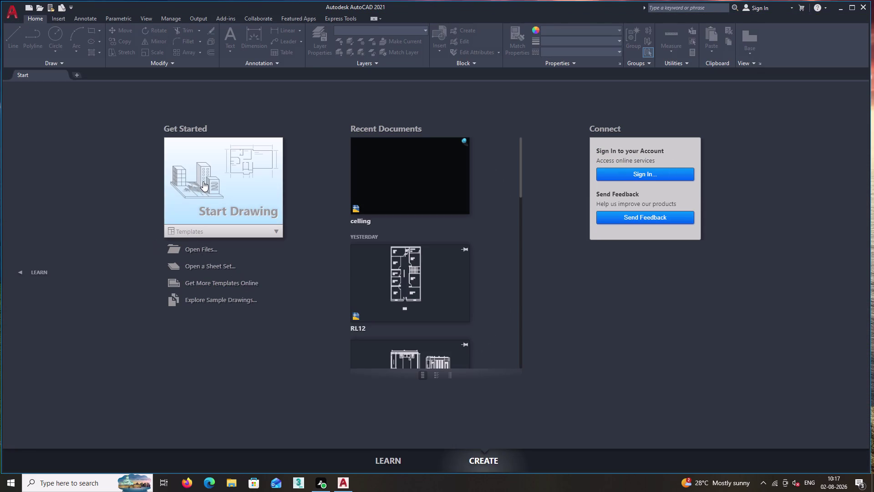
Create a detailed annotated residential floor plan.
Start a new blank drawing and pan the origin inward.
double_click(203, 181)
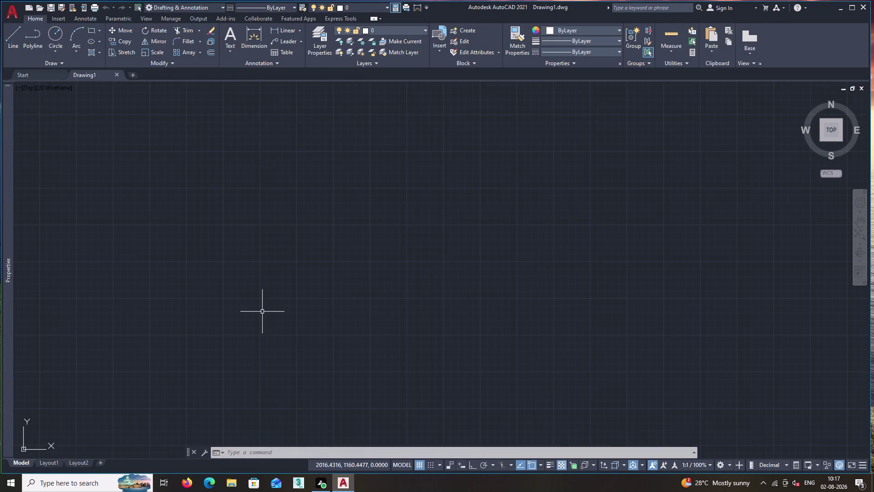
scroll(down, 3)
scroll(down, 3)
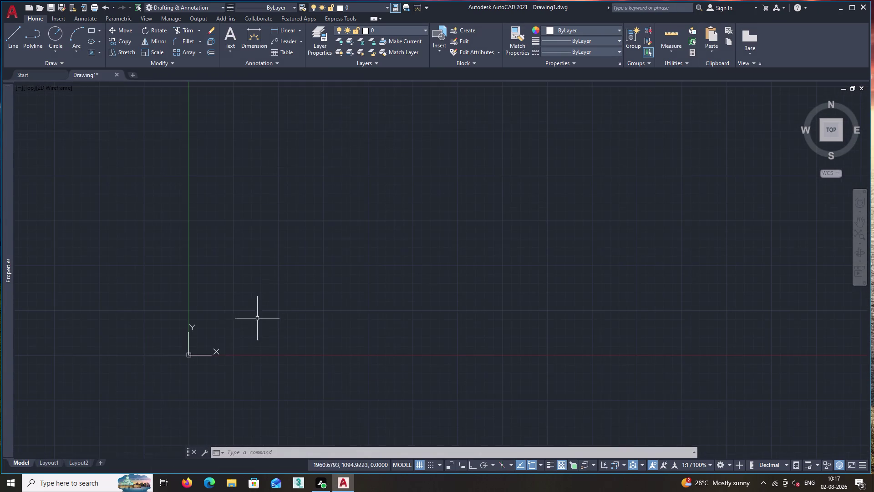
middle_drag(252, 324, 289, 277)
middle_drag(279, 217, 263, 258)
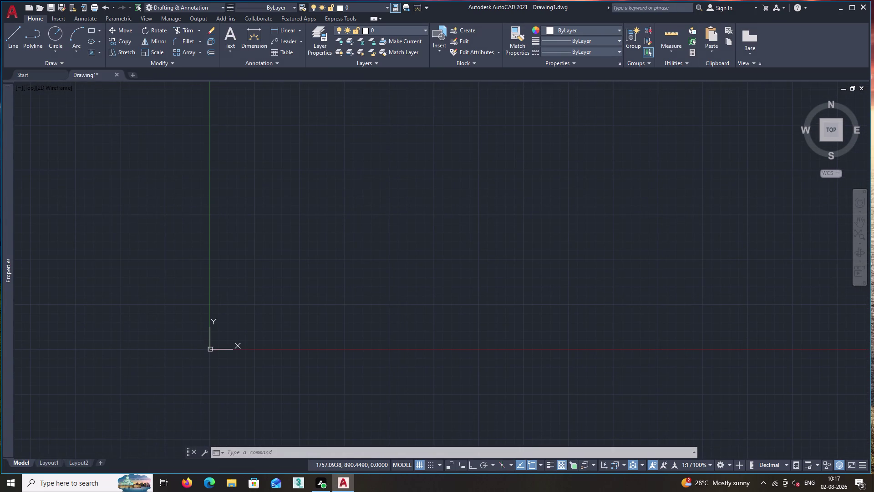
Open Drawing Units with UN and expand the length type list.
text(un)
key(Return)
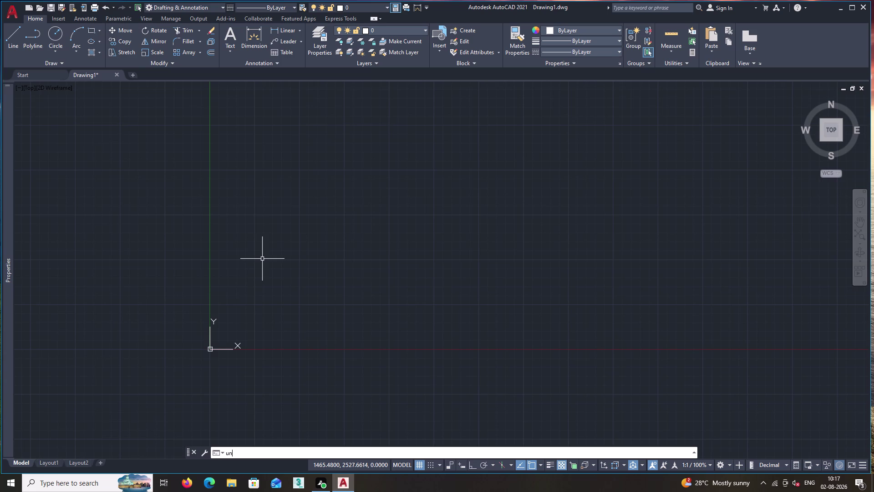
click(424, 176)
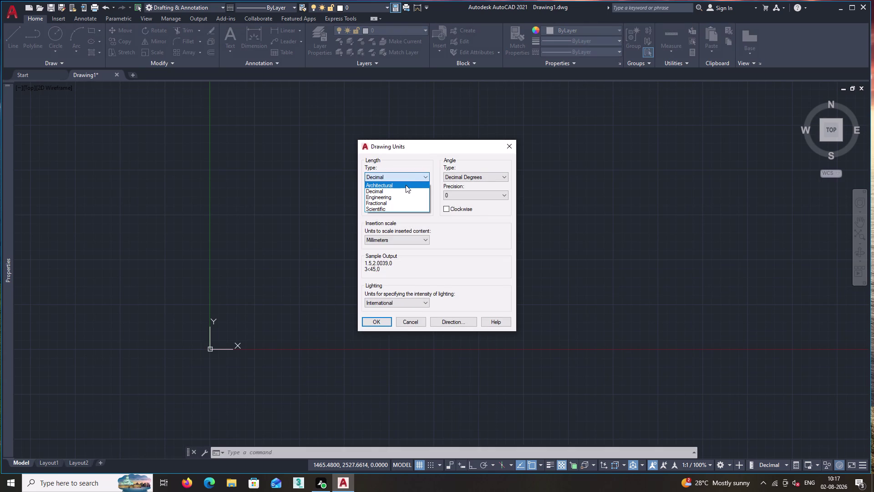
Set length type Engineering, precision 0'-0.00" and insertion scale Inches, and confirm.
click(396, 198)
click(413, 195)
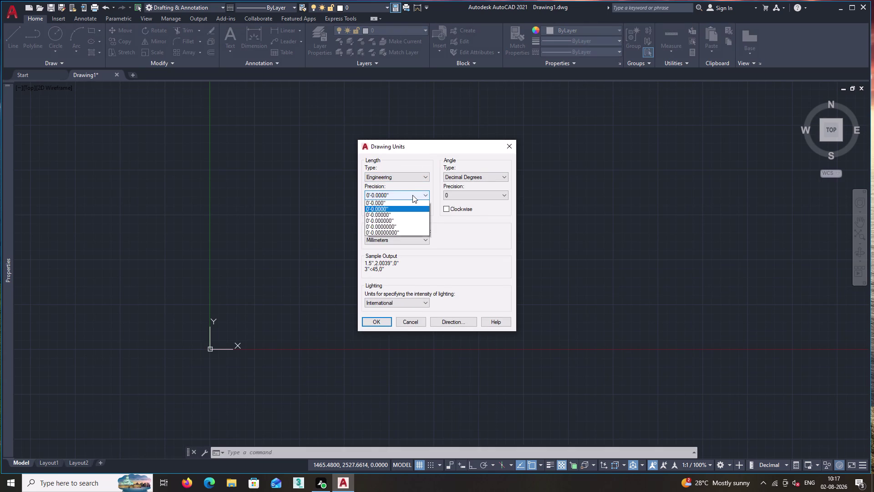
click(395, 213)
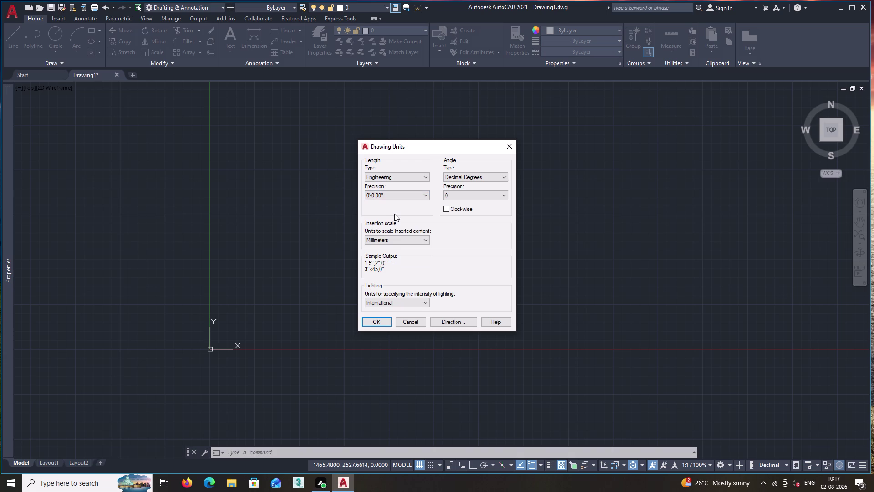
click(413, 239)
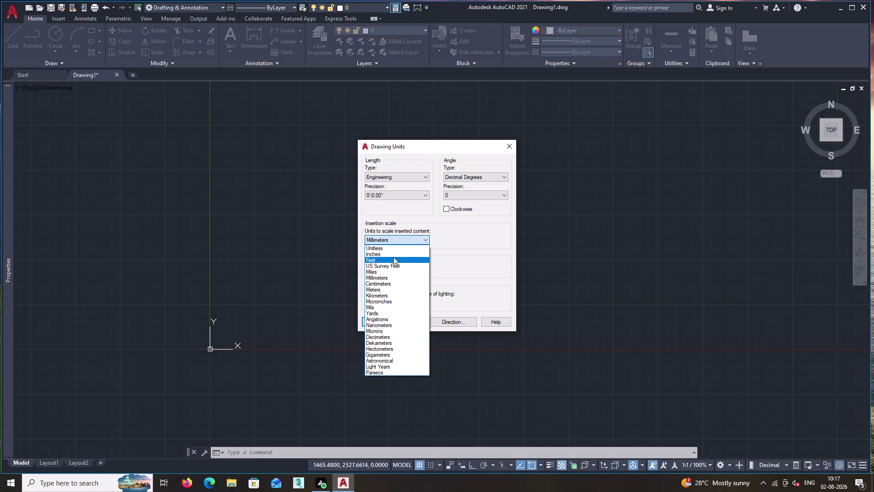
click(392, 255)
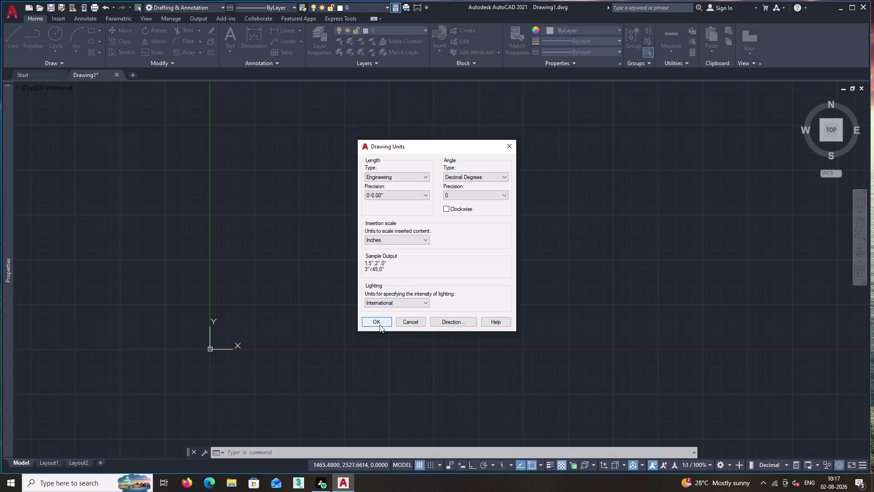
click(379, 324)
key(d)
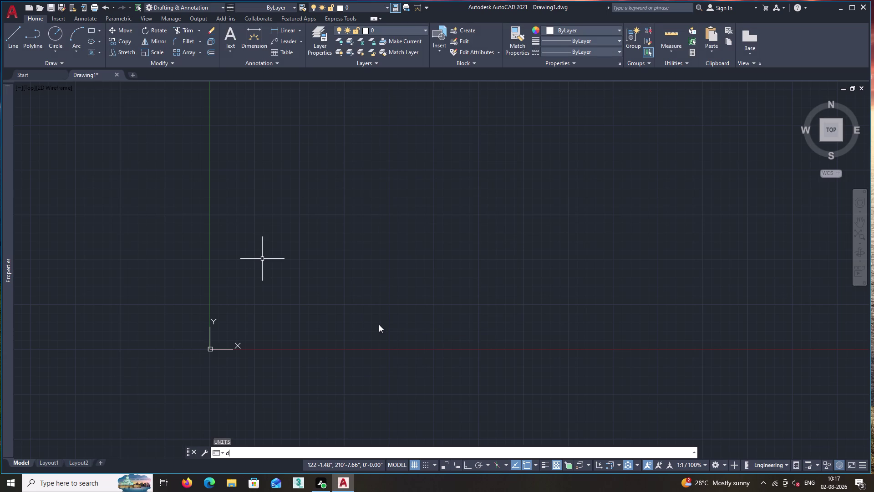
key(Return)
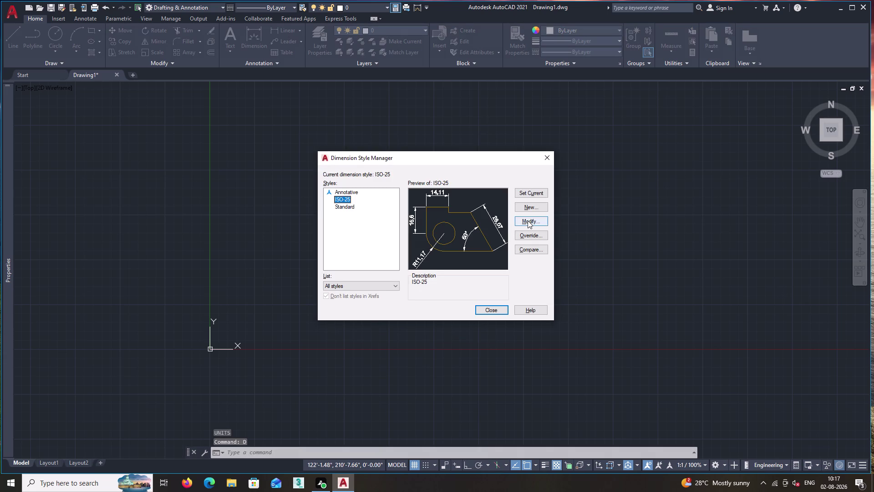
Change ISO-25's primary unit format to Engineering with 0'-0.00" precision, then close the manager.
click(528, 221)
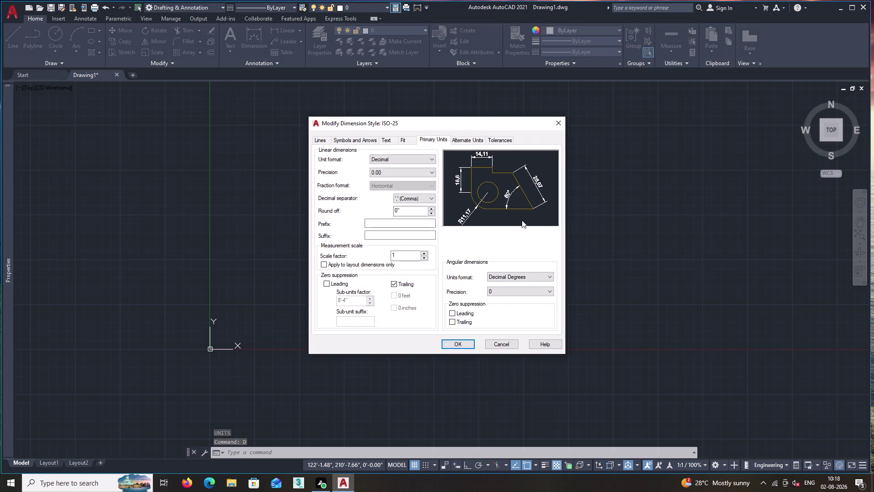
click(432, 161)
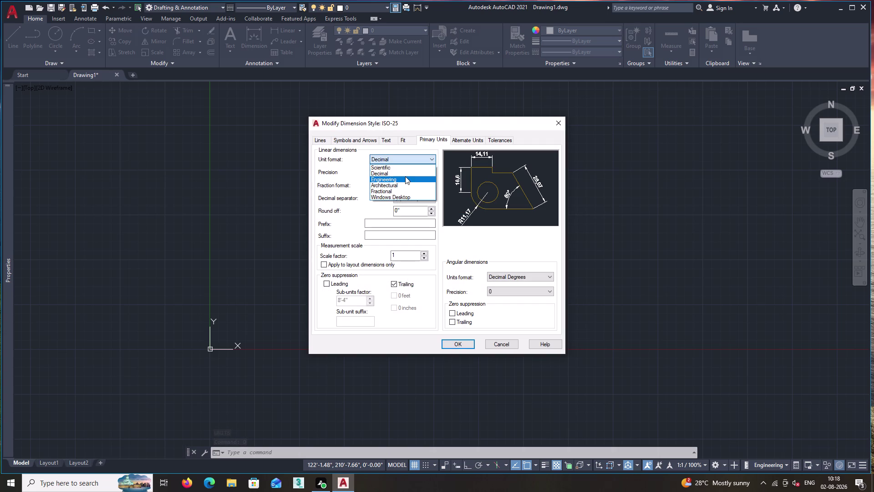
click(403, 178)
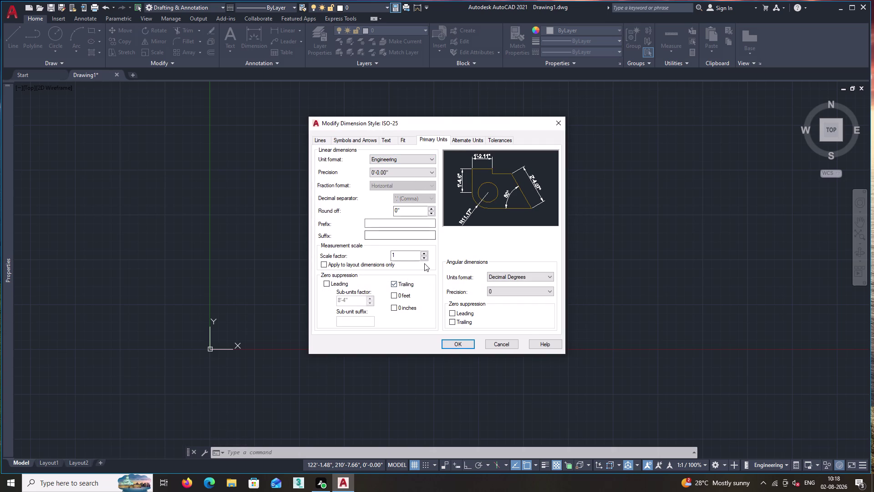
click(460, 346)
click(528, 190)
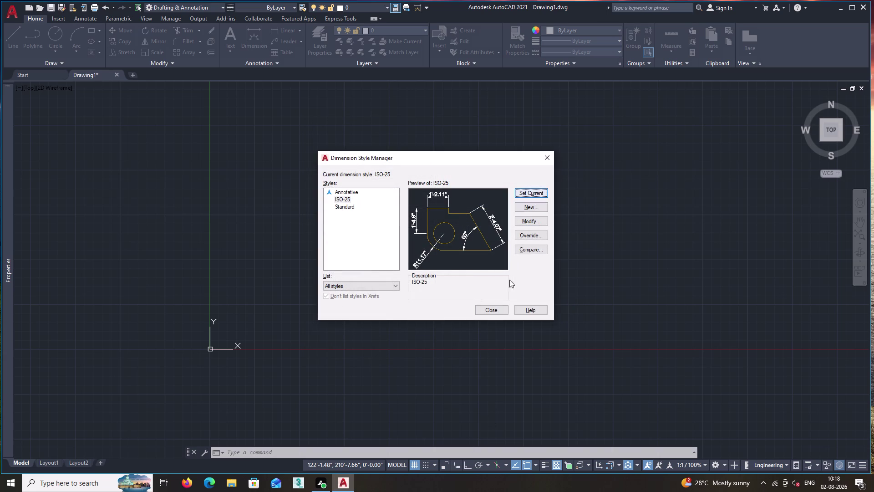
click(495, 310)
scroll(down, 3)
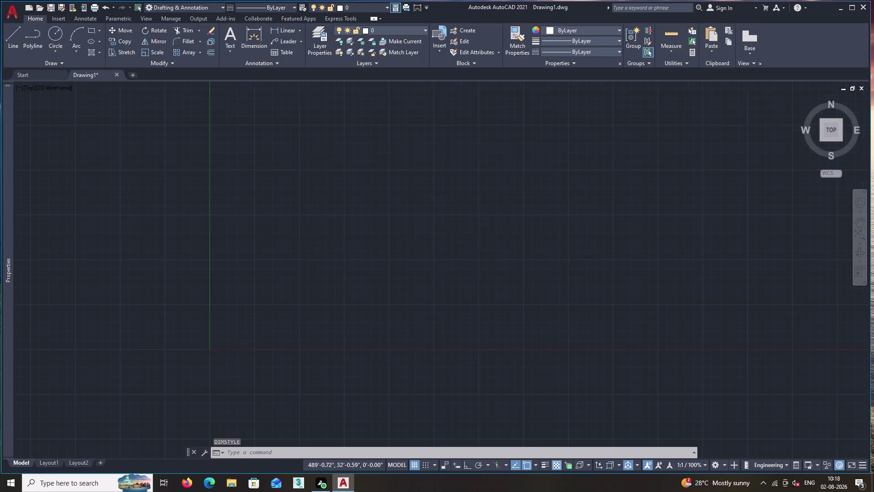
Place a horizontal construction line with XL.
middle_drag(374, 287, 316, 437)
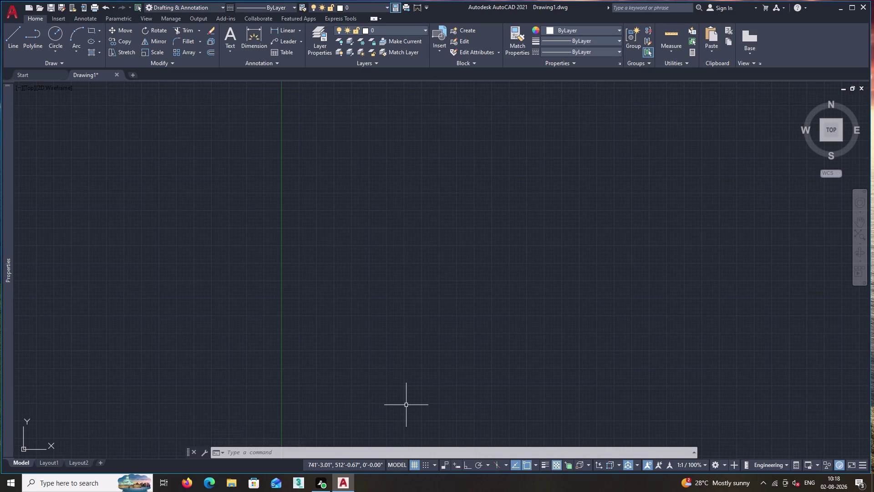
text(xl)
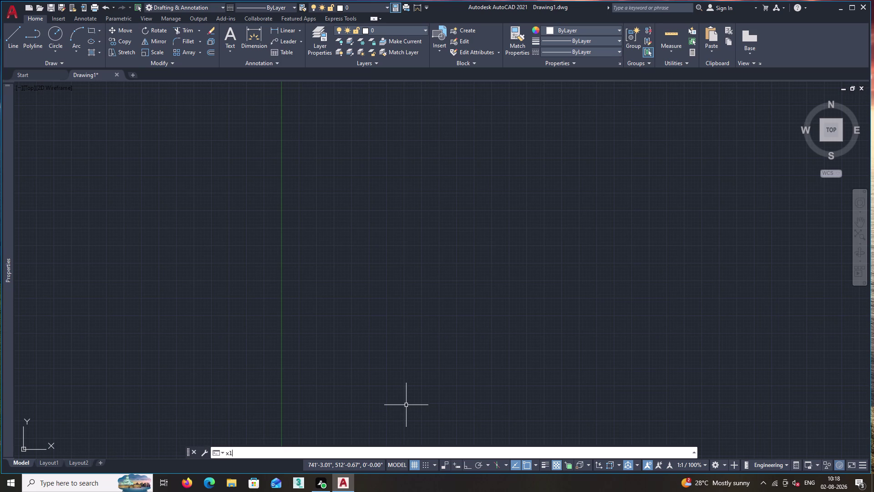
key(Return)
key(h)
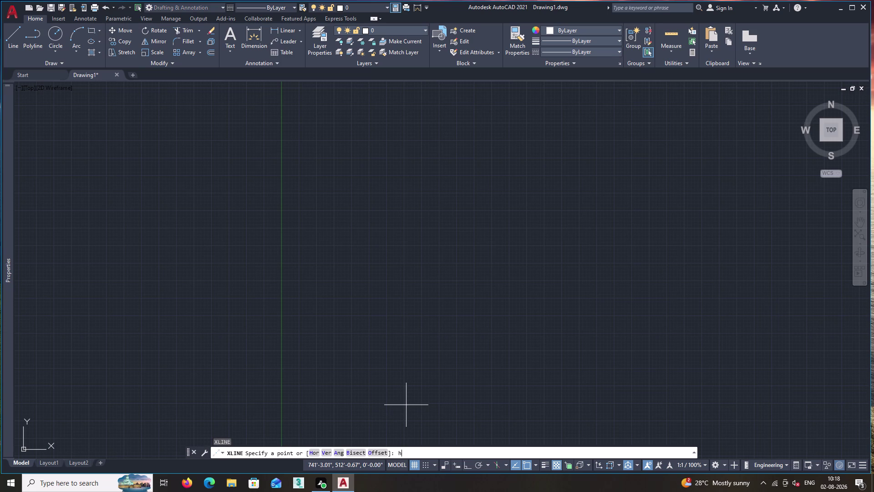
key(Return)
click(414, 258)
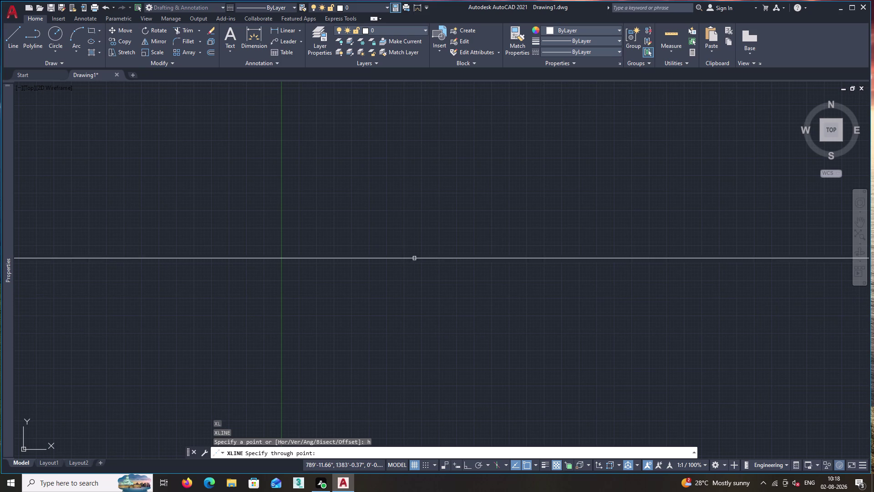
key(space)
Place a vertical construction line crossing the horizontal one.
text(x)
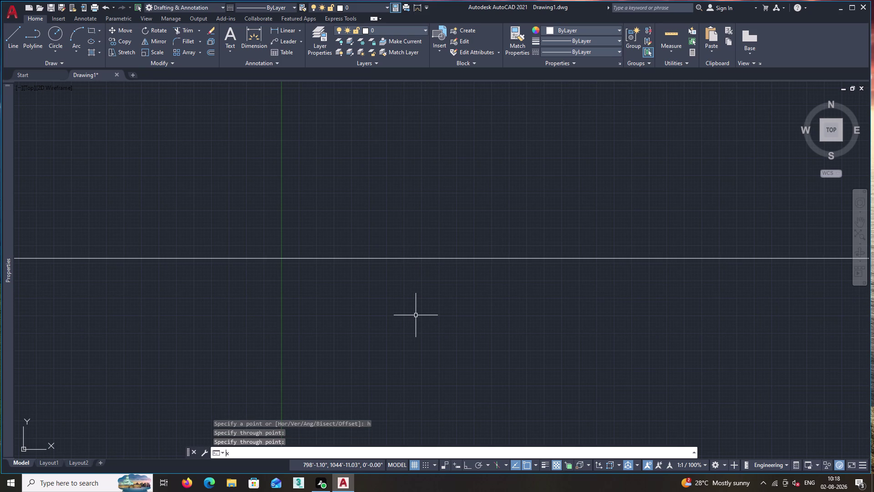
text(l)
key(Return)
text(v)
key(space)
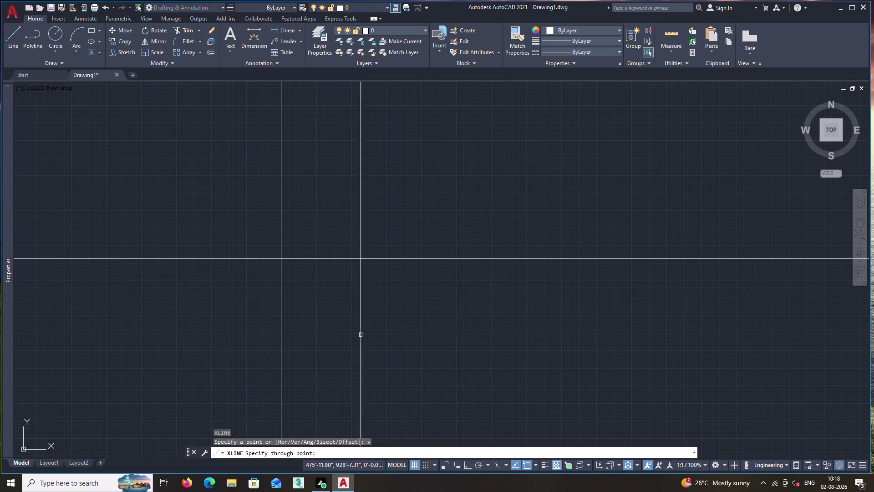
click(318, 295)
key(space)
Trim the excess construction line segments to leave one corner.
text(t)
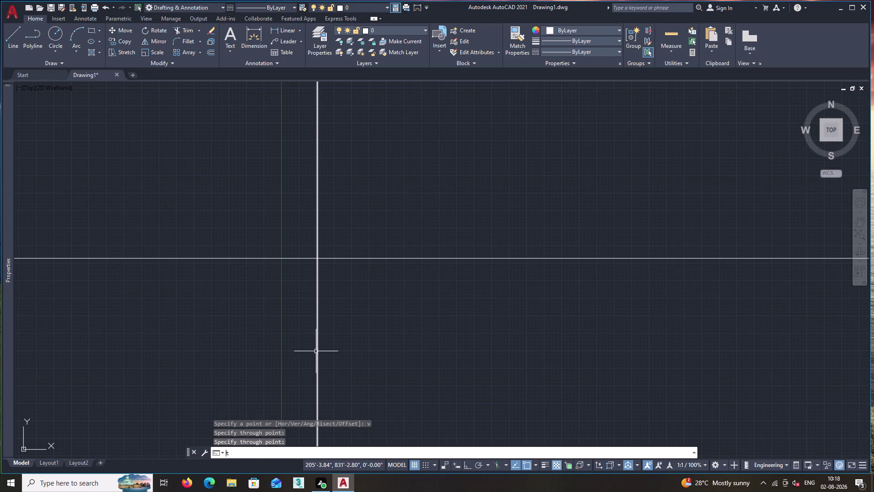
text(r)
key(space)
click(345, 194)
click(197, 315)
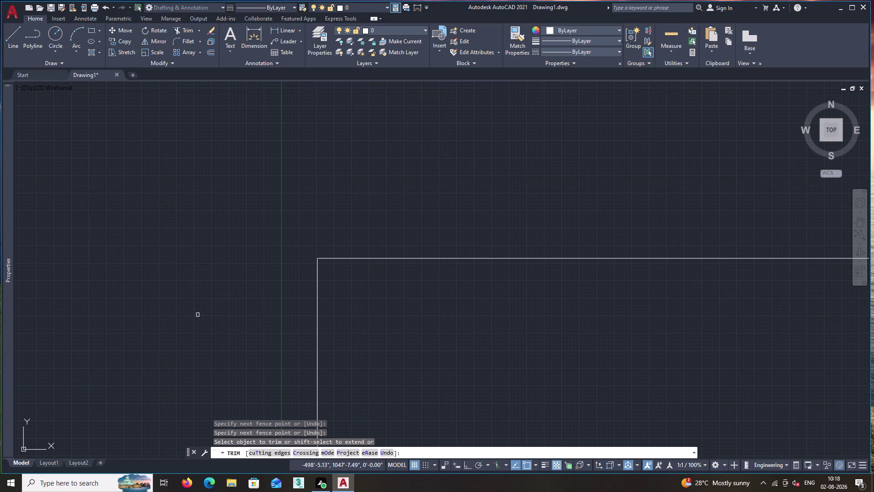
End the trim and window-select both corner lines.
key(Escape)
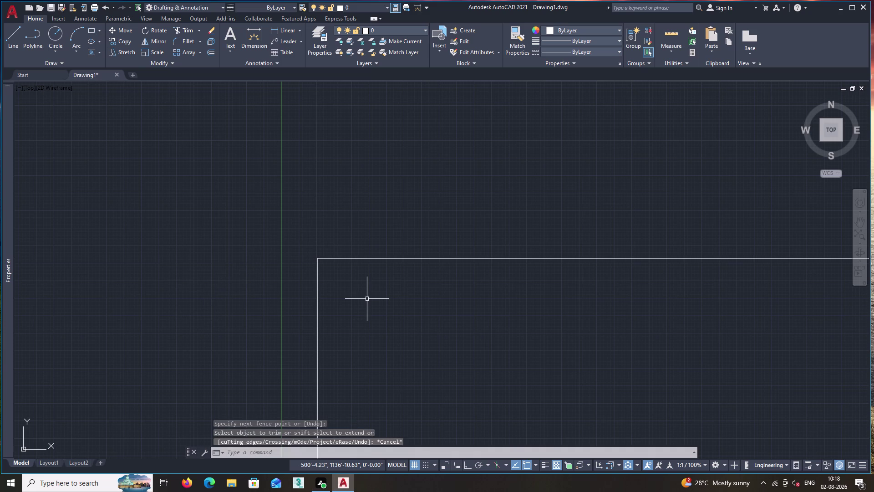
scroll(down, 3)
middle_drag(378, 337, 346, 309)
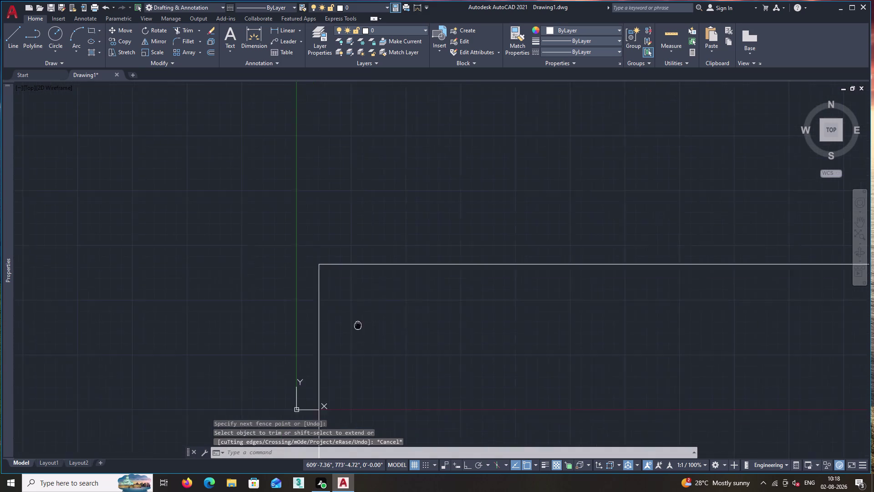
middle_drag(346, 310, 317, 260)
scroll(up, 3)
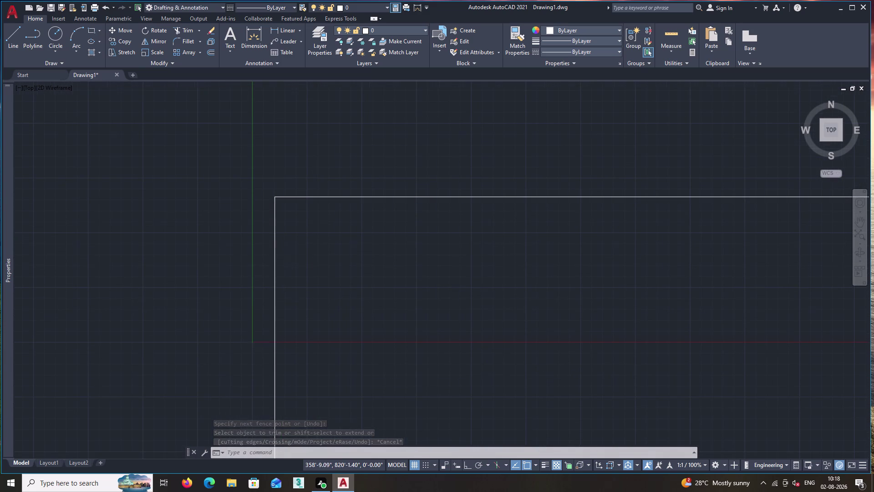
middle_drag(290, 256, 300, 262)
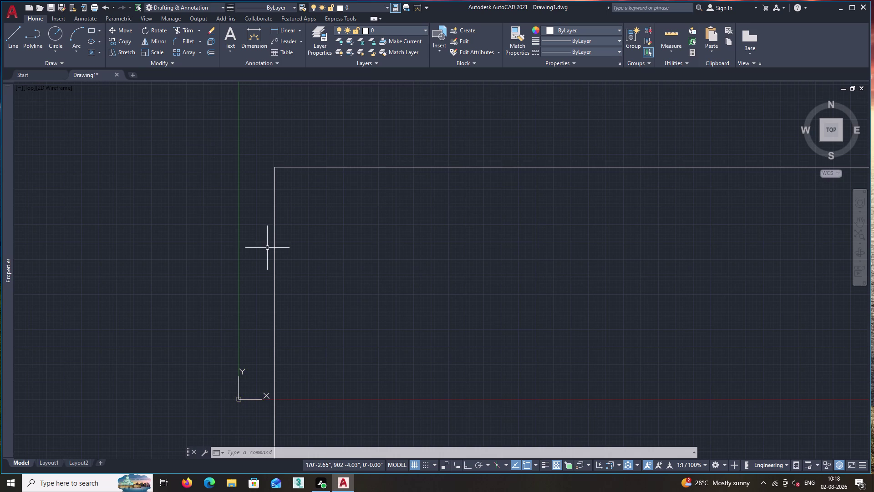
click(242, 236)
click(363, 119)
click(399, 235)
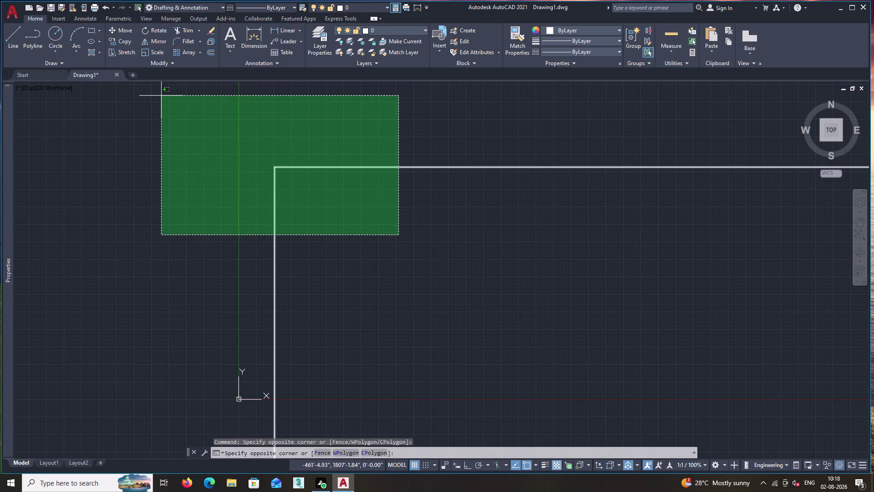
click(161, 96)
Move the two corner lines from their base point to the extension's corner position.
text(m)
key(space)
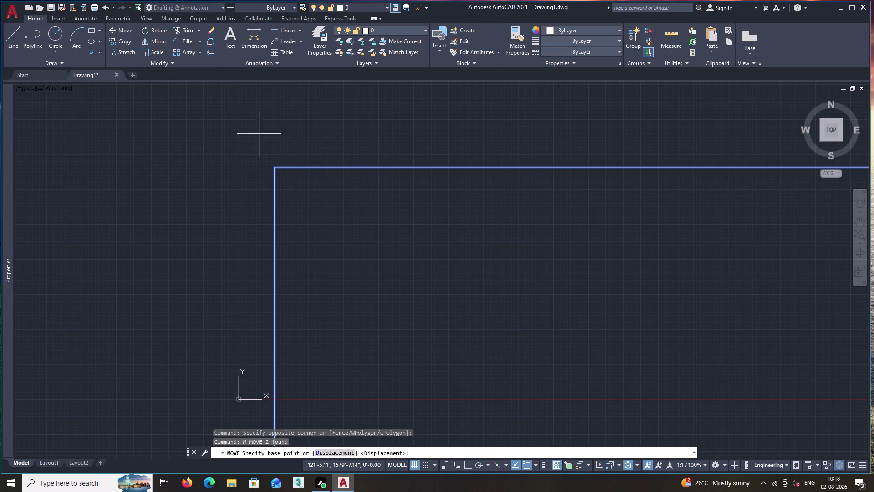
click(272, 167)
scroll(down, 3)
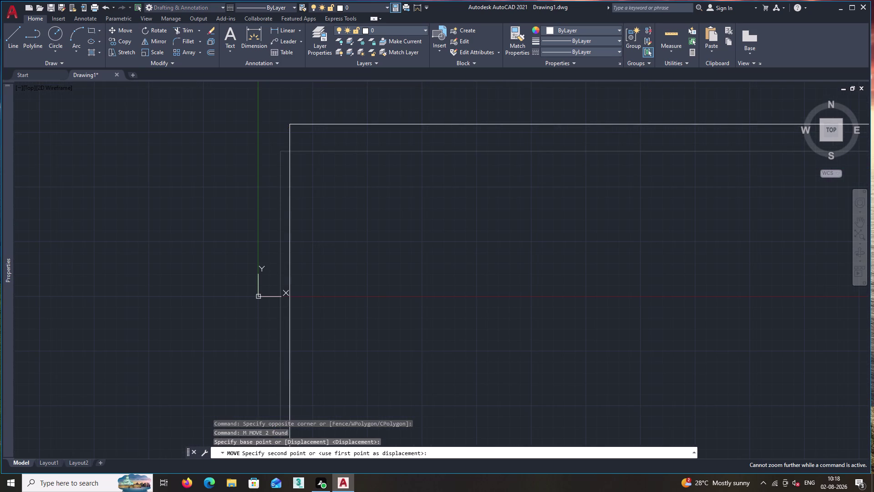
scroll(down, 3)
middle_drag(396, 93, 243, 307)
scroll(down, 3)
middle_drag(427, 187, 271, 309)
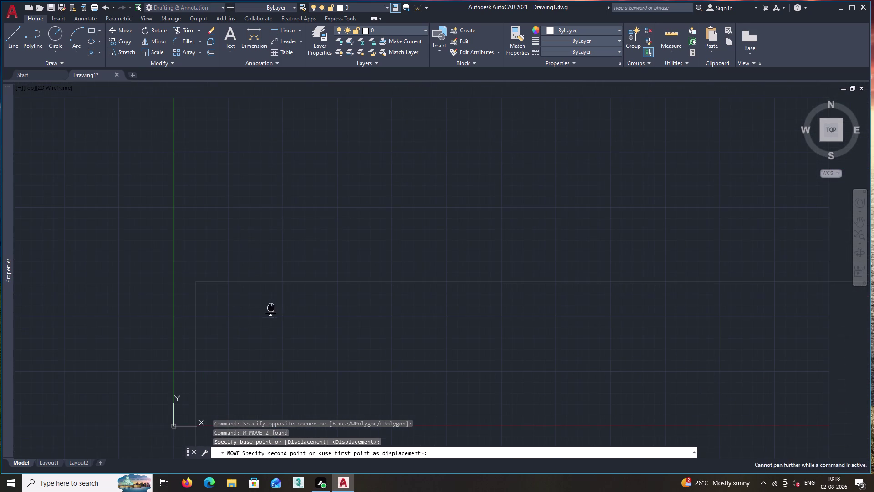
middle_drag(271, 310, 271, 310)
click(362, 113)
key(space)
Cancel the repeated move and begin an offset.
scroll(down, 3)
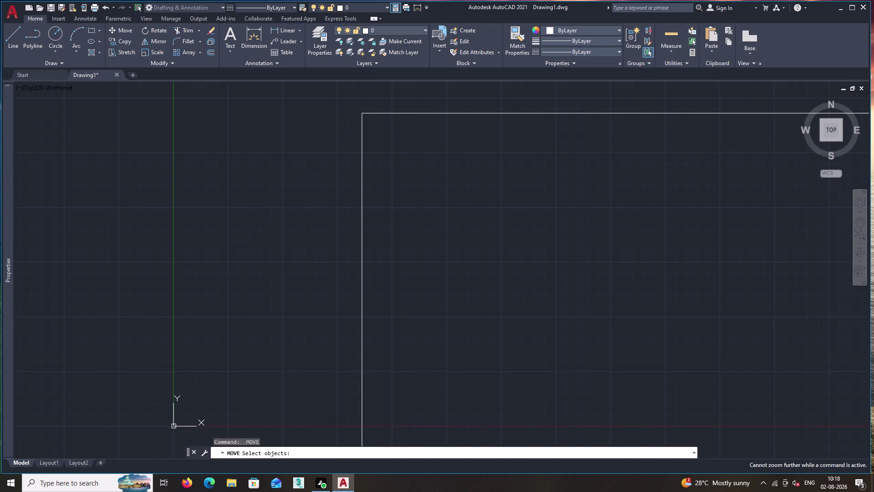
middle_drag(416, 138, 363, 183)
key(Escape)
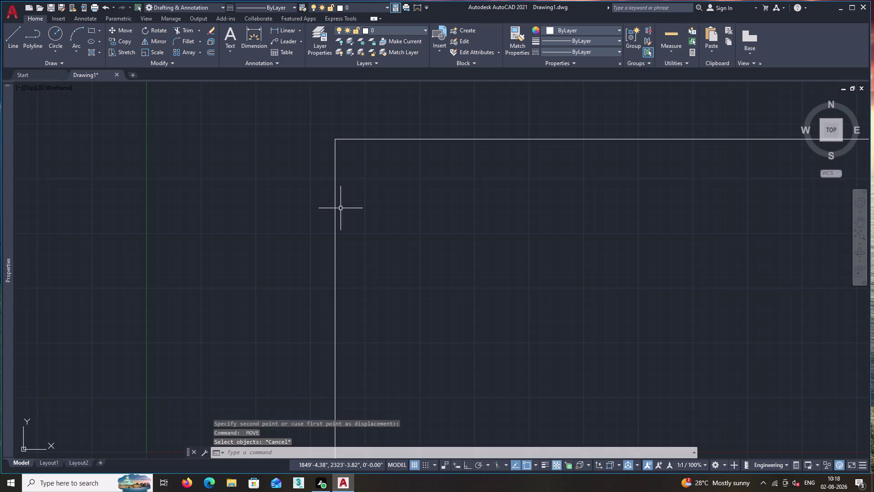
key(o)
key(Return)
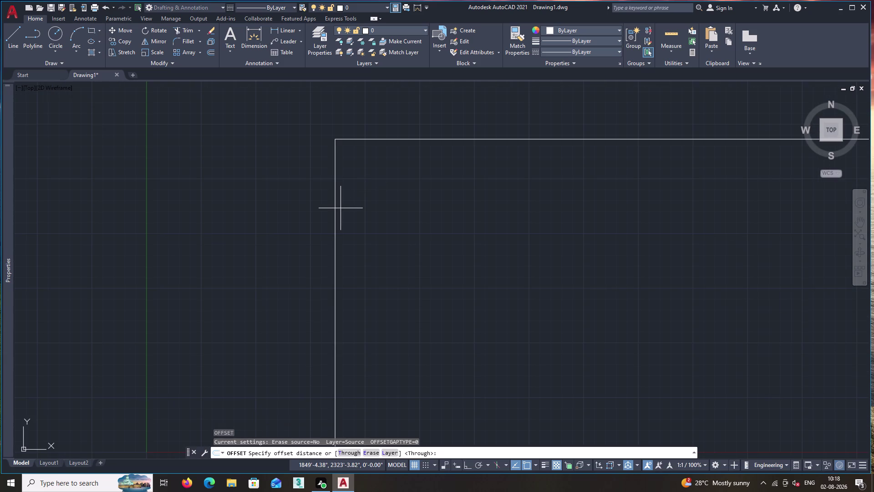
Offset the vertical and horizontal outer wall lines 9" inward.
key(9)
key(shift+quotedbl)
key(Return)
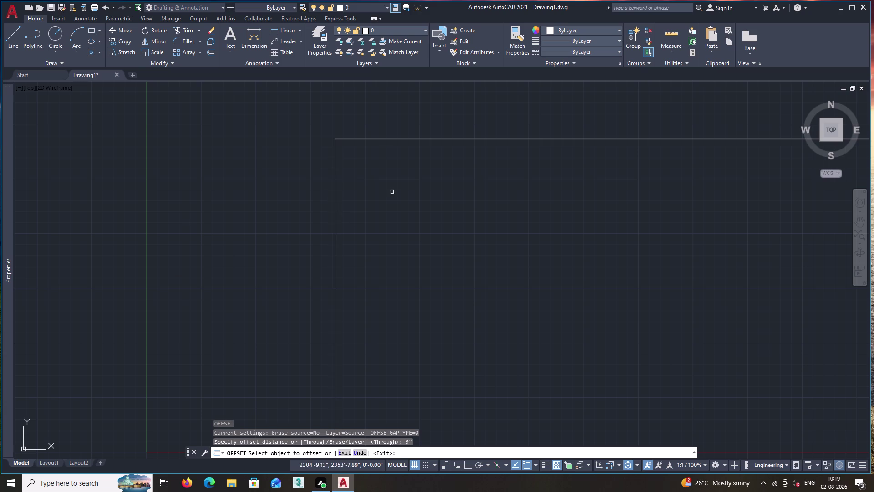
click(337, 170)
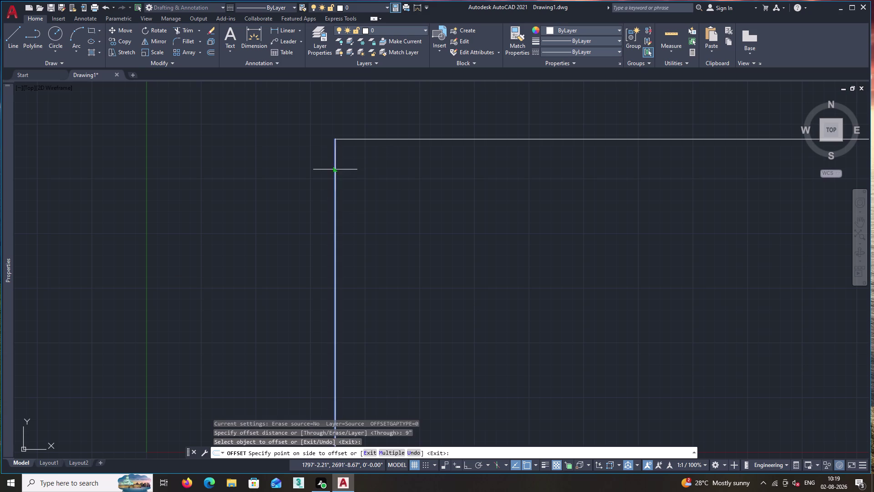
click(374, 177)
click(357, 138)
click(356, 157)
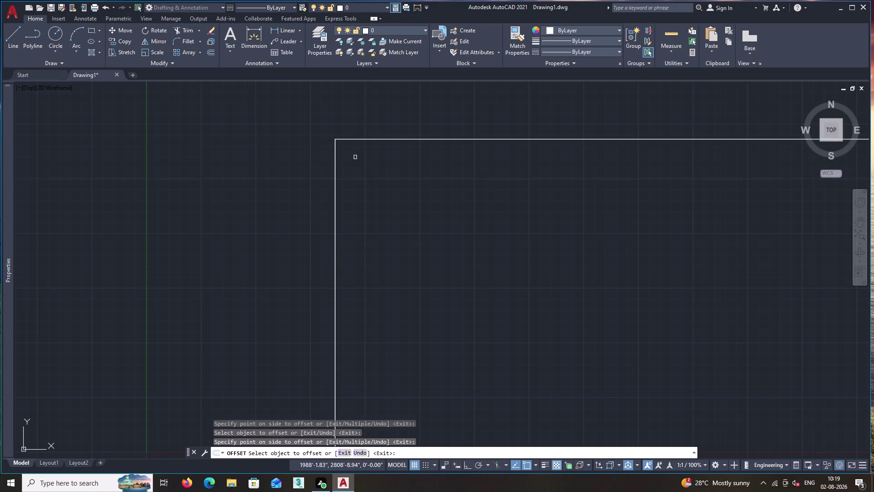
scroll(up, 3)
middle_drag(465, 114, 327, 332)
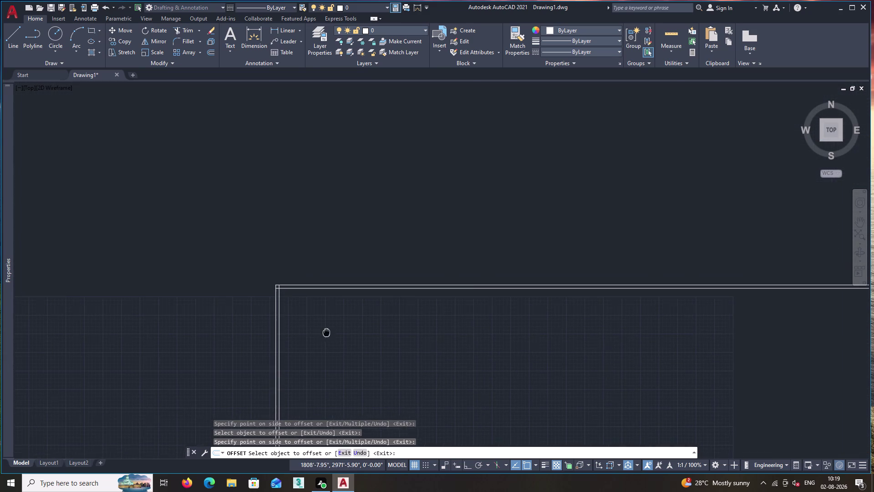
middle_drag(326, 332, 326, 333)
key(space)
Trim the two overshooting wall ends where the double walls meet.
text(tr)
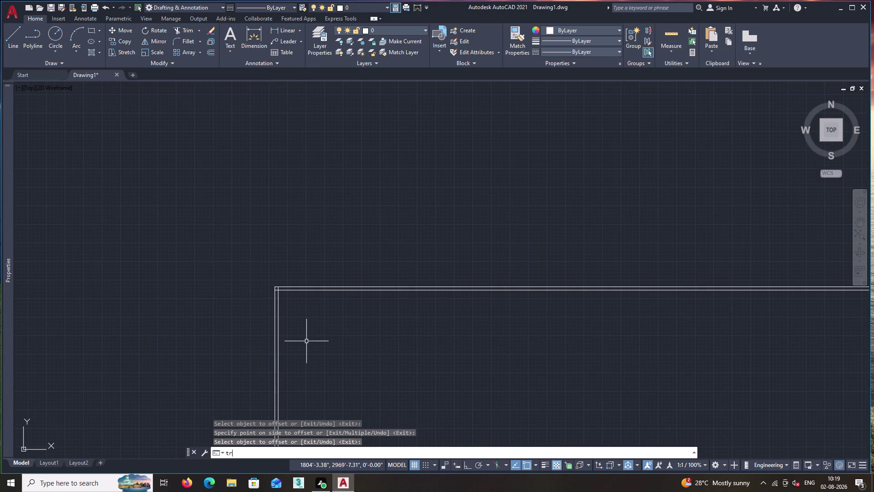
key(space)
scroll(up, 3)
click(277, 359)
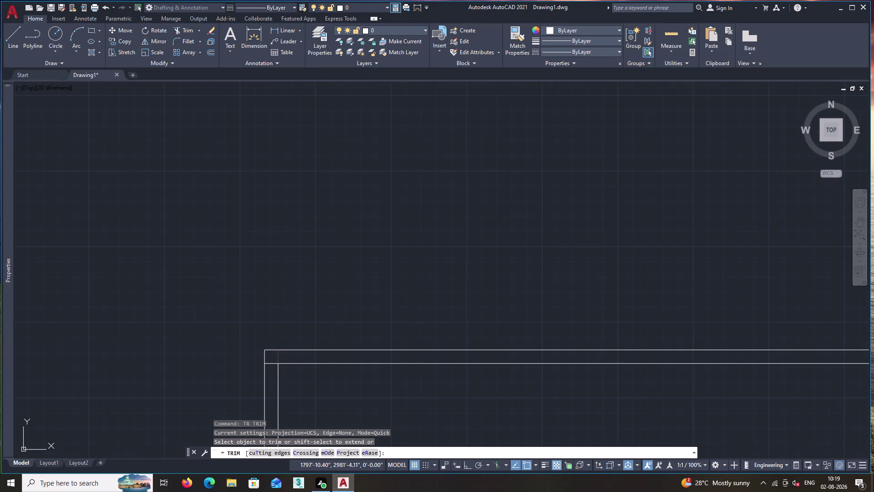
click(272, 363)
key(space)
scroll(down, 3)
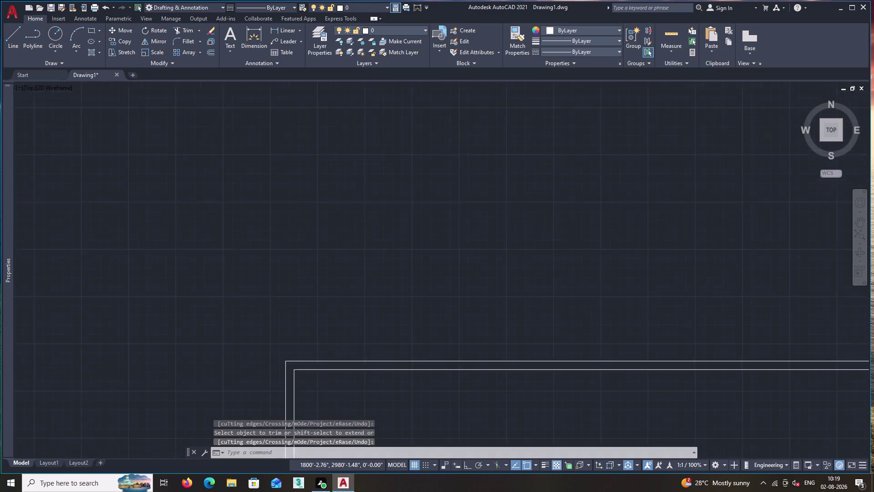
middle_drag(369, 414, 278, 183)
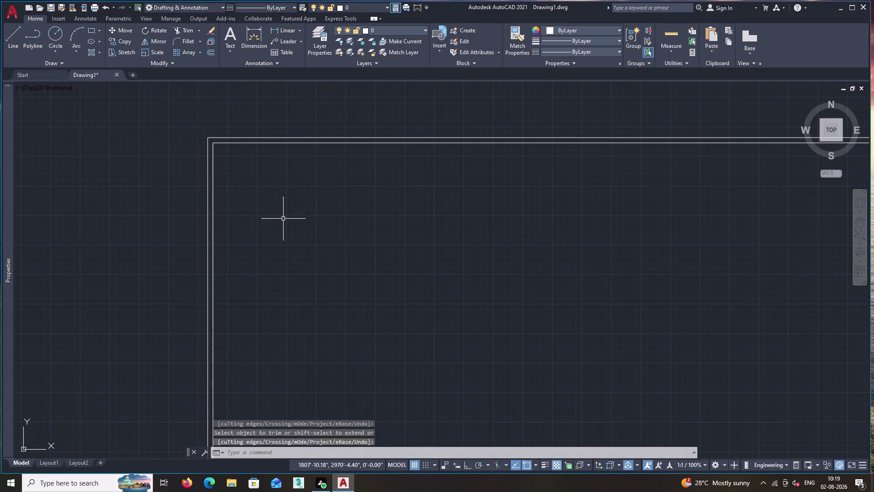
Offset the inner vertical wall 12' to the right for a partition.
key(o)
key(Return)
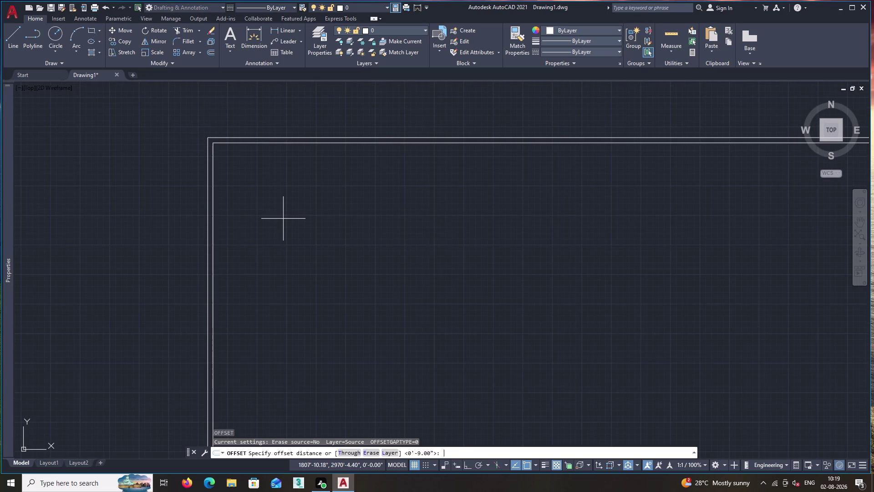
text(12')
key(Return)
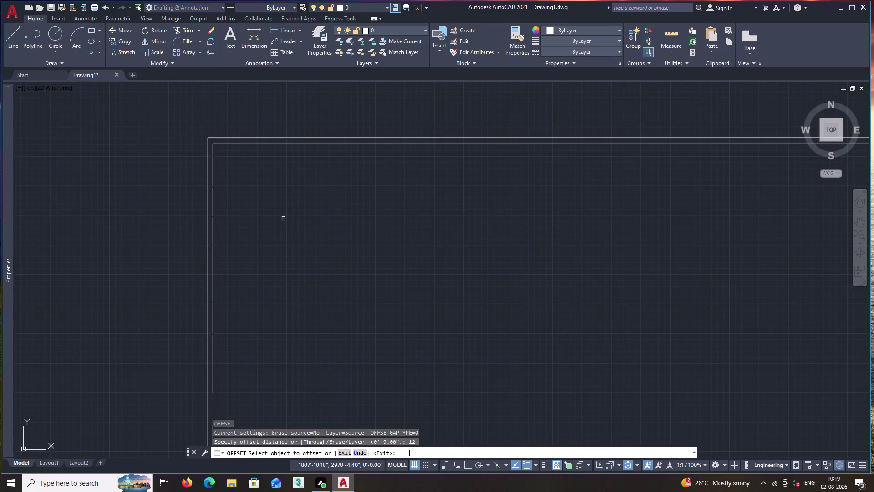
click(212, 180)
click(305, 204)
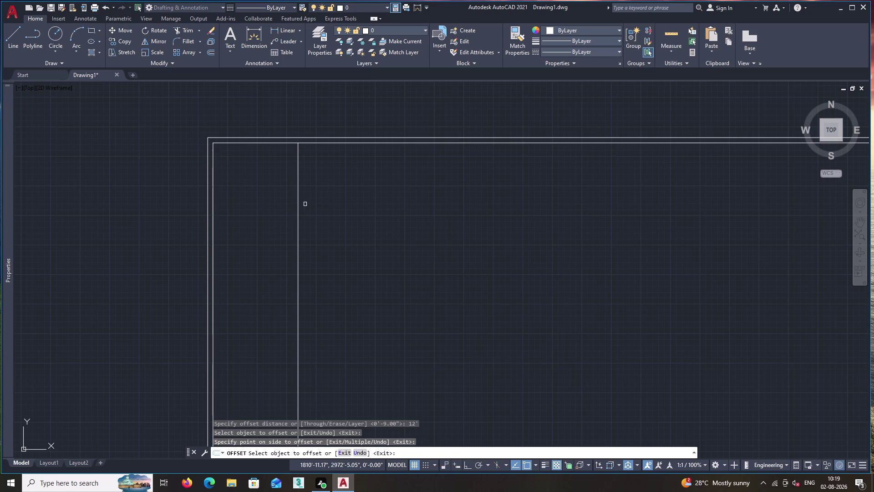
key(space)
Offset the inner top wall 8'3" downward for a horizontal partition.
text(o)
key(Return)
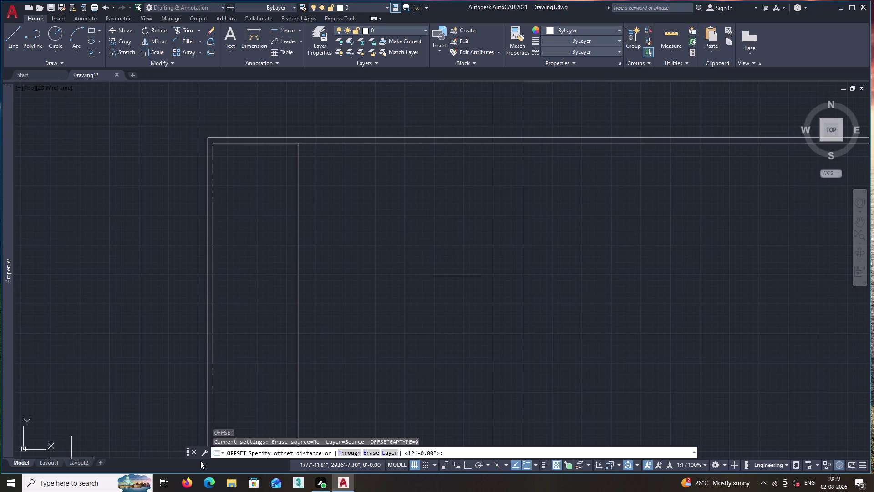
text(8')
text(3")
key(Return)
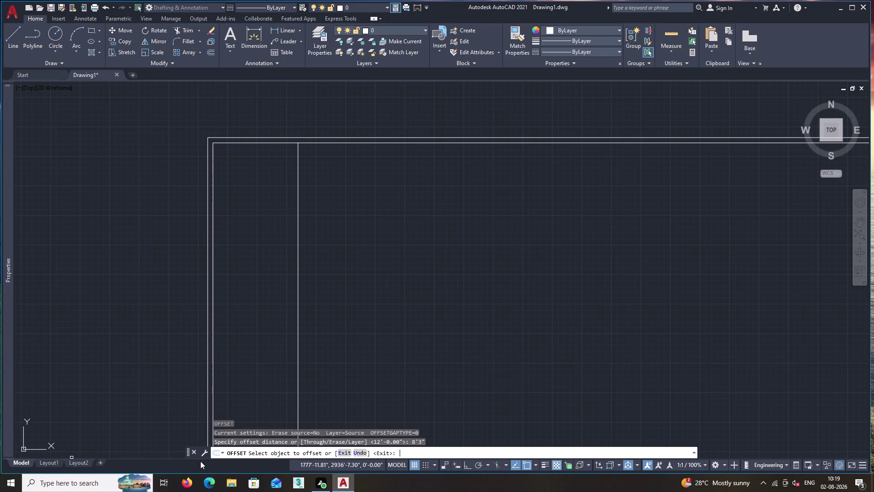
click(275, 142)
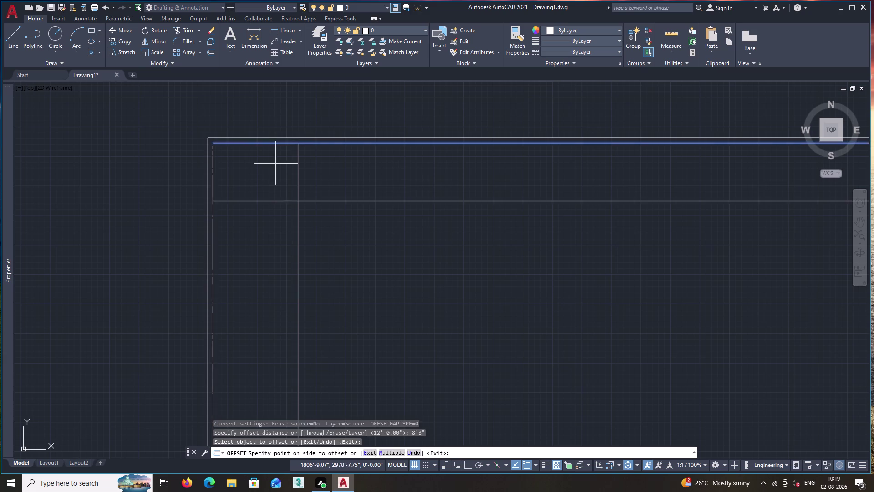
click(275, 216)
key(space)
Offset both new partition lines 9" to give them wall thickness.
text(o)
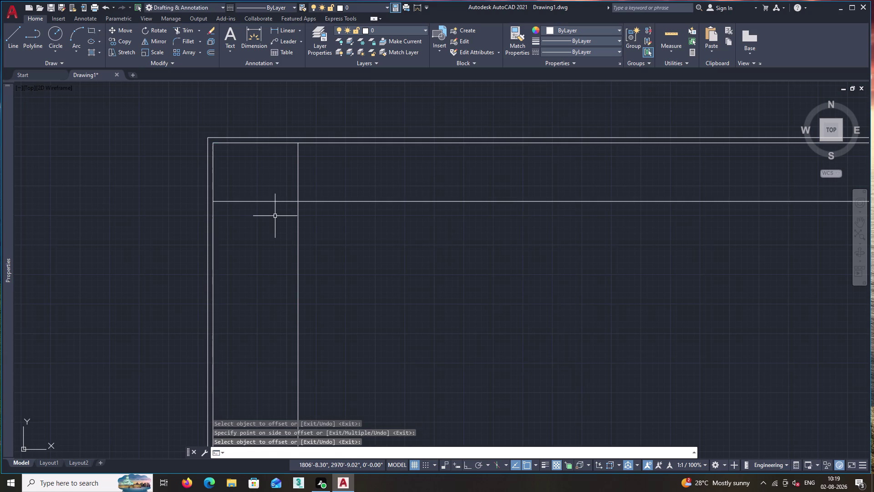
key(Return)
text(9)
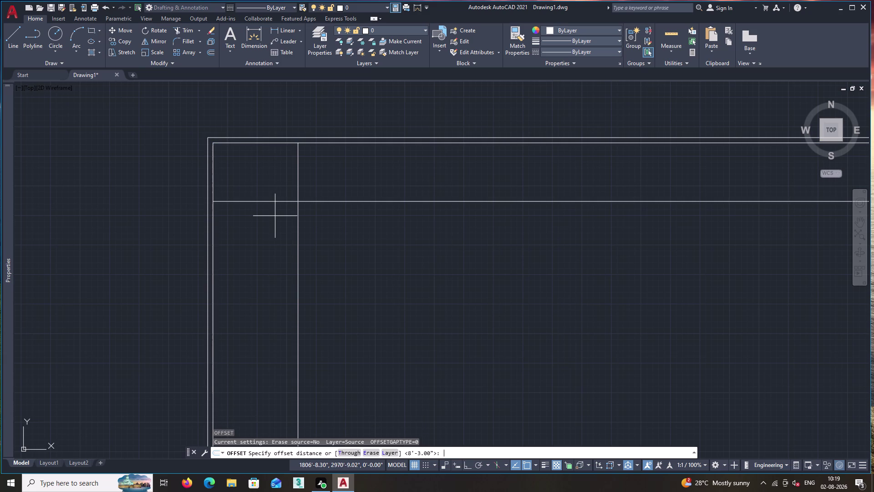
text(")
key(Return)
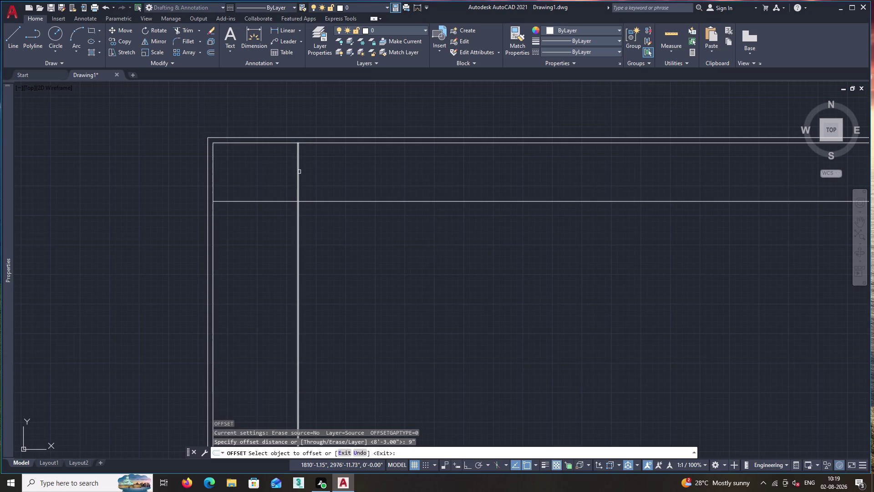
click(297, 170)
click(362, 176)
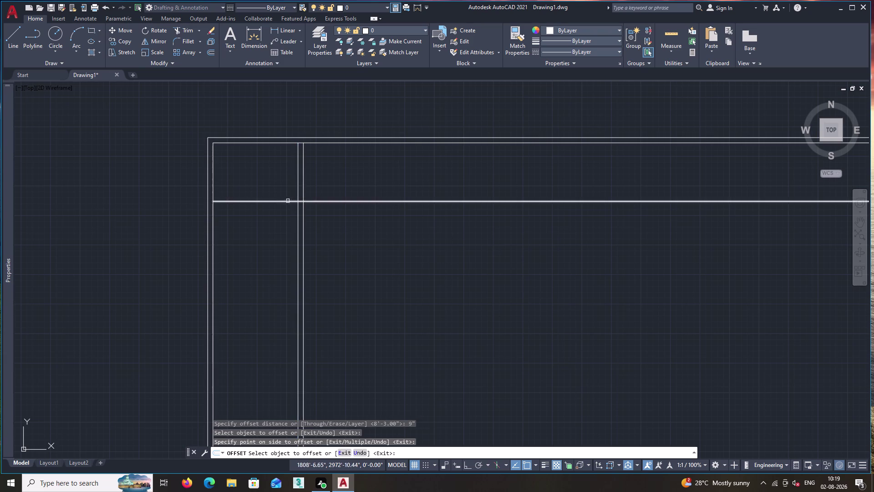
click(281, 202)
click(281, 233)
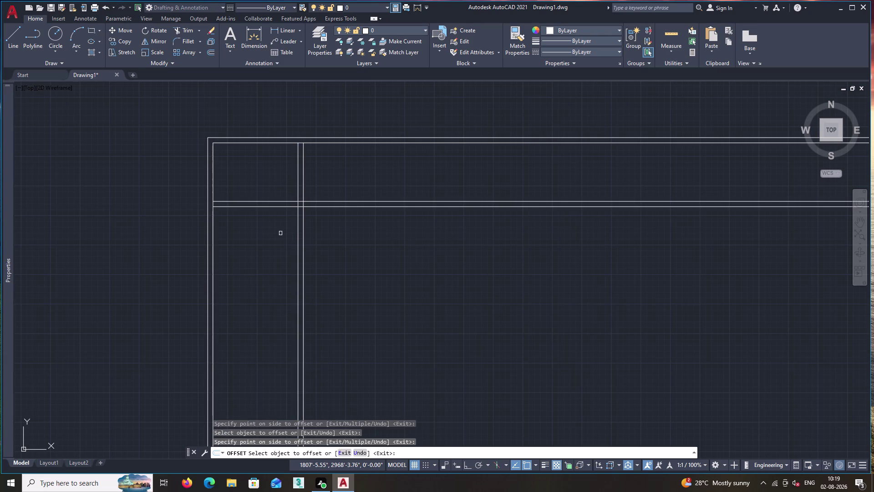
key(space)
Fence-trim the partition ends beyond their intersection to close the corner room.
text(tr)
key(space)
click(353, 190)
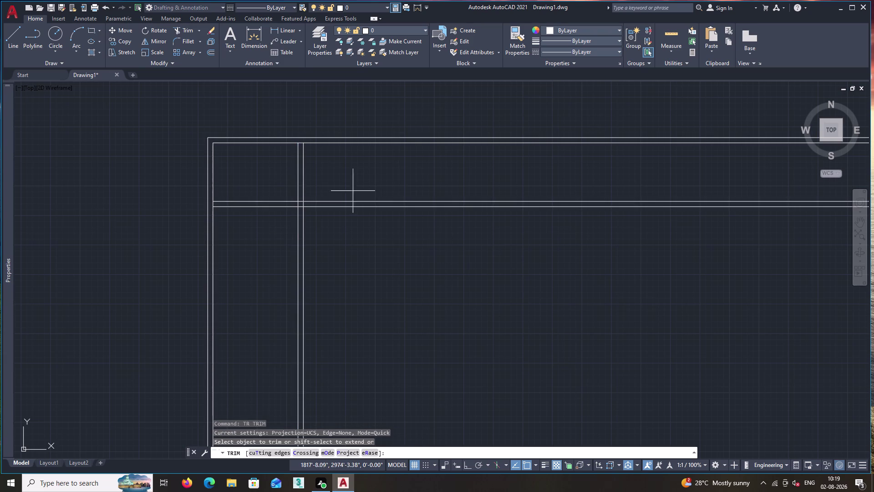
click(285, 275)
scroll(up, 3)
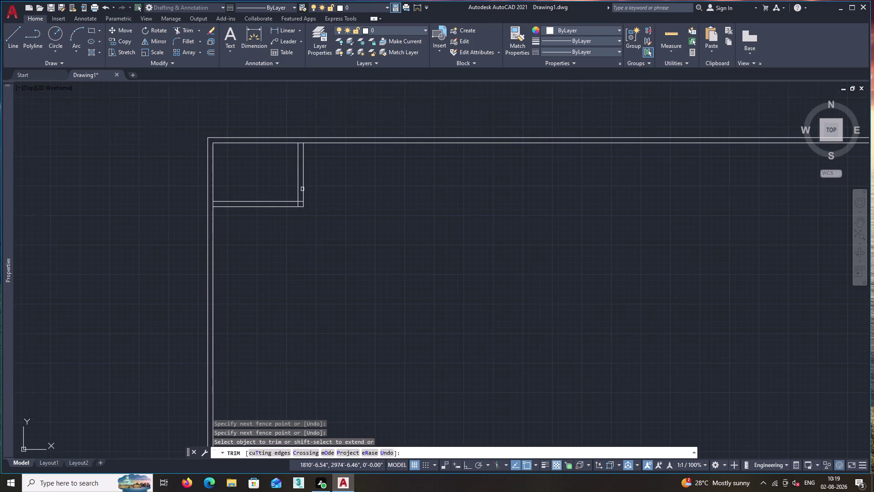
click(296, 243)
key(space)
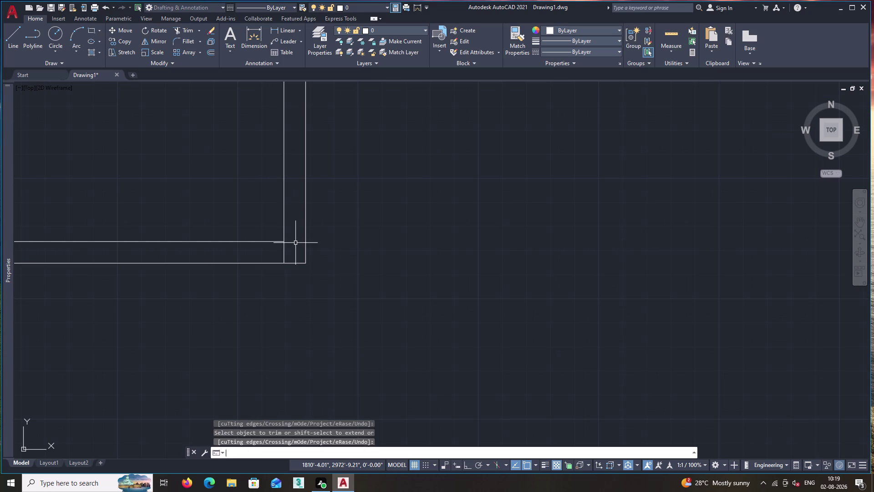
scroll(down, 3)
middle_drag(330, 223, 252, 246)
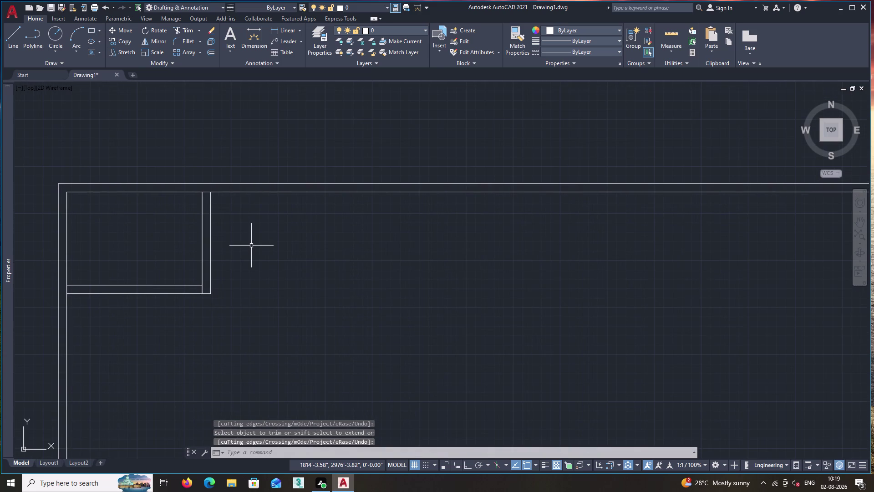
Start a new offset with a 12' distance.
key(o)
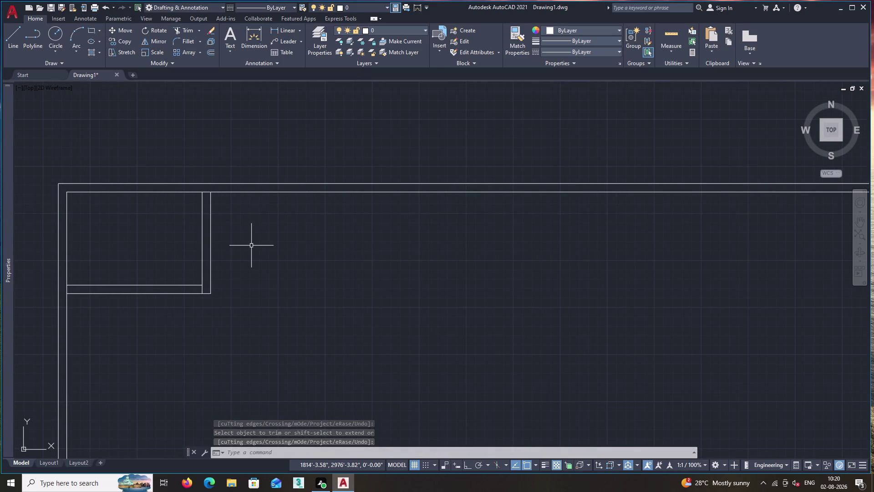
key(Return)
text(12')
key(Return)
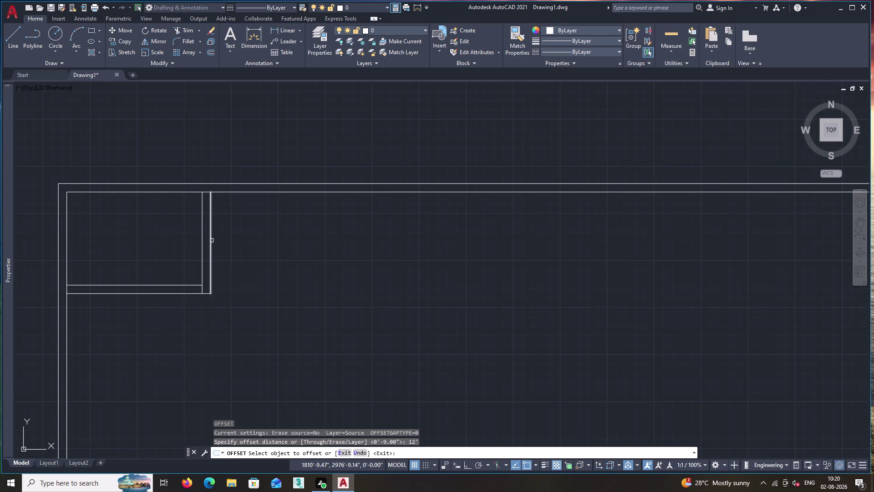
Offset the corner room's outer partition line 12 feet to the right.
click(212, 240)
click(311, 246)
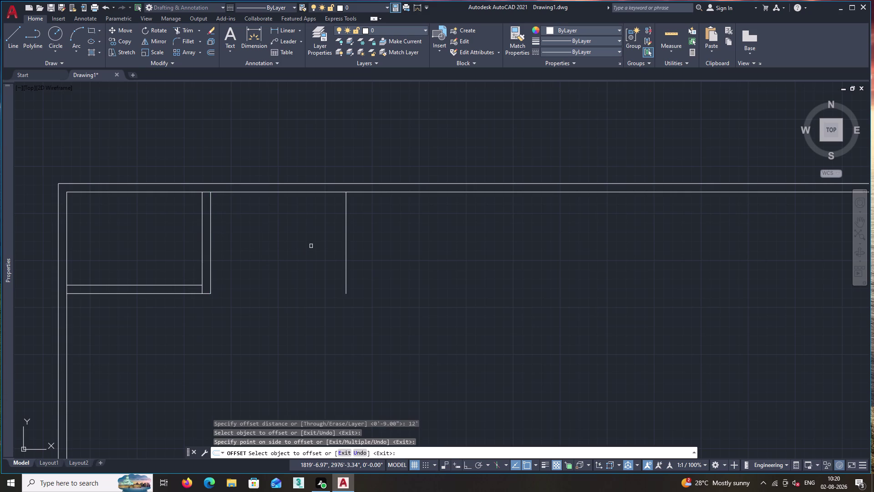
key(space)
Offset the wall line 9 inches to create a doubled wall.
text(o)
key(space)
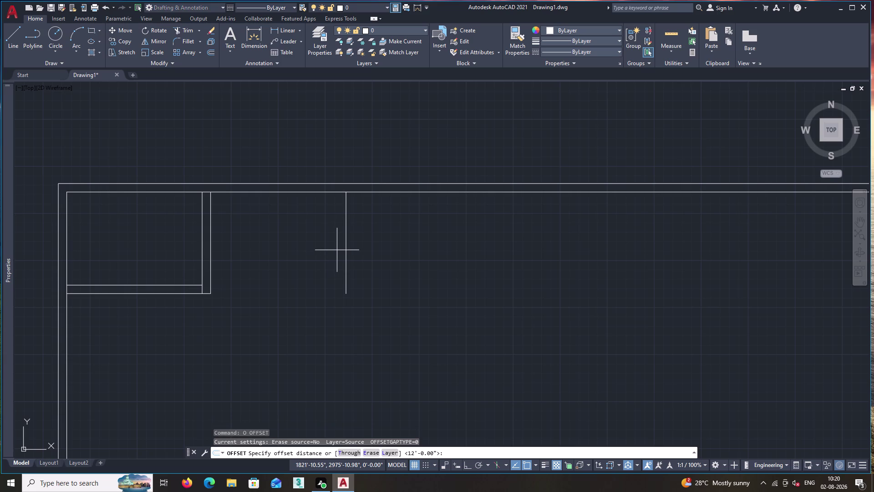
text(9")
key(Return)
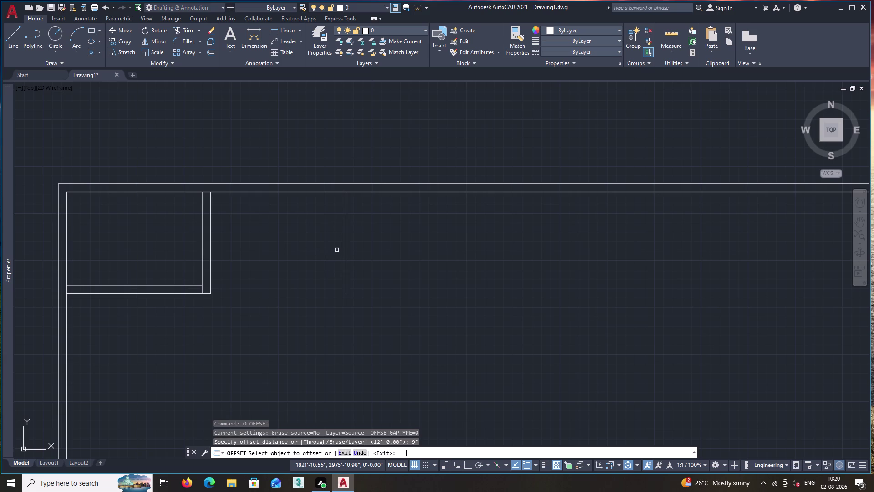
click(345, 240)
click(393, 248)
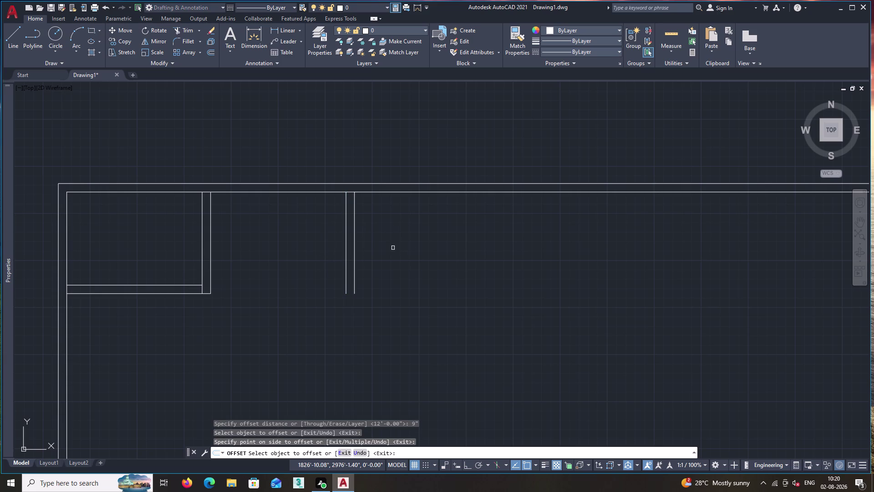
key(space)
Offset the inner vertical wall line 12 feet right as a new partition.
scroll(down, 3)
middle_drag(335, 264, 298, 317)
scroll(up, 3)
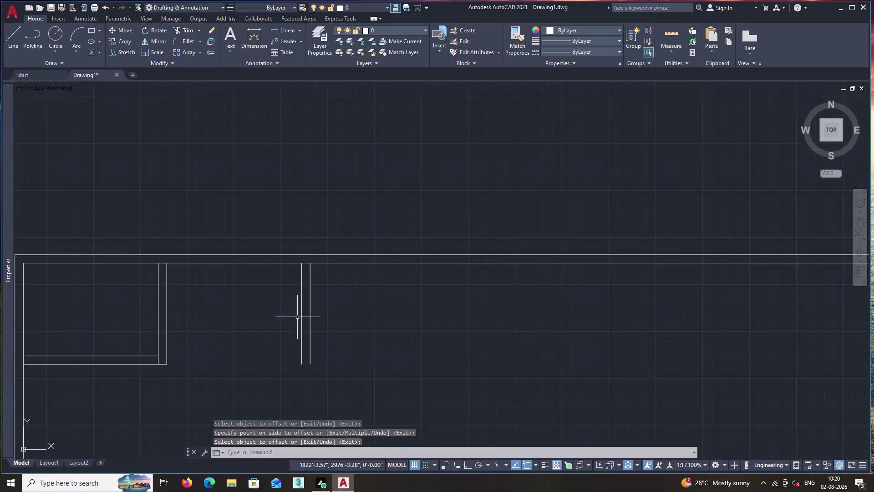
middle_drag(324, 332, 313, 299)
key(o)
key(Return)
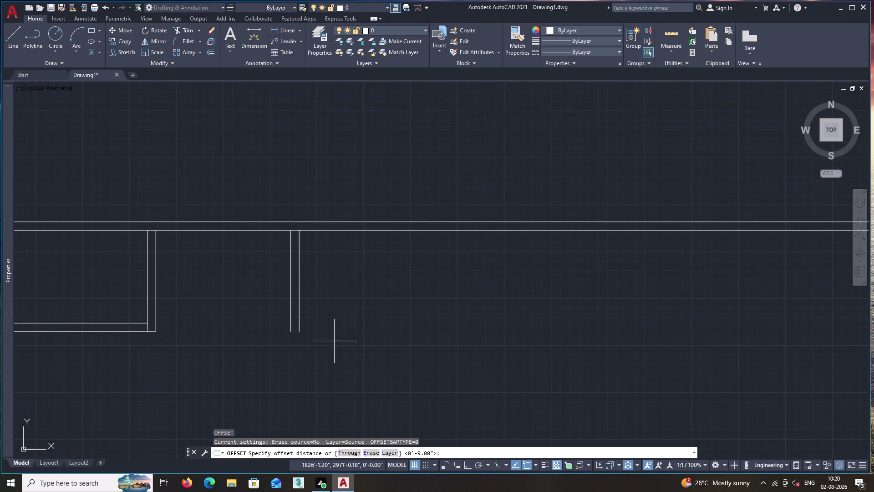
key(1)
text(2)
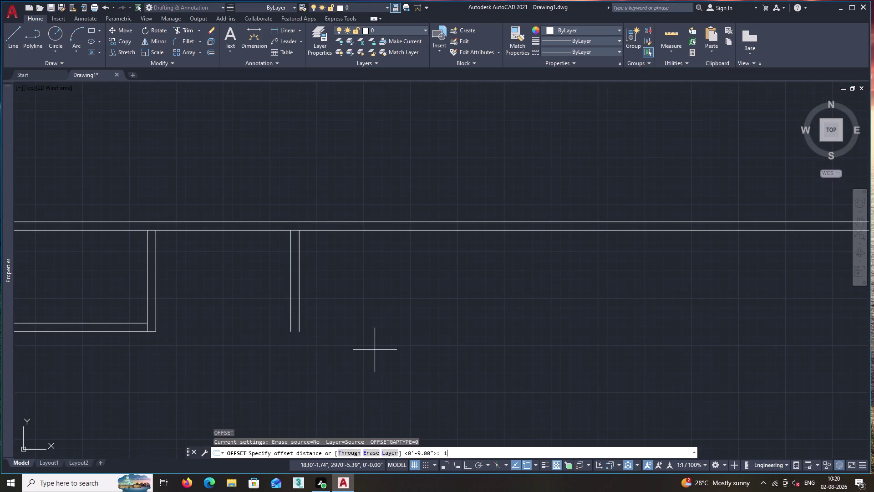
text(')
key(Return)
key(space)
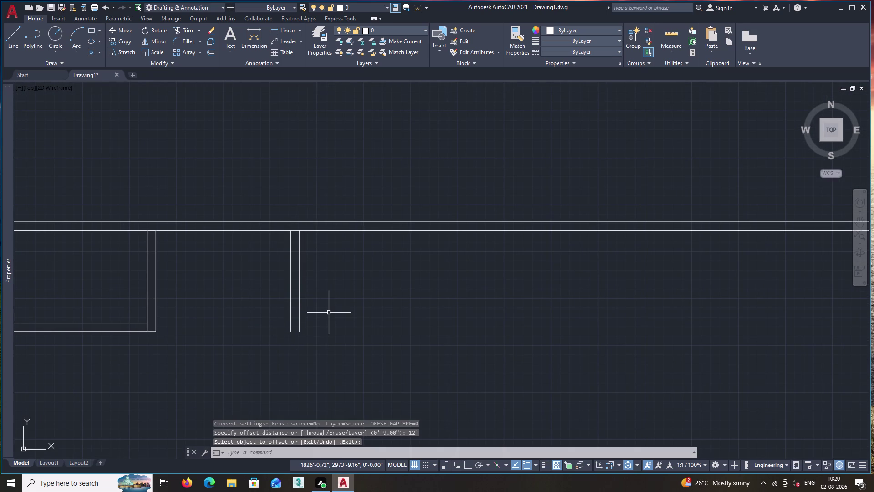
key(o)
key(Return)
key(space)
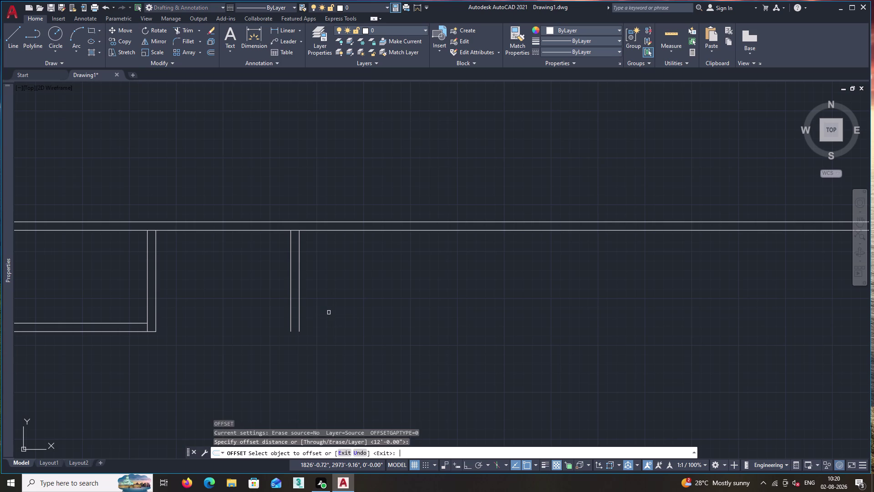
click(300, 292)
click(432, 293)
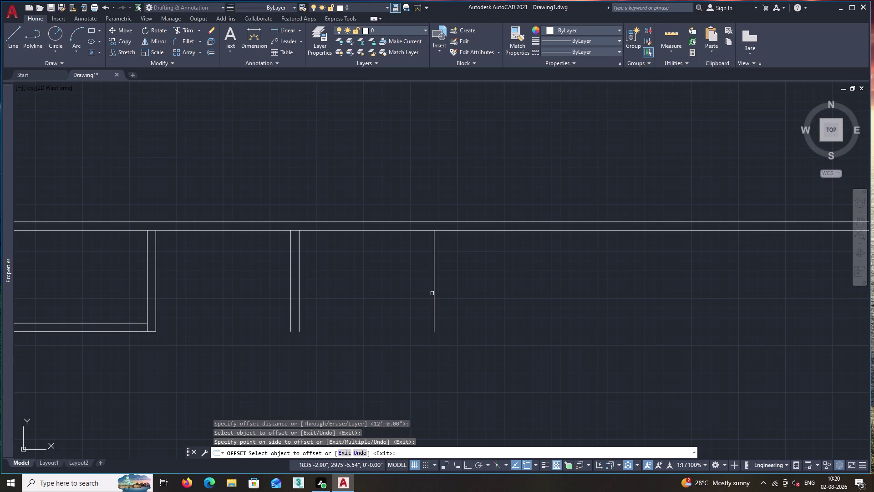
key(space)
Offset the inner top wall 8'3" downward as a horizontal partition.
key(o)
key(Return)
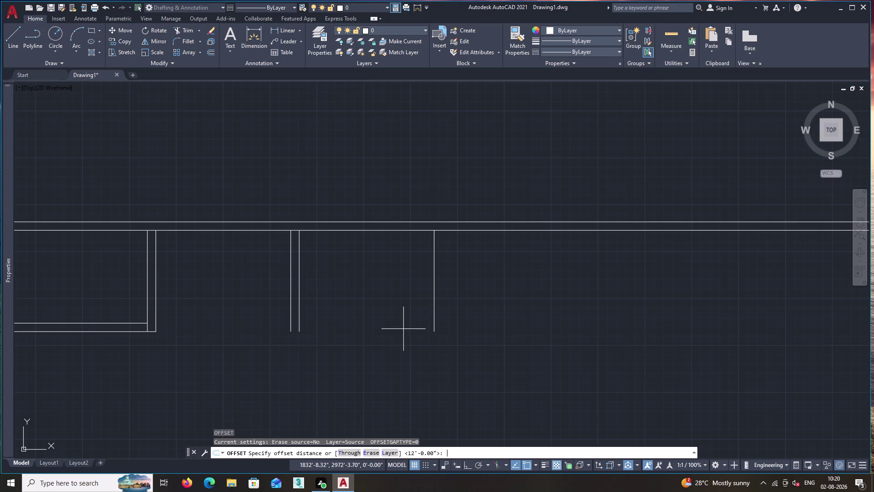
key(8)
key(apostrophe)
text(3)
text(")
key(Return)
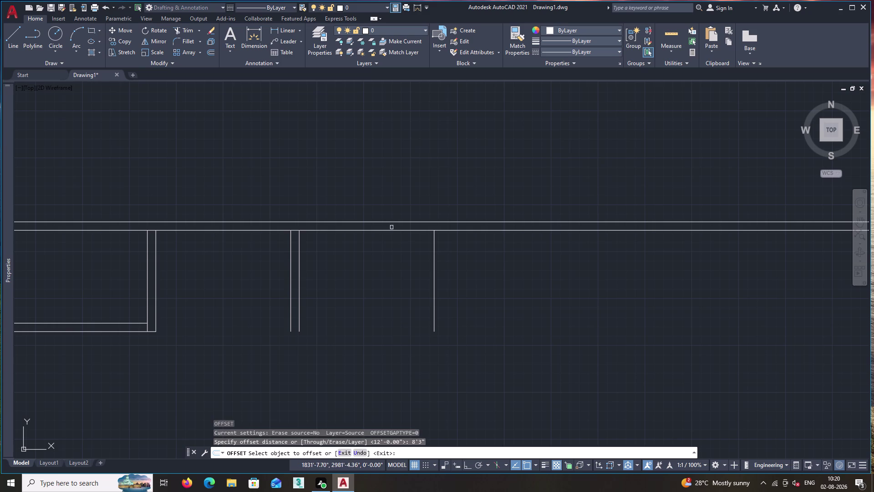
click(394, 229)
click(388, 278)
key(space)
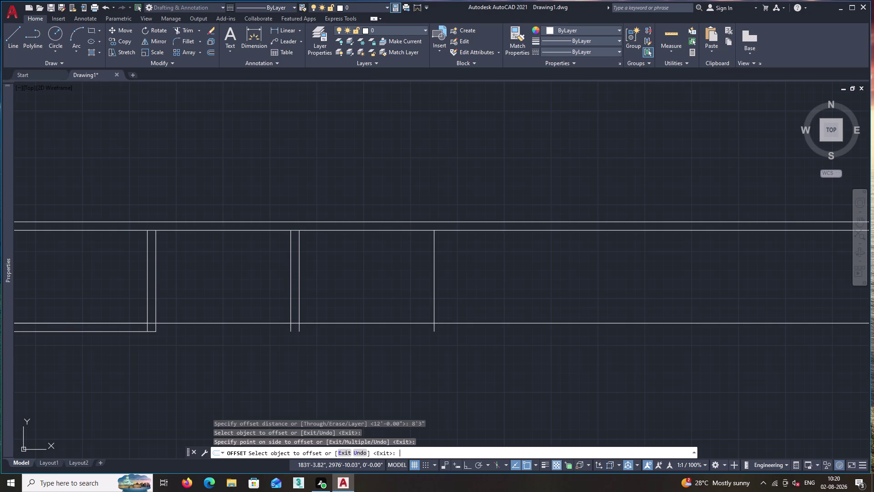
scroll(down, 3)
middle_drag(301, 366, 341, 339)
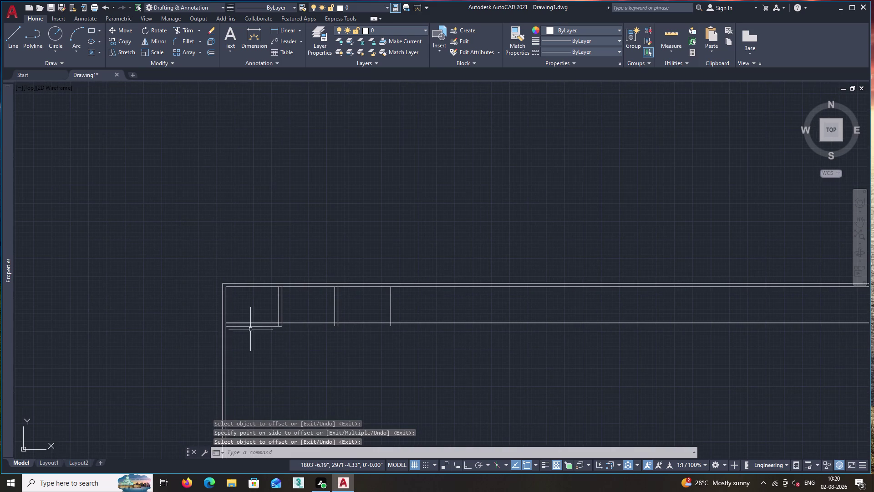
scroll(up, 3)
Trim the unwanted end segment off the new horizontal partition line.
text(tr)
key(space)
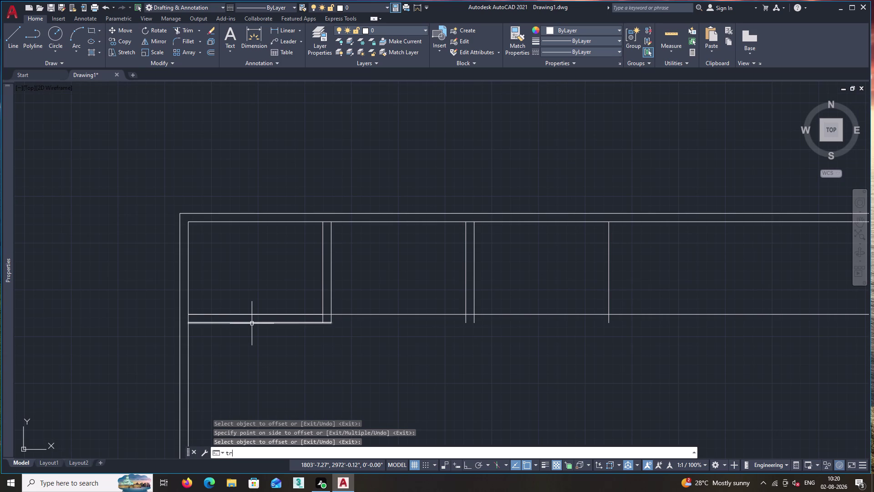
click(263, 314)
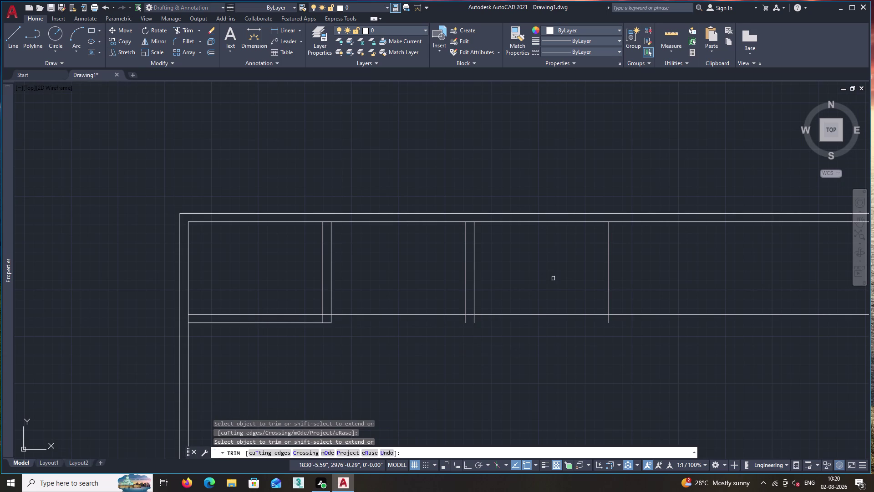
key(space)
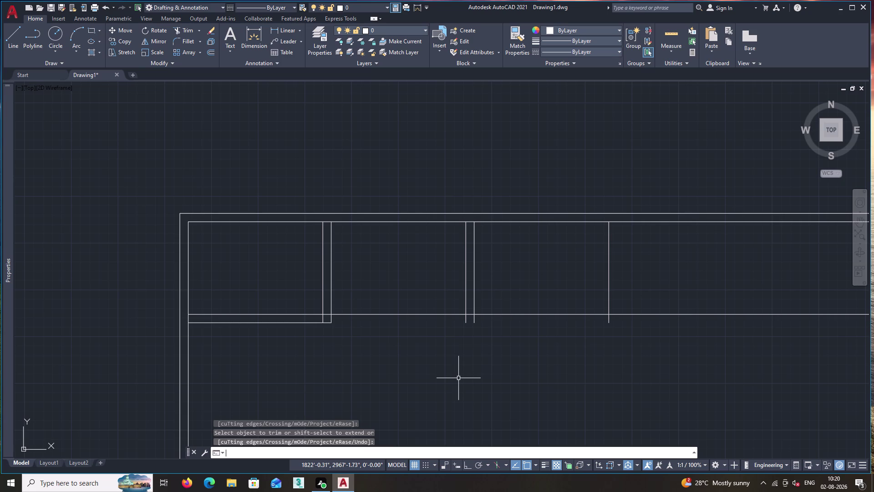
key(o)
key(Return)
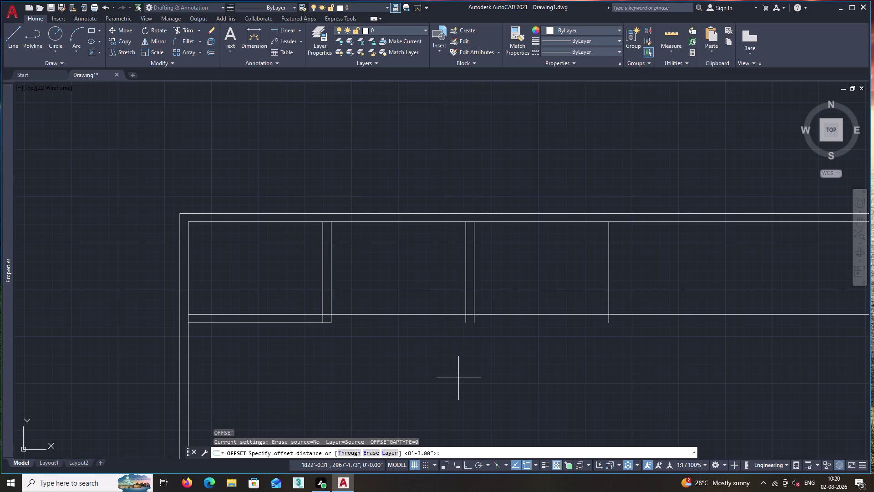
Offset the horizontal partition 9 inches downward.
text(9")
key(Return)
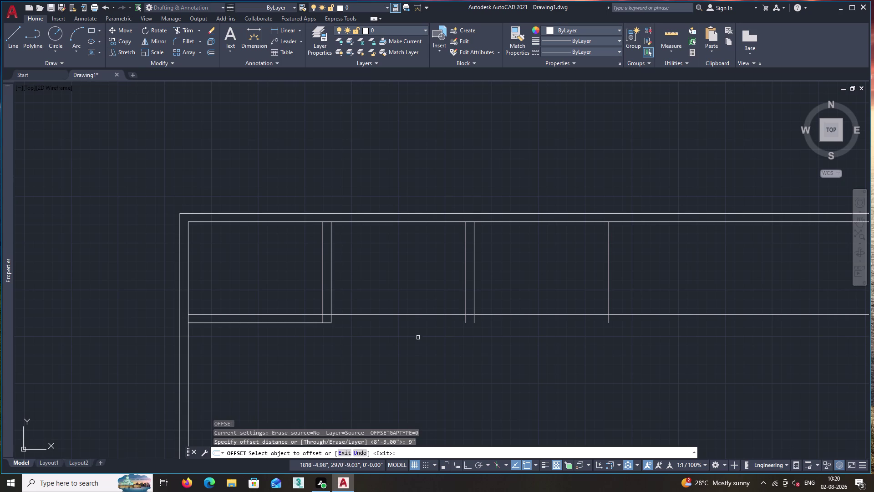
click(416, 315)
click(416, 334)
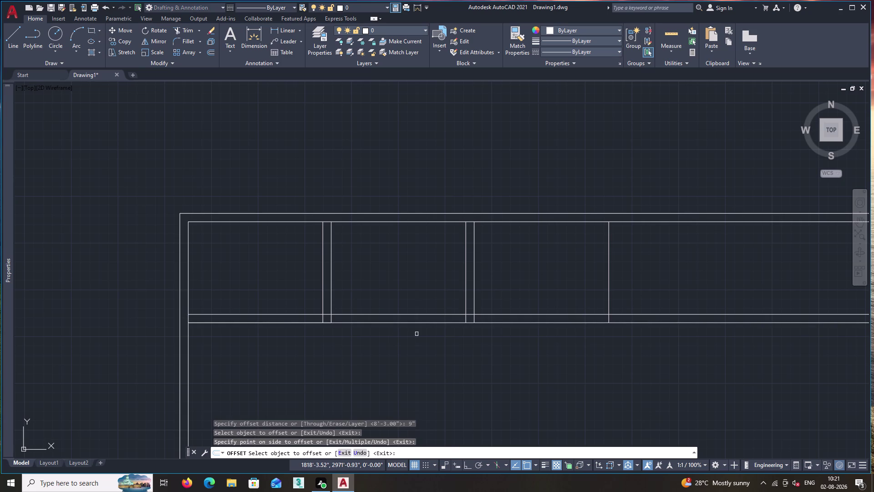
key(space)
scroll(down, 3)
middle_drag(451, 360, 412, 354)
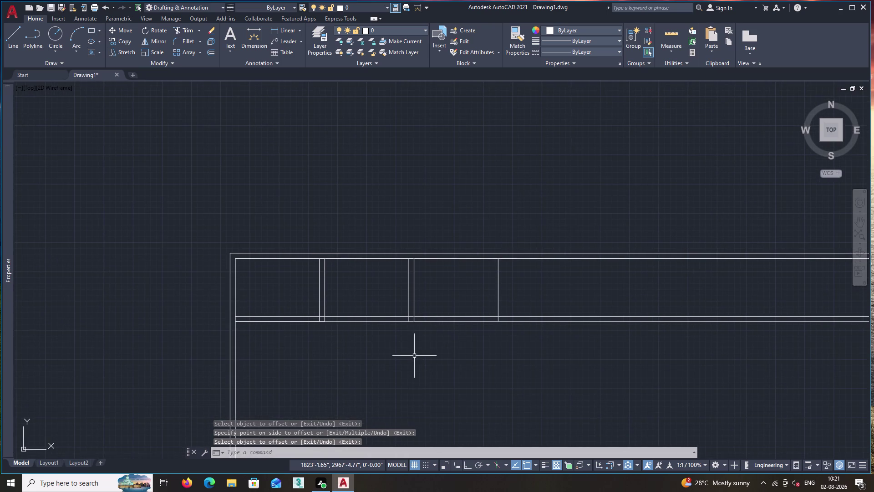
Offset the 12-foot vertical partition 9 inches to the right.
key(space)
text(o)
key(Return)
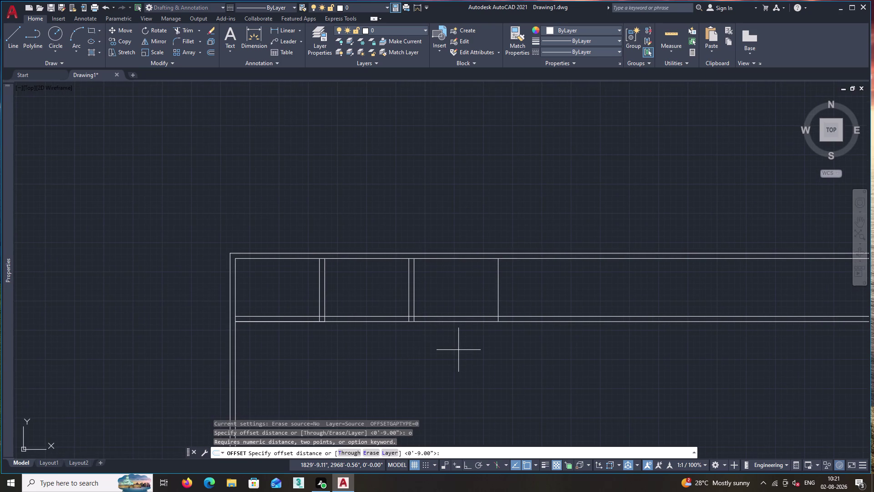
key(9)
key(shift+quotedbl)
key(Return)
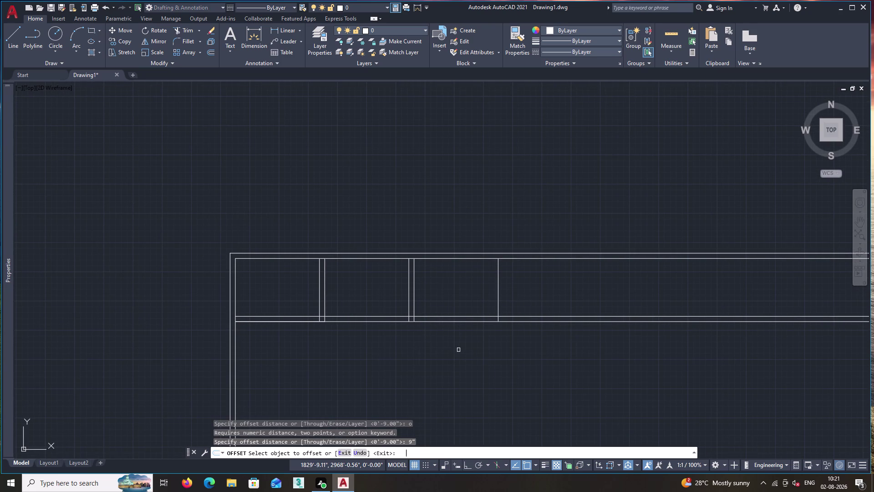
click(499, 274)
click(530, 283)
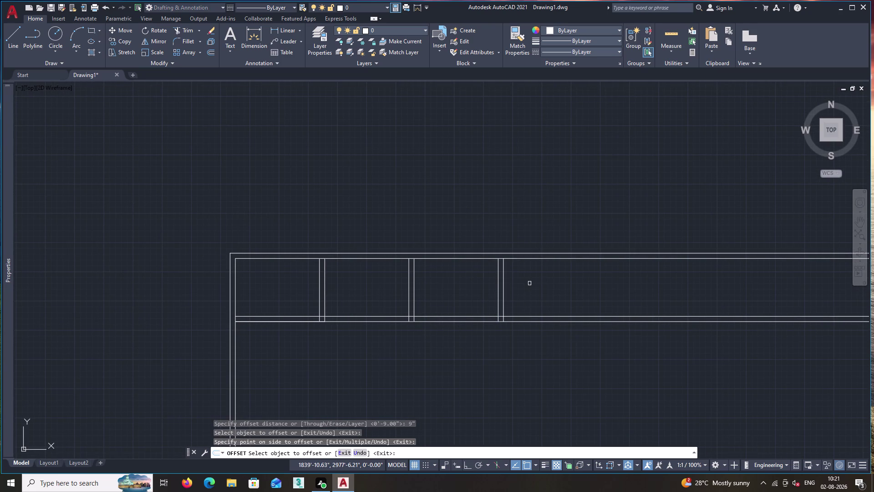
key(space)
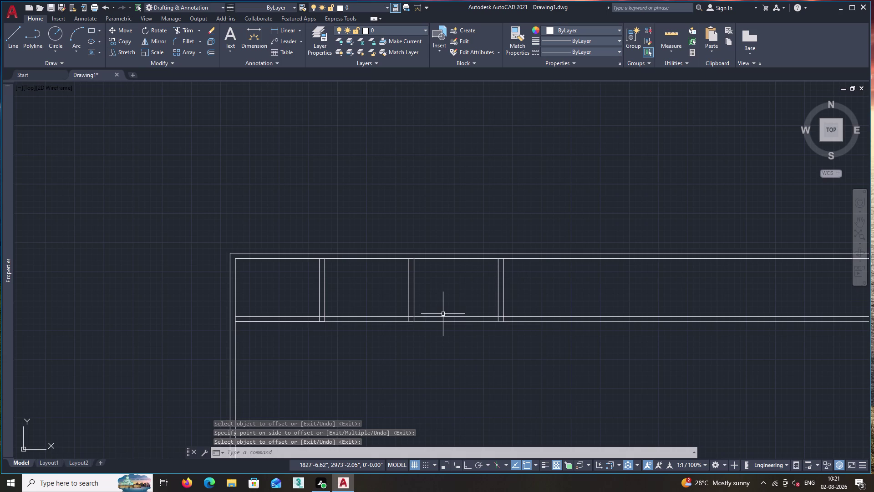
scroll(up, 3)
middle_drag(405, 332, 435, 301)
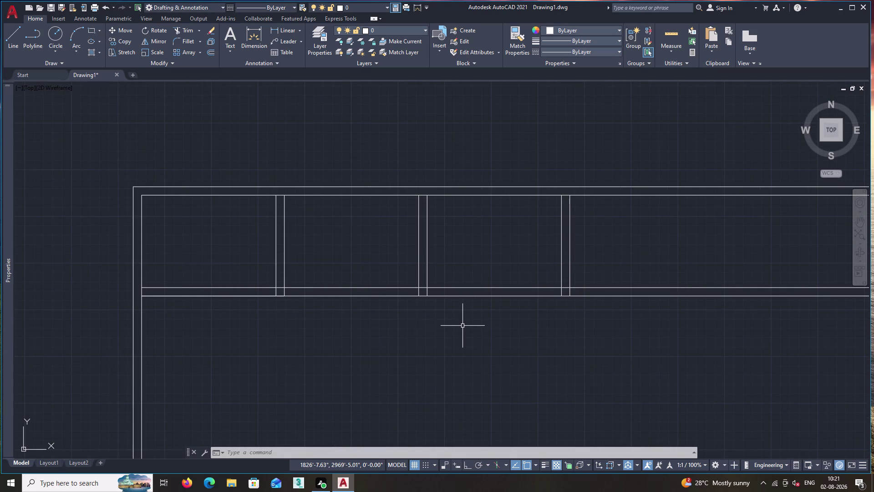
Trim the overlapping wall lines at the first two partition junctions.
text(t)
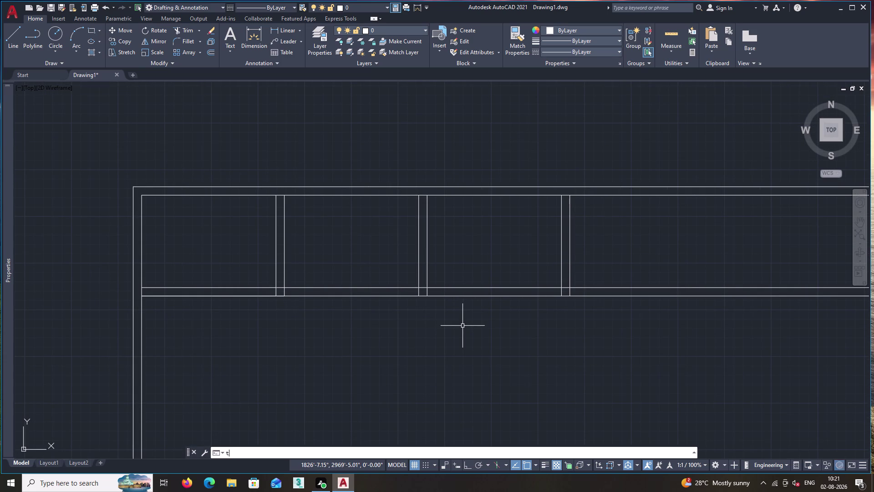
text(r)
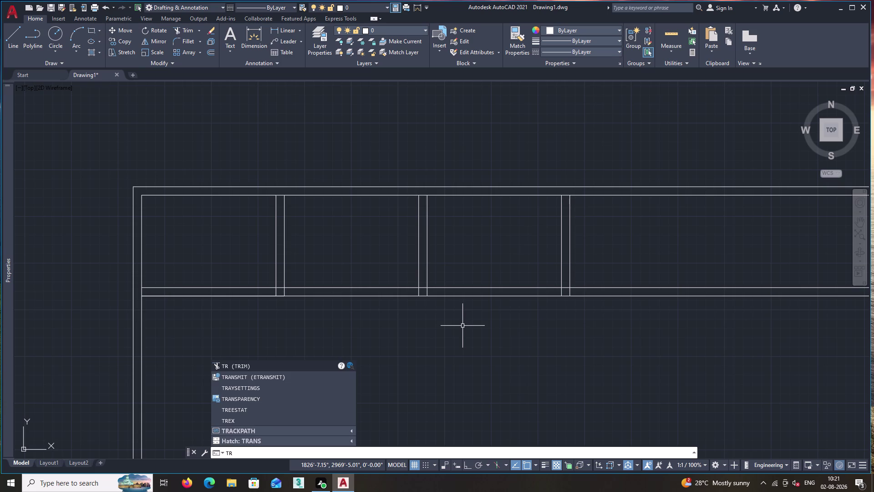
key(space)
scroll(up, 3)
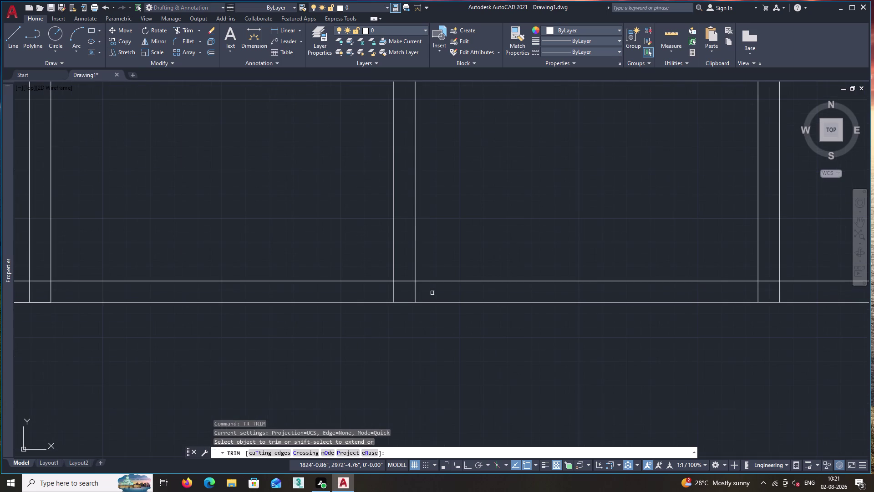
drag(405, 289, 405, 284)
click(402, 264)
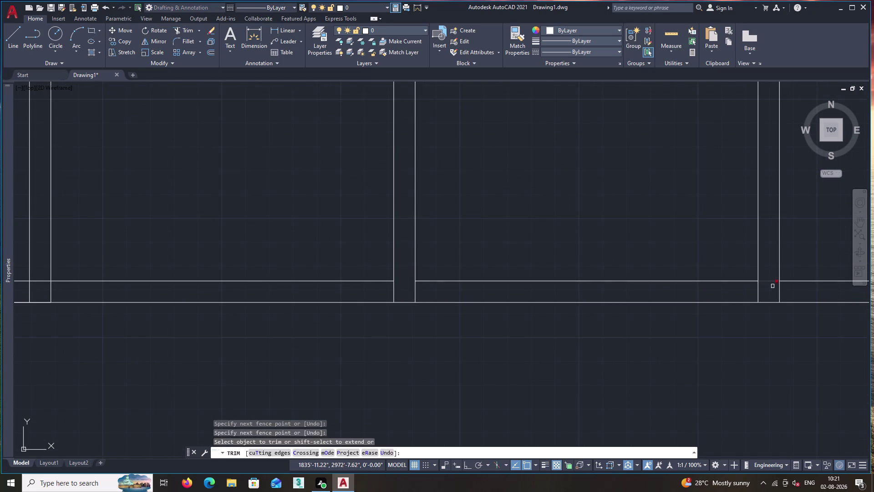
click(773, 287)
click(767, 253)
Trim the crossing lines at the remaining partition junction.
scroll(down, 3)
middle_drag(300, 304, 379, 296)
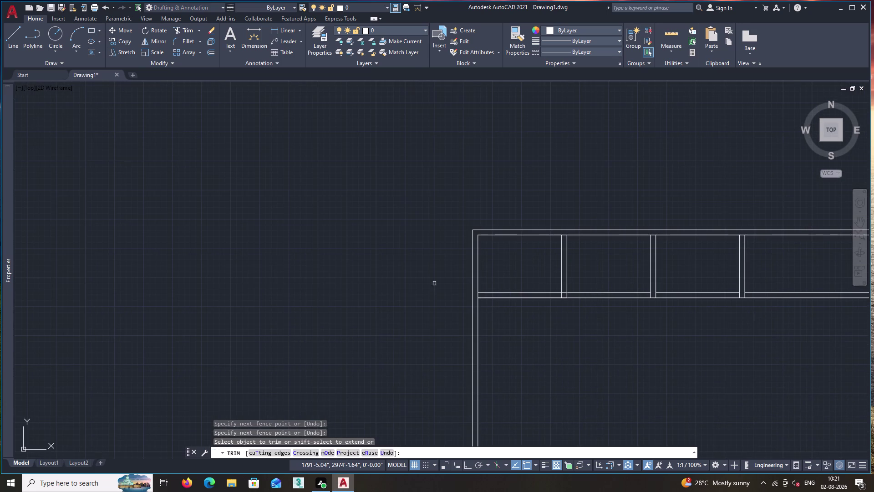
scroll(up, 3)
drag(494, 250, 492, 237)
click(488, 204)
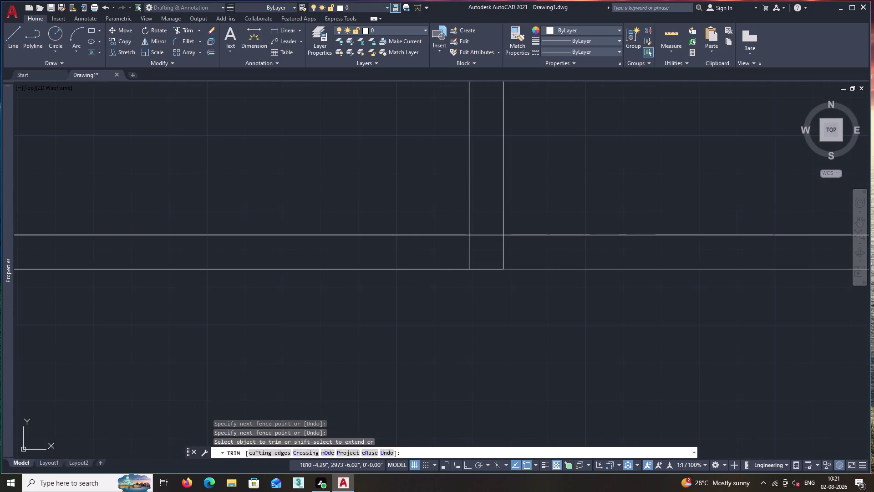
click(485, 241)
key(space)
scroll(down, 3)
middle_drag(625, 274, 316, 289)
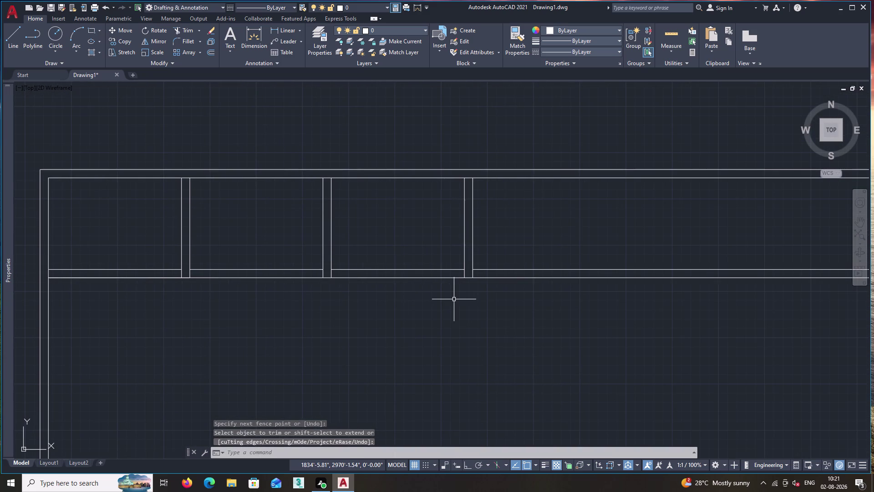
middle_drag(509, 287, 474, 298)
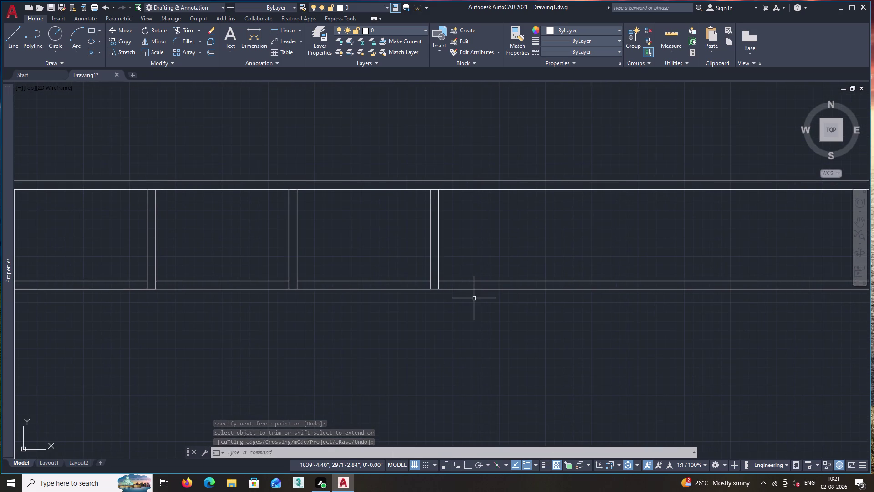
Offset the last partition wall line 19 feet to the right.
key(o)
key(Return)
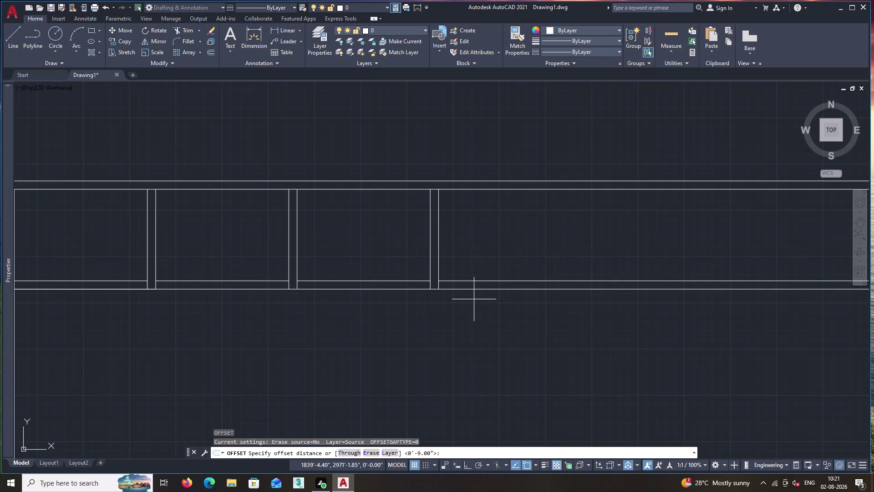
text(19)
text(')
key(Return)
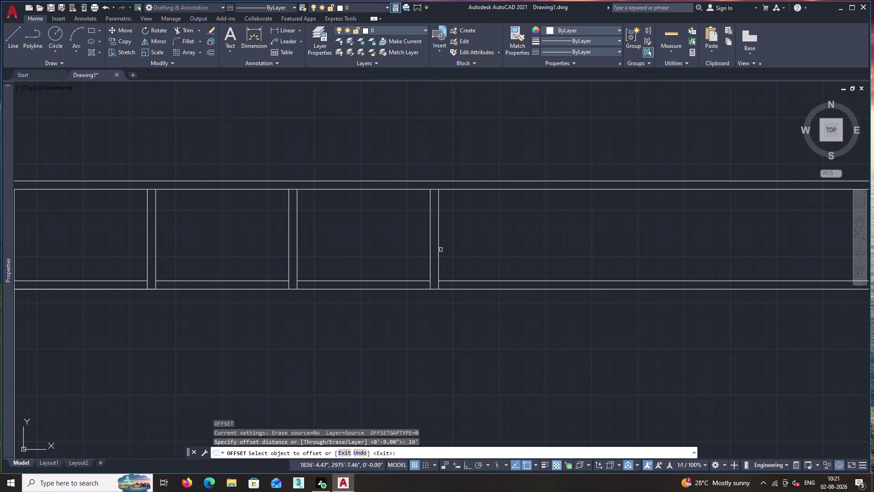
click(438, 248)
click(622, 252)
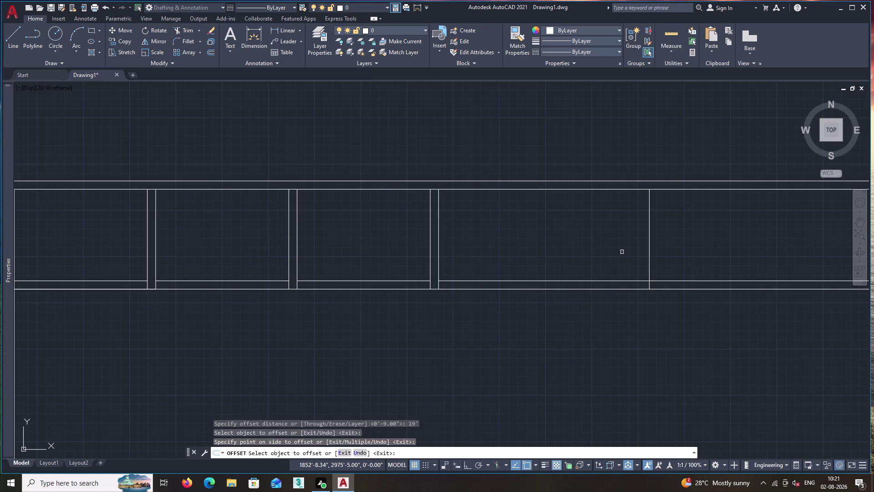
key(space)
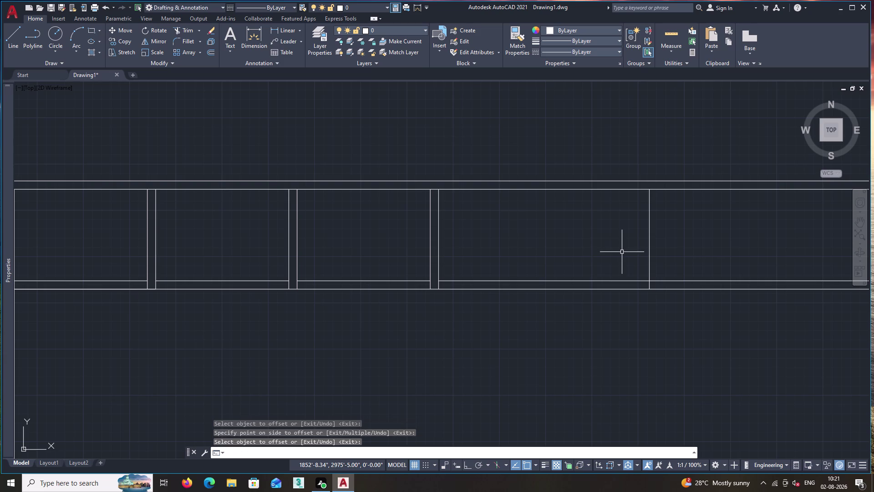
Extend the new line up to the outer top wall.
text(ex)
key(space)
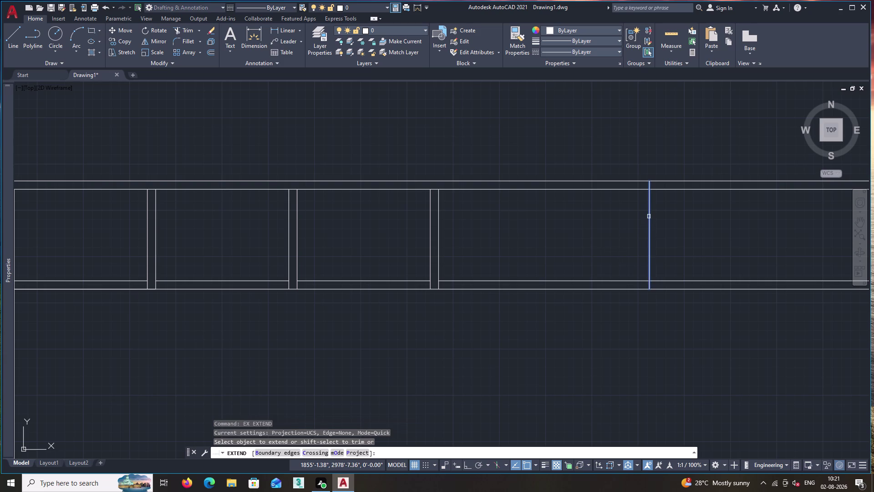
click(649, 217)
key(space)
Offset the new end wall line 9 inches to the right.
key(o)
key(Return)
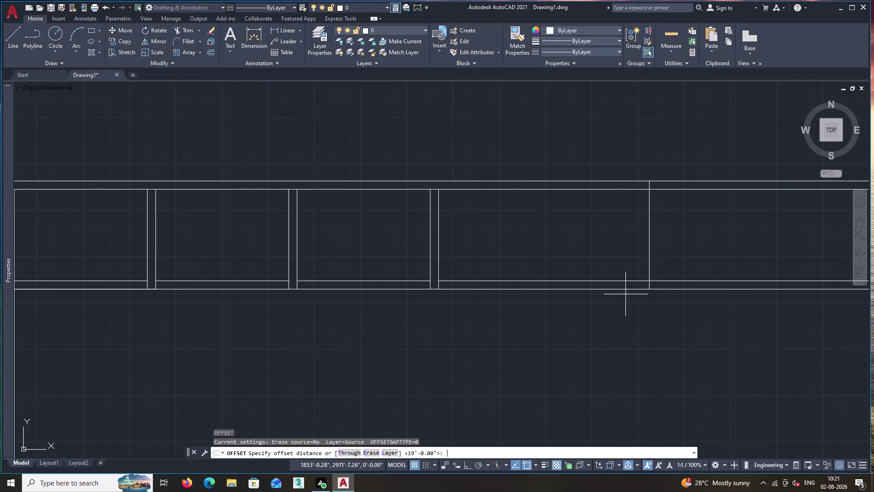
text(9")
key(Return)
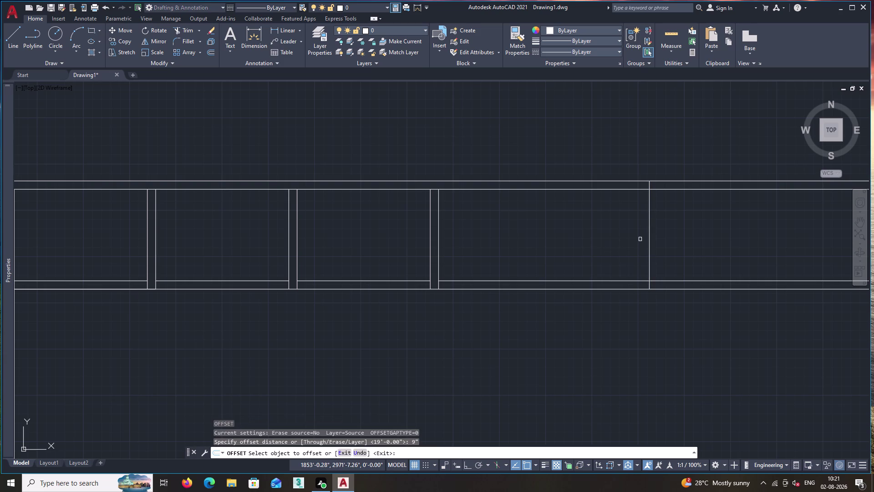
click(650, 233)
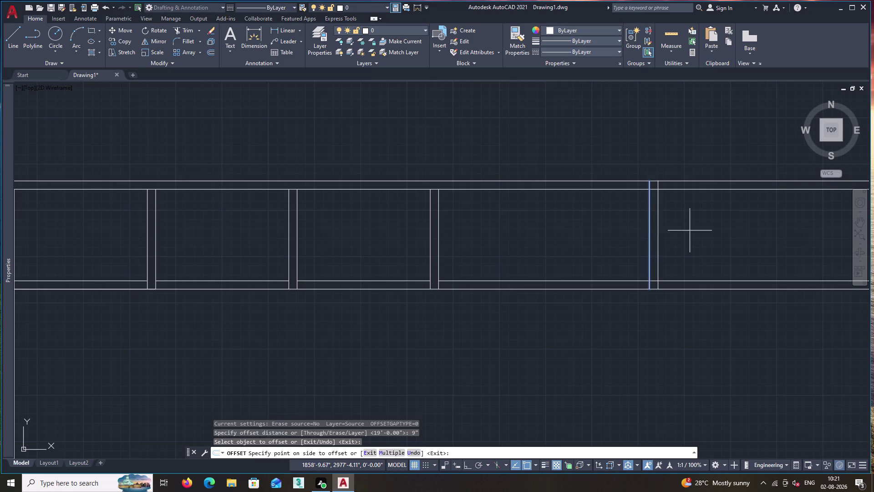
click(689, 230)
key(space)
Trim the wall lines that overhang past the new end wall.
text(tr)
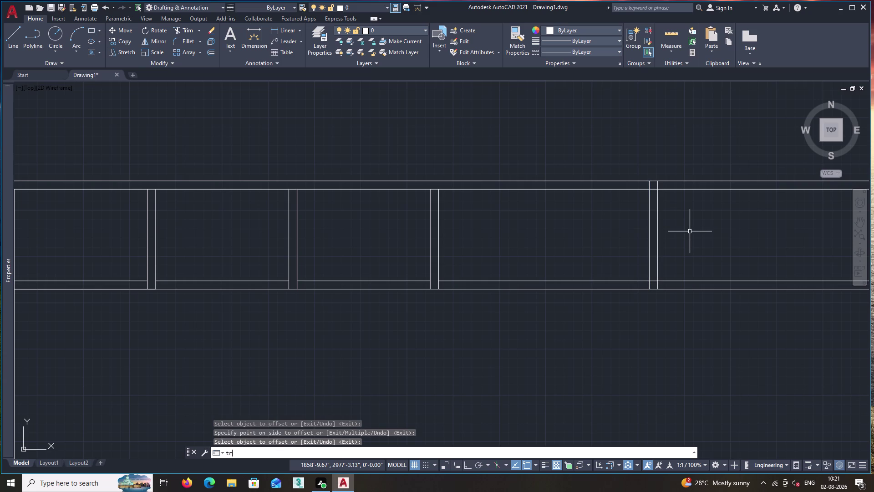
key(Return)
click(727, 158)
click(702, 337)
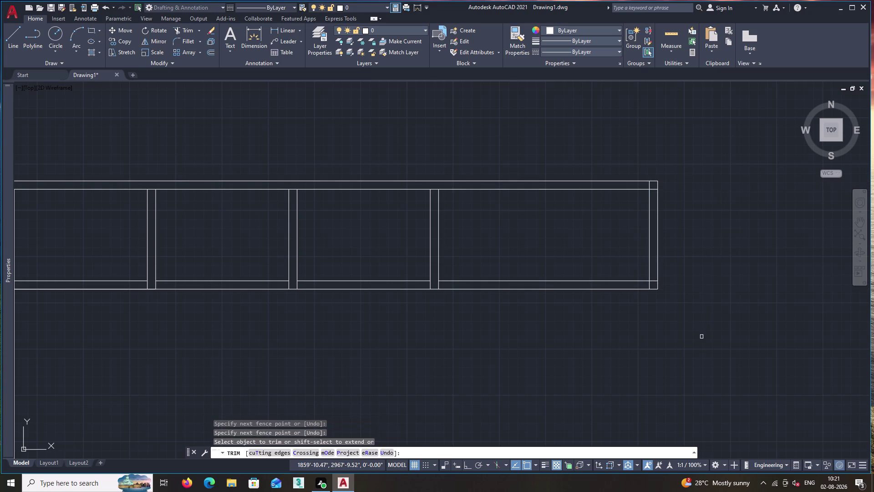
key(space)
scroll(down, 3)
middle_drag(247, 244, 270, 250)
click(293, 30)
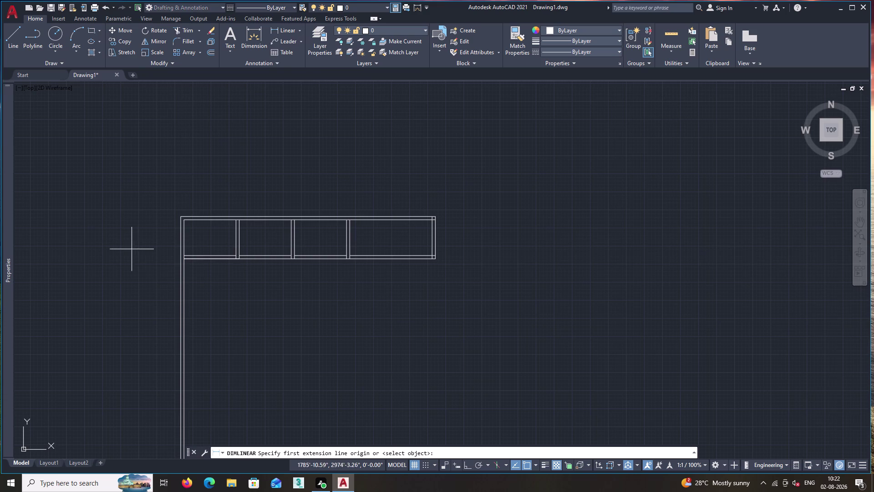
scroll(up, 3)
click(205, 199)
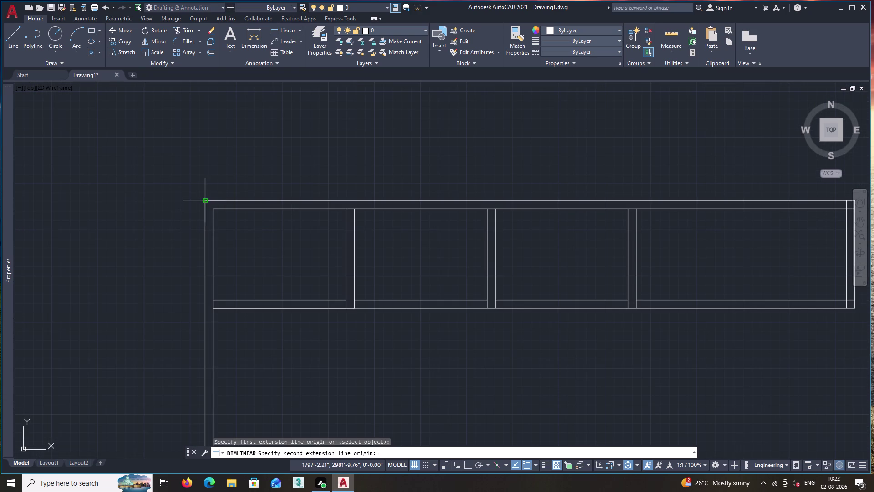
scroll(down, 3)
middle_drag(408, 208, 316, 214)
scroll(up, 3)
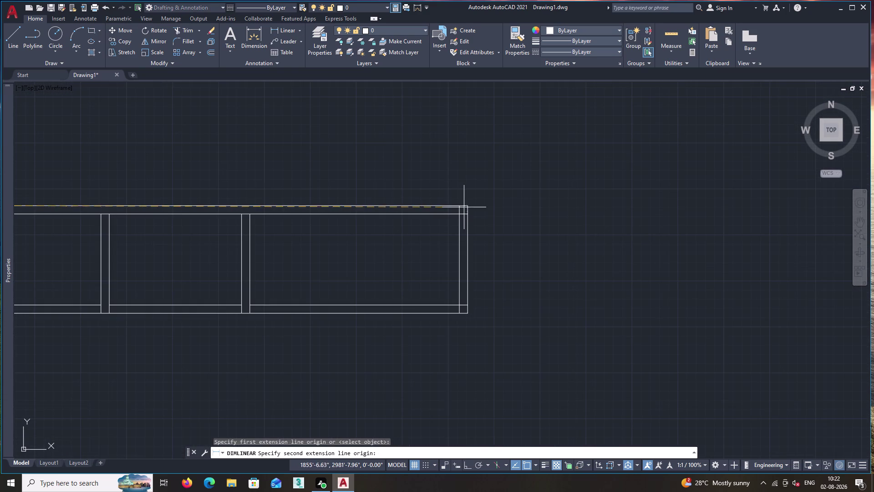
click(468, 205)
click(475, 180)
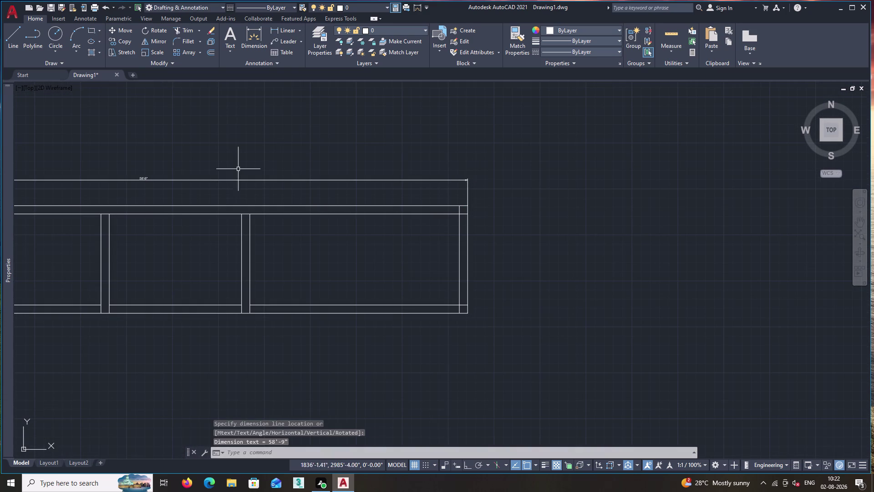
scroll(up, 3)
scroll(down, 3)
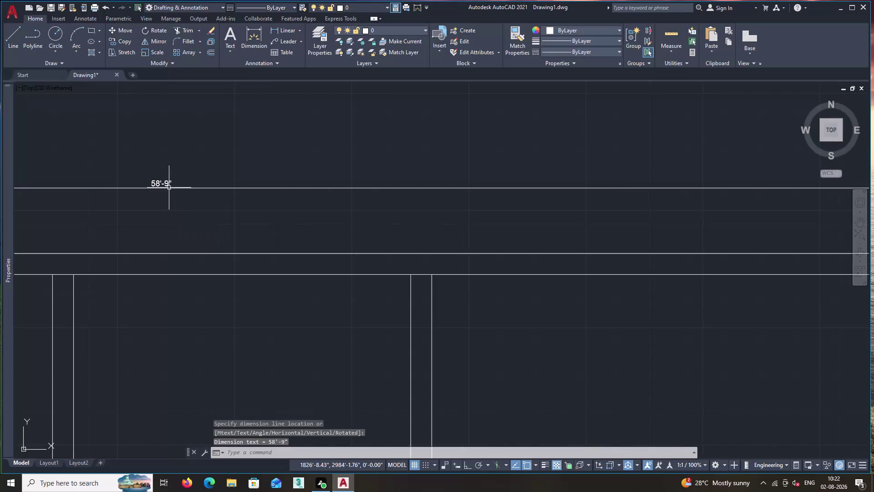
click(188, 188)
key(Delete)
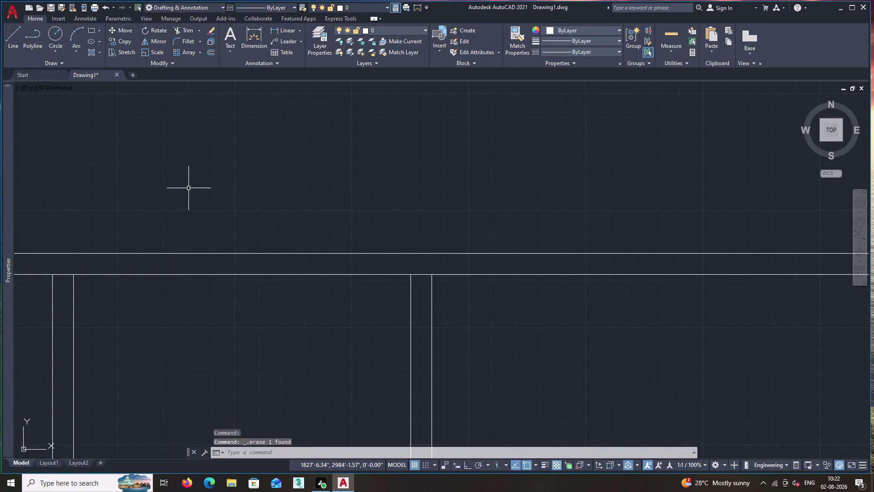
scroll(down, 3)
middle_drag(184, 275, 297, 247)
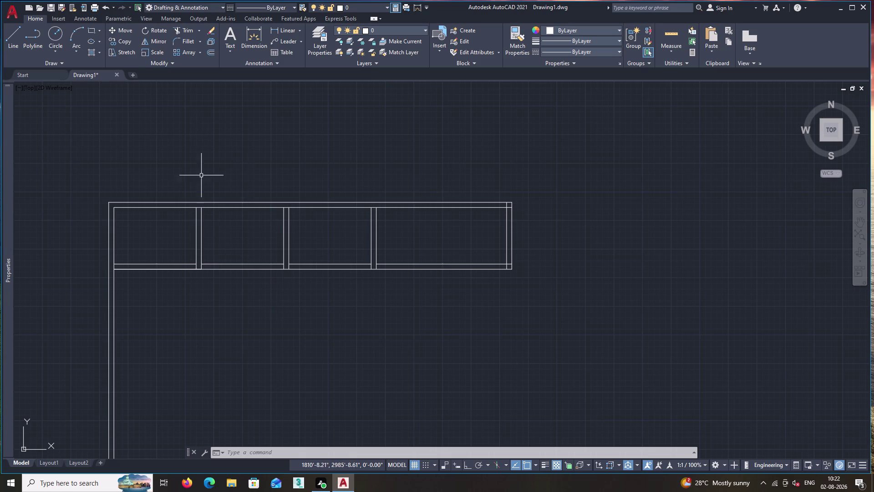
Extend a partition line to the outer wall.
scroll(up, 3)
middle_drag(146, 286, 205, 334)
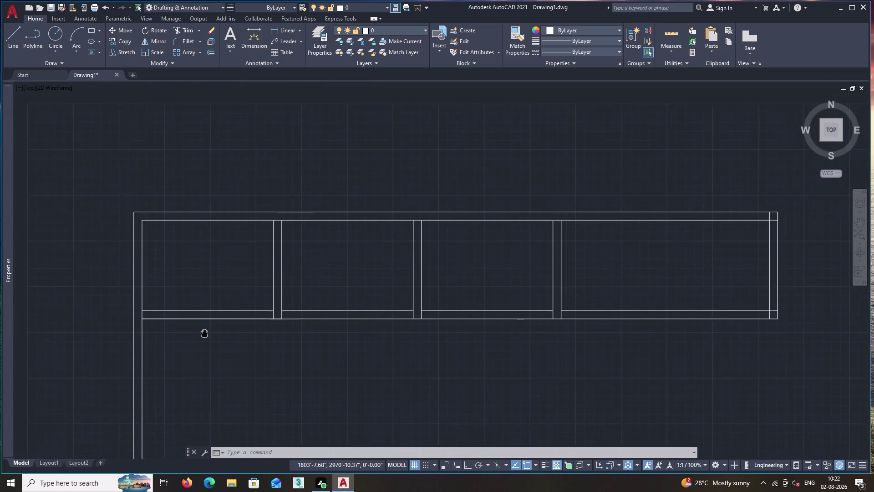
middle_drag(205, 333, 212, 345)
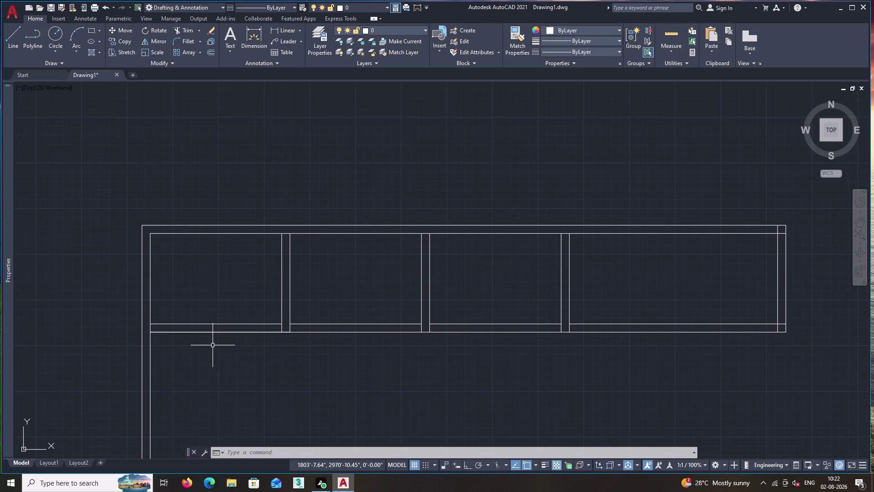
key(e)
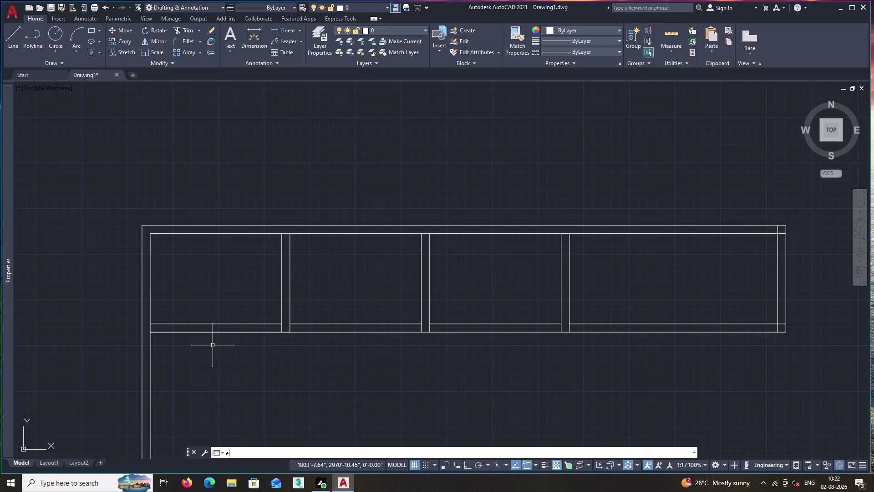
text(x)
key(space)
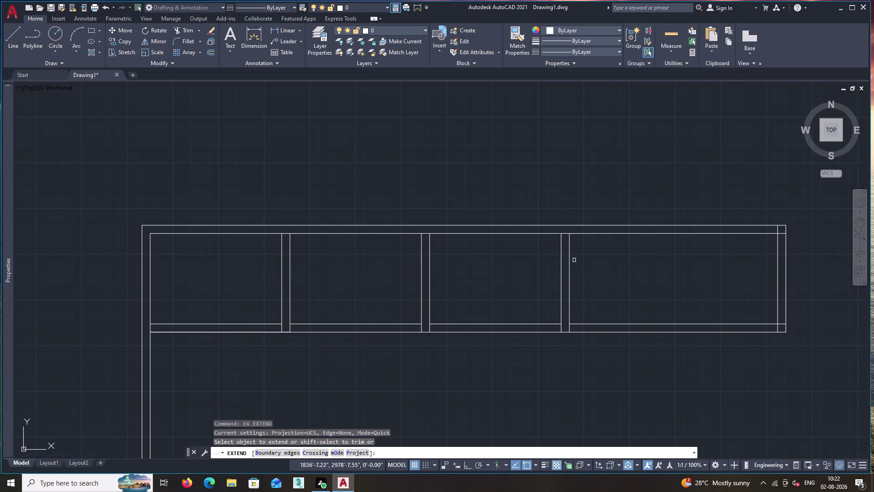
click(568, 257)
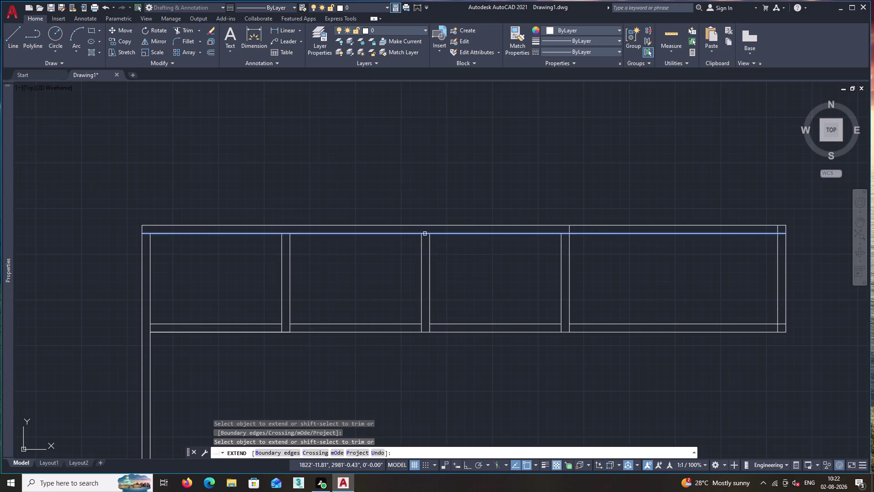
key(Escape)
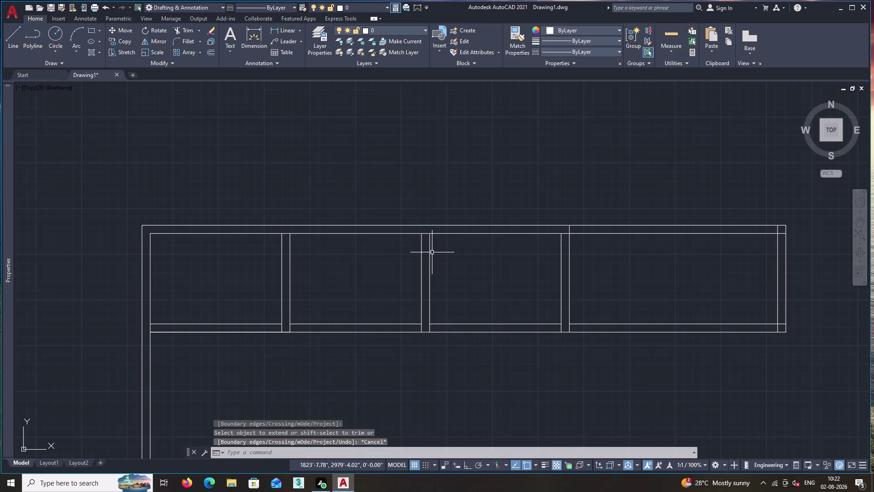
Trim the inner wall line where it crosses the partition.
text(tr)
key(space)
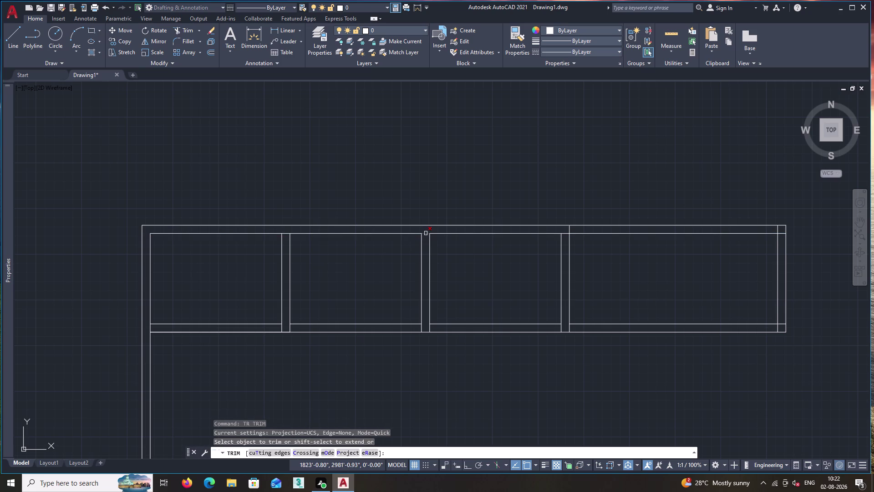
click(426, 233)
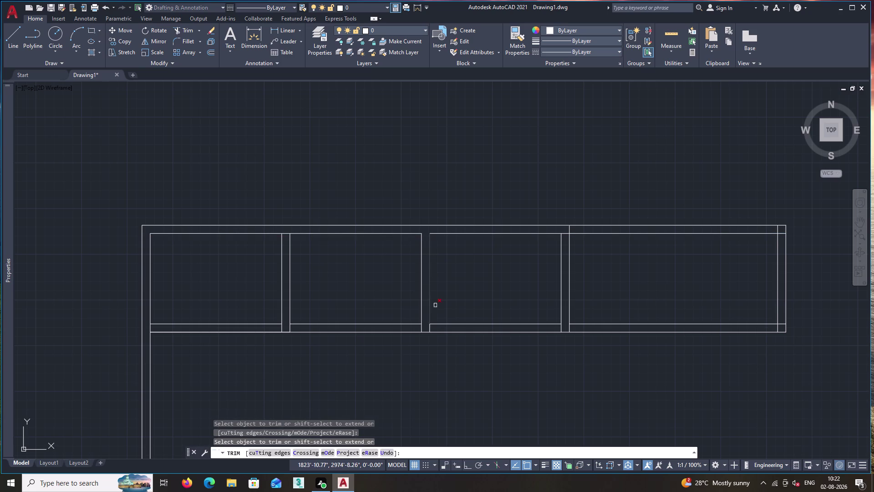
key(Escape)
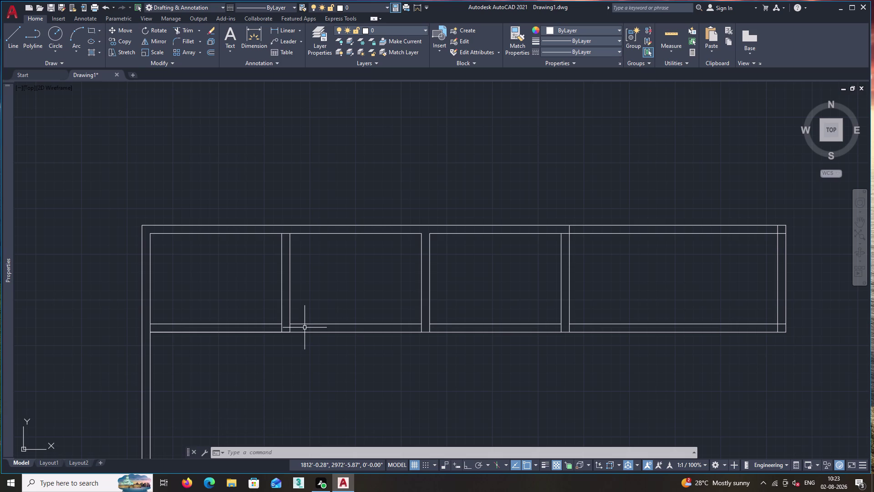
Insert the imperial sample door from Tool Palettes above the top wall.
text(t)
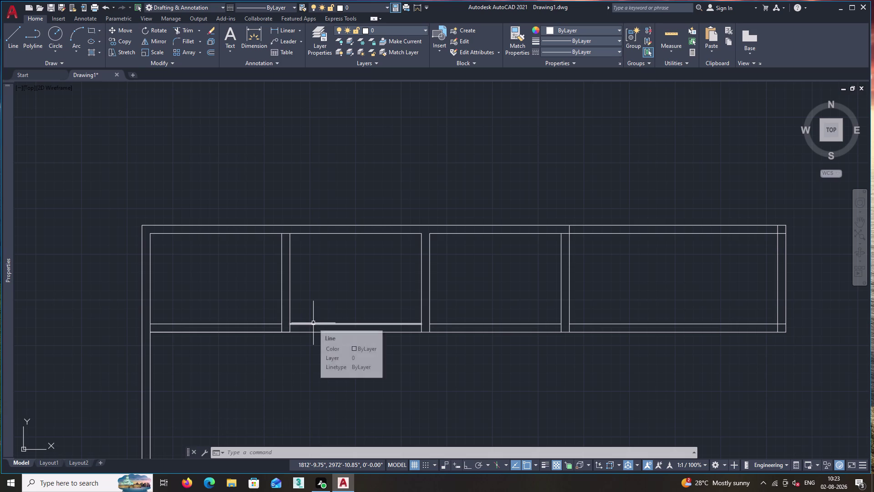
text(p)
key(Return)
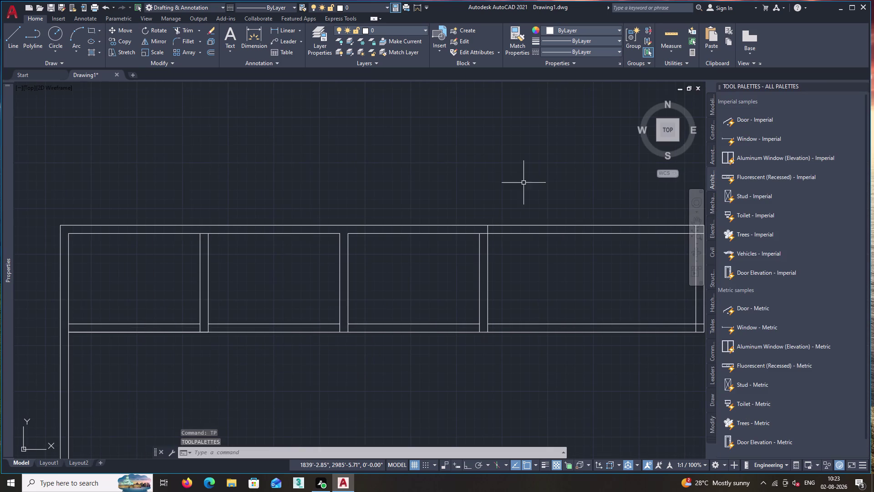
click(742, 120)
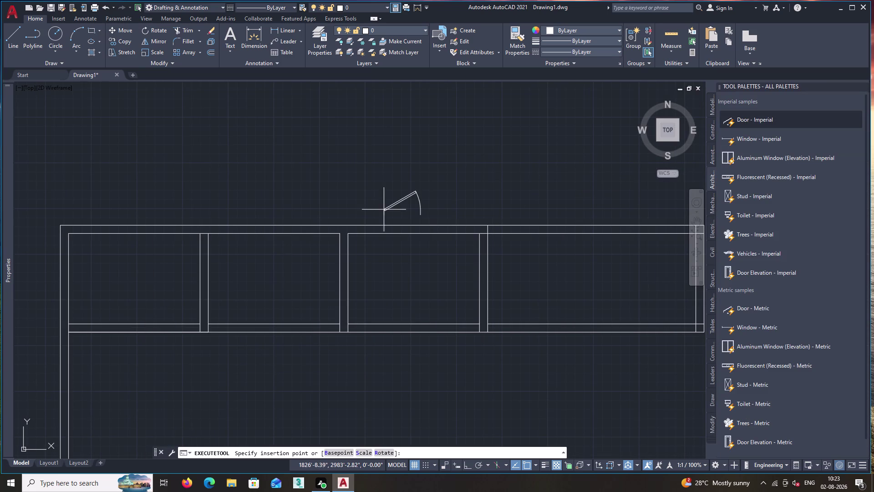
click(354, 195)
key(space)
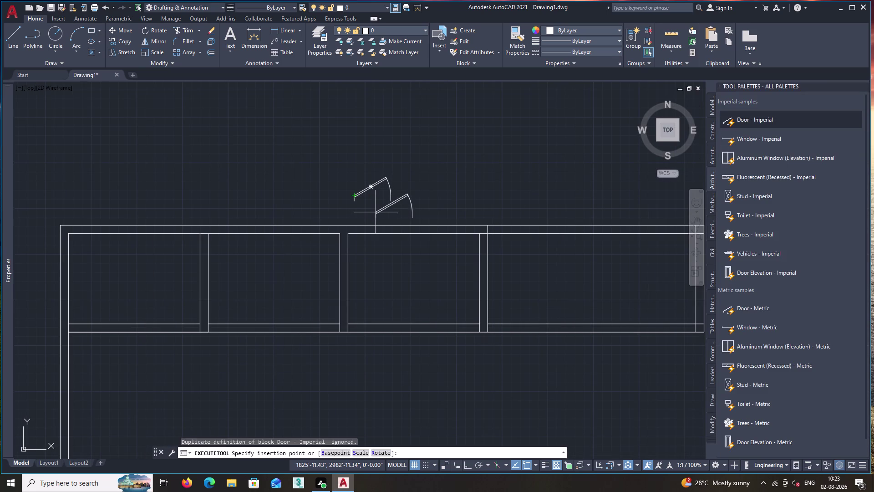
key(Escape)
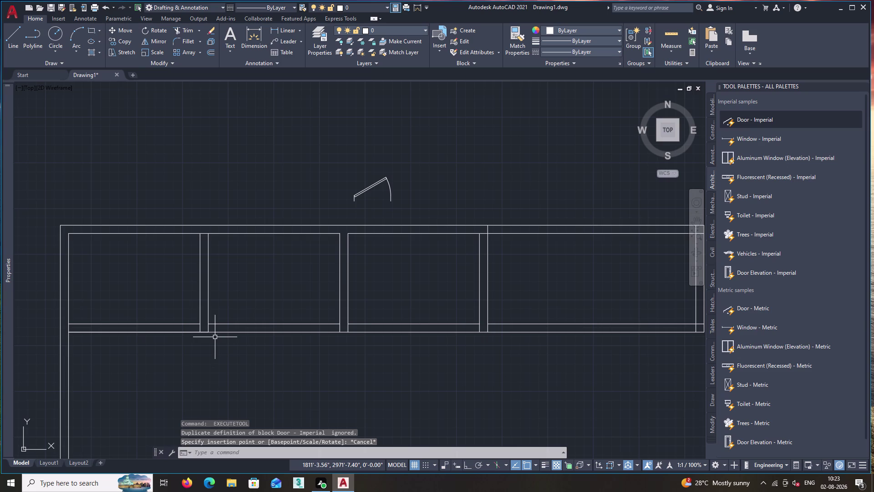
middle_drag(236, 304, 296, 304)
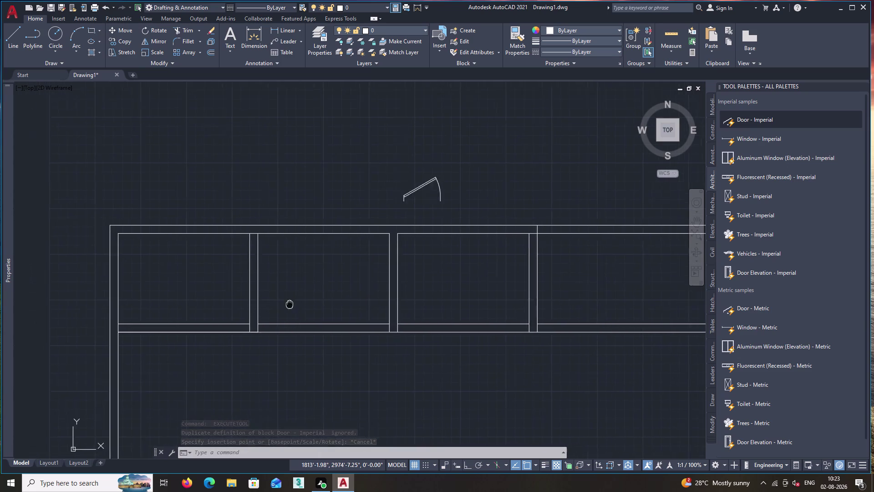
middle_drag(296, 305, 344, 303)
Set the door to swing fully open and flip its swing direction.
click(476, 188)
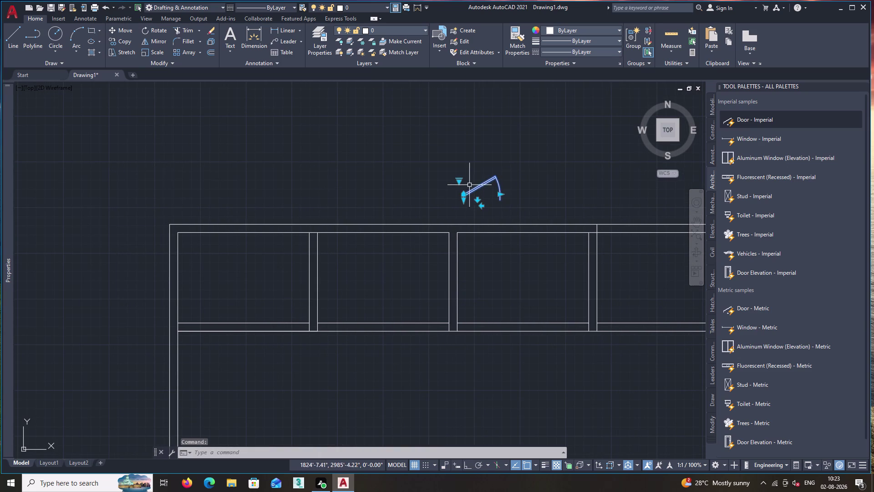
click(459, 180)
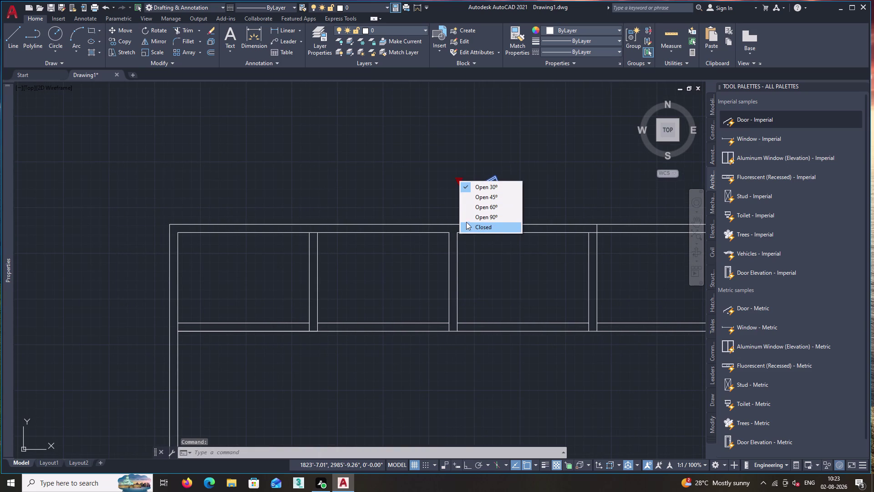
click(466, 217)
click(476, 200)
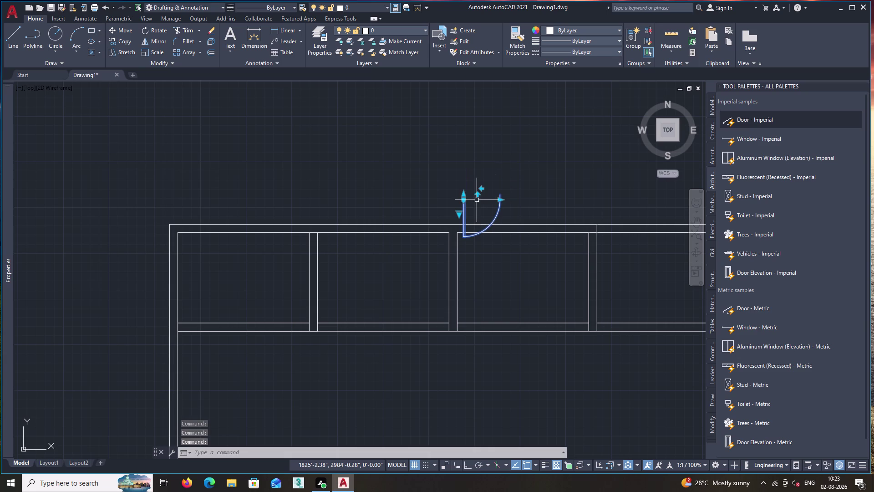
click(480, 189)
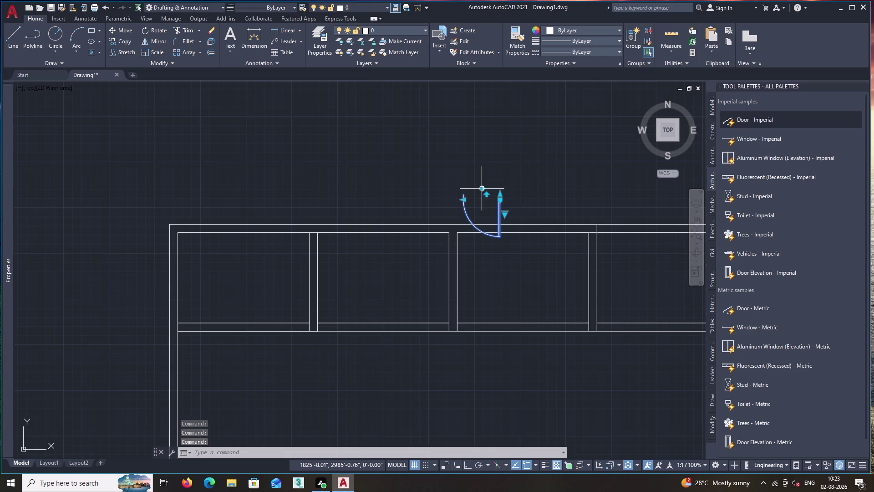
Move the door to the wall opening corner and flip it to swing into the room above.
key(m)
key(space)
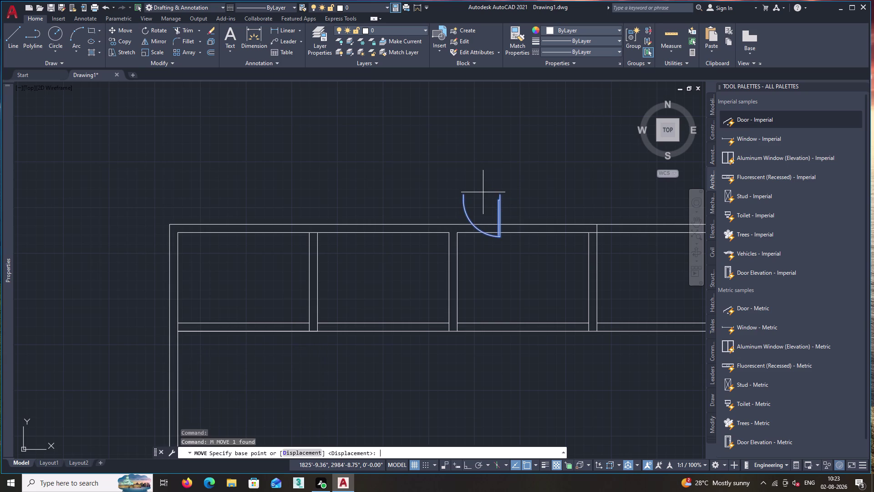
scroll(up, 3)
click(510, 191)
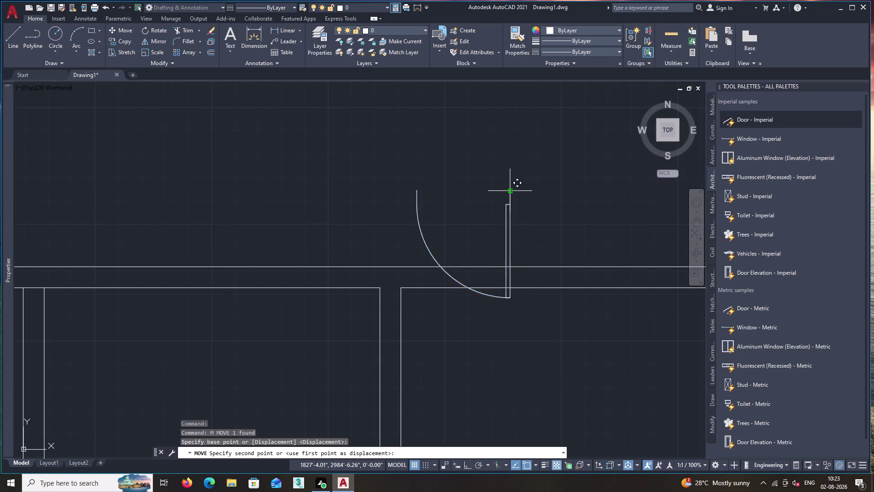
scroll(down, 3)
middle_drag(368, 299, 451, 232)
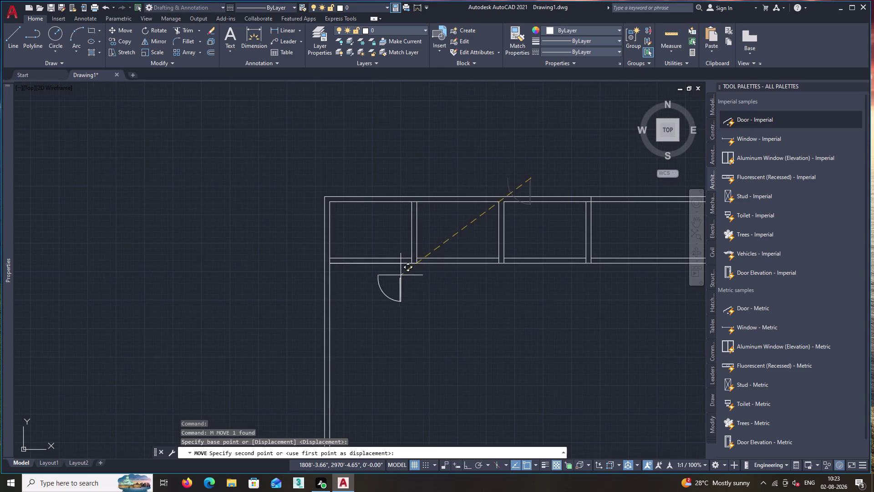
scroll(up, 3)
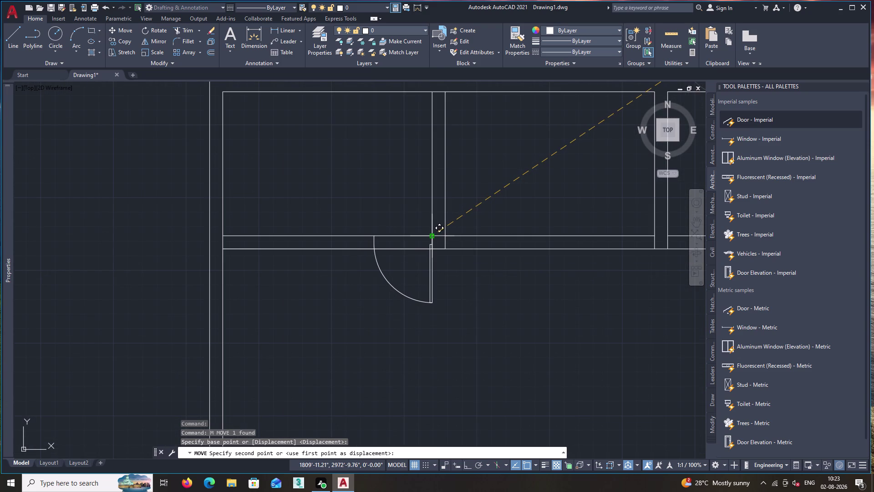
click(433, 235)
click(430, 260)
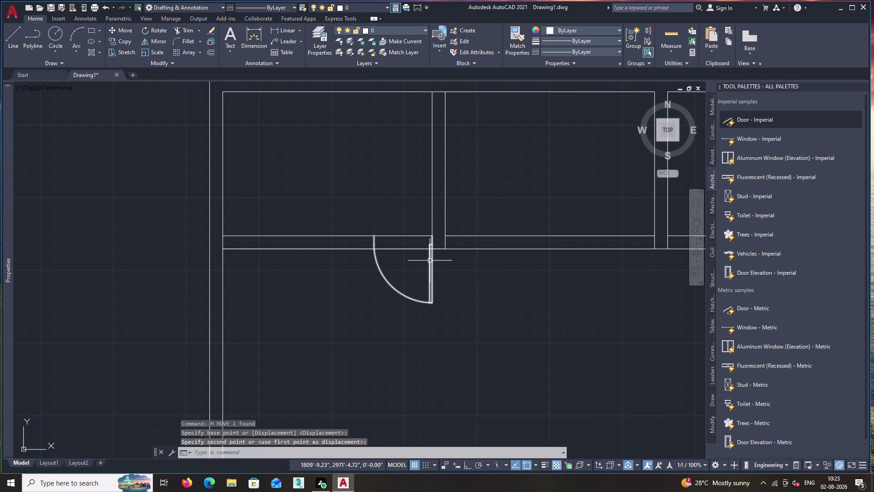
click(411, 236)
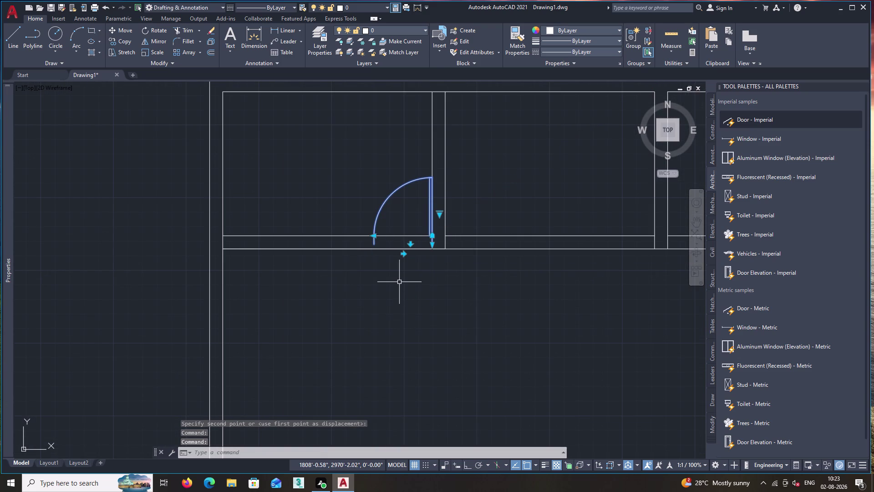
Move the flipped door so the end of its leaf sits on the wall jamb.
key(space)
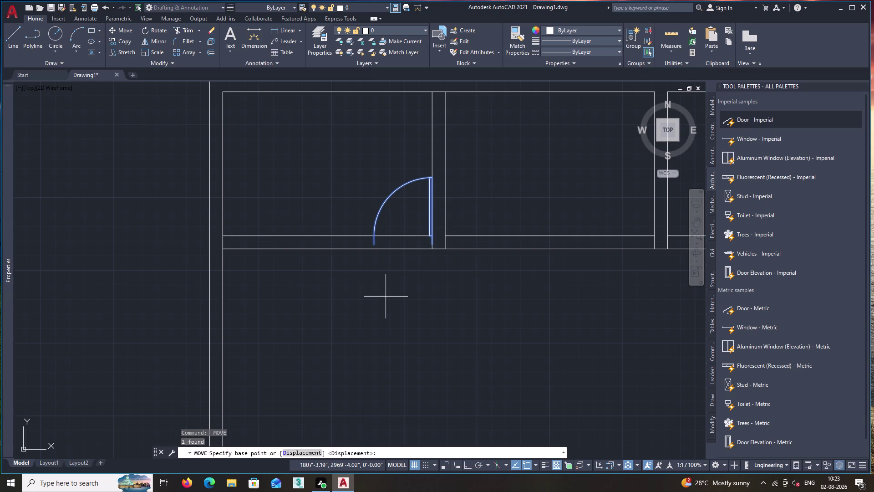
key(m)
key(space)
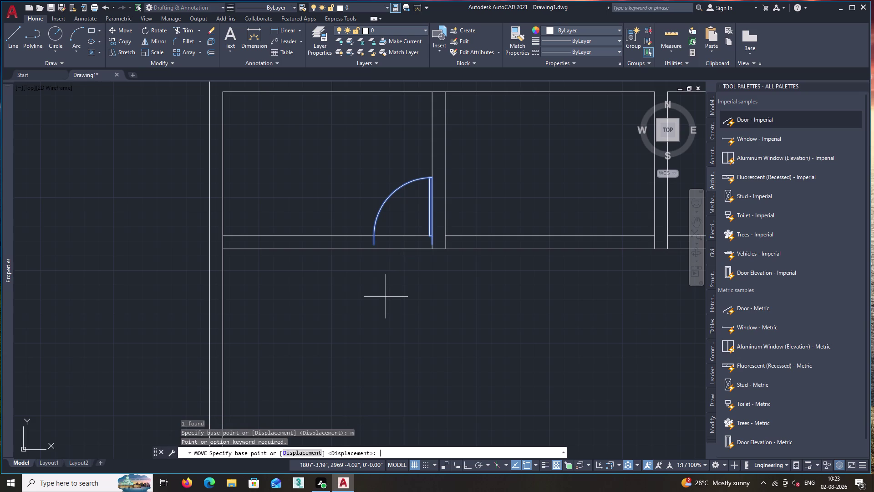
scroll(up, 3)
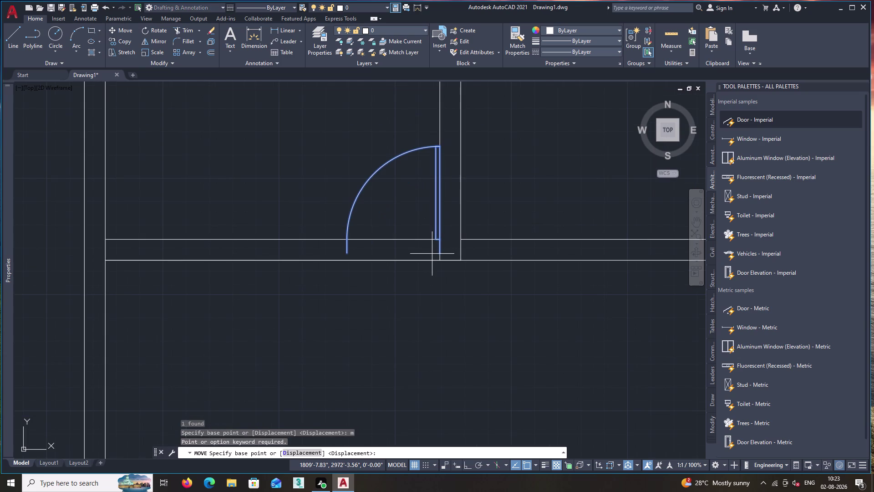
scroll(up, 3)
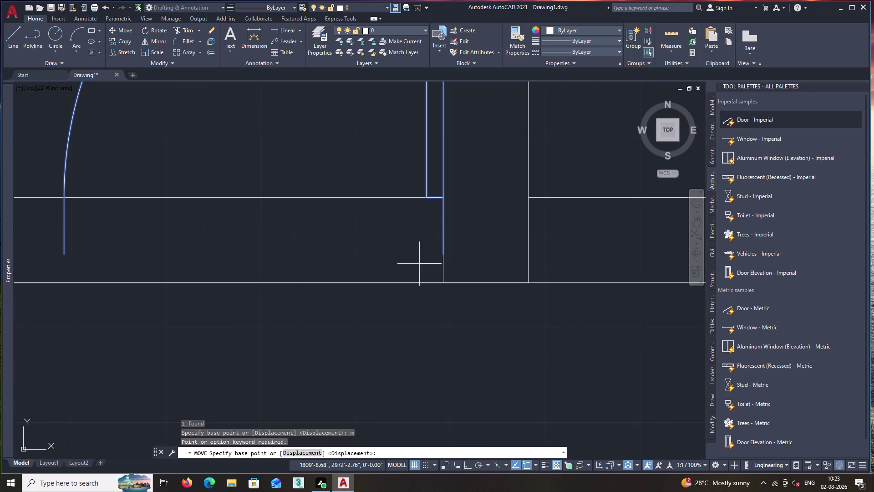
click(442, 254)
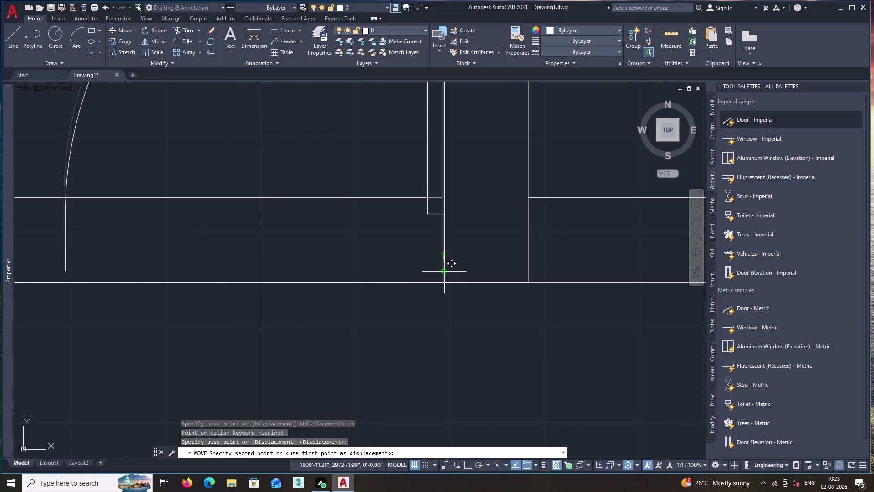
click(443, 283)
key(space)
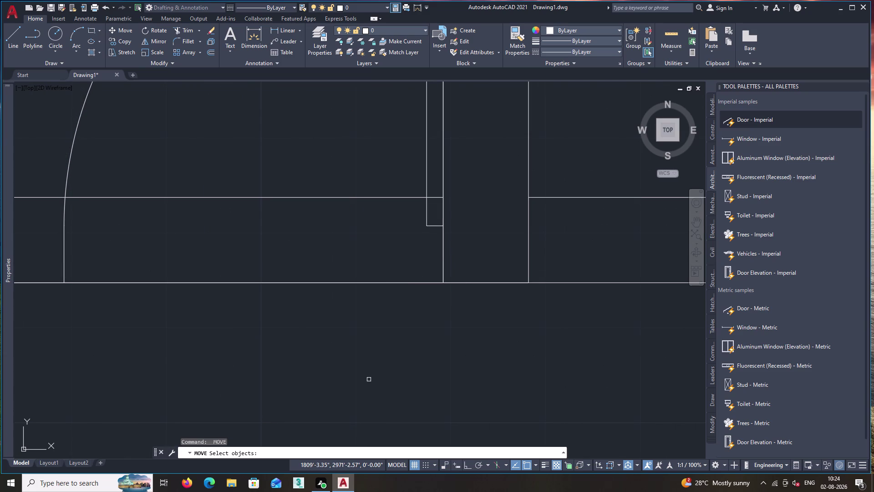
text(tr)
key(space)
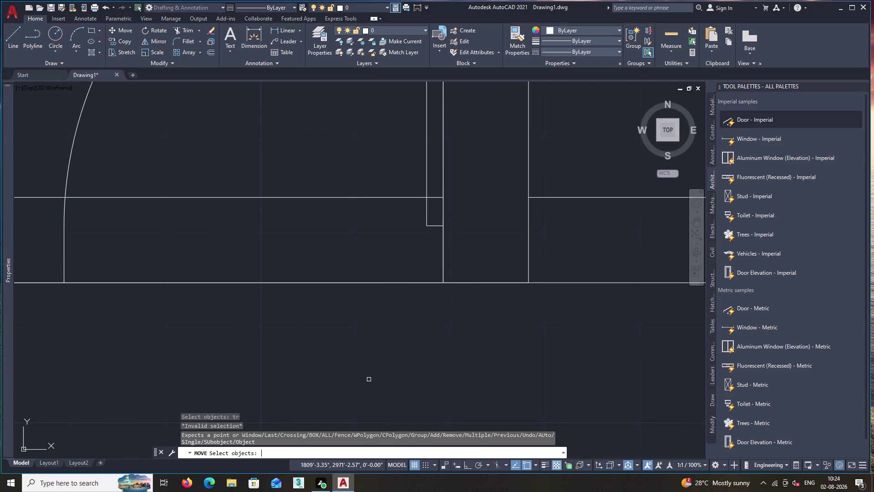
key(Escape)
Dimension the door opening from the end of the swing to the wall jamb.
click(287, 30)
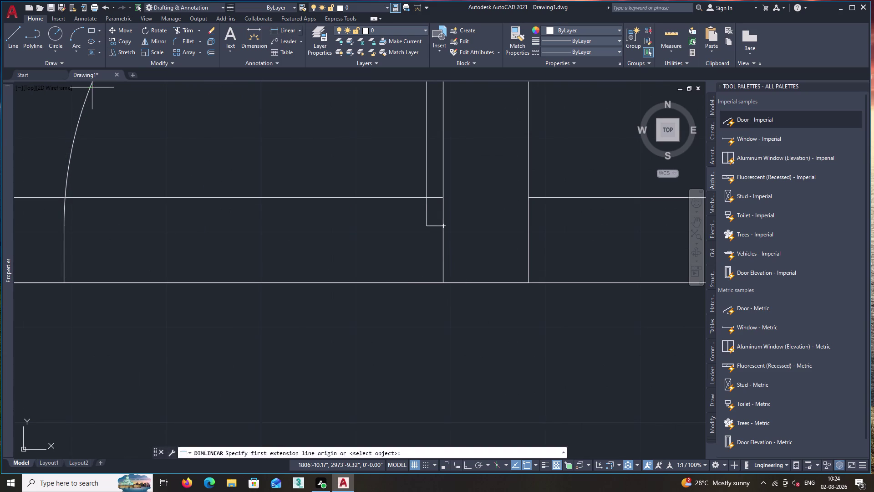
click(64, 284)
click(444, 281)
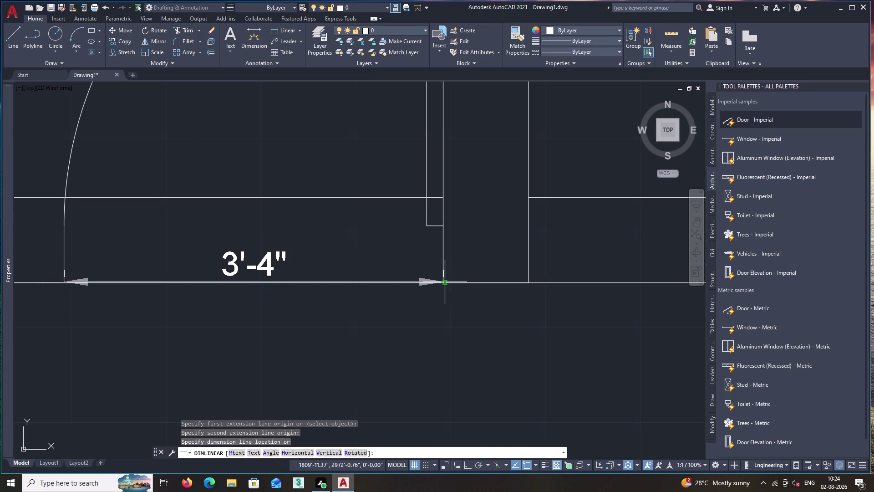
click(440, 310)
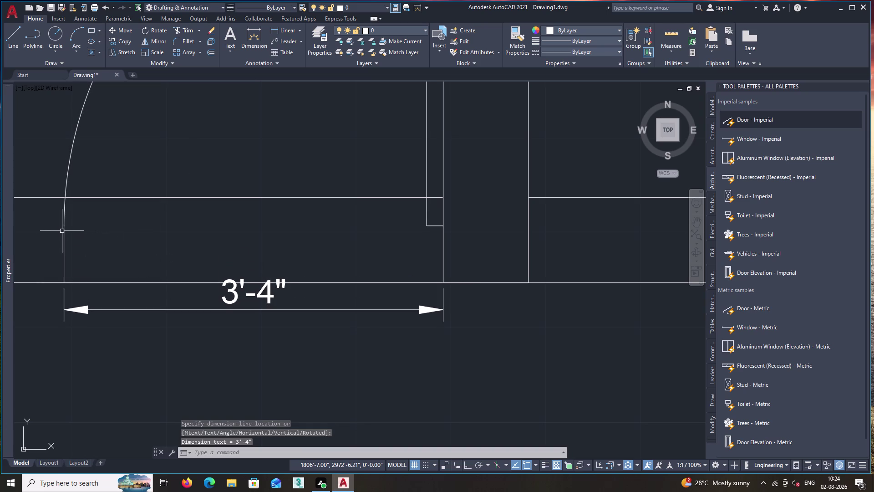
Narrow the door with its width grip, first to 2'-8", then to 2'-6".
click(64, 232)
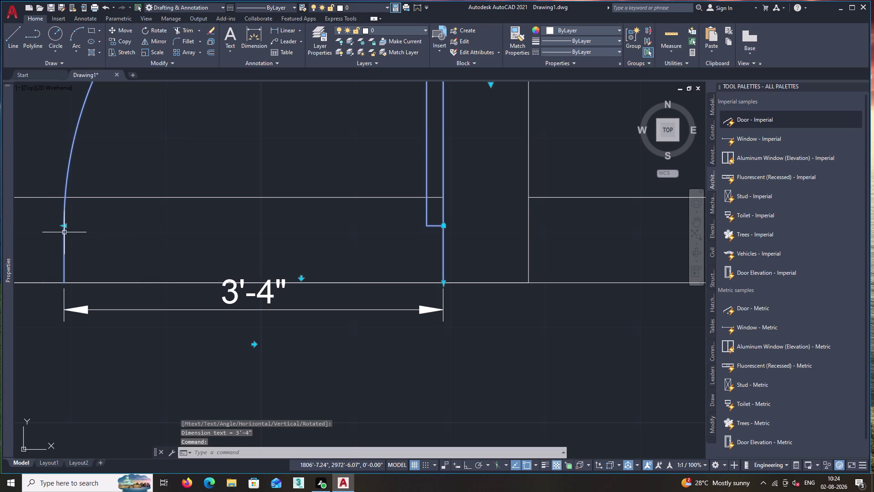
click(64, 227)
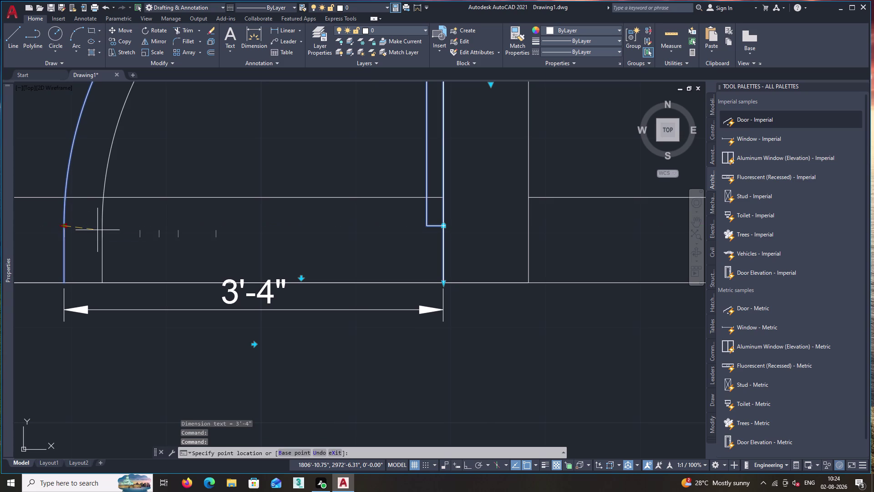
click(131, 233)
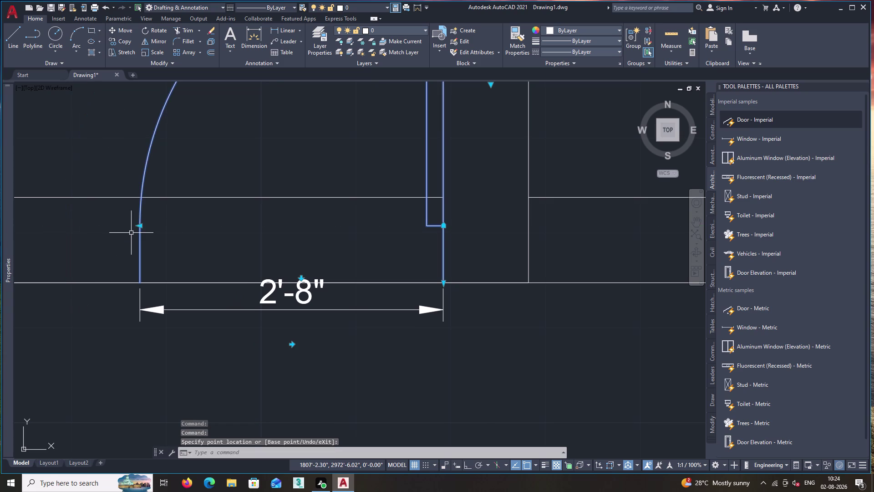
click(139, 227)
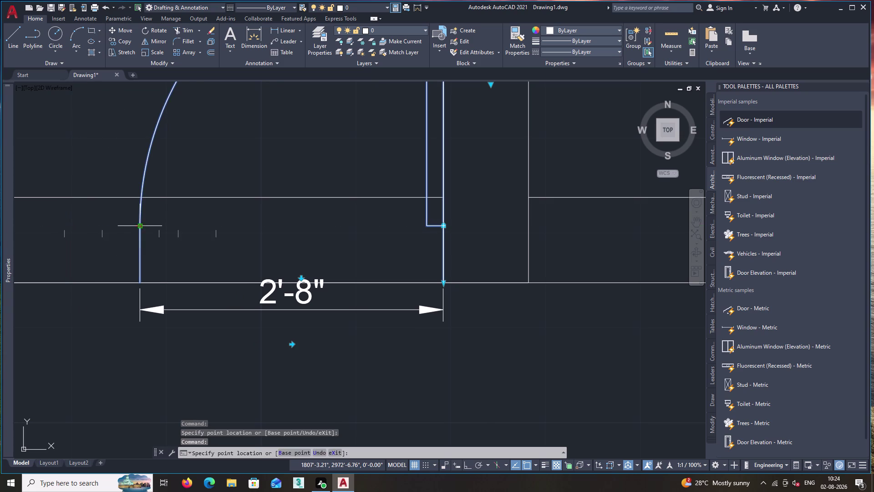
click(155, 228)
Cancel the extra measurement and delete the width dimension.
key(space)
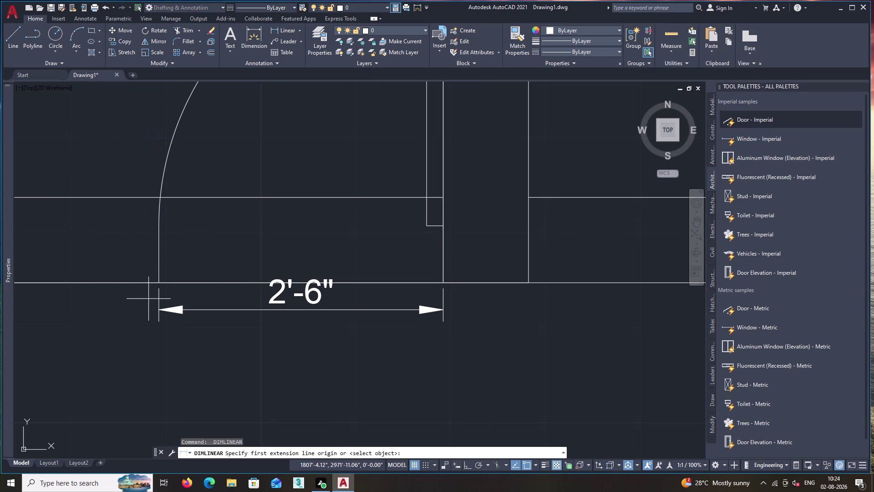
click(236, 310)
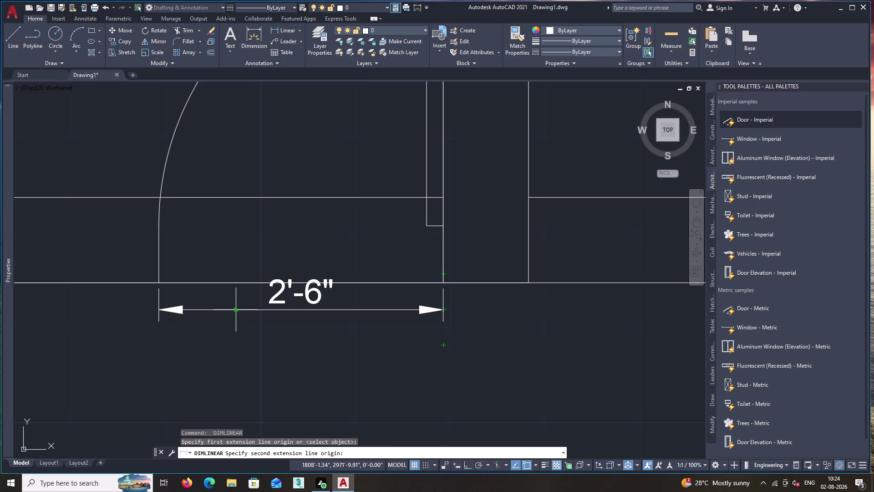
key(Escape)
click(185, 309)
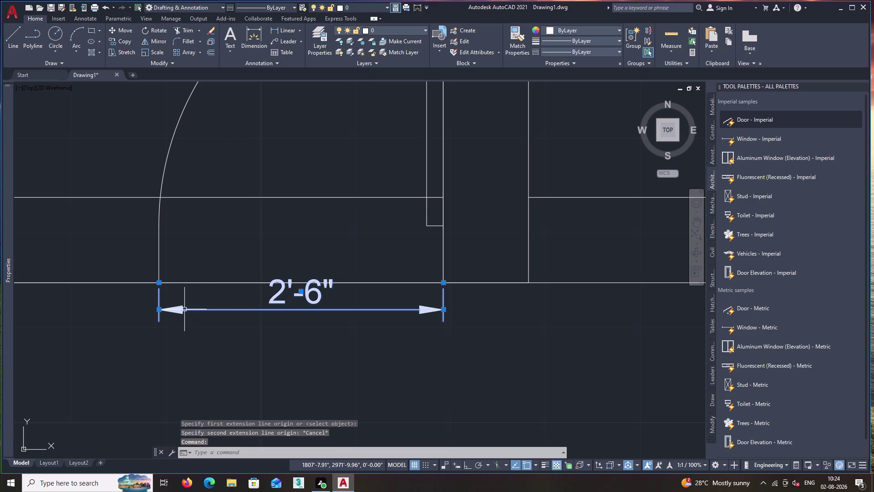
key(Delete)
Trim the wall lines crossing the first door opening.
text(tr)
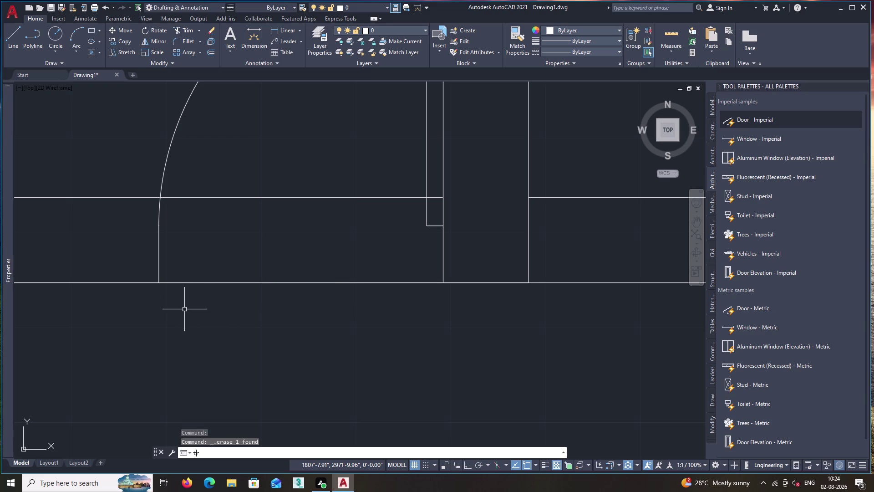
key(space)
click(341, 163)
click(301, 310)
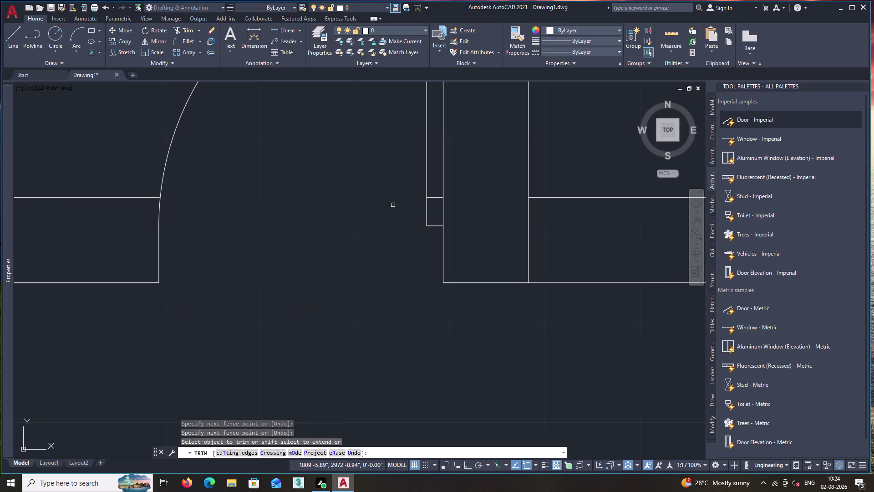
click(435, 194)
click(434, 207)
scroll(down, 3)
scroll(down, 3)
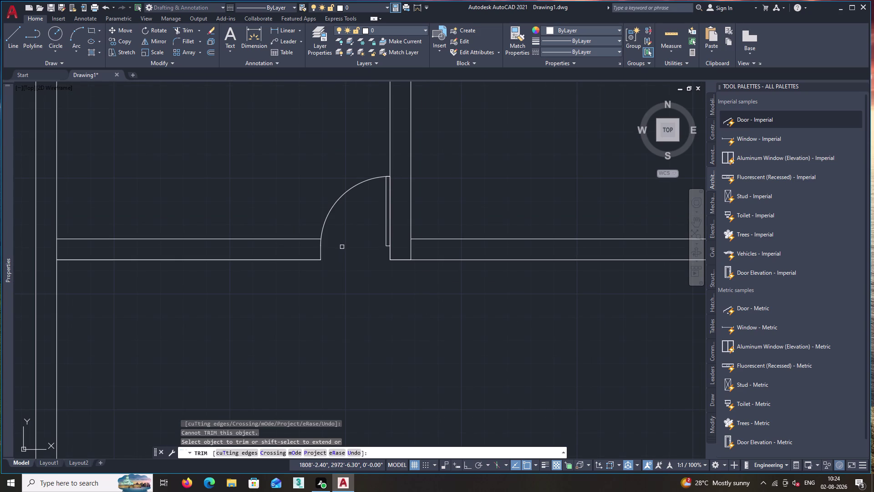
click(391, 195)
key(Escape)
scroll(down, 3)
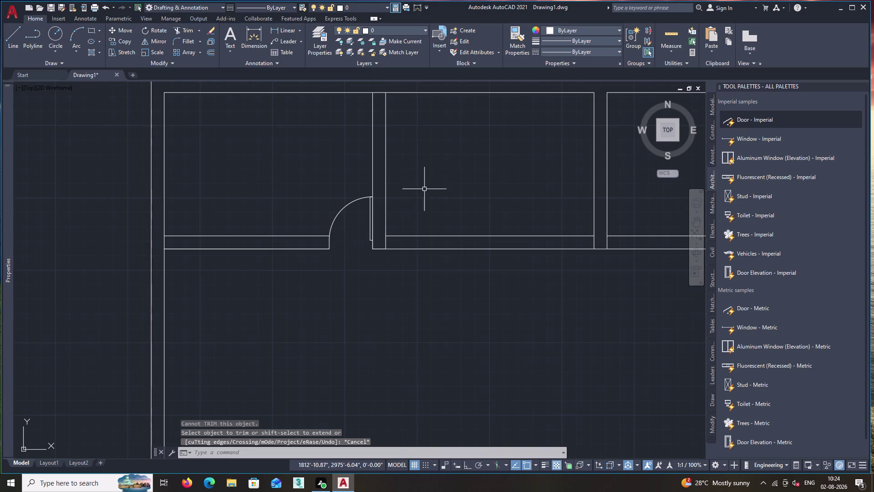
middle_drag(432, 183, 404, 199)
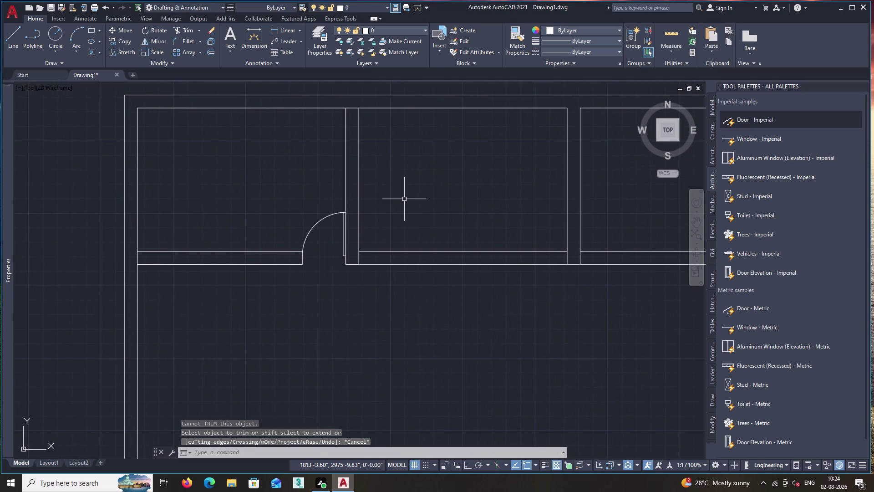
Trim the leftover wall segments out of the doorway, checking along the row of rooms.
text(t)
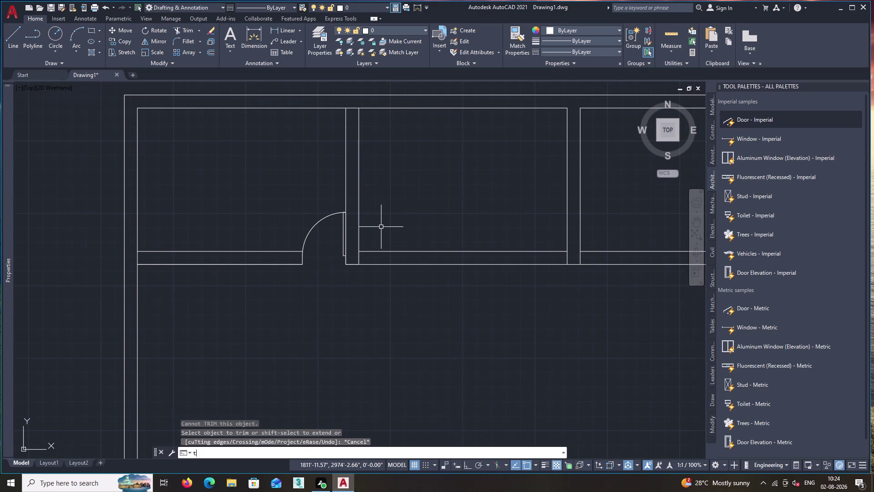
text(r)
key(space)
scroll(up, 3)
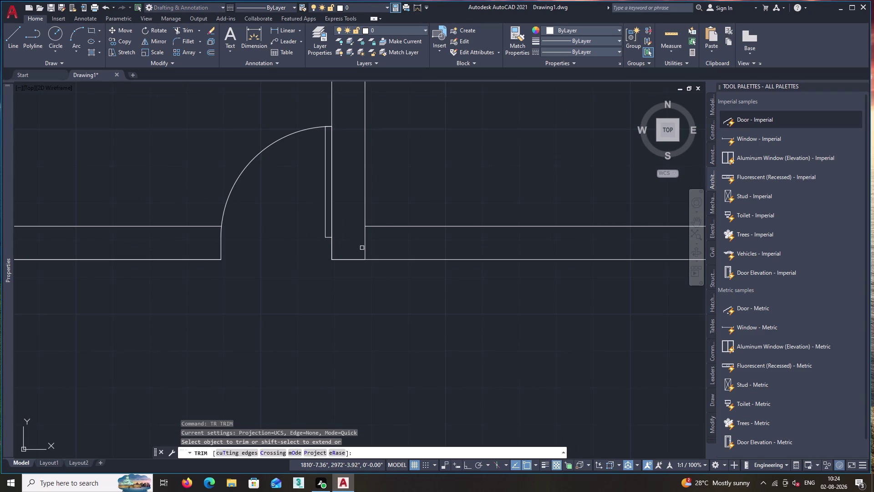
click(364, 244)
scroll(down, 3)
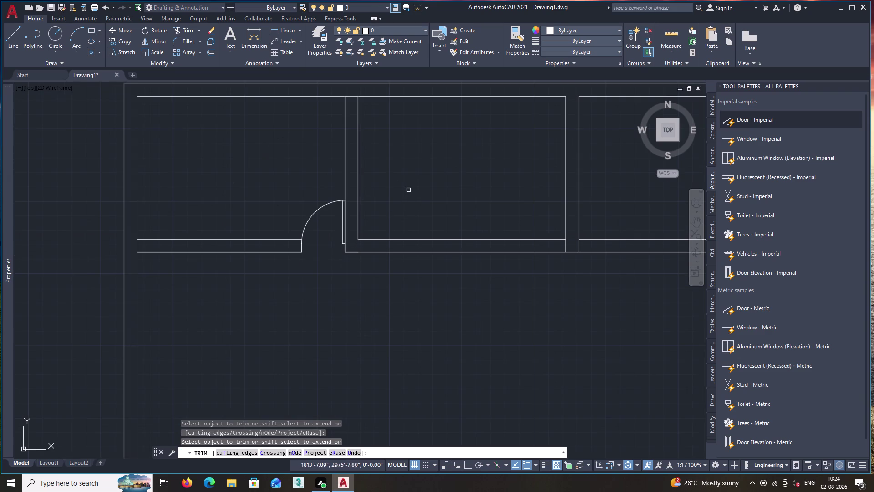
middle_drag(410, 189, 368, 224)
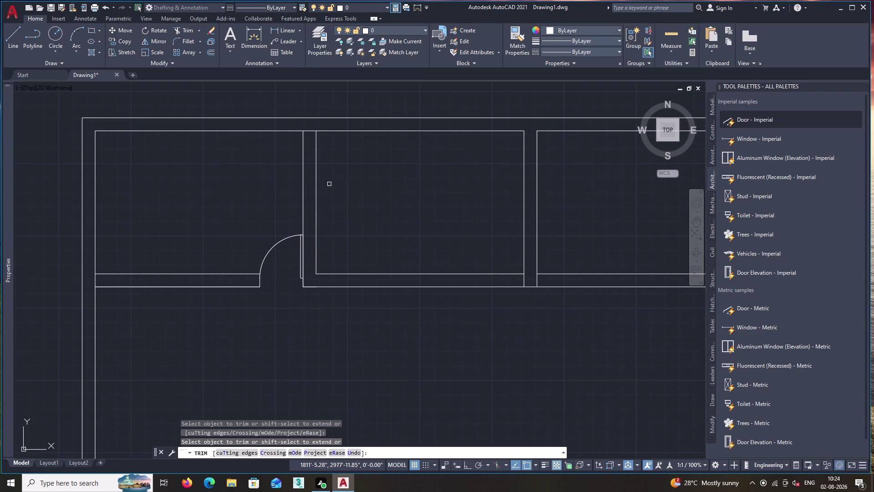
scroll(up, 3)
click(307, 126)
scroll(down, 3)
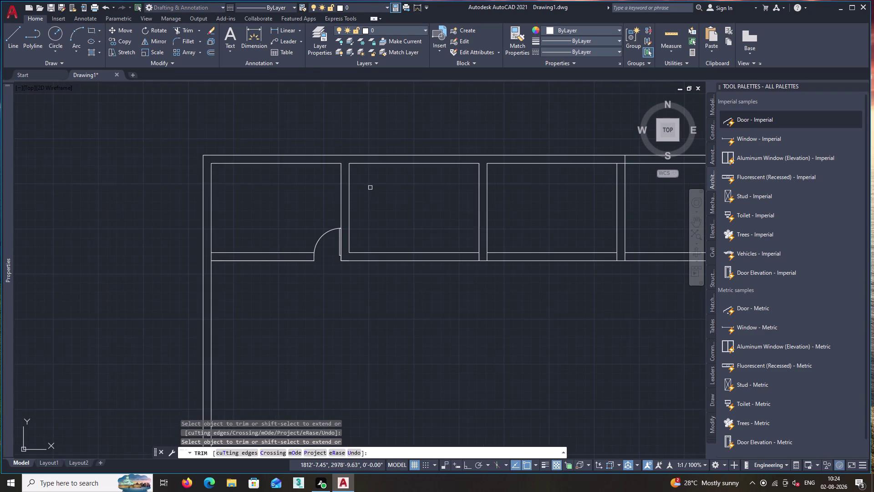
middle_drag(415, 210, 273, 178)
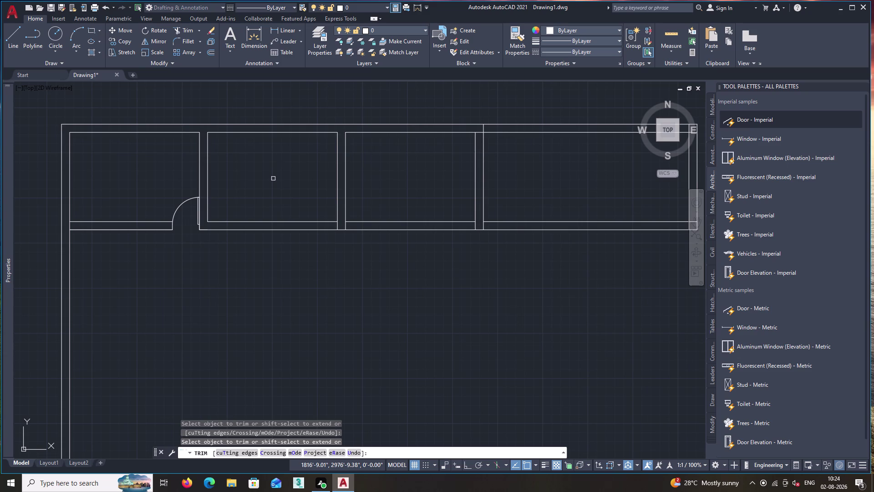
key(space)
Copy the first door by its corner onto the second room's wall.
click(180, 205)
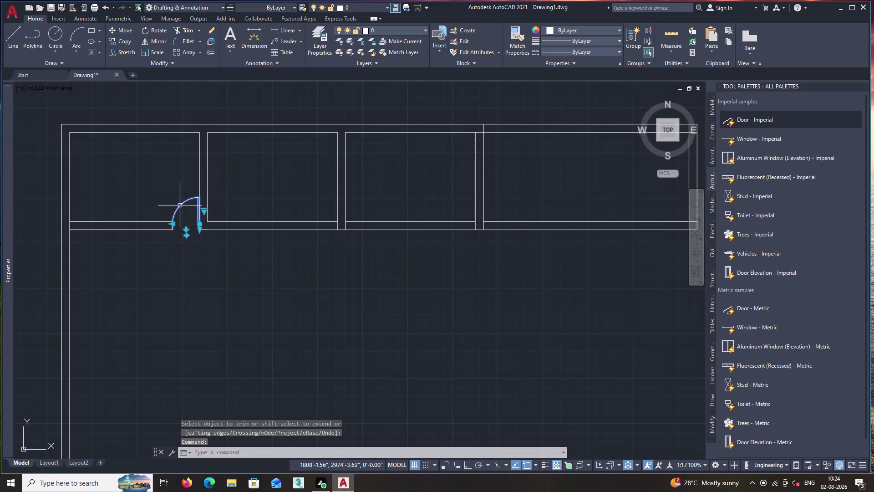
text(co)
key(Return)
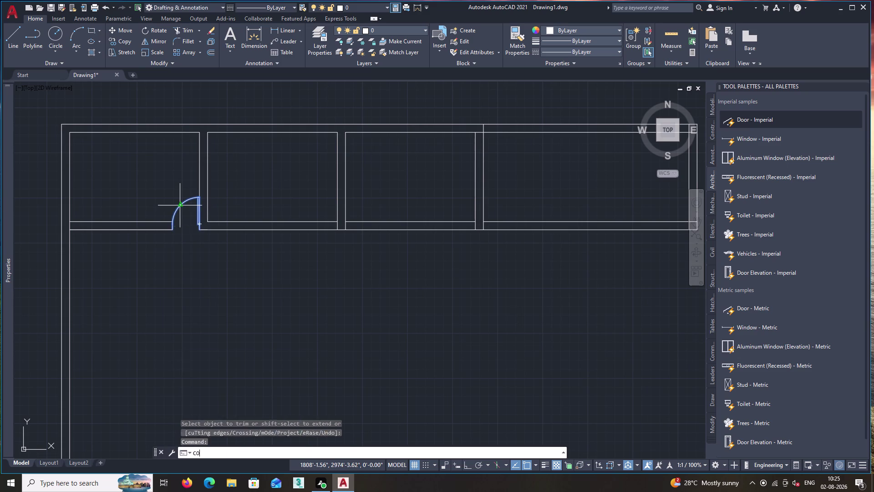
scroll(up, 3)
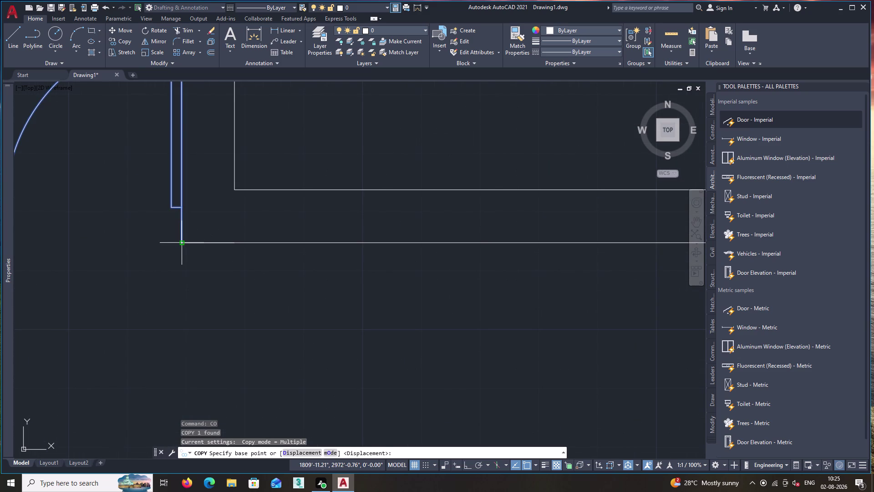
click(181, 242)
scroll(down, 3)
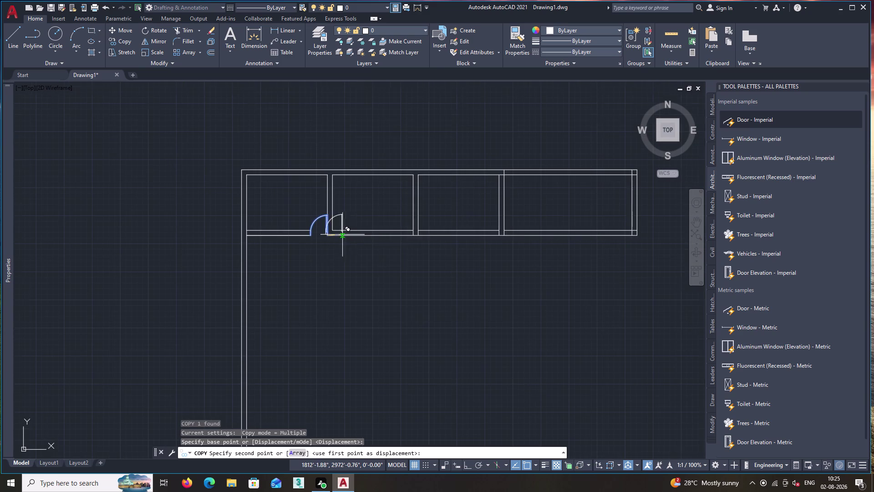
middle_drag(424, 244, 359, 232)
scroll(up, 3)
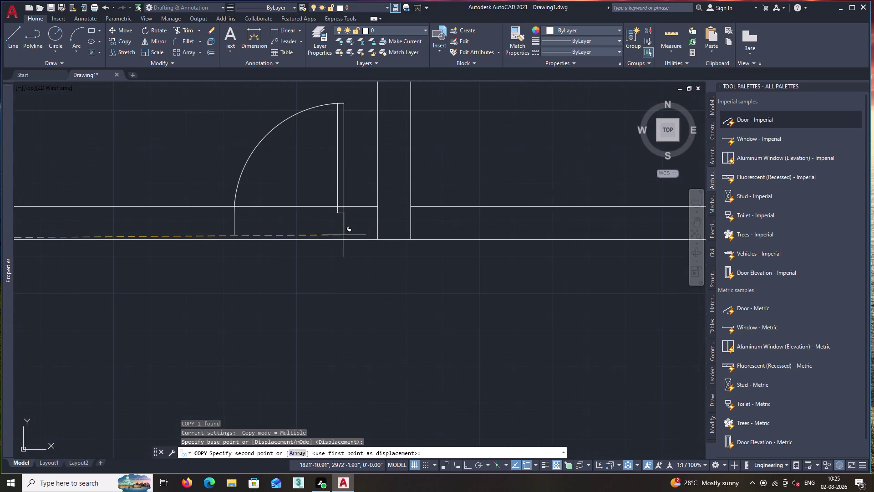
click(378, 239)
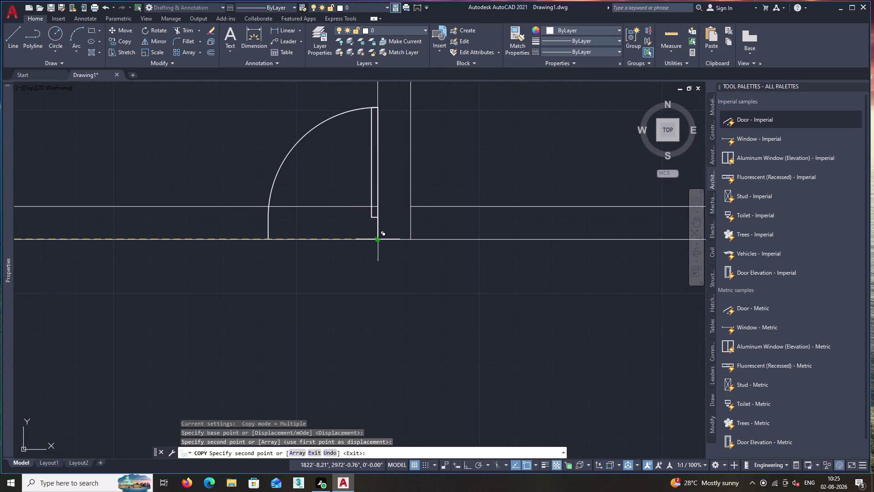
key(space)
Trim the wall lines out of the new doorway with a fence line across them.
text(tr)
key(space)
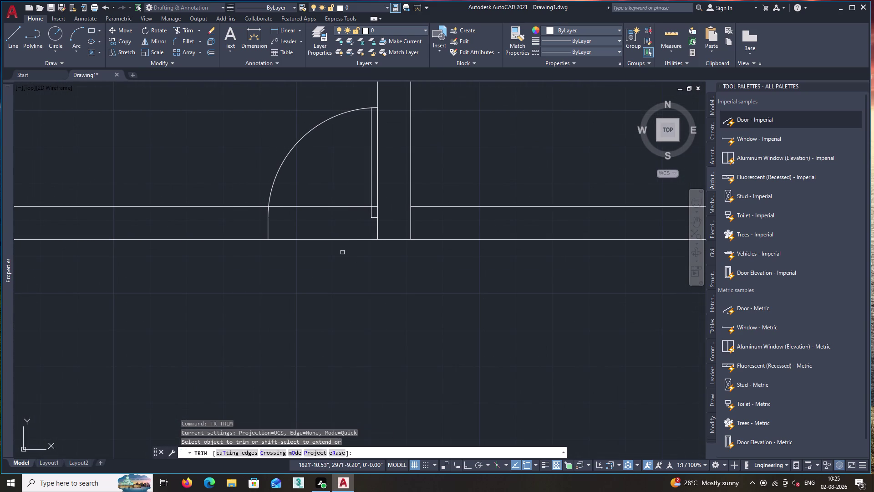
click(338, 193)
click(323, 261)
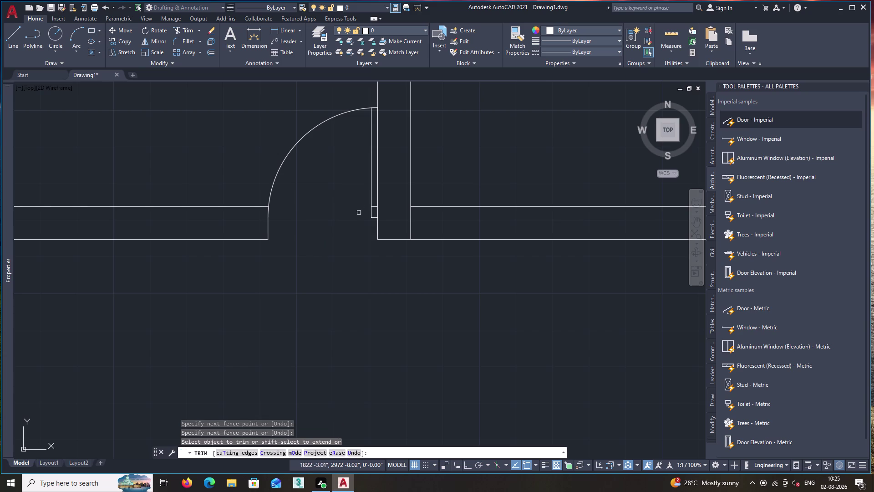
scroll(up, 3)
click(398, 201)
key(space)
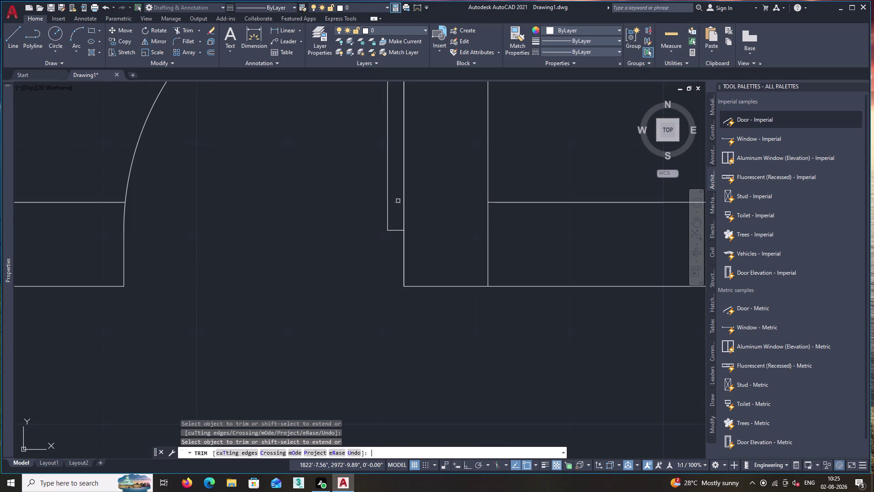
scroll(down, 3)
scroll(down, 3)
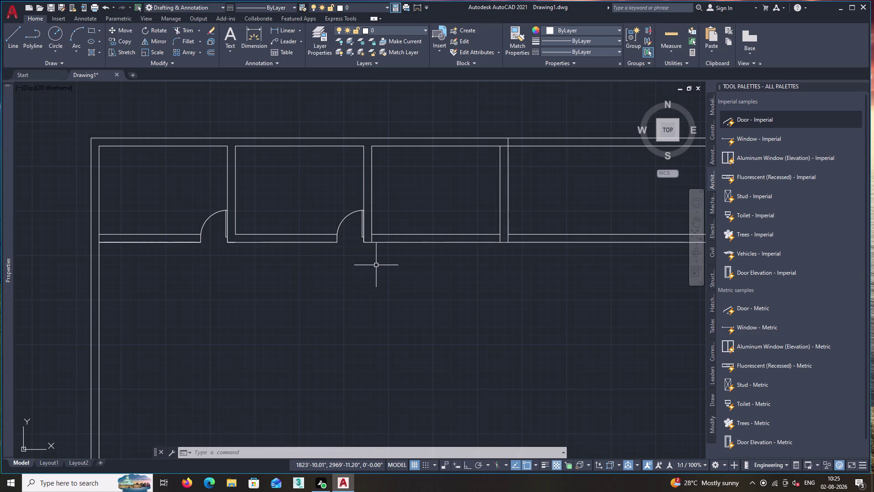
click(340, 222)
Copy the second door into the third room.
text(co)
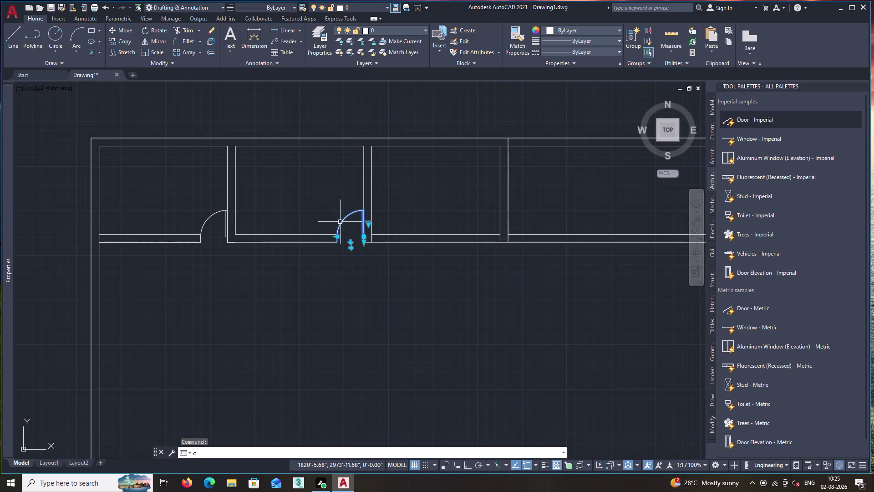
key(Return)
scroll(up, 3)
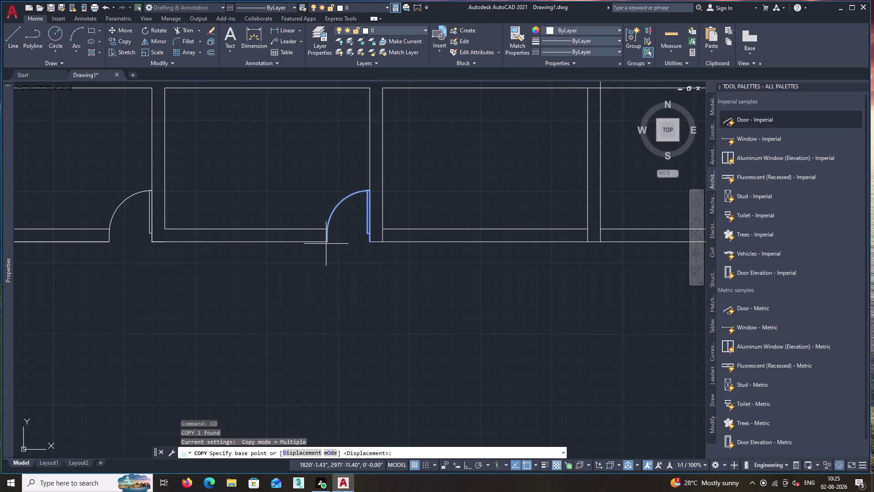
click(327, 242)
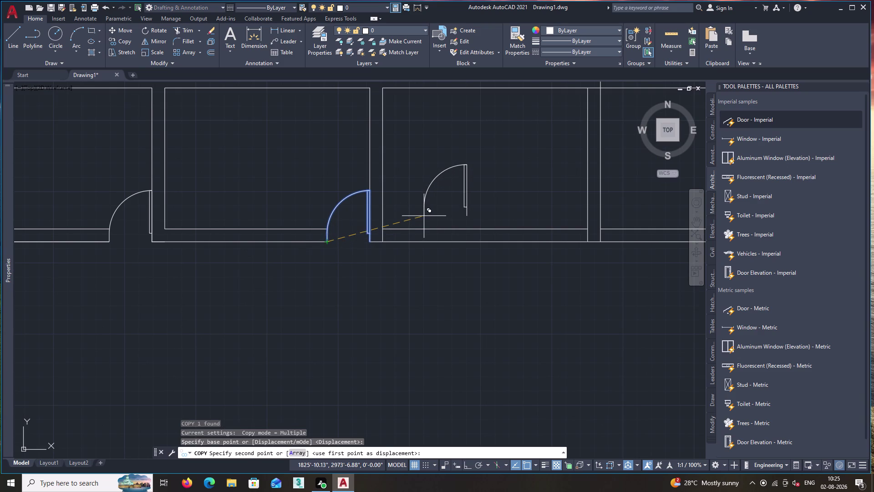
click(424, 215)
key(space)
Flip the door copy and move it by its hinge corner beside the second door.
click(465, 204)
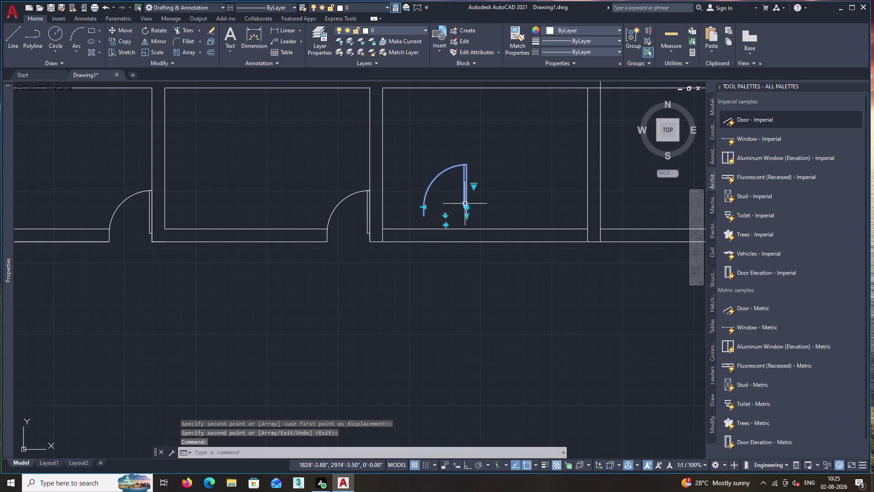
click(445, 225)
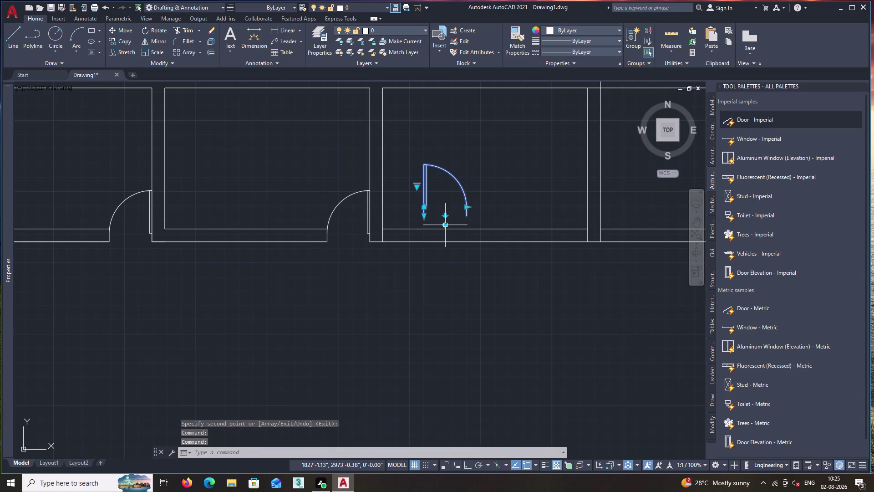
key(m)
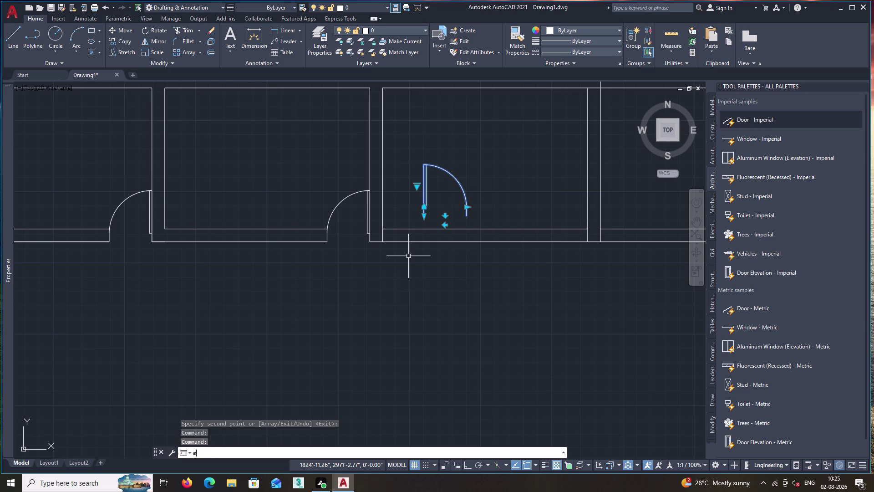
key(space)
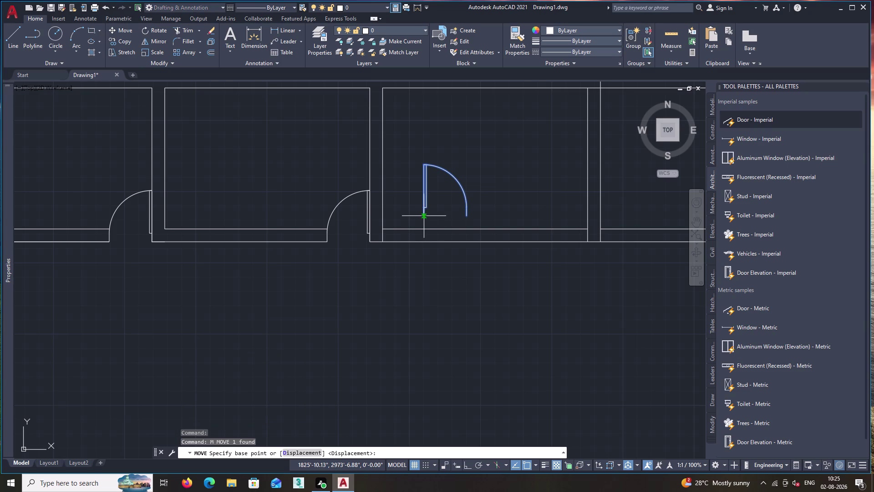
click(423, 216)
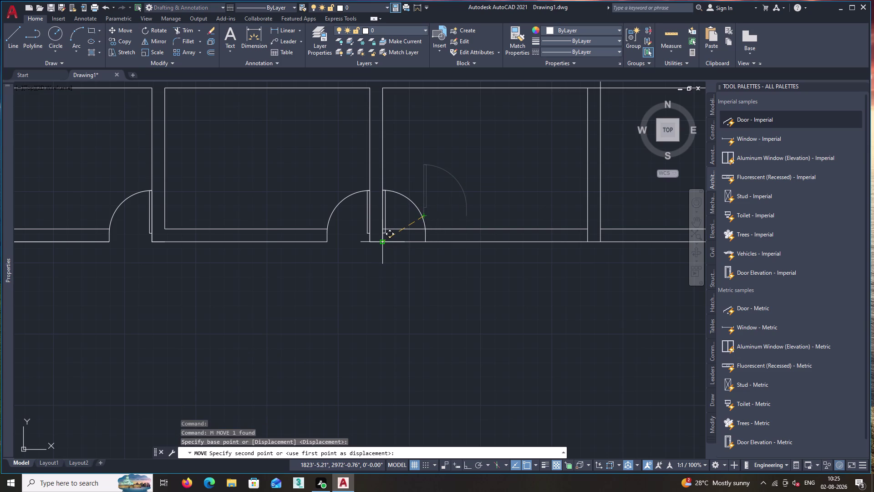
click(383, 241)
key(space)
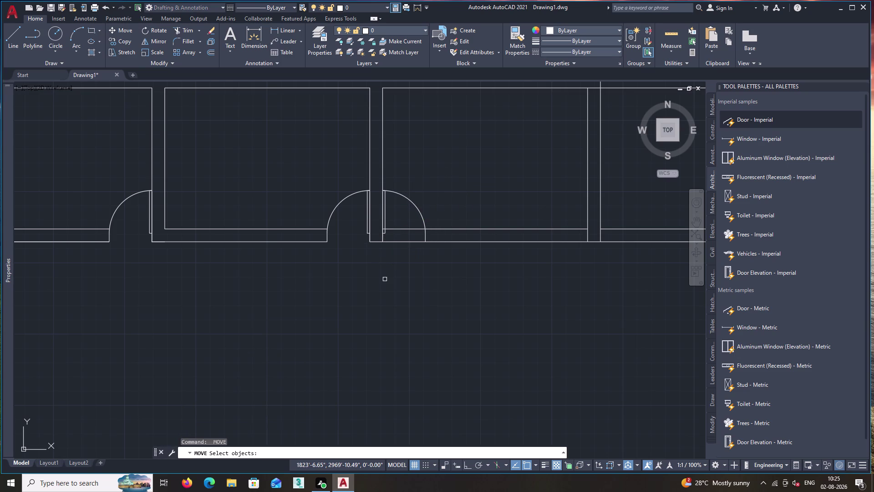
Start trimming the third doorway's wall lines after cancelling a stray move.
text(tr)
key(space)
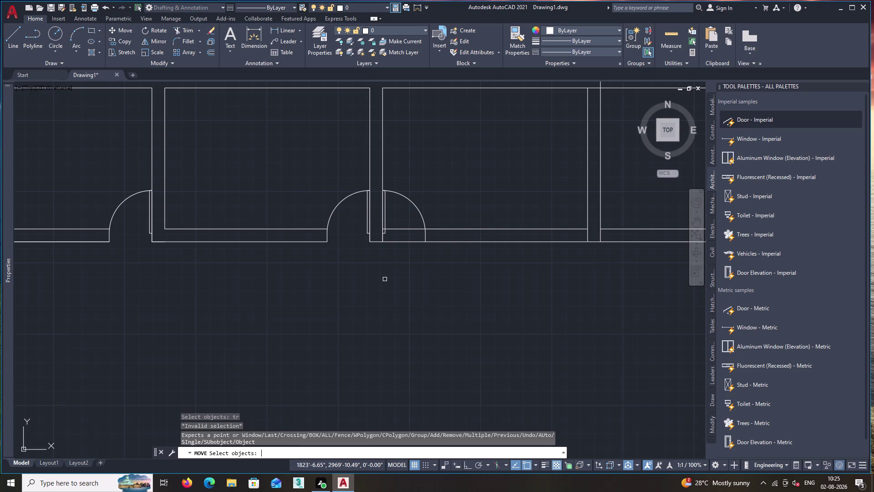
key(Escape)
text(tr)
key(space)
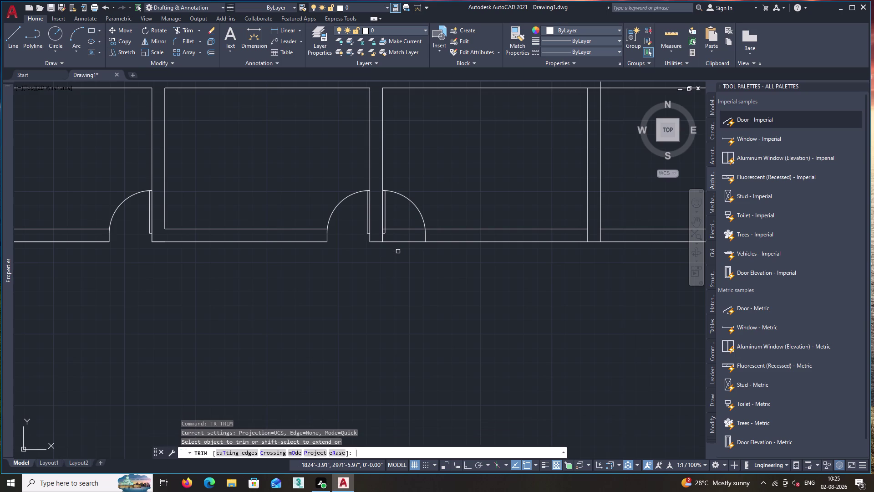
Trim three wall segments inside the third door opening, then look over the doorway.
click(404, 223)
click(400, 274)
scroll(up, 3)
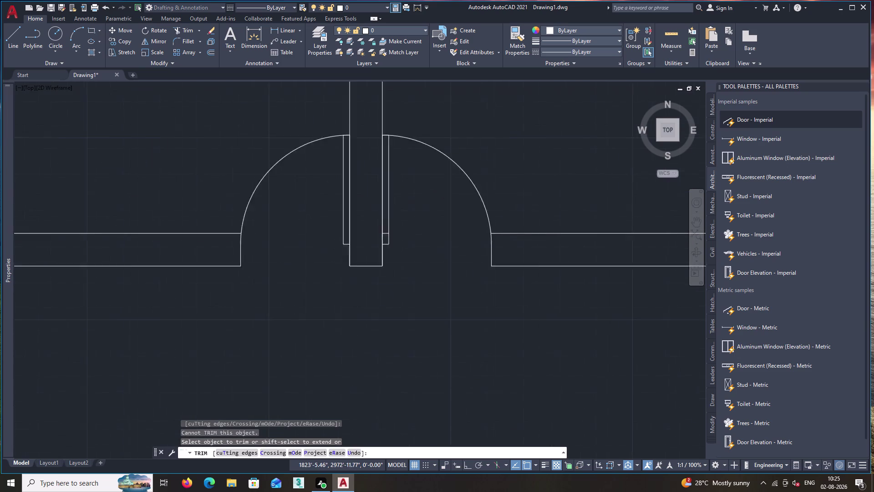
scroll(up, 3)
scroll(up, 3)
click(393, 253)
key(space)
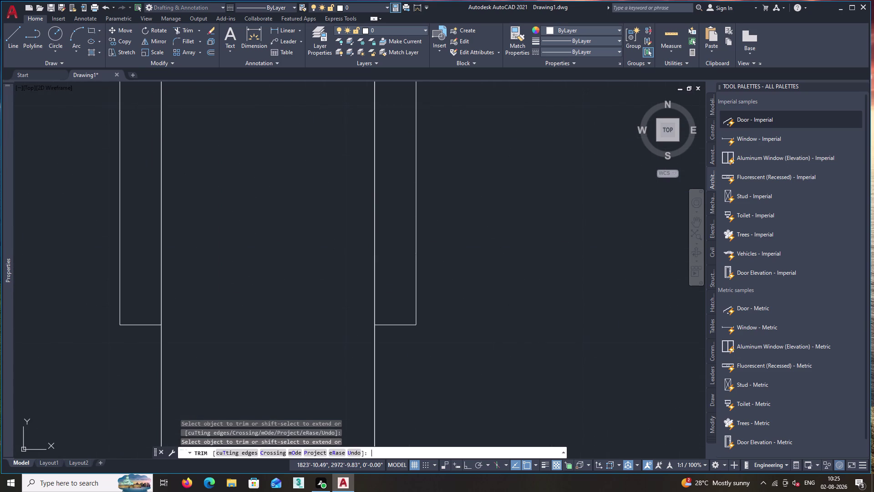
scroll(down, 3)
scroll(down, 3)
middle_drag(541, 295, 378, 312)
scroll(down, 3)
middle_drag(486, 247, 466, 241)
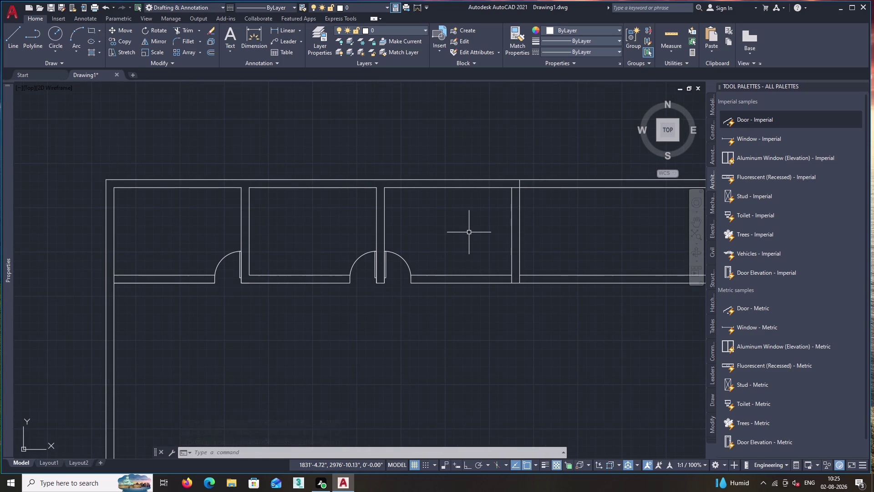
Trim the leftover wall line at the third doorway and end trimming.
text(t)
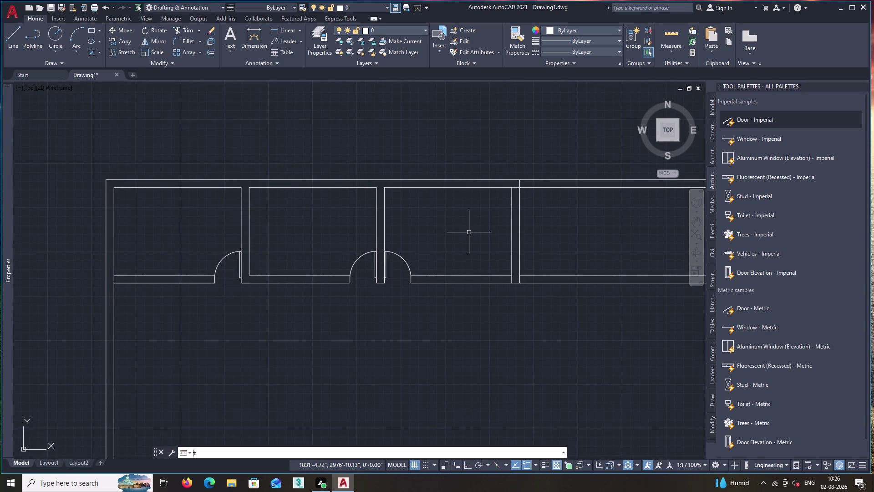
text(r)
key(space)
scroll(up, 3)
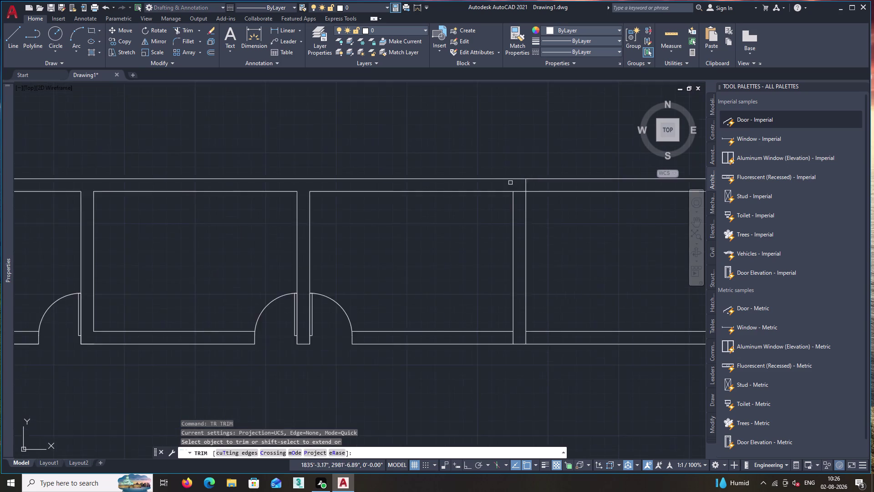
click(523, 198)
scroll(down, 3)
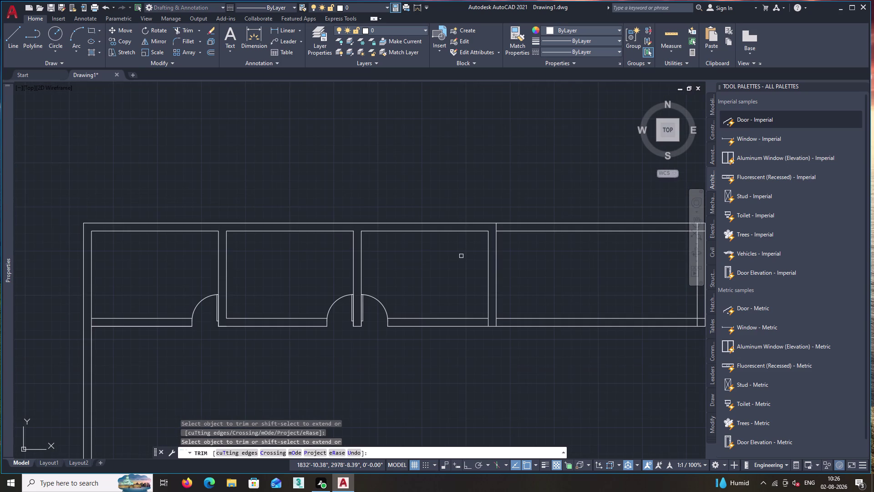
key(space)
scroll(down, 3)
Draw the first window jamb line across the wall, located by tracking from a wall point.
middle_drag(414, 269, 521, 239)
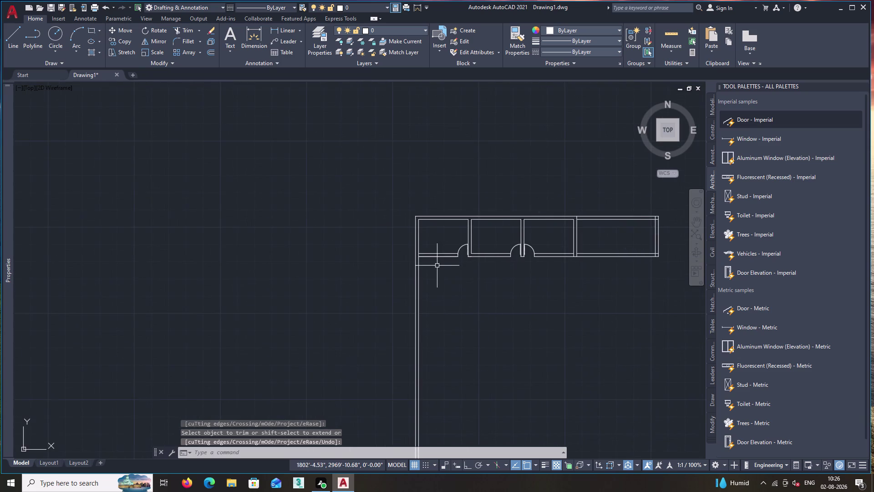
scroll(up, 3)
middle_drag(424, 255, 452, 274)
scroll(up, 3)
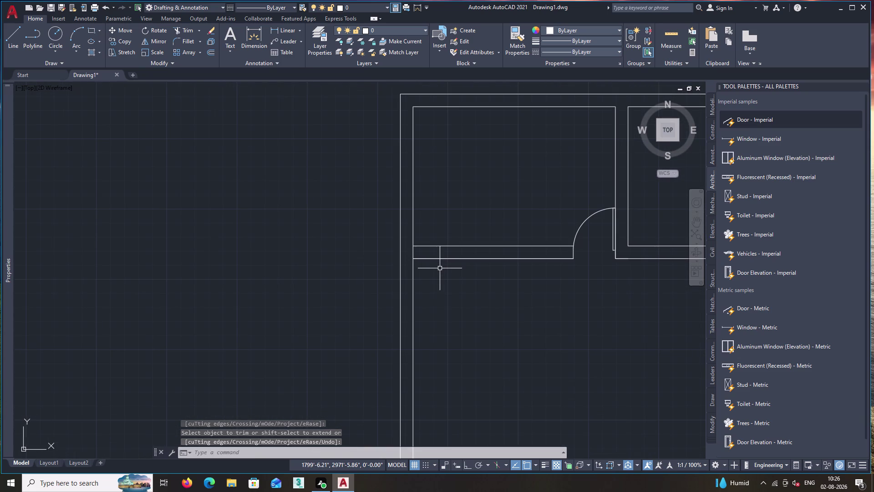
key(l)
key(Return)
text(t)
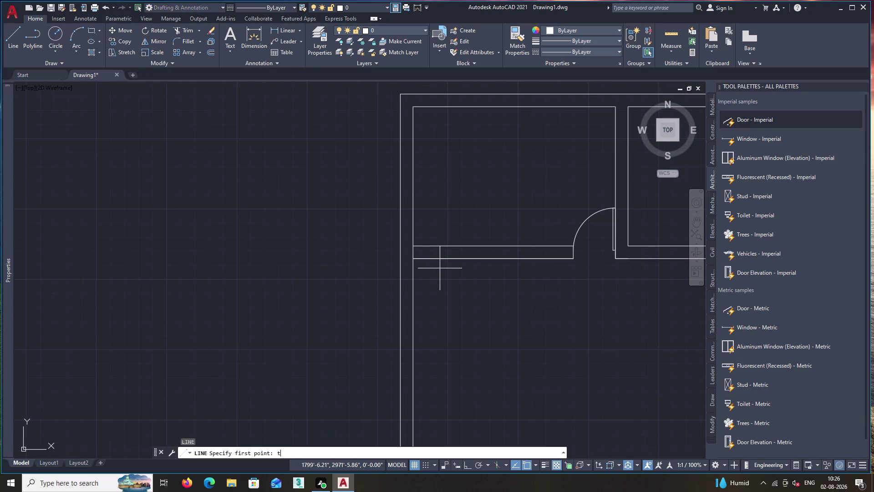
text(k)
key(Return)
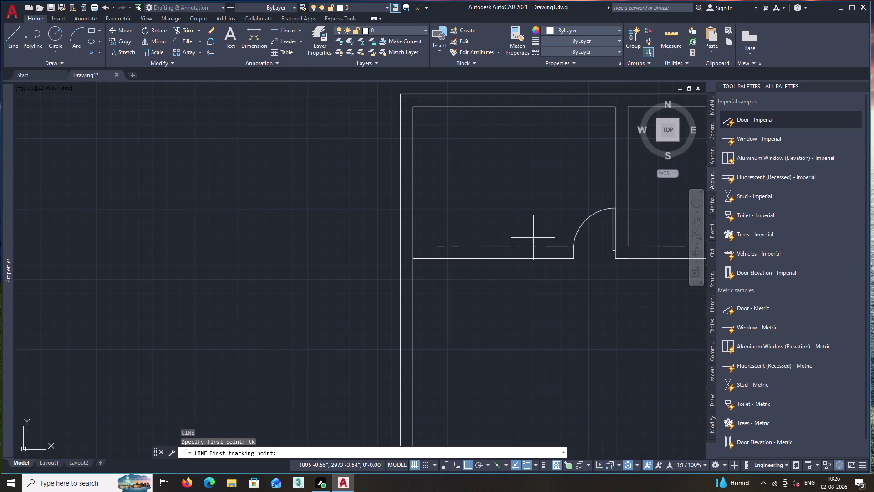
click(574, 258)
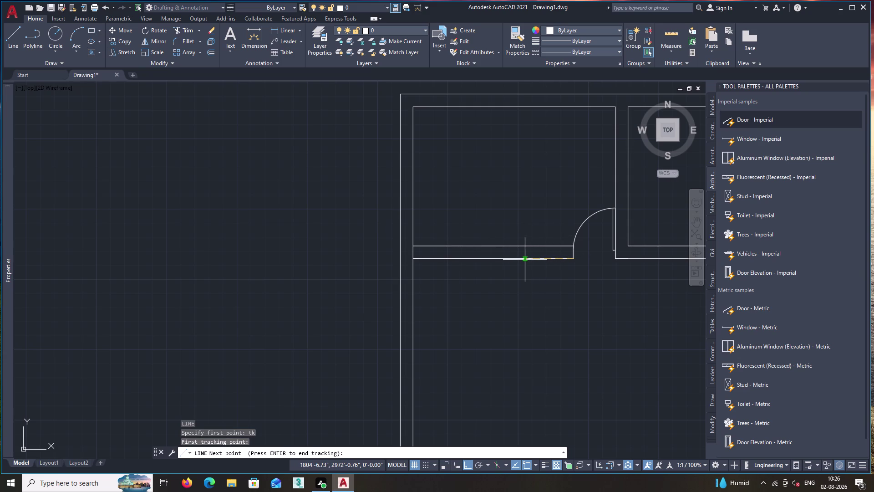
click(525, 259)
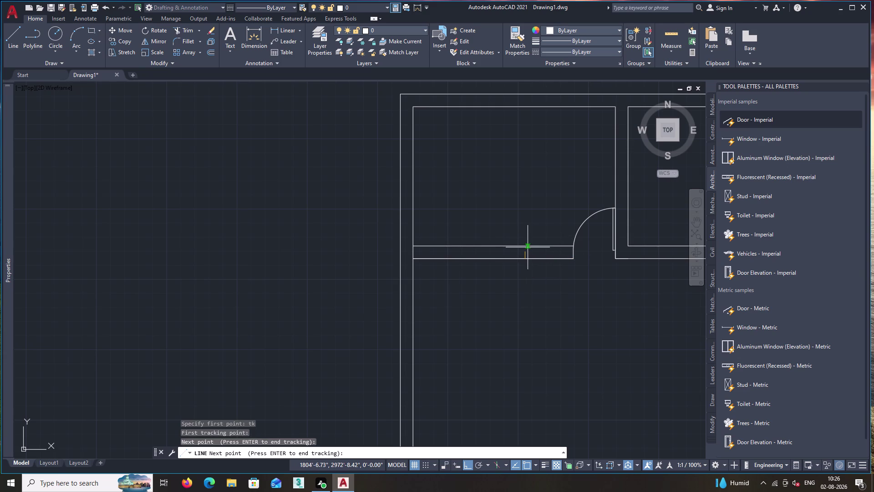
key(Return)
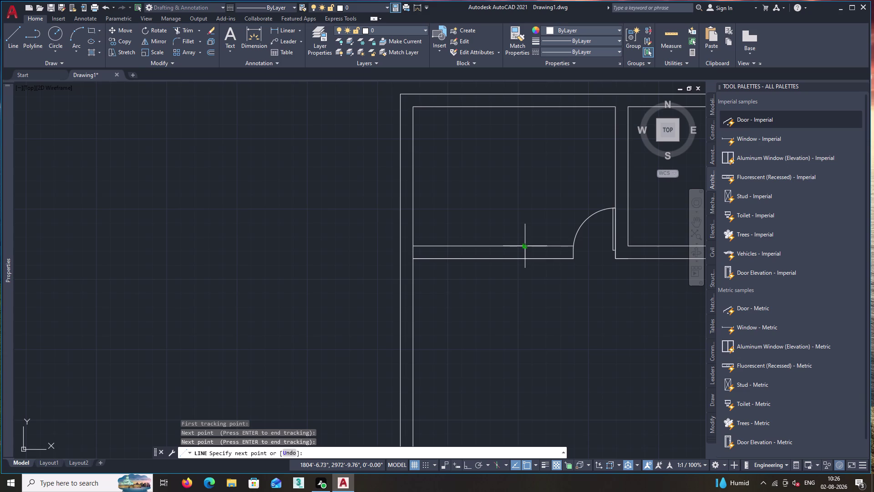
key(F8)
click(525, 245)
key(space)
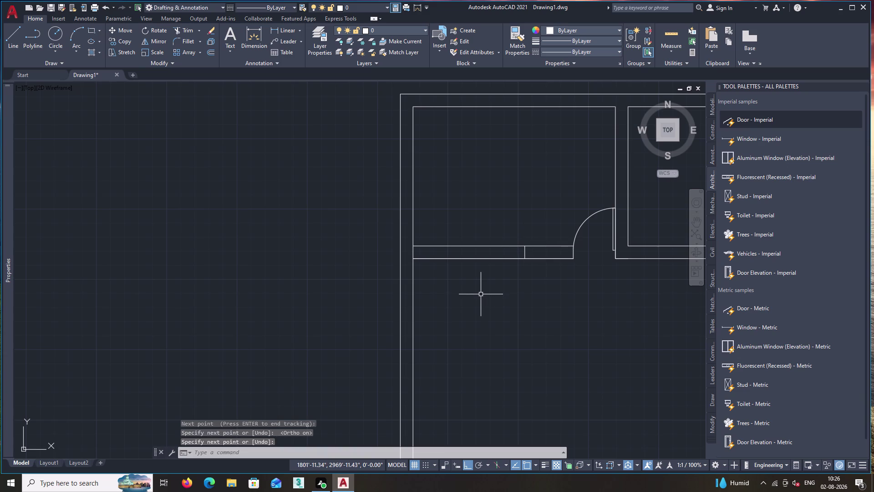
Offset the jamb line 3 inches to the left to form the second jamb.
key(o)
key(Return)
text(3)
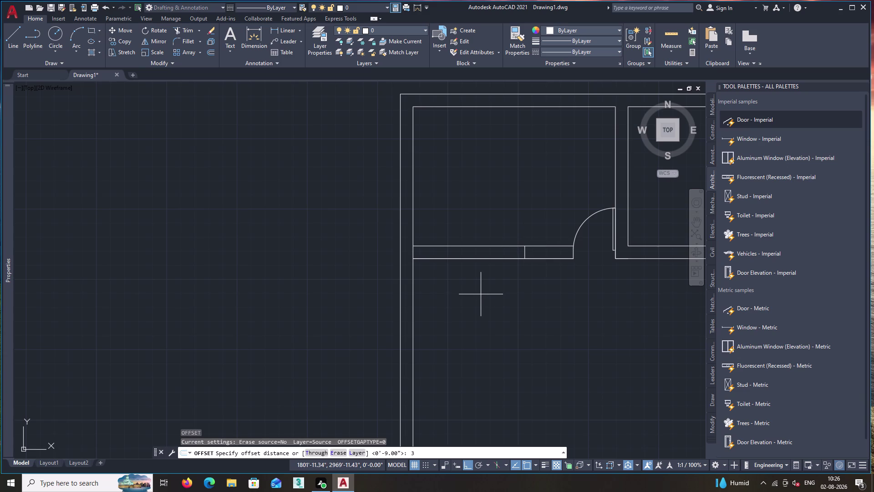
text(')
key(Return)
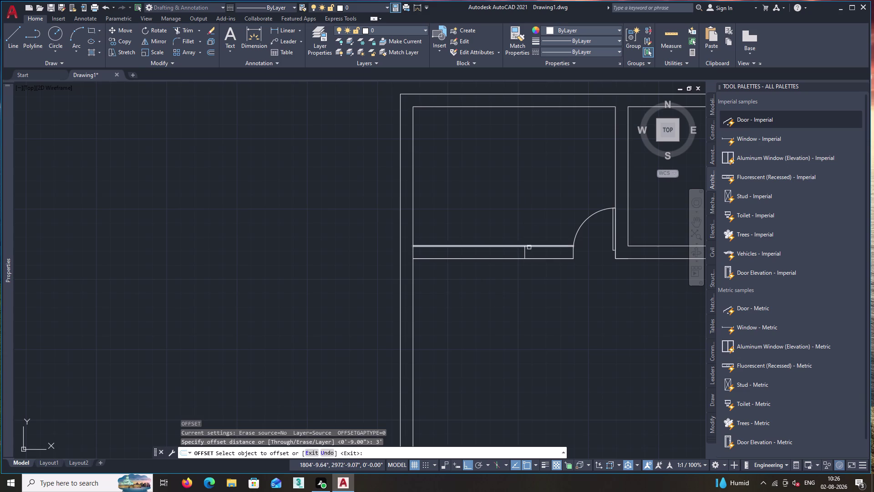
click(526, 249)
click(506, 252)
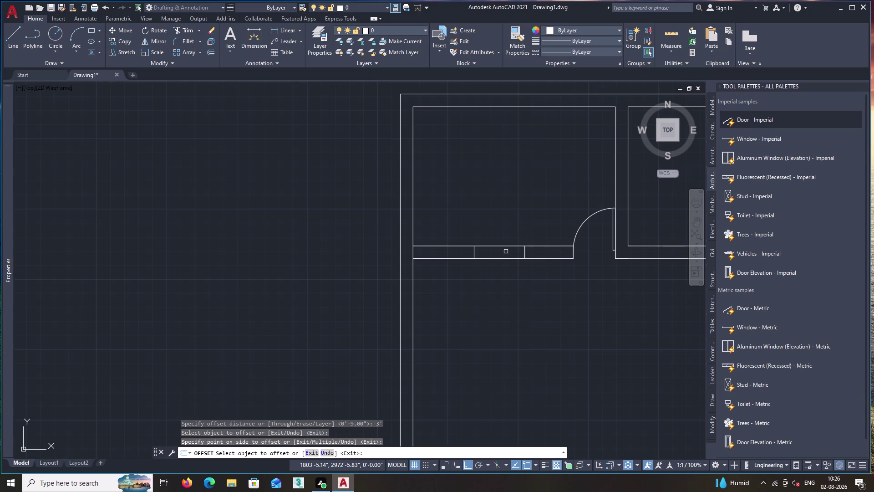
key(space)
Draw a horizontal line spanning between the two jamb lines.
scroll(up, 3)
middle_drag(537, 264, 495, 271)
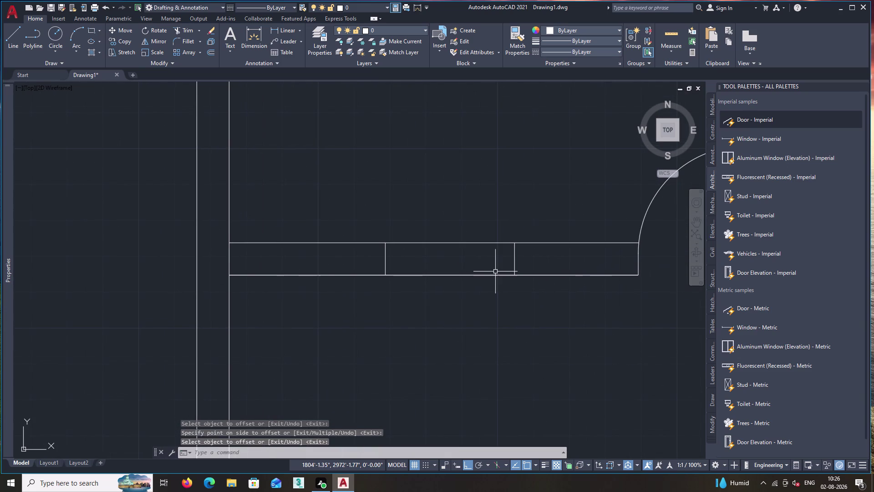
key(l)
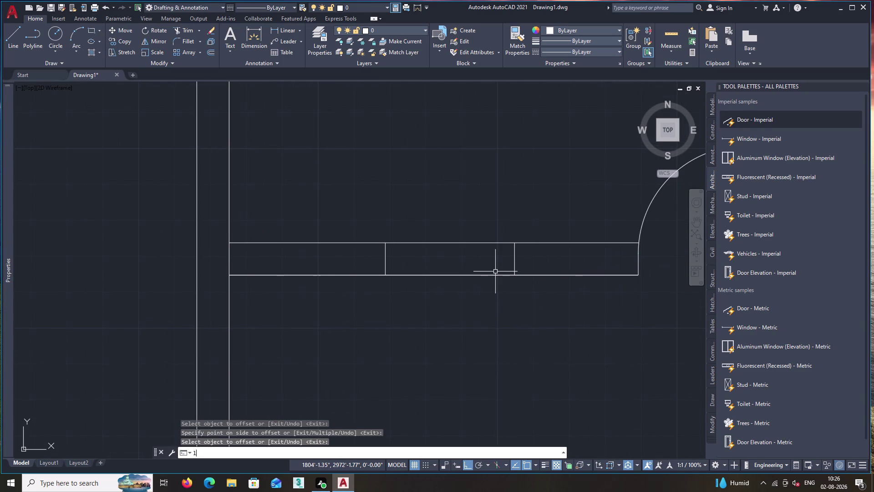
key(Return)
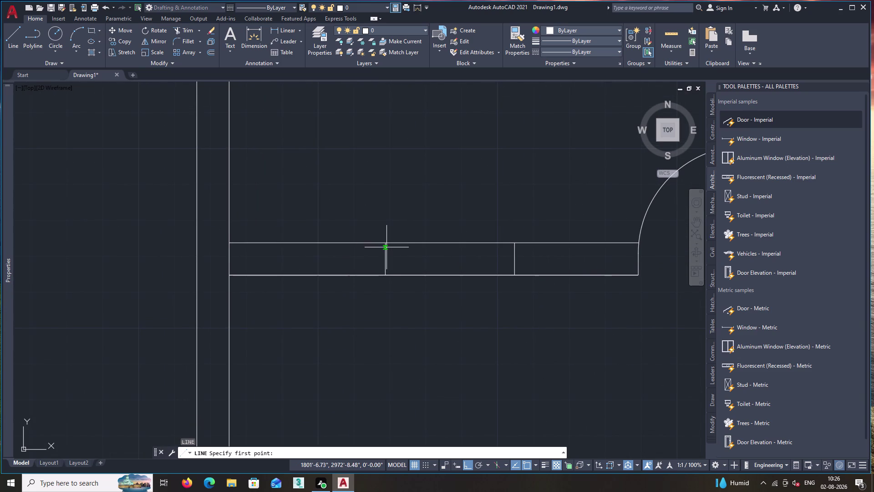
click(385, 259)
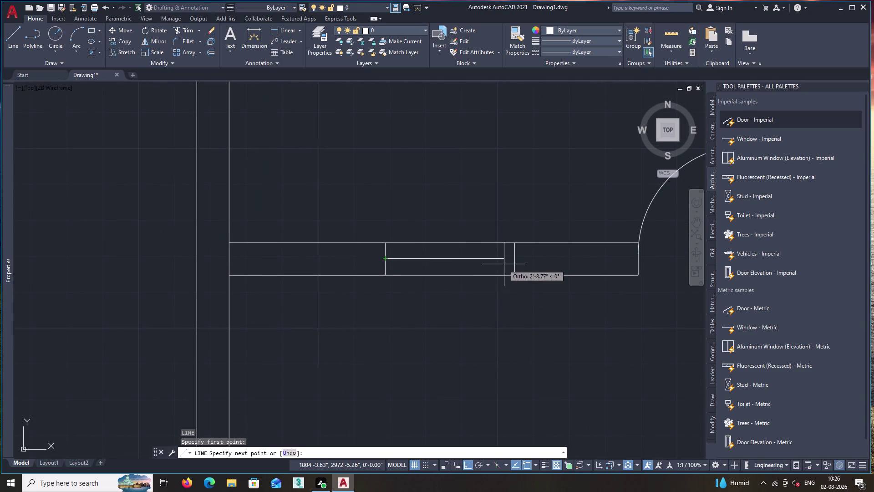
click(515, 258)
key(space)
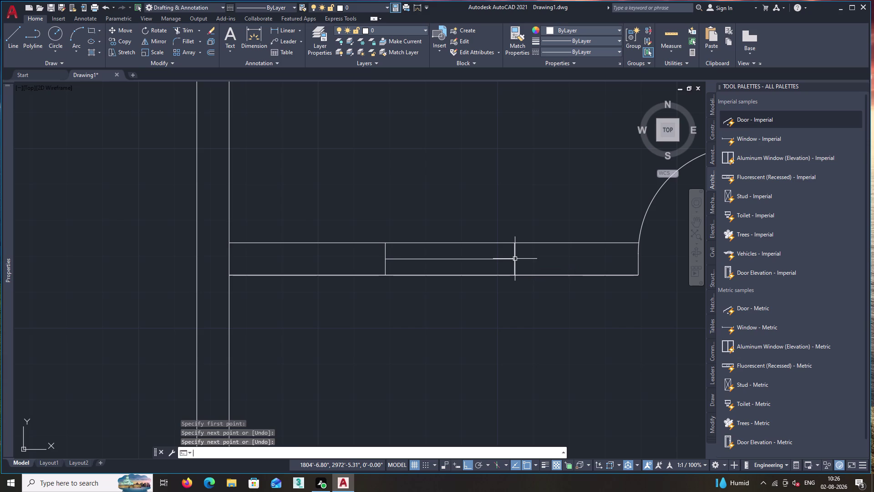
text(o)
key(Return)
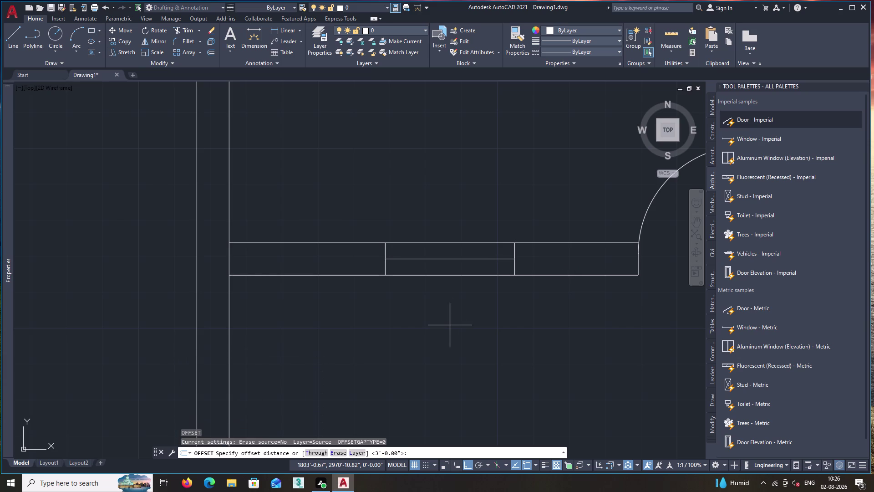
Offset the window line 2.5 inches upward, then undo that copy.
text(2.5)
text(")
key(Return)
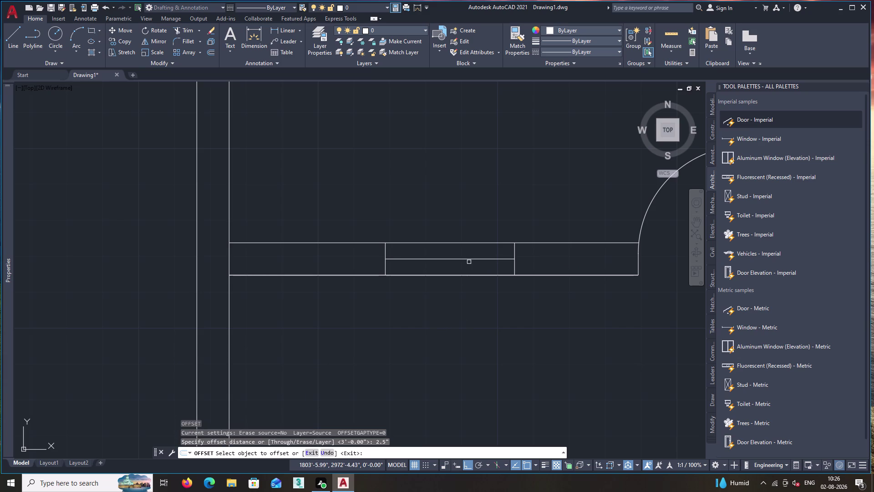
click(470, 259)
click(473, 252)
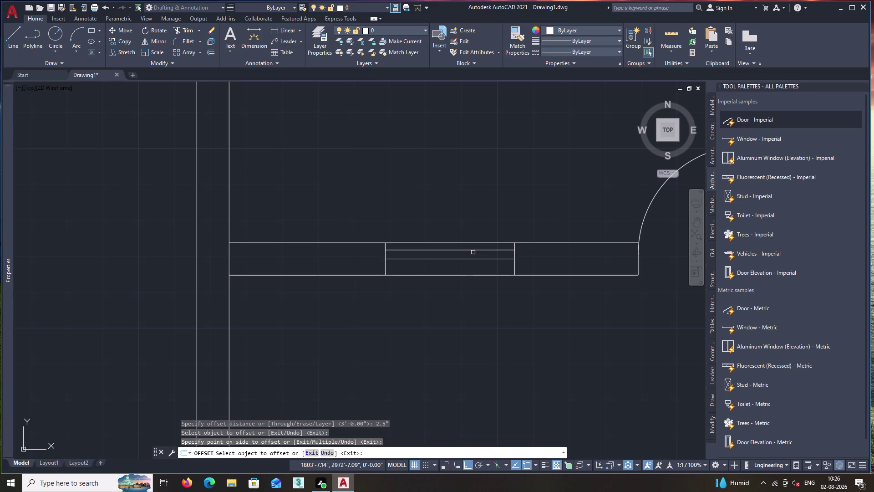
key(ctrl+z)
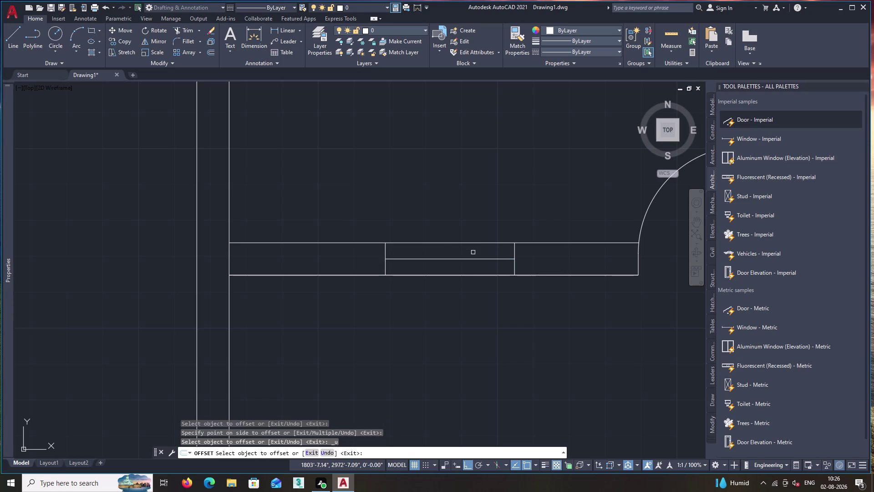
key(Escape)
Offset the window line 1 inch to each side, creating parallel glazing lines.
key(o)
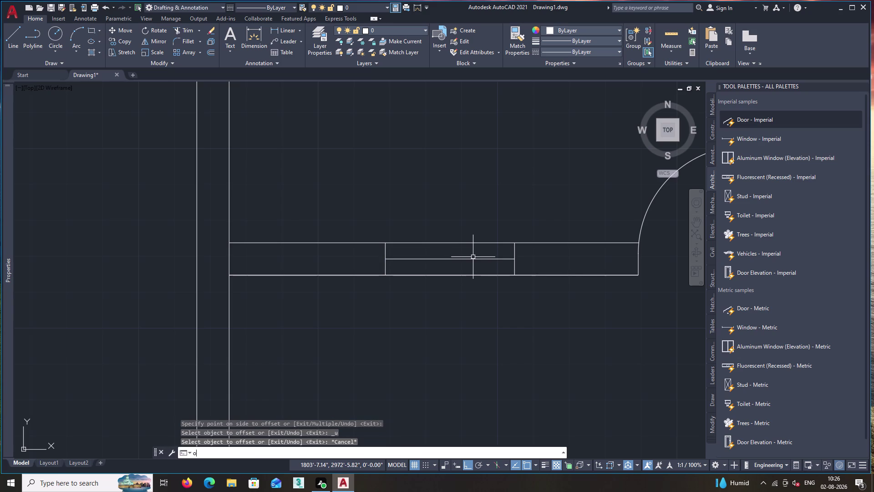
key(Return)
text(1")
key(Return)
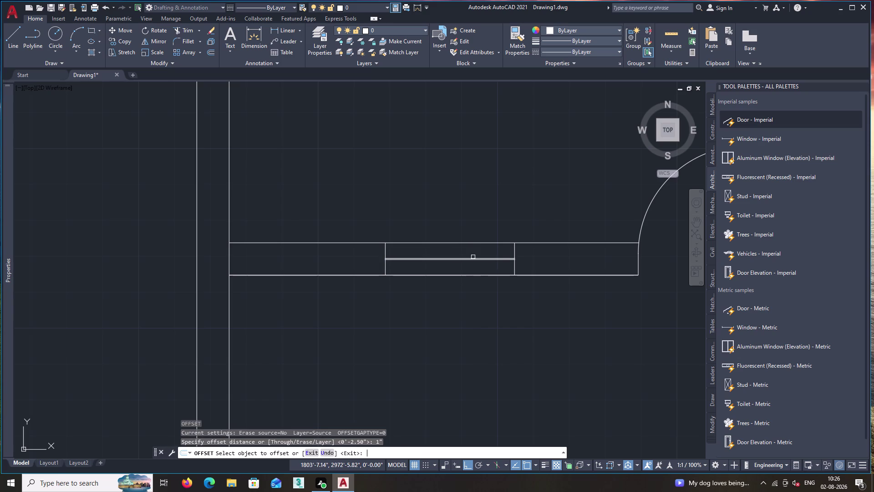
click(477, 260)
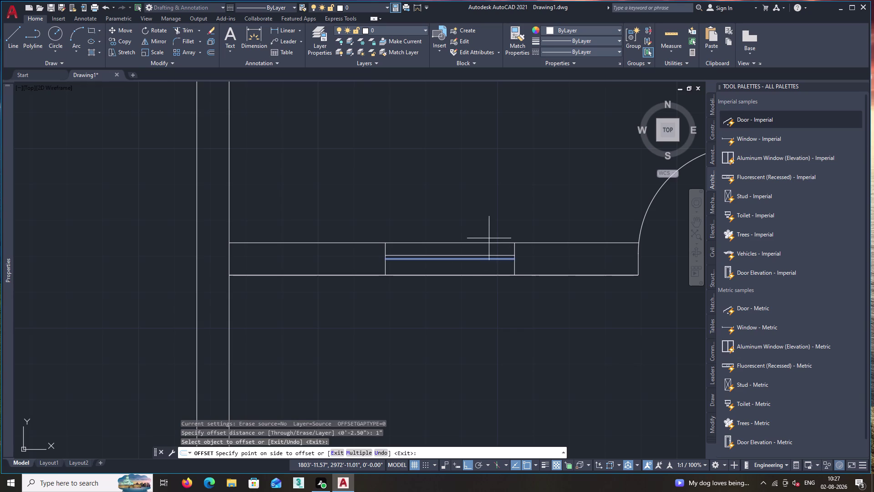
click(489, 238)
scroll(up, 3)
click(480, 248)
click(481, 263)
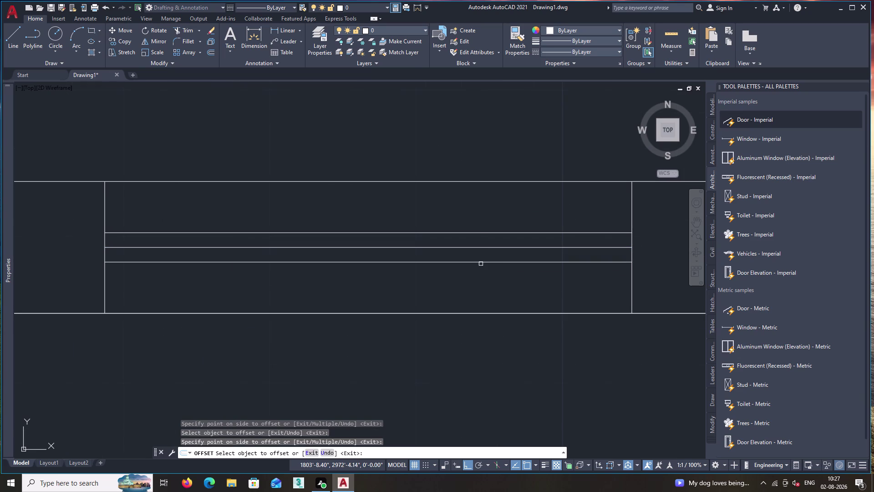
key(space)
Delete the extra horizontal line from the window.
click(490, 248)
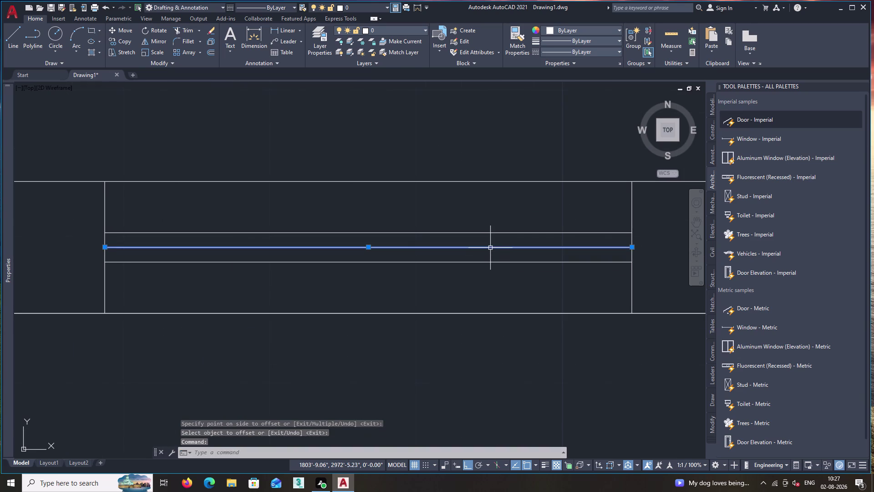
key(Delete)
scroll(down, 3)
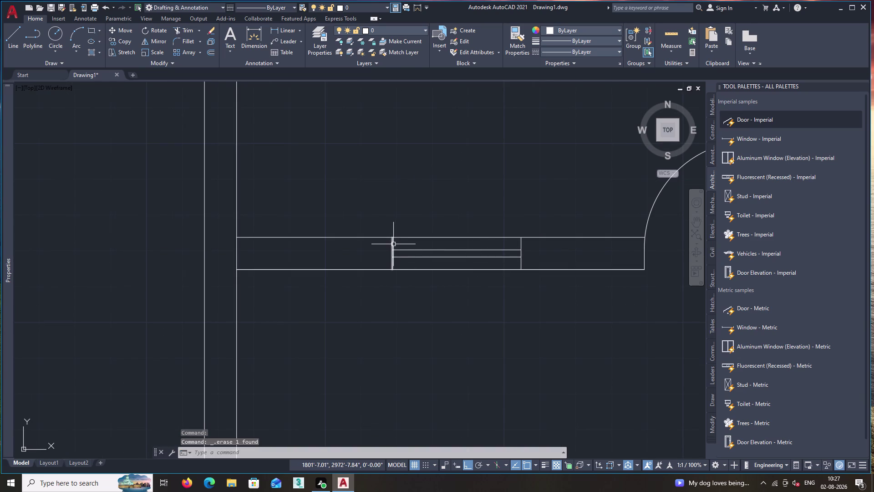
Select all of the window's glazing and jamb lines.
click(392, 244)
click(440, 250)
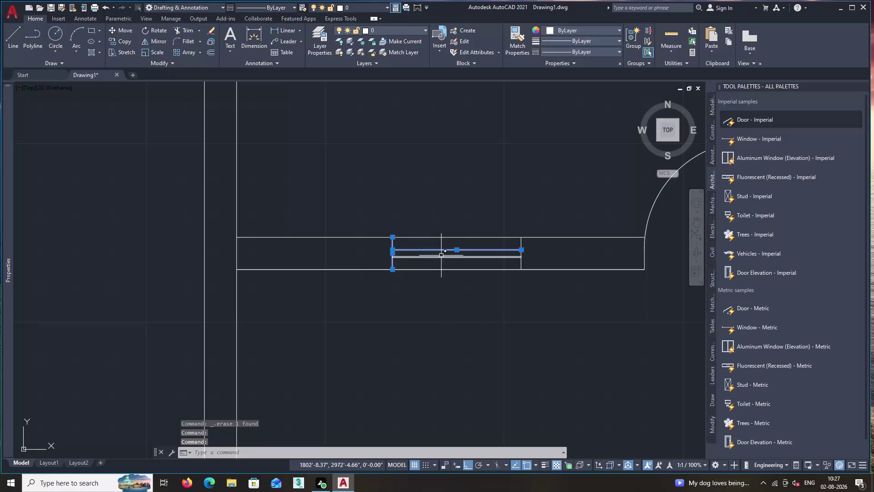
click(442, 256)
click(522, 263)
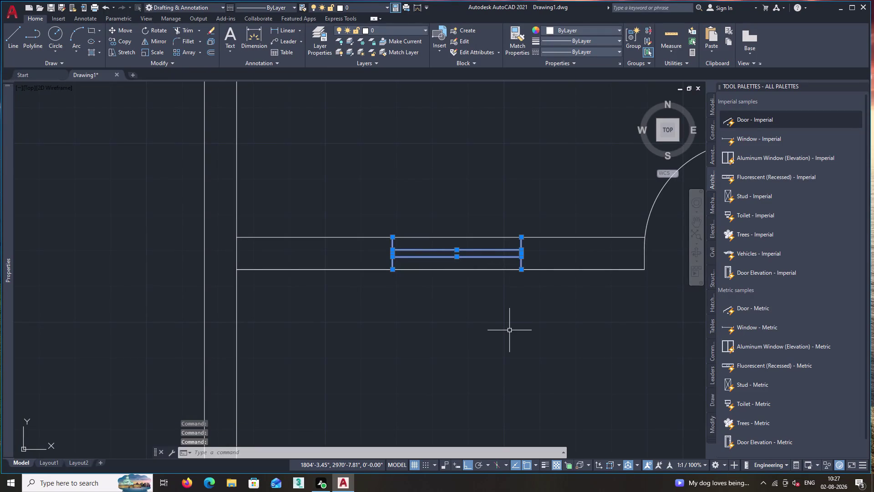
Copy the selected window into the front walls of the second and third rooms.
text(co)
key(Return)
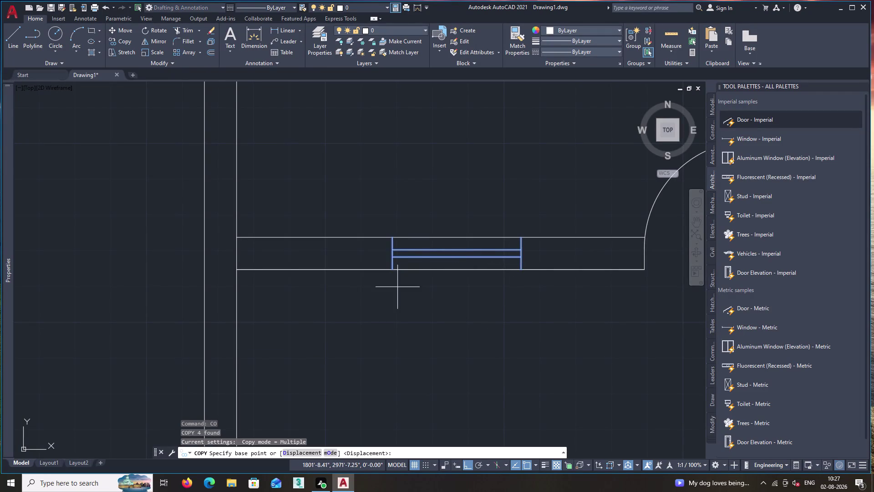
click(391, 238)
scroll(down, 3)
middle_drag(563, 254, 428, 265)
scroll(up, 3)
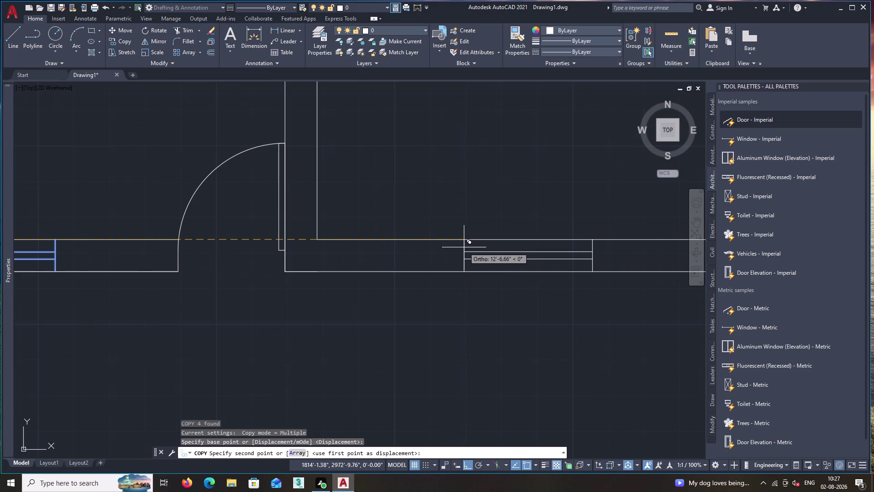
click(463, 239)
scroll(down, 3)
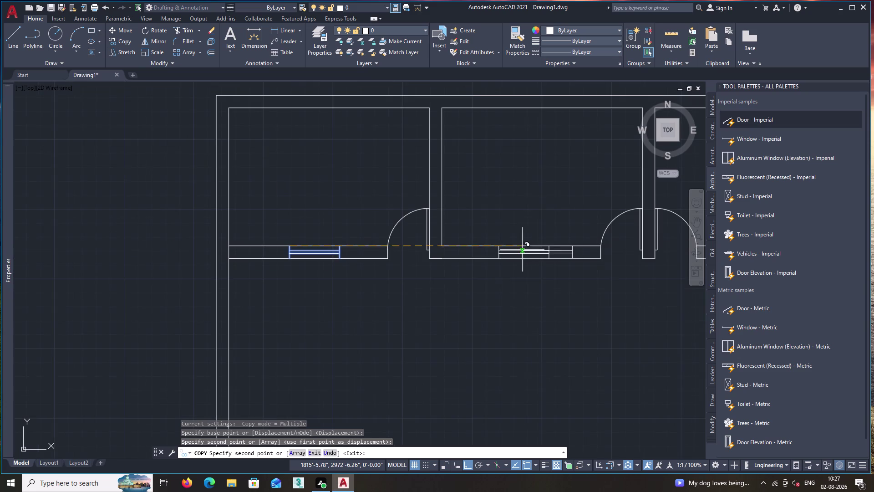
middle_drag(545, 249, 248, 273)
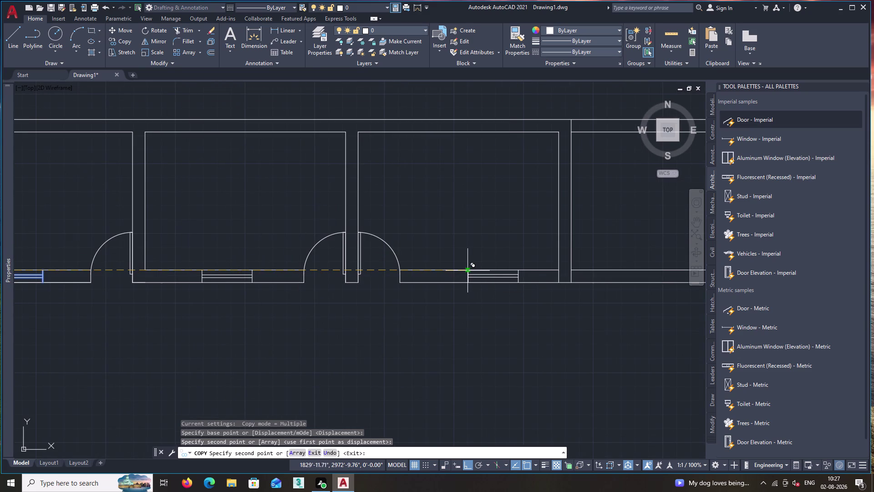
click(455, 270)
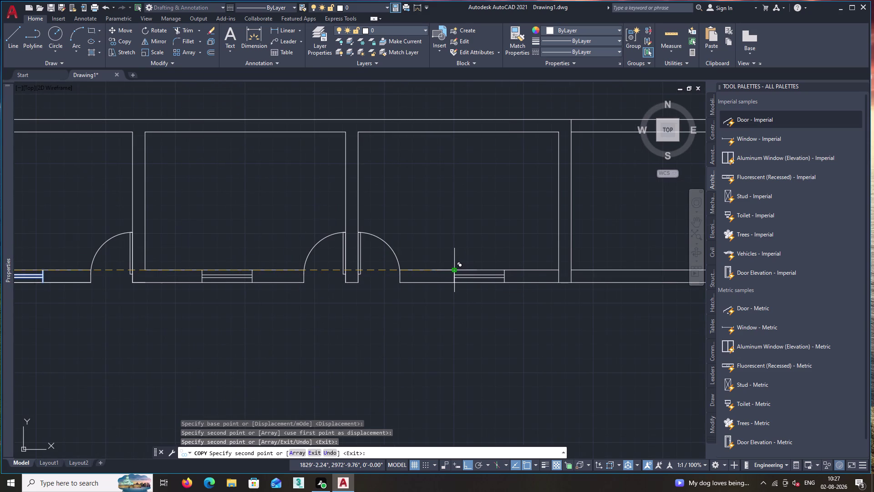
key(space)
scroll(down, 3)
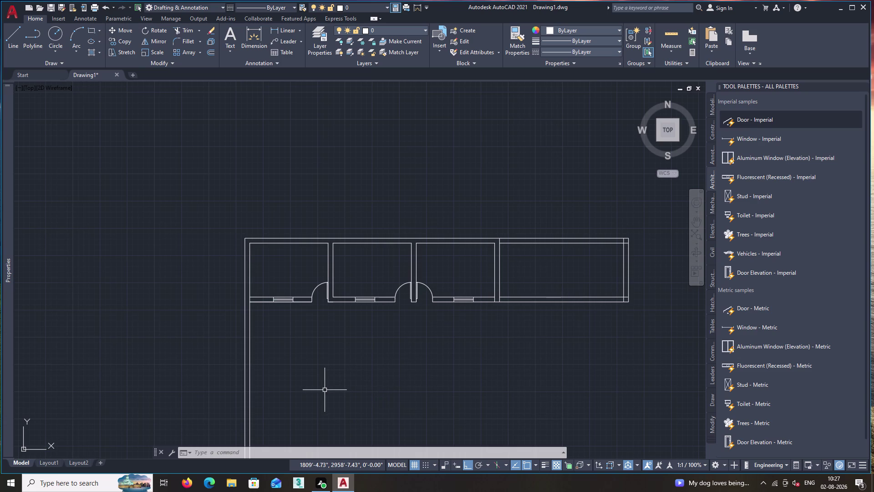
Close the accidentally opened Visual Styles Manager.
text(hl)
key(Return)
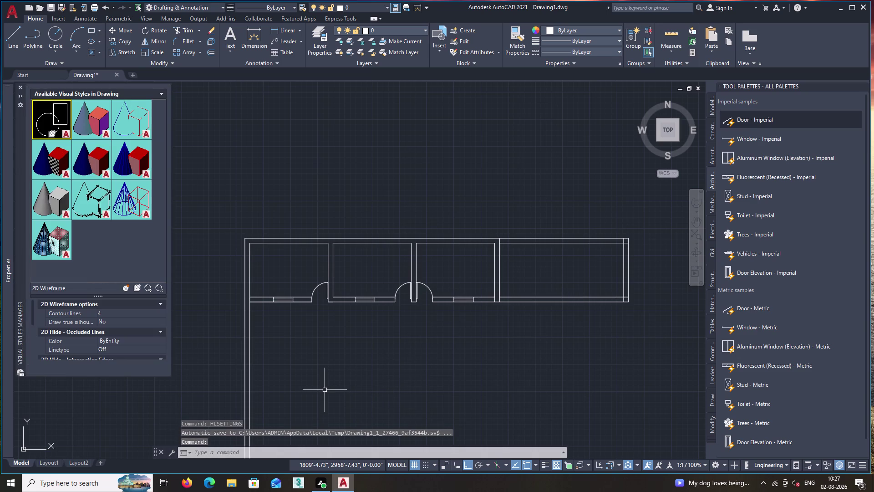
key(Escape)
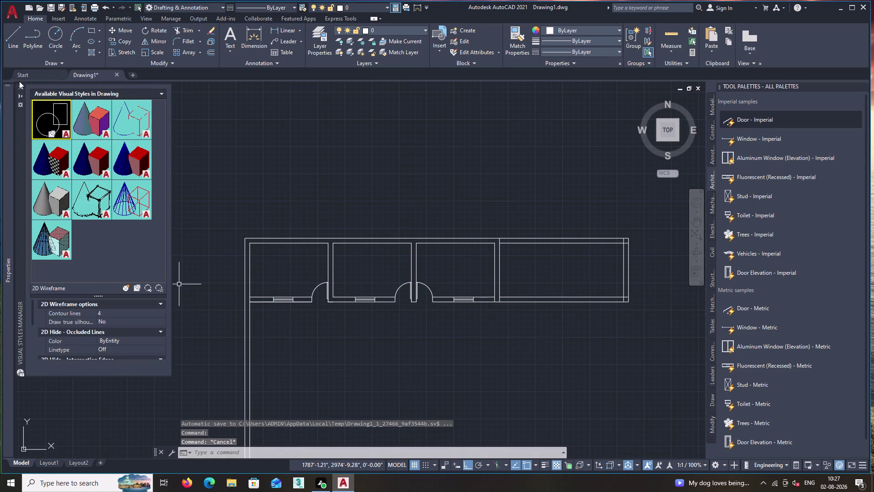
click(20, 86)
Place a horizontal construction line through the base of the front wall.
text(x)
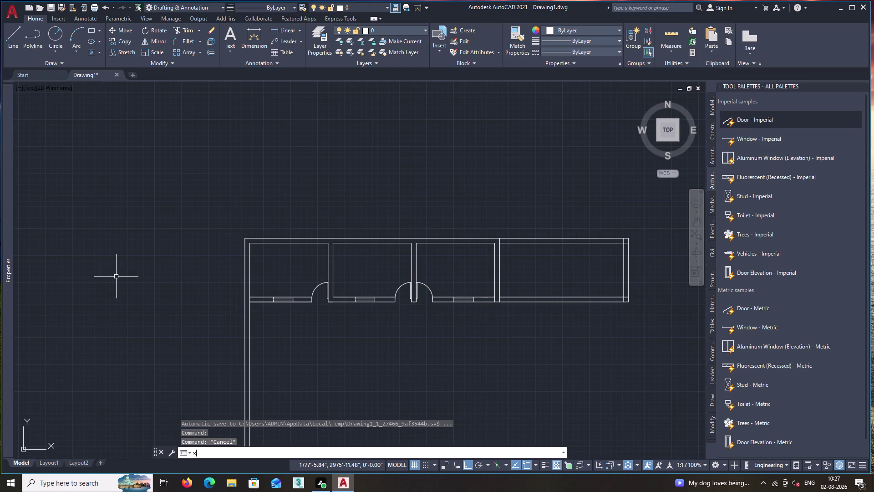
text(l)
key(Return)
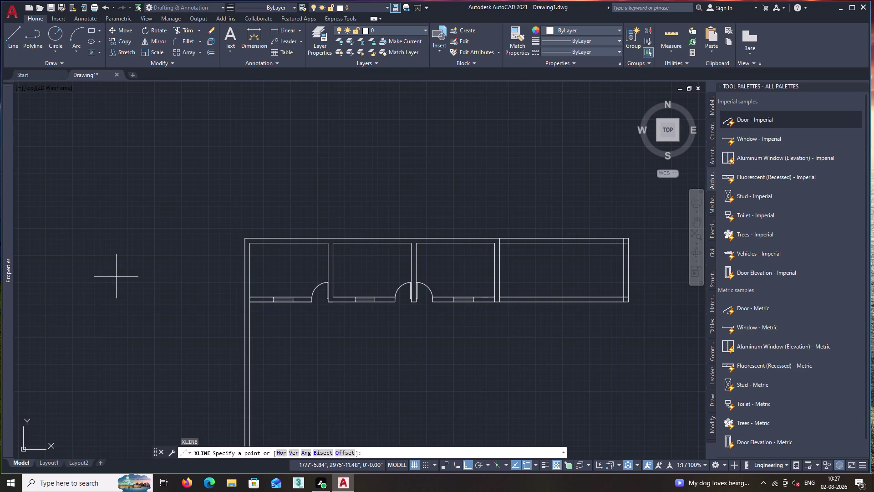
text(h)
key(space)
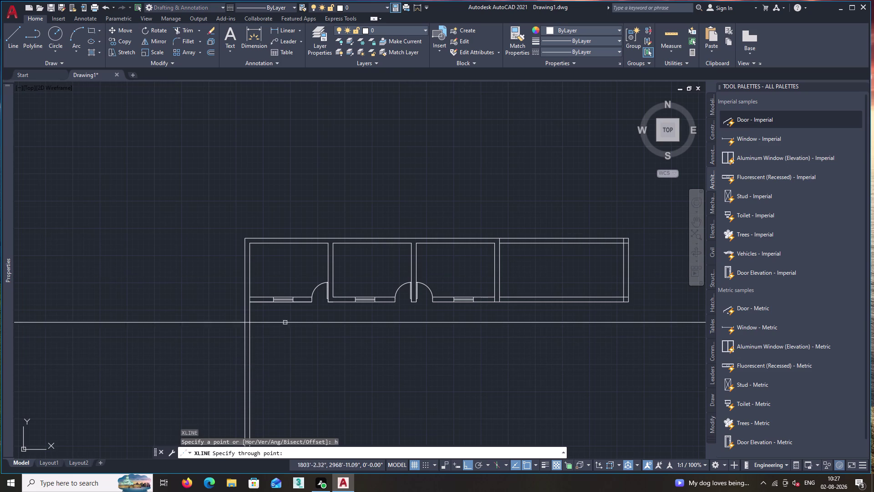
scroll(up, 3)
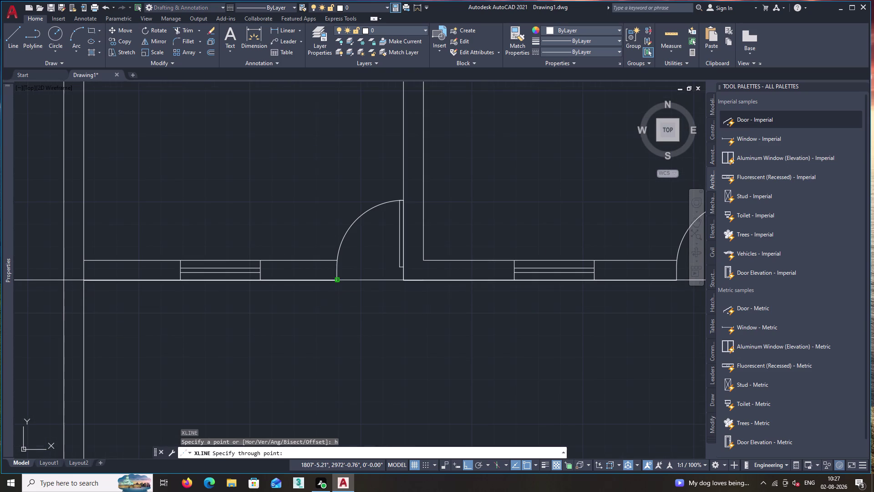
click(337, 280)
key(space)
Offset the construction line 4'9" below the building.
key(o)
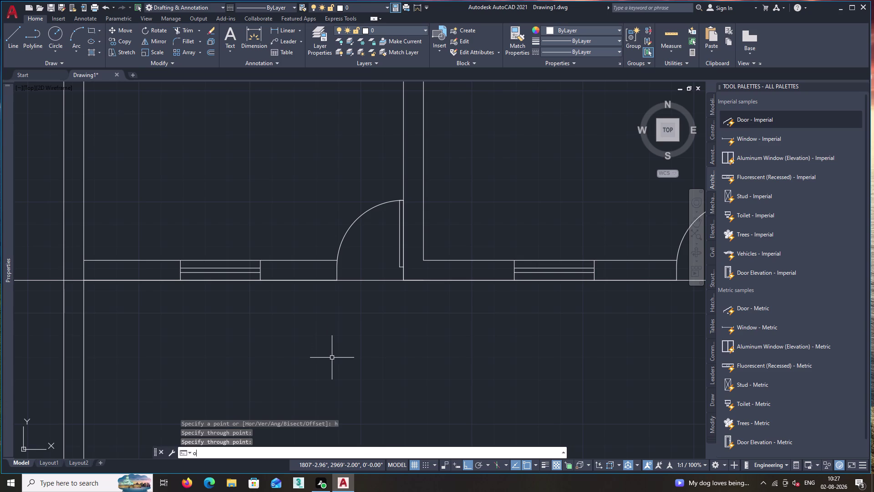
key(Return)
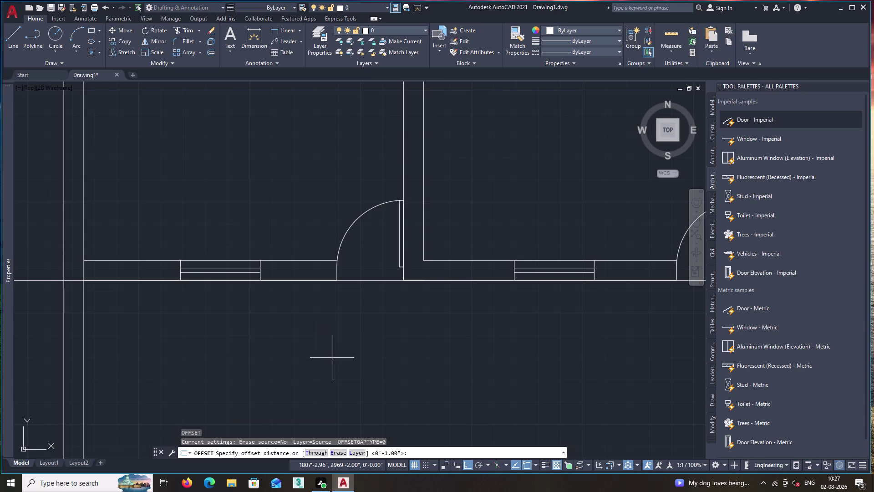
text(4'9)
key(shift+quotedbl)
key(Return)
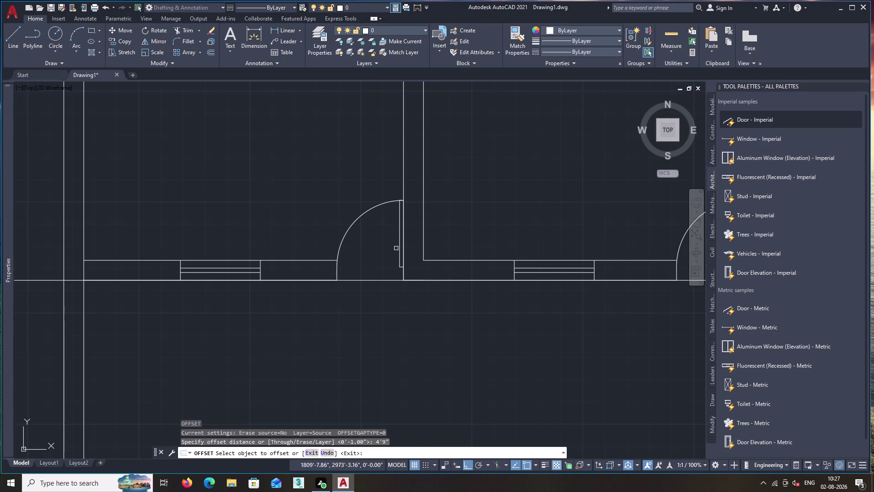
click(386, 279)
click(388, 324)
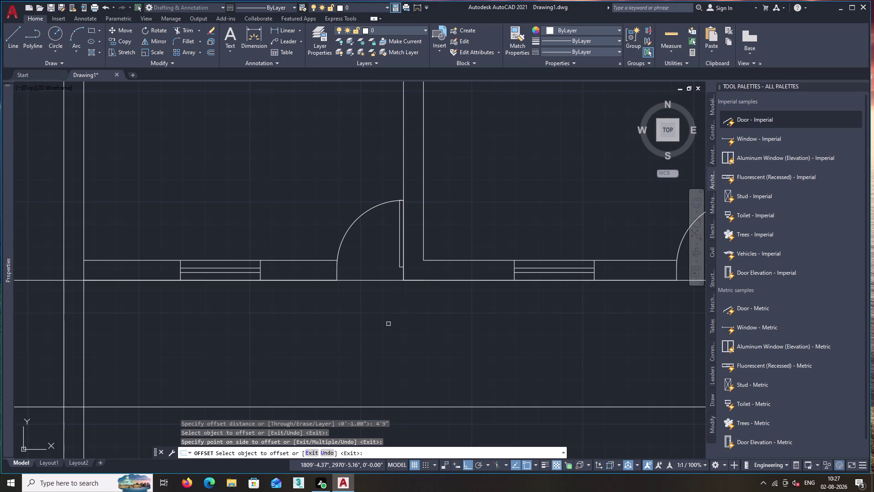
key(space)
scroll(down, 3)
middle_drag(422, 351, 409, 309)
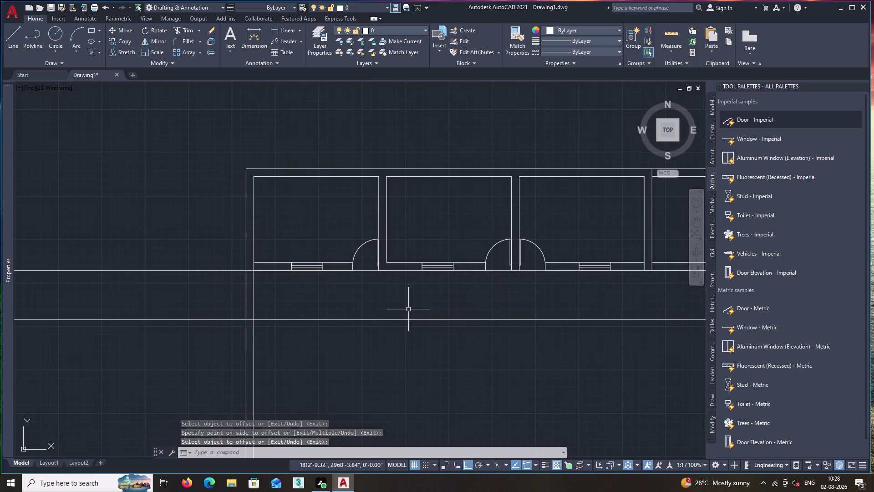
click(218, 270)
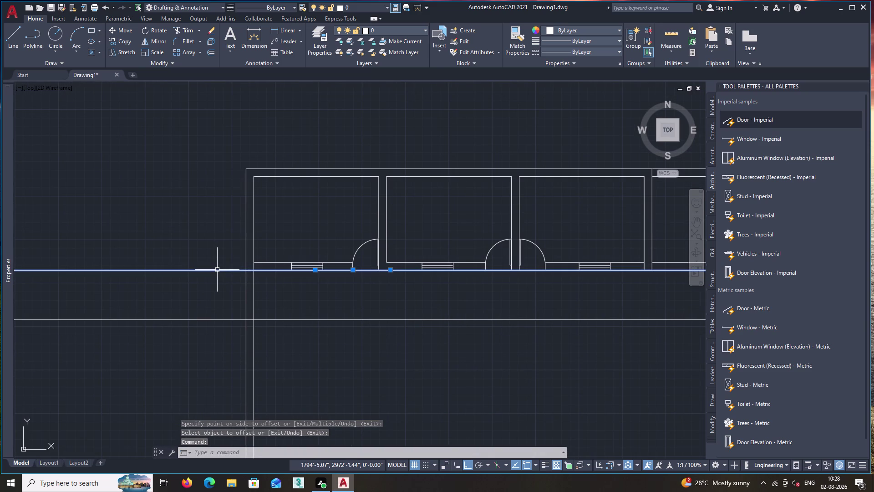
Delete the front construction line and trim the lower one left of the building.
key(Delete)
text(tr)
key(space)
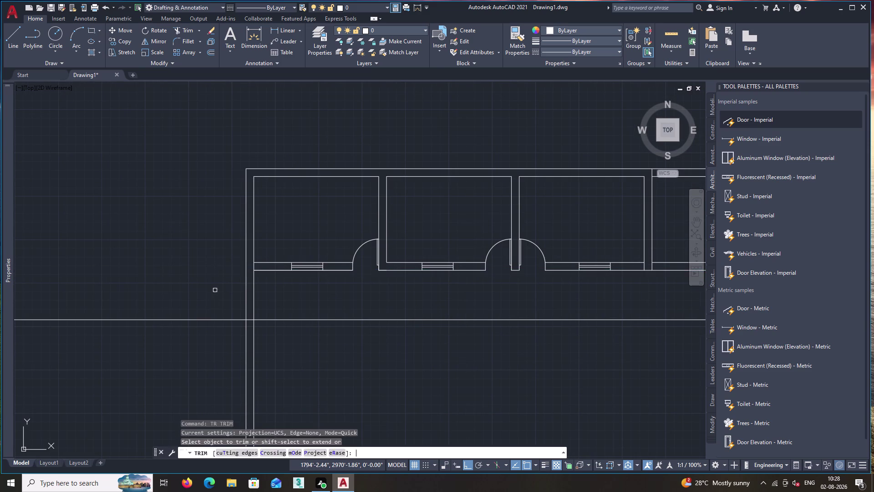
click(216, 287)
click(193, 348)
scroll(up, 3)
click(275, 296)
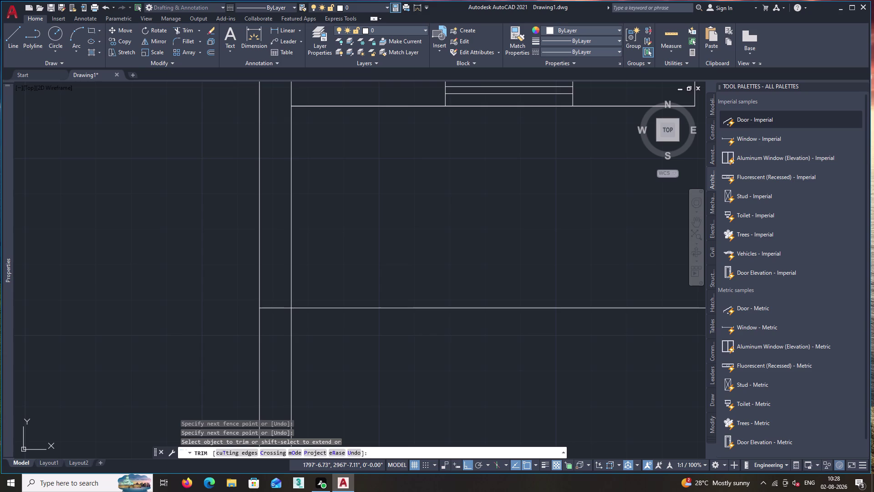
click(277, 321)
scroll(down, 3)
middle_drag(519, 362, 510, 359)
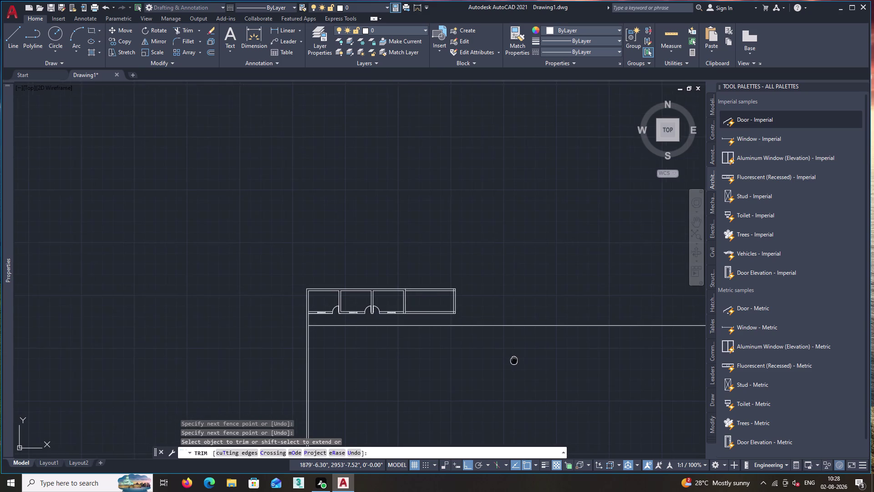
middle_drag(510, 359, 452, 353)
key(space)
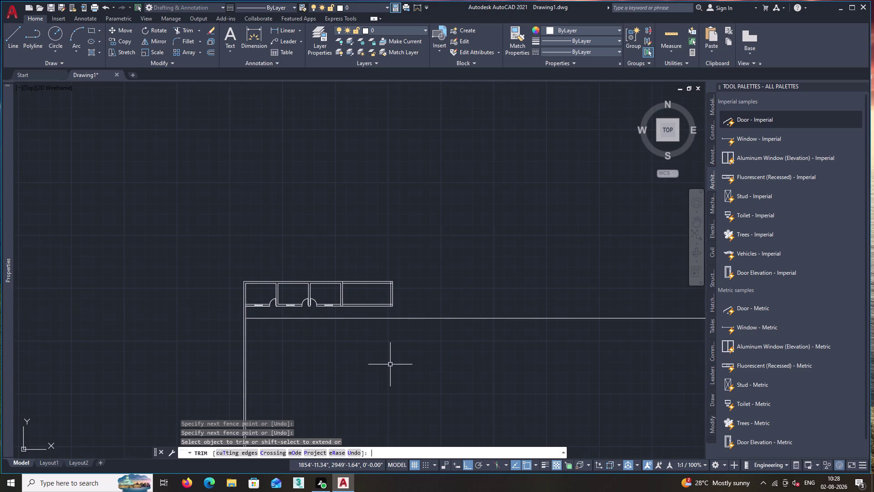
Extend both right end wall lines down to the lower construction line.
text(ex)
key(space)
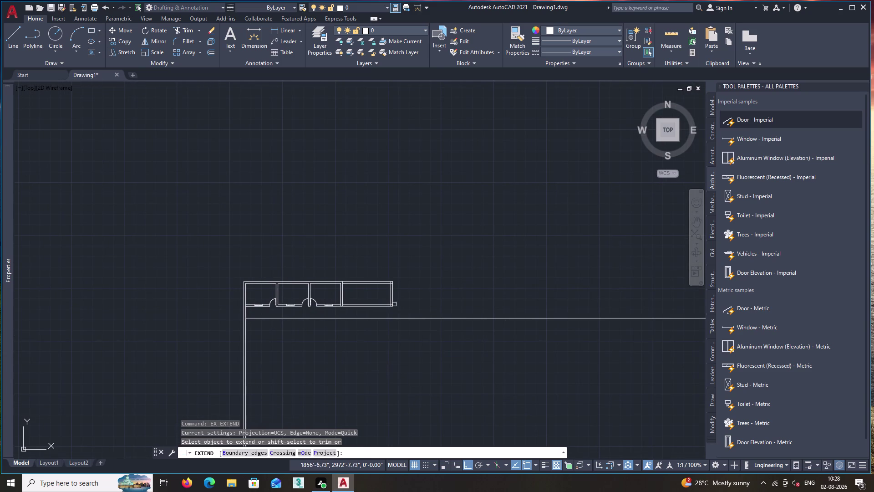
scroll(up, 3)
click(391, 300)
click(386, 301)
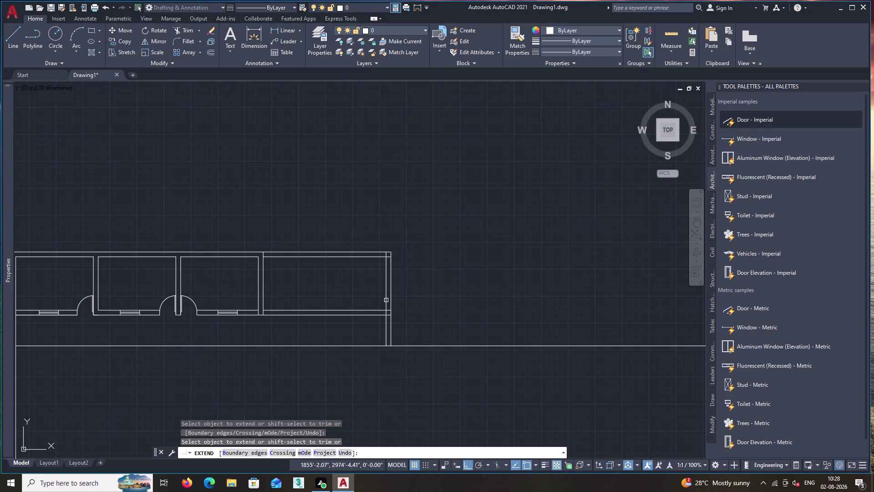
key(space)
scroll(up, 3)
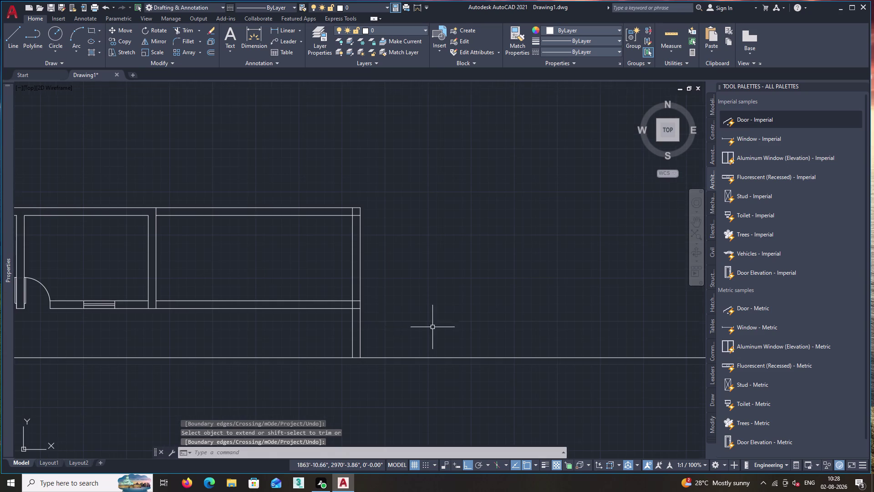
Select and delete the two right end wall lines.
text(x)
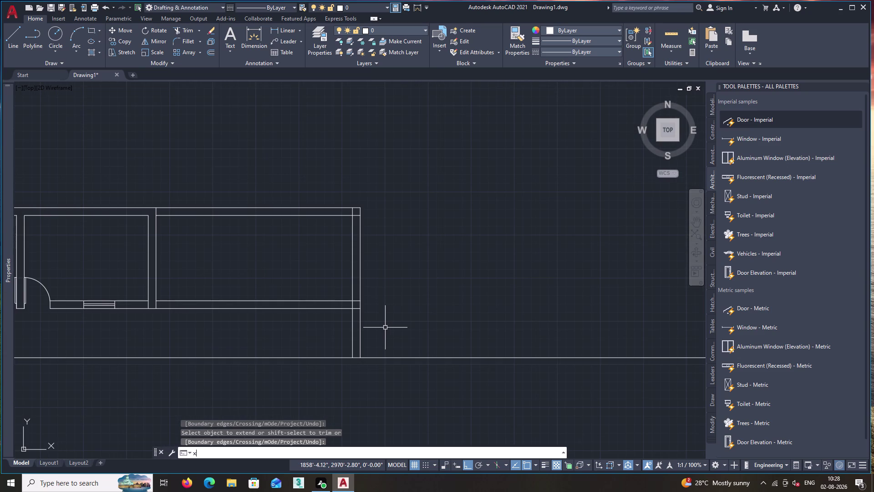
text(l)
key(Escape)
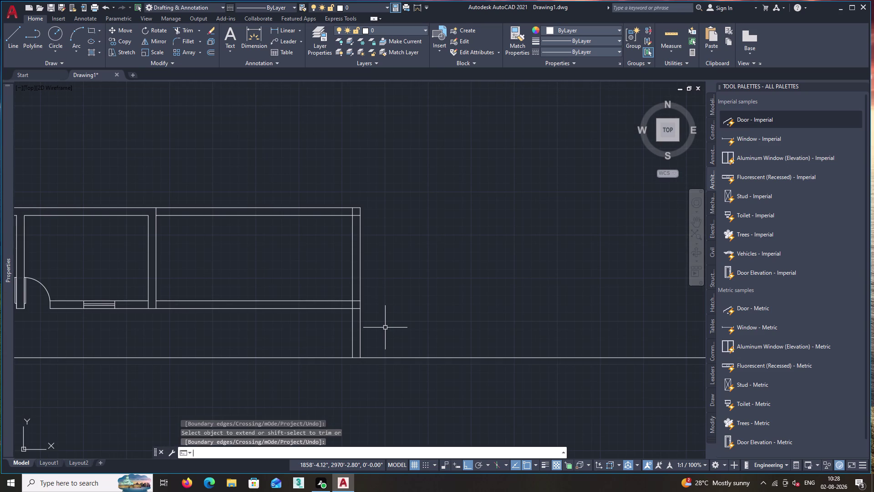
click(386, 327)
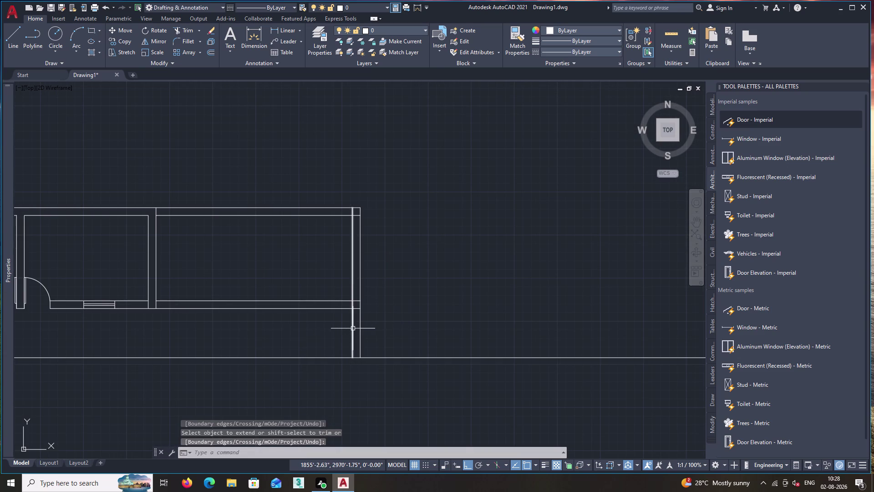
click(353, 328)
click(361, 332)
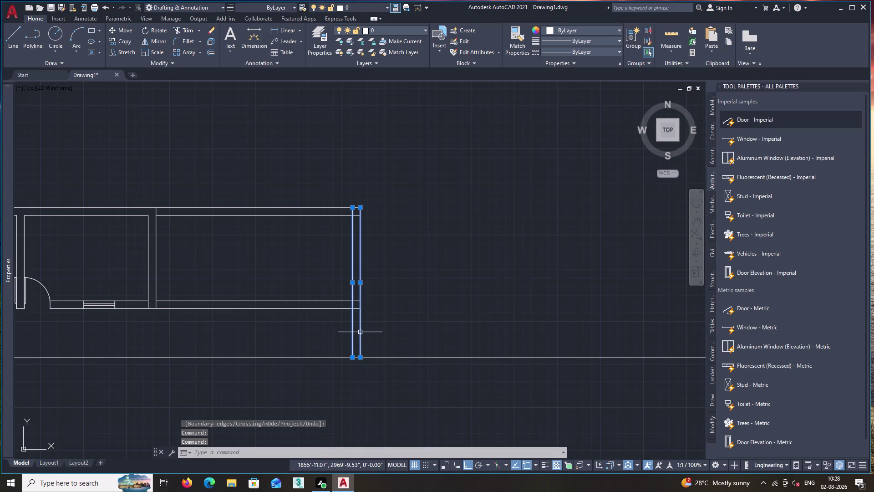
key(Delete)
text(xl)
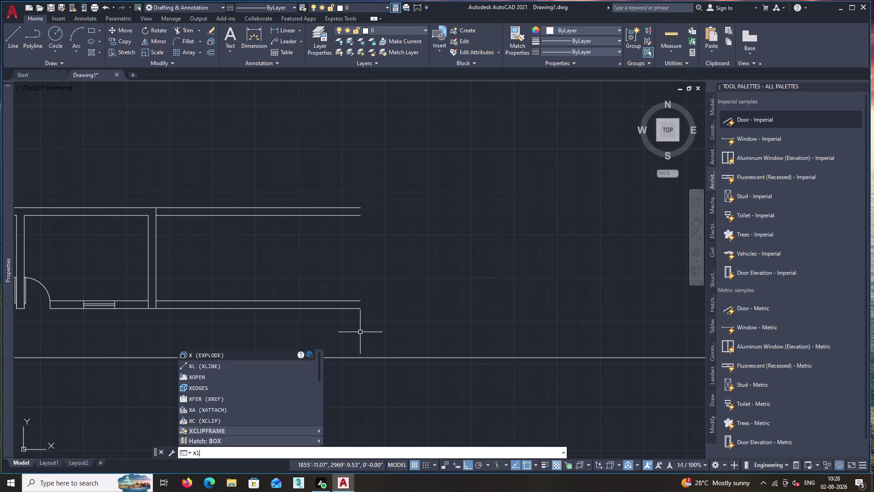
key(Return)
key(v)
key(Return)
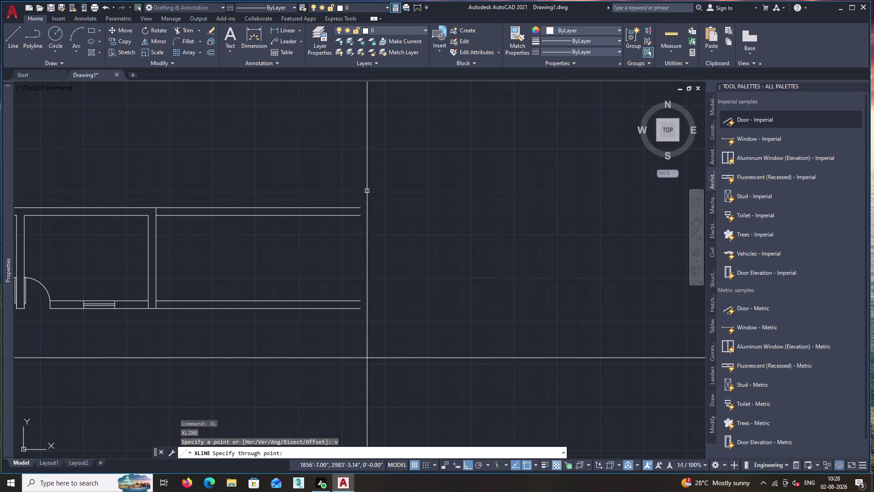
scroll(up, 3)
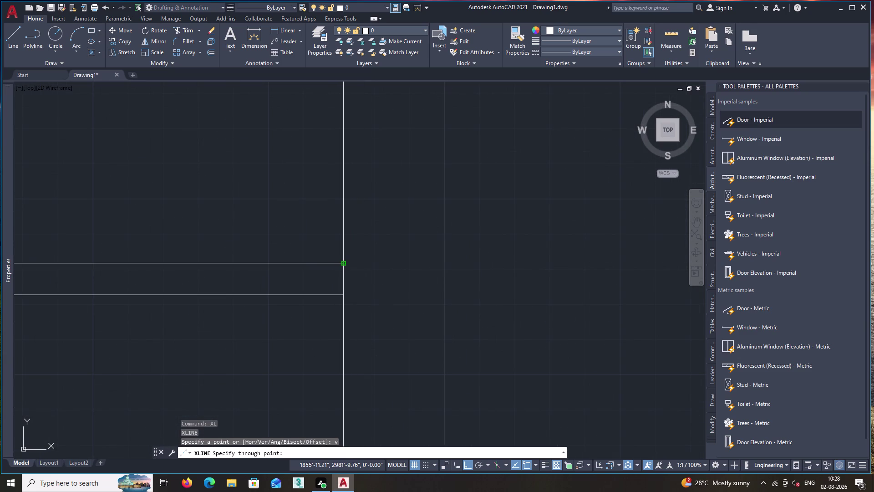
click(342, 264)
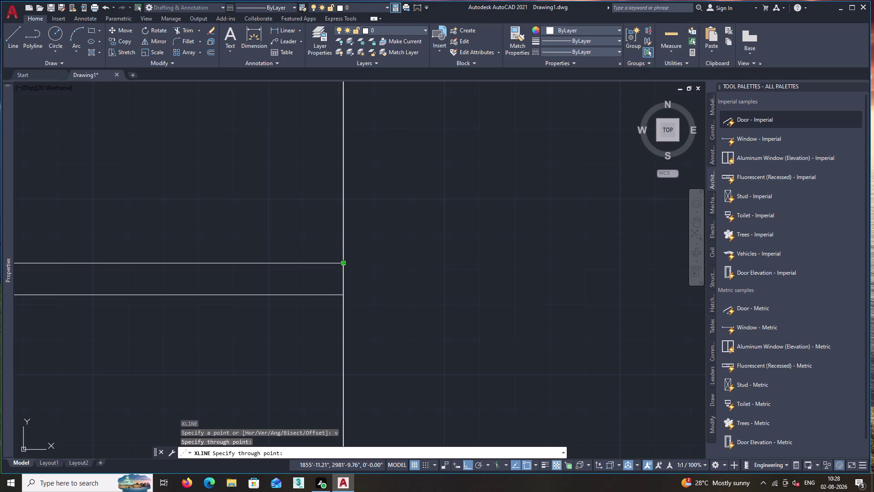
key(space)
scroll(down, 3)
scroll(down, 3)
middle_drag(314, 322, 351, 284)
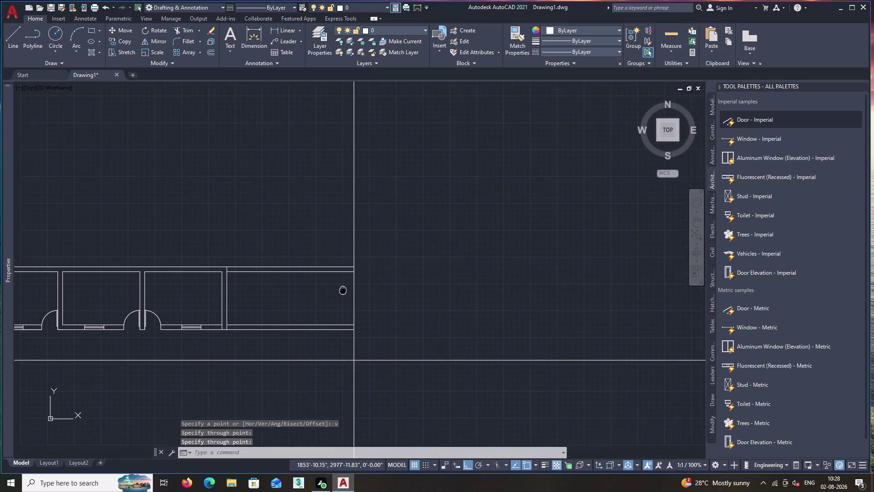
middle_drag(351, 285, 413, 268)
key(space)
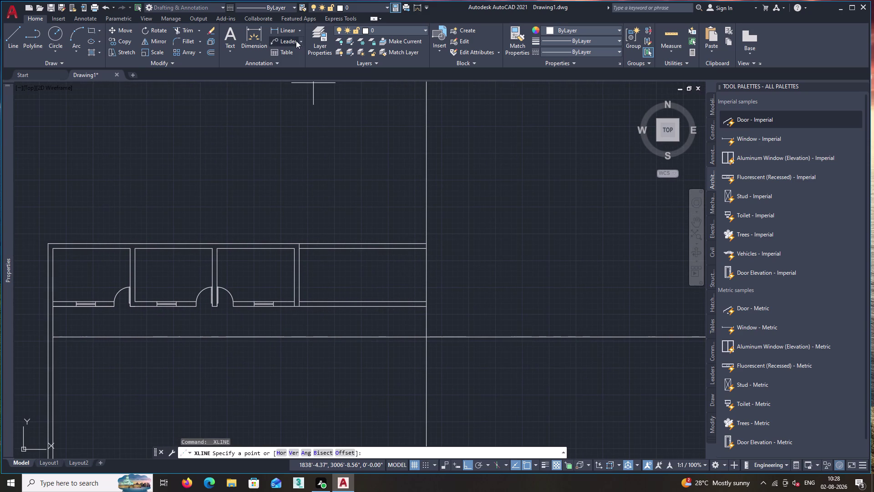
click(292, 34)
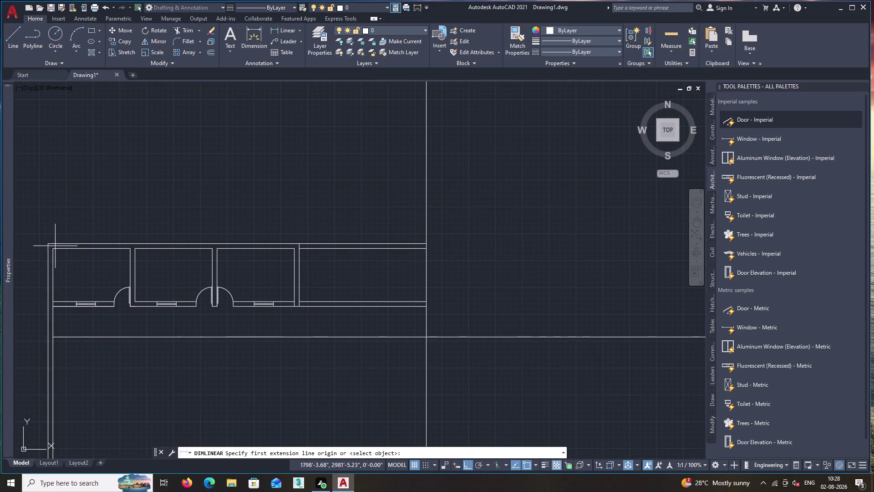
click(48, 243)
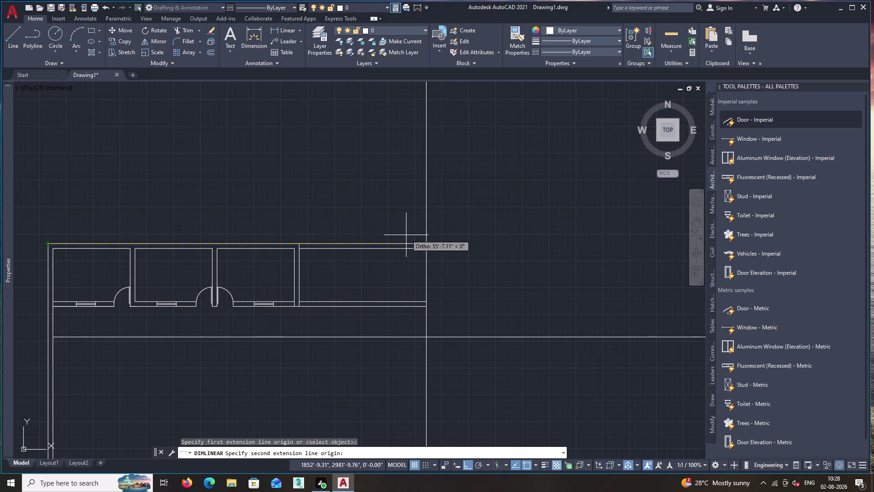
click(427, 242)
click(424, 231)
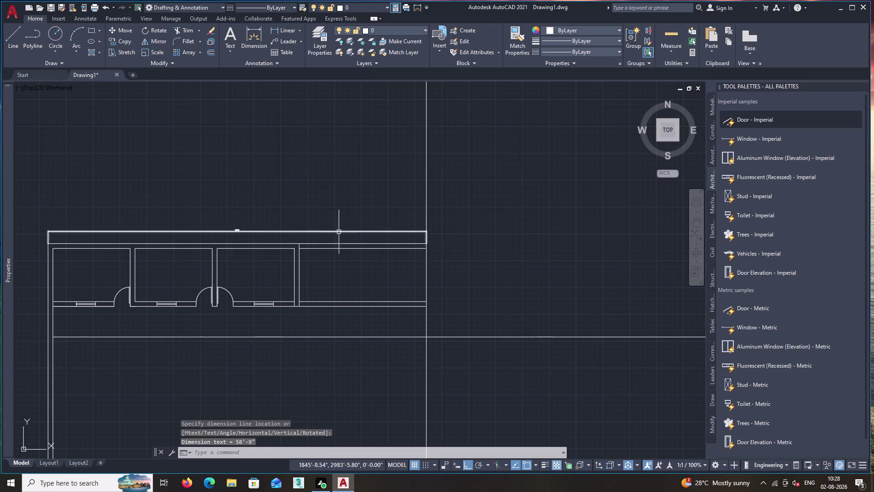
scroll(up, 3)
scroll(down, 3)
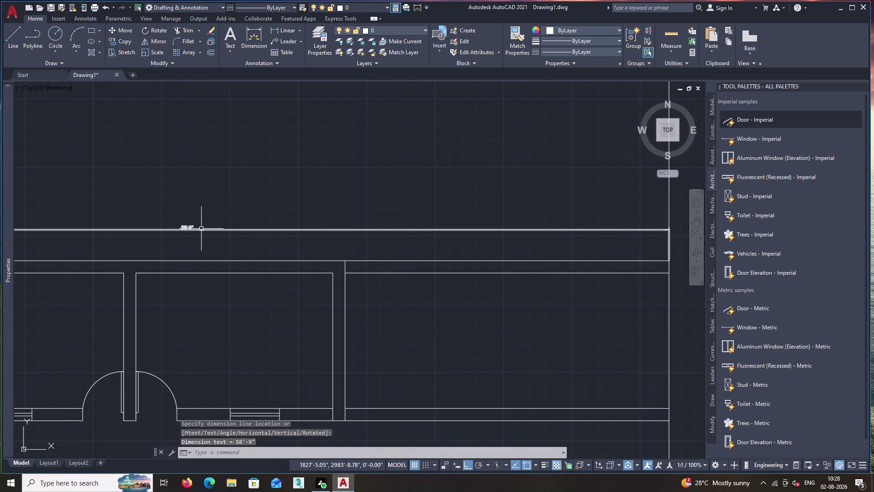
click(201, 229)
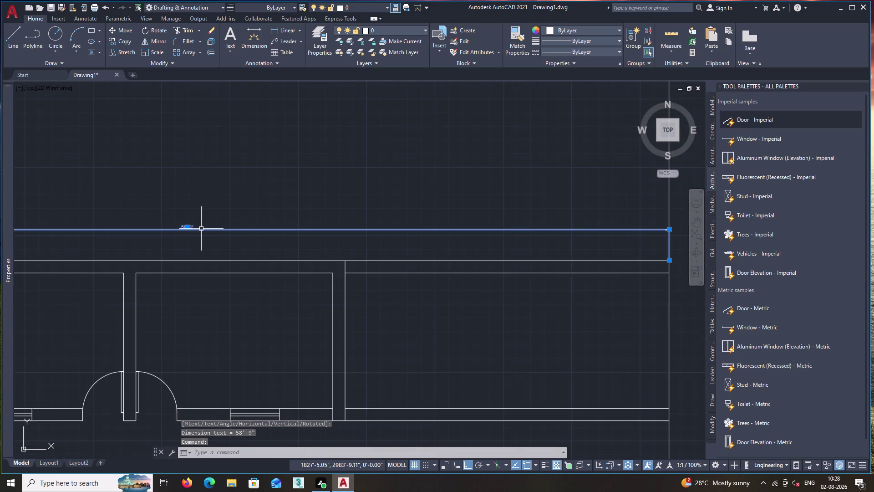
key(Delete)
scroll(down, 3)
Offset the extension's right boundary line 9" inward to form the wall's inner face.
key(o)
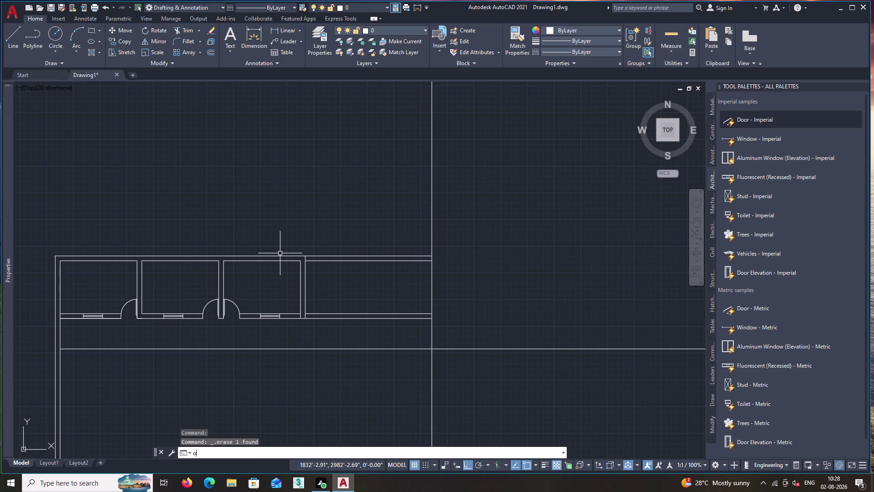
key(Return)
key(9)
key(shift+quotedbl)
key(Return)
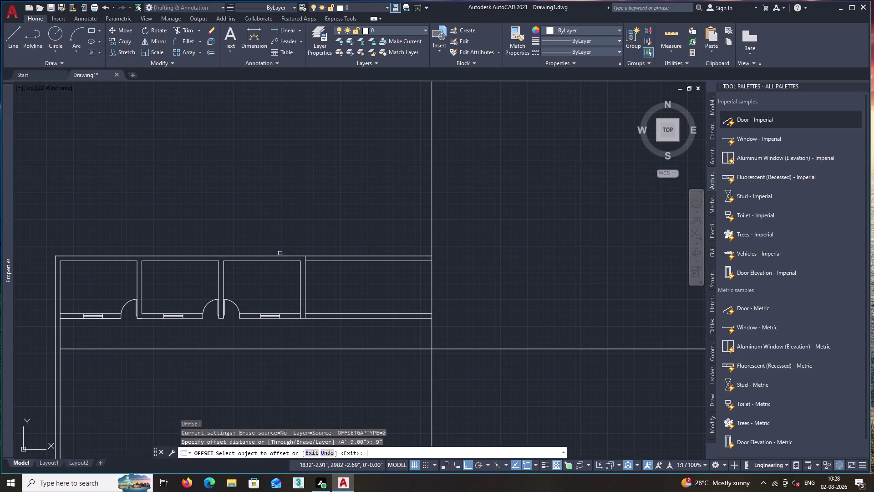
click(433, 227)
click(409, 228)
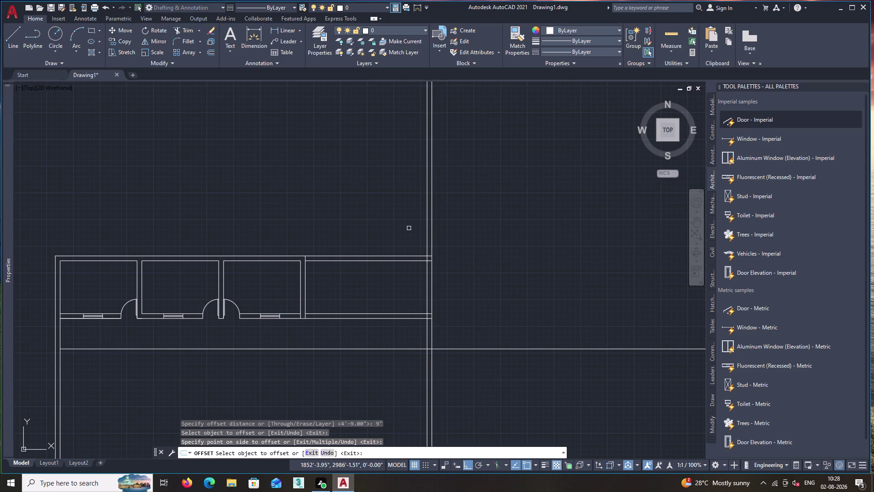
key(space)
Trim the overhanging wall-line ends at the top right corner.
text(tr)
key(space)
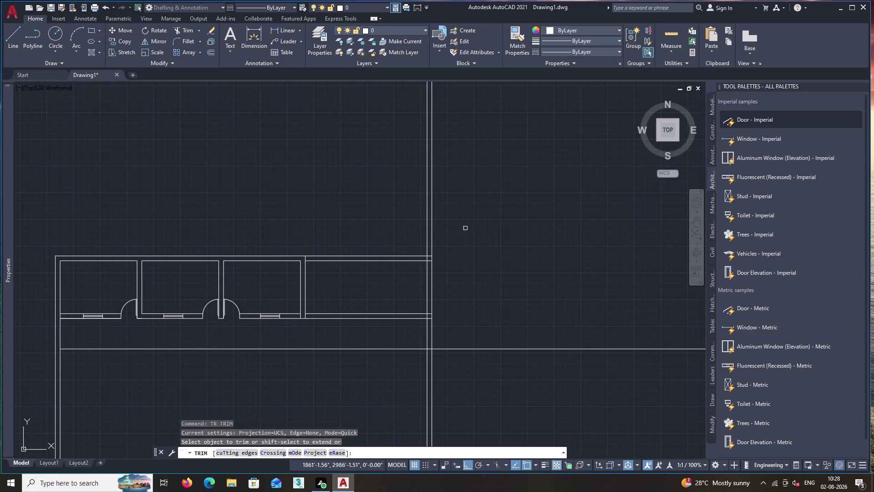
click(477, 225)
click(378, 225)
scroll(up, 3)
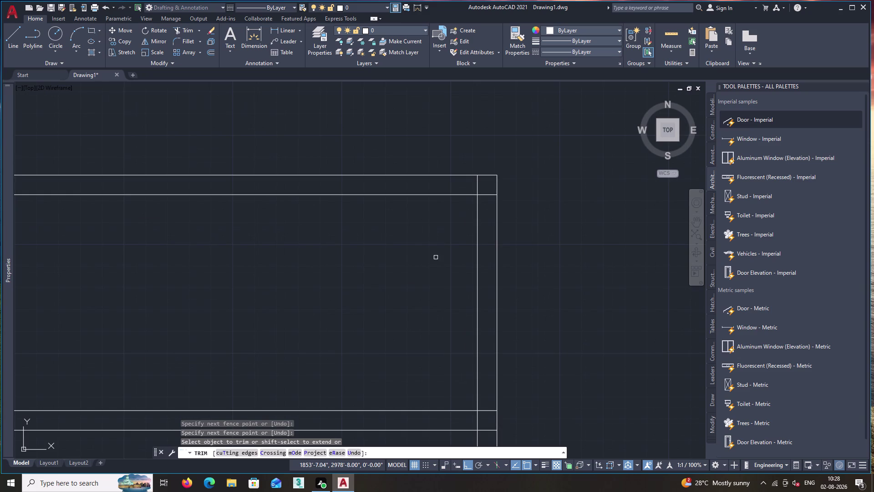
middle_drag(435, 256, 418, 308)
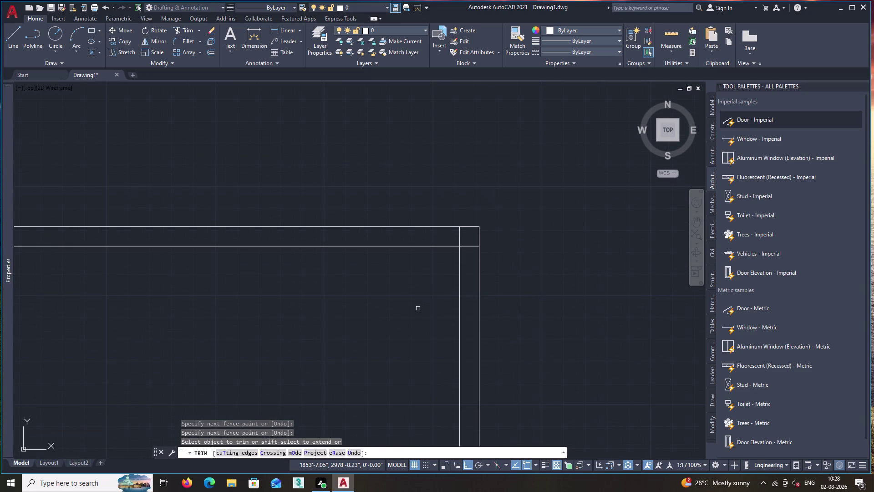
scroll(up, 3)
click(460, 230)
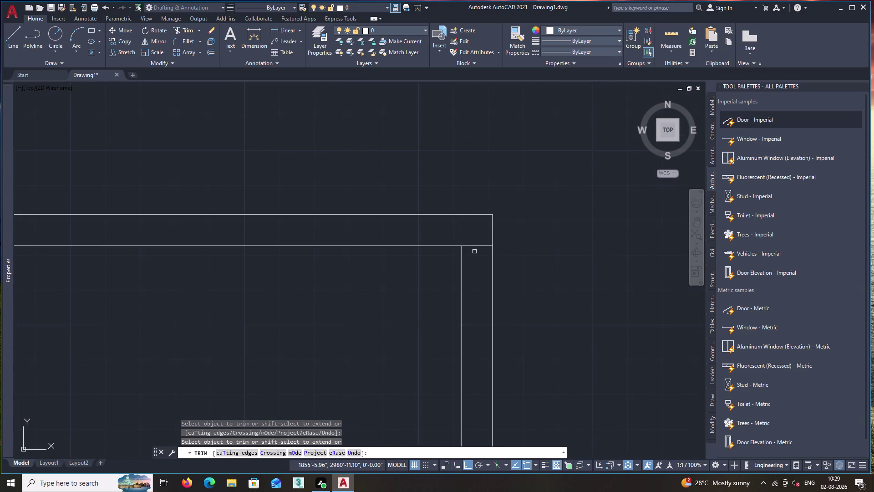
click(478, 245)
scroll(down, 3)
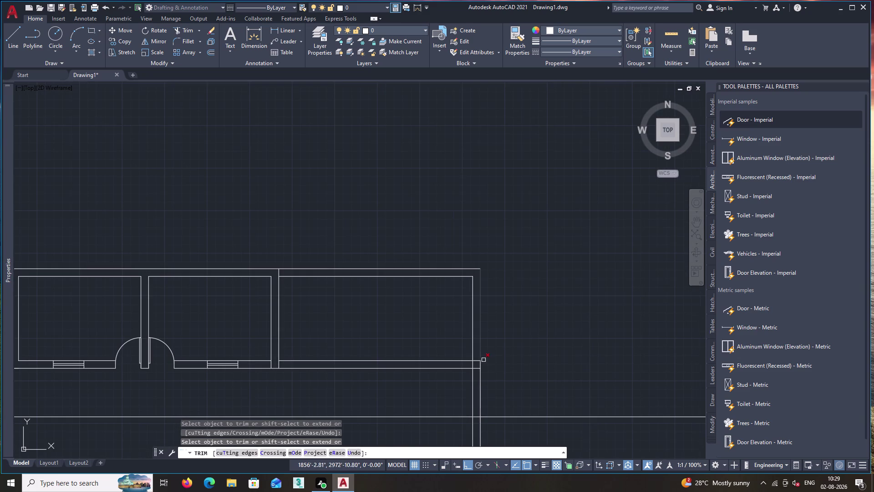
Trim the crossing and overlapping wall segments at the corridor junction.
middle_drag(483, 374, 527, 282)
scroll(up, 3)
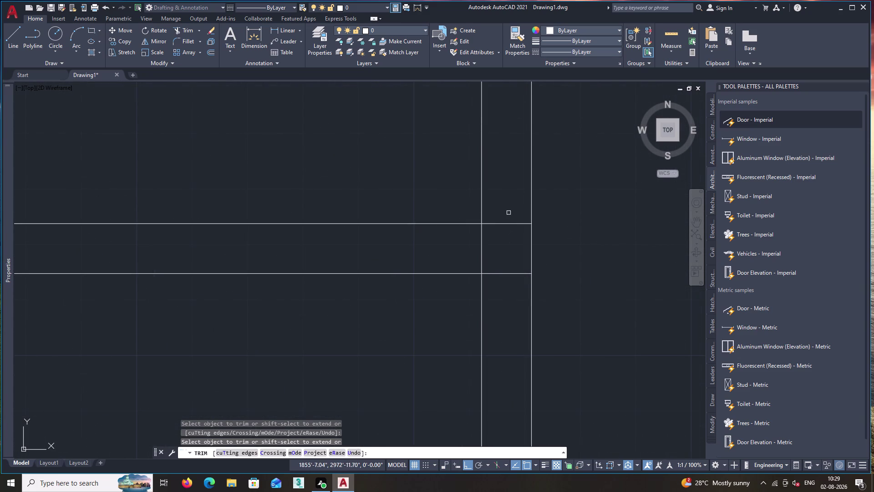
click(507, 208)
click(501, 311)
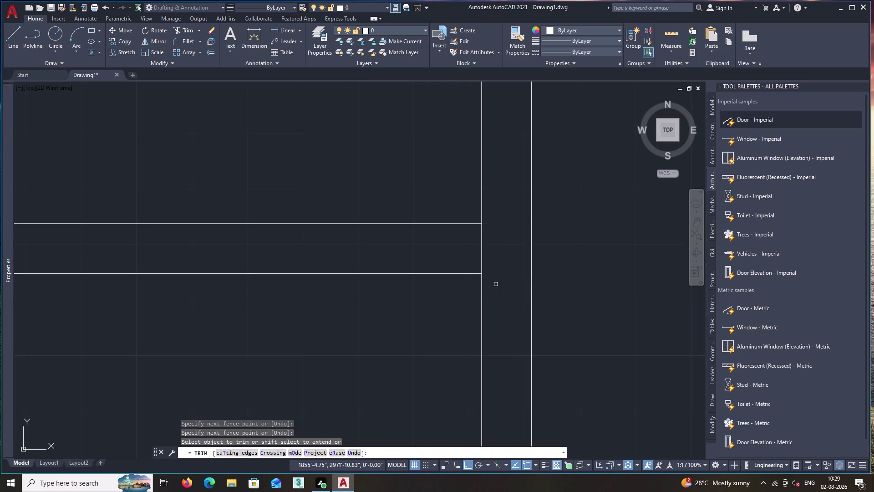
scroll(down, 3)
scroll(down, 3)
click(412, 260)
click(403, 315)
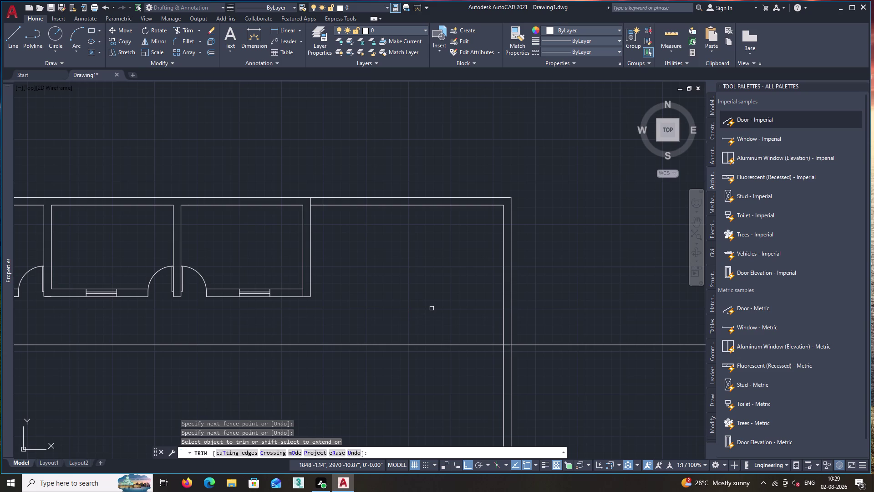
key(space)
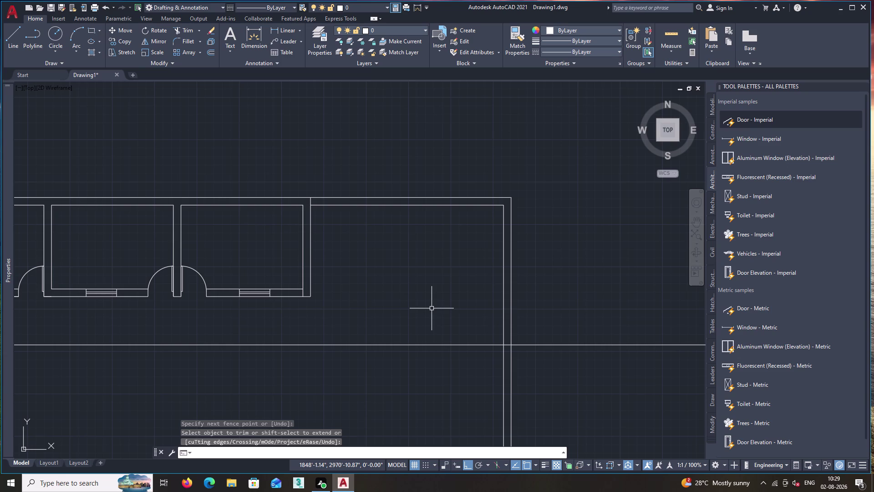
scroll(down, 3)
Draw two vertical construction lines through the partition's two wall ends.
middle_drag(244, 328, 355, 311)
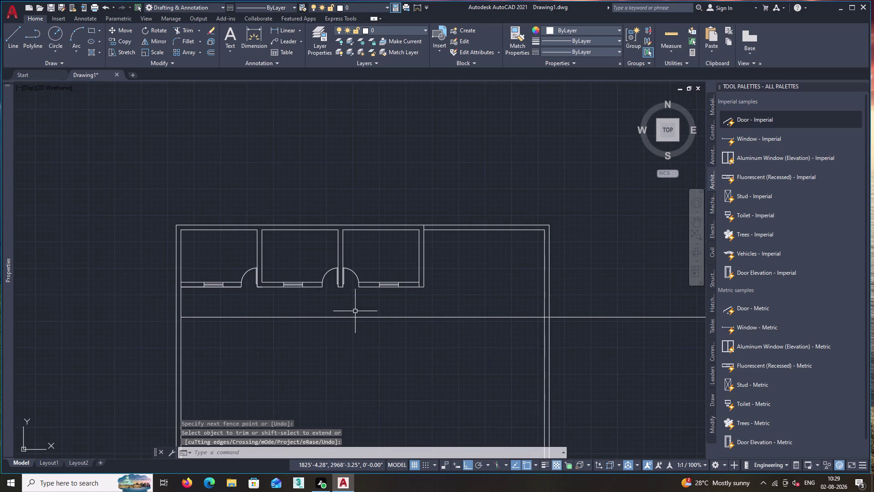
text(xl)
key(Return)
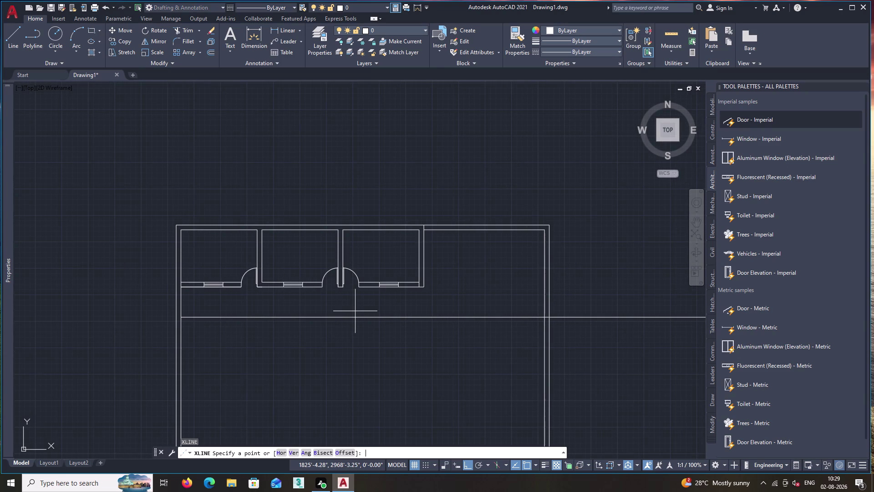
key(v)
key(space)
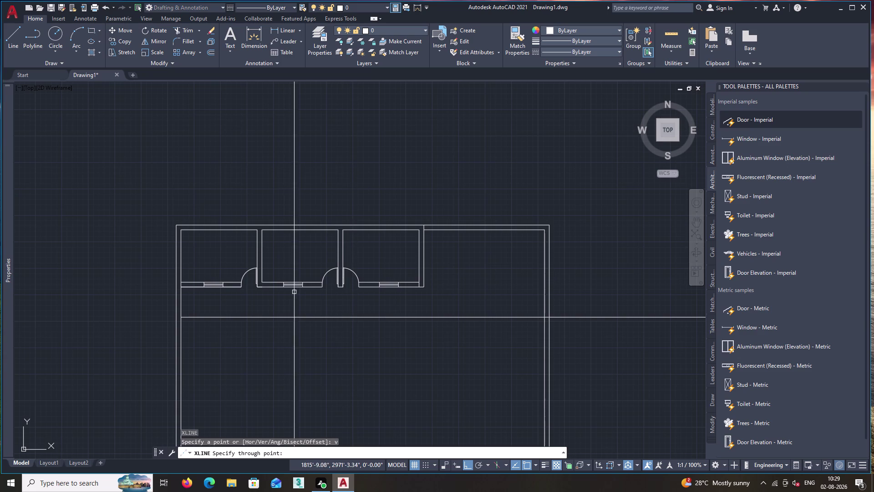
scroll(up, 3)
middle_drag(242, 295, 376, 277)
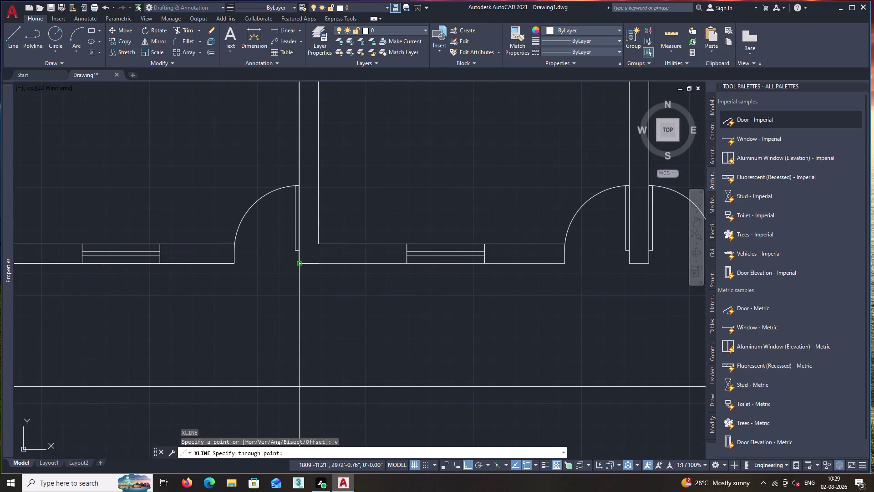
click(301, 262)
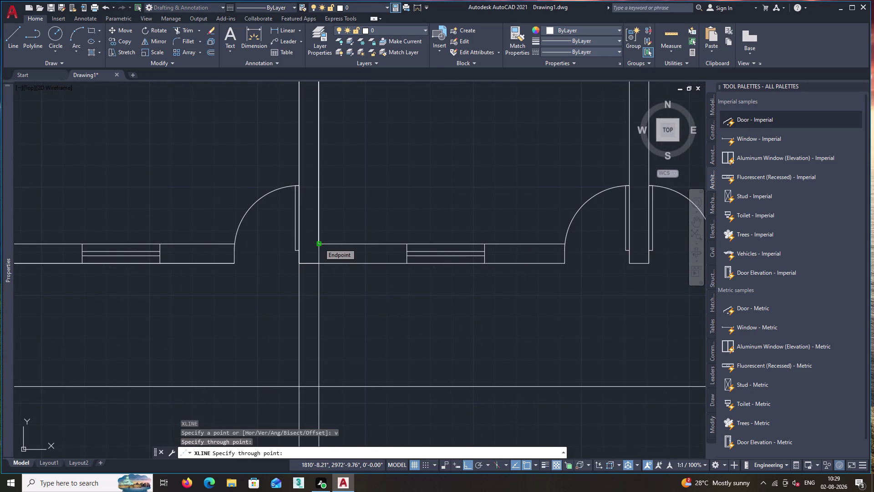
click(319, 243)
key(space)
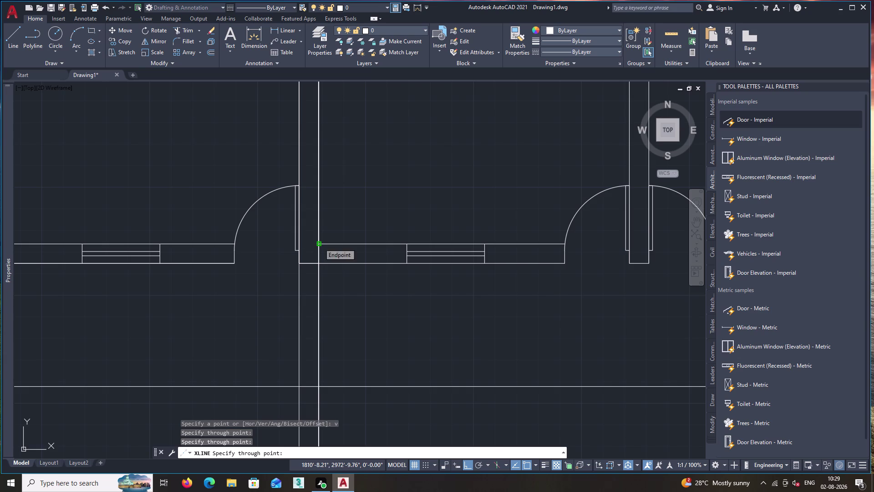
scroll(down, 3)
Trim the construction lines back where they cross the rooms.
text(t)
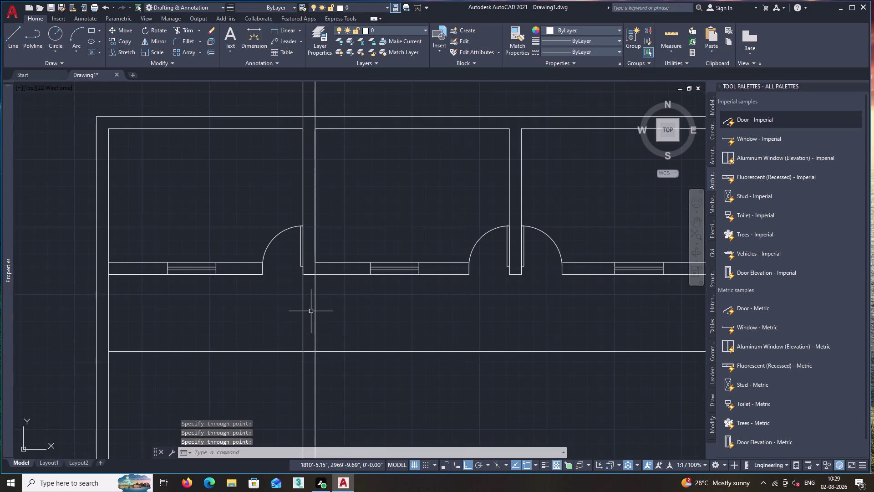
text(r)
key(space)
click(343, 306)
click(274, 305)
scroll(down, 3)
key(Escape)
Erase the leftover construction-line pieces above the plan.
click(341, 171)
click(253, 157)
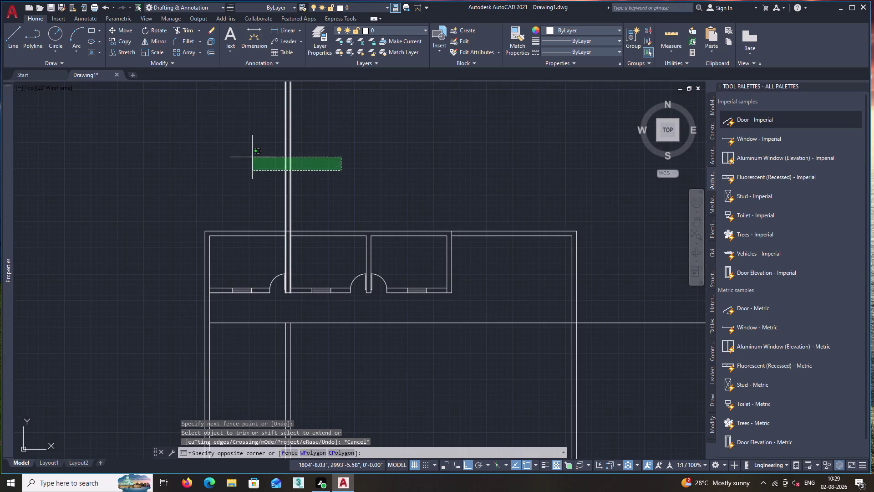
key(Delete)
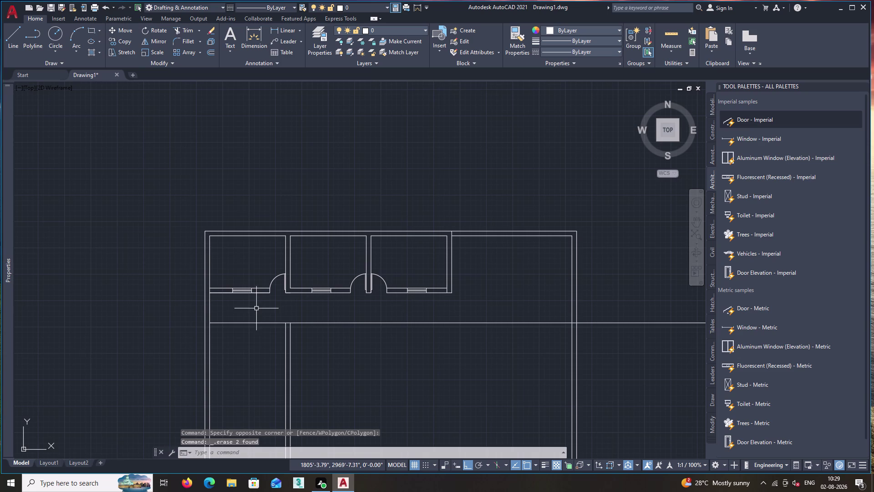
scroll(up, 3)
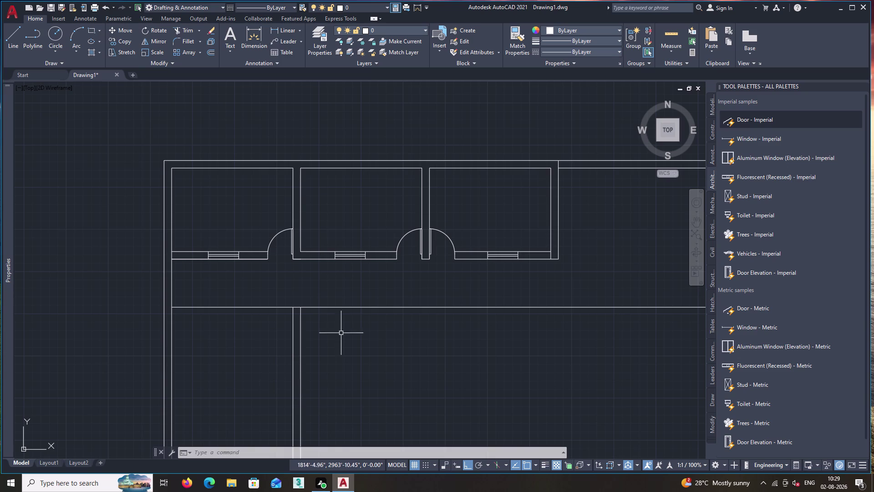
Offset the corridor line 9" downward to make the extension's top wall.
key(o)
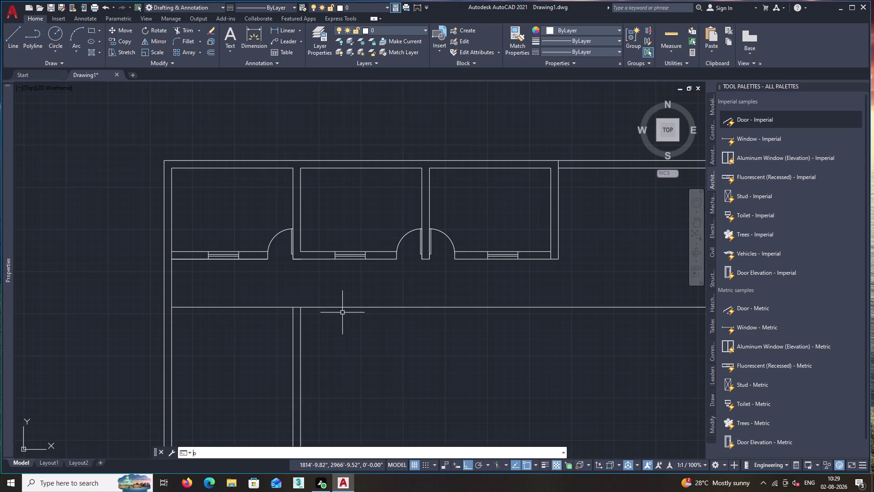
key(Return)
key(9)
key(shift+quotedbl)
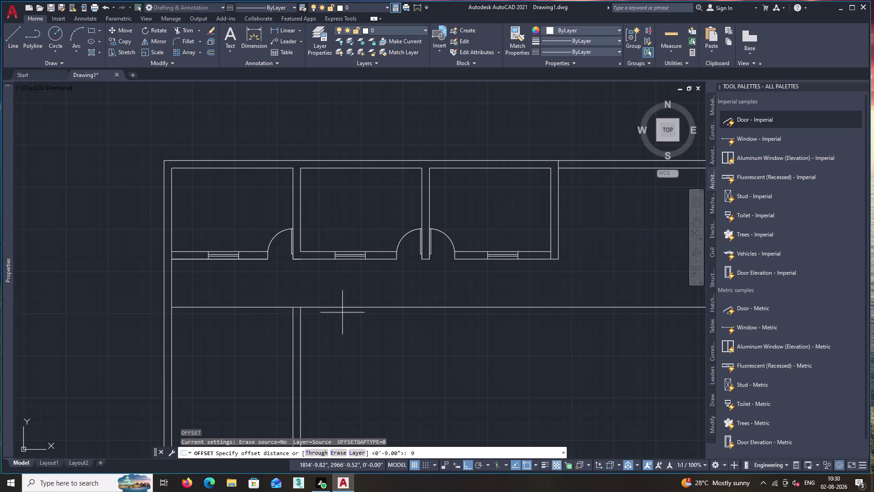
key(Return)
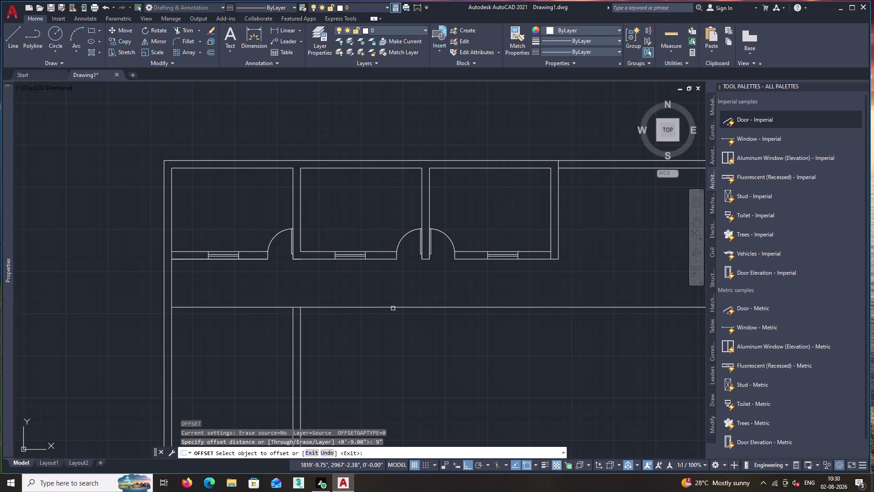
click(393, 308)
click(390, 333)
key(space)
Trim the new wall line and partition ends between the two lines.
text(t)
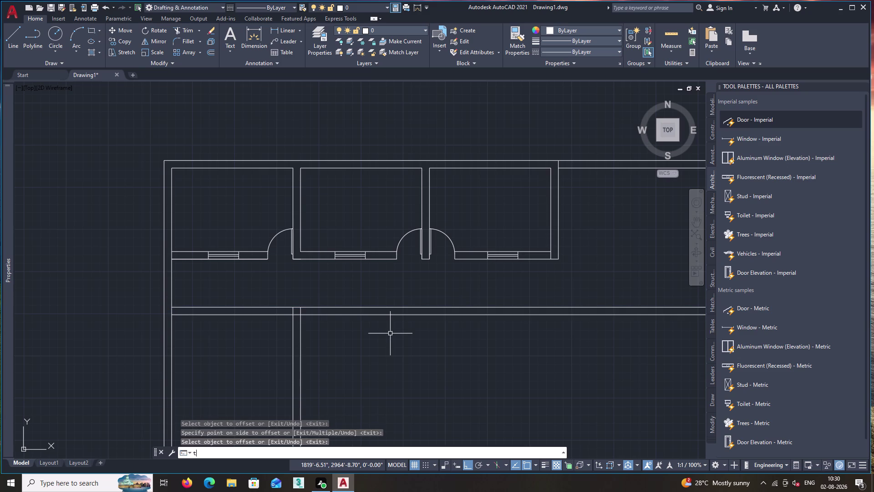
text(r)
key(space)
click(237, 282)
click(238, 346)
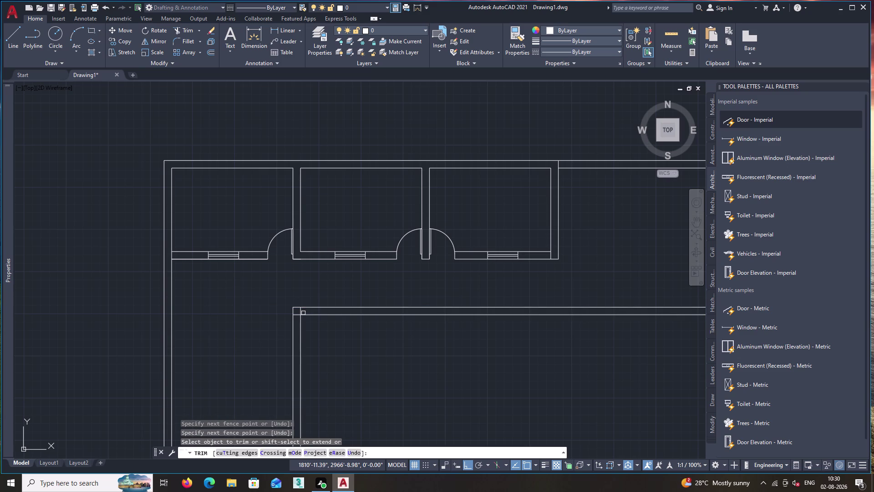
key(space)
Offset the extension's inner left wall 14' to the right for the first partition.
text(i)
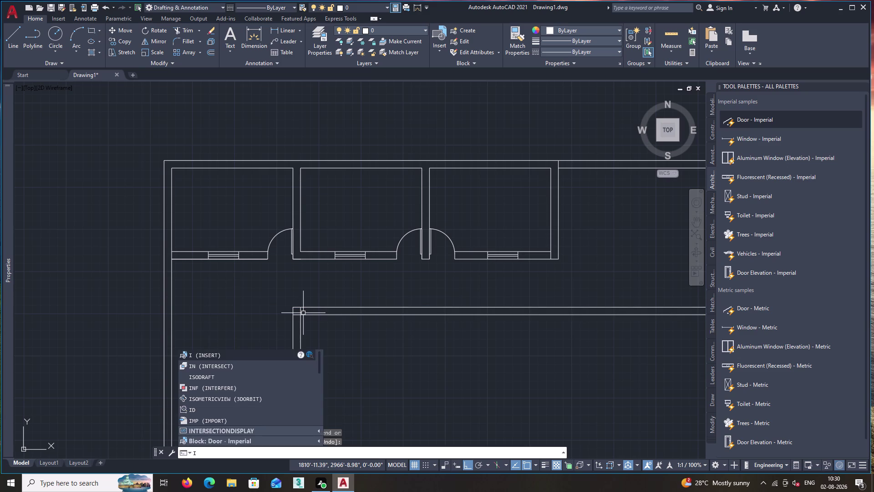
key(Escape)
key(o)
key(Return)
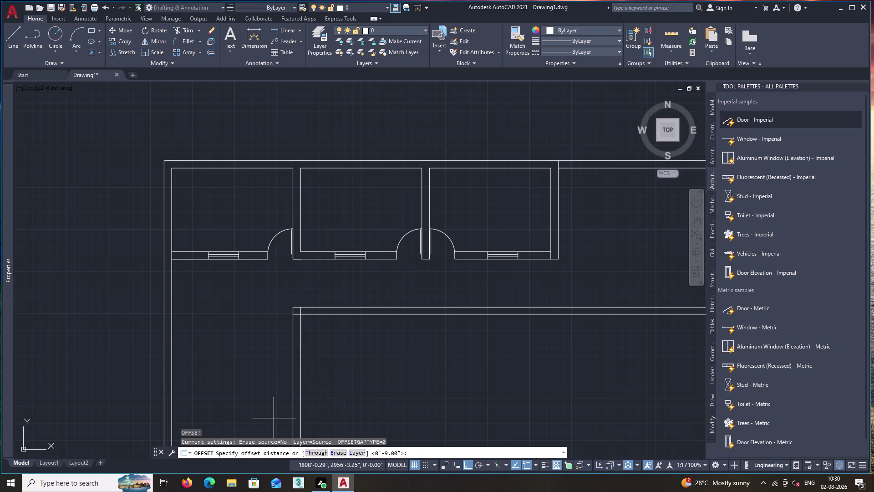
text(14')
key(Return)
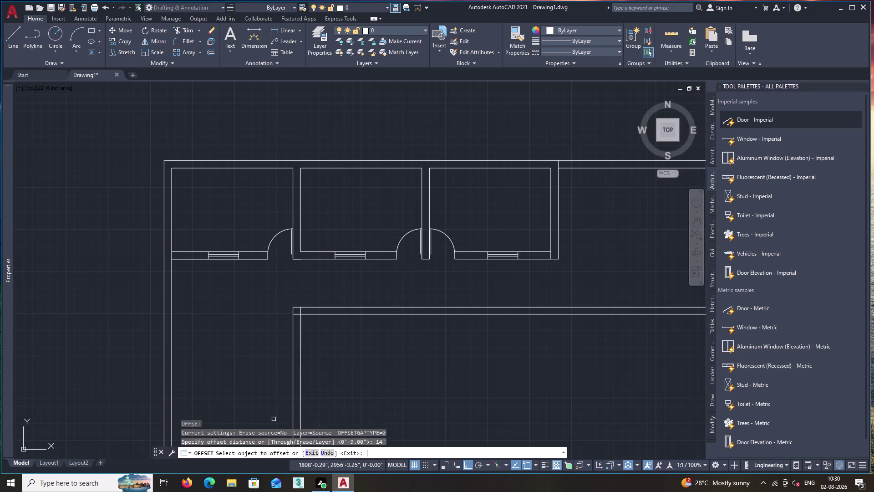
click(299, 366)
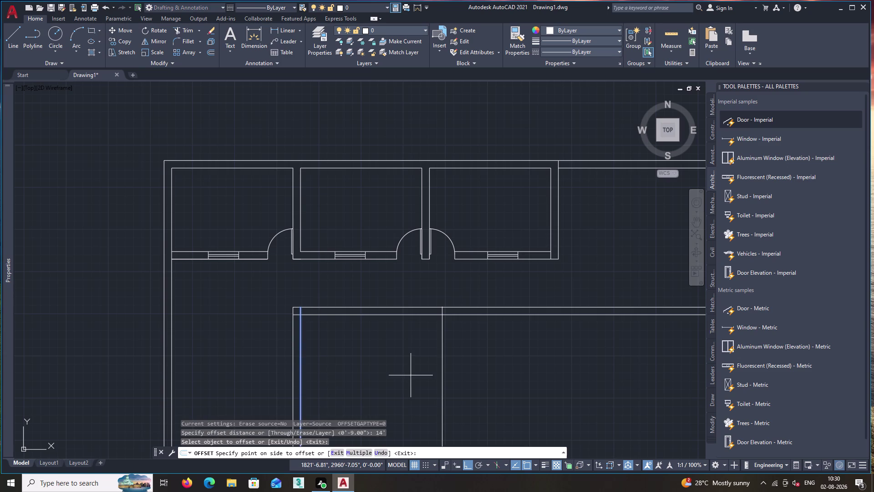
click(411, 375)
scroll(down, 3)
middle_drag(409, 387, 396, 363)
key(space)
Offset the first partition line 9" to the right to give it thickness.
text(o)
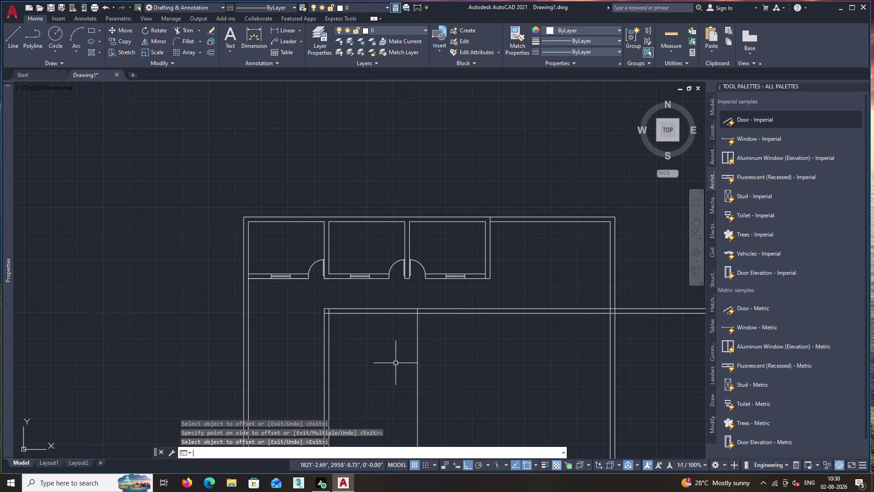
key(Return)
text(9")
key(Return)
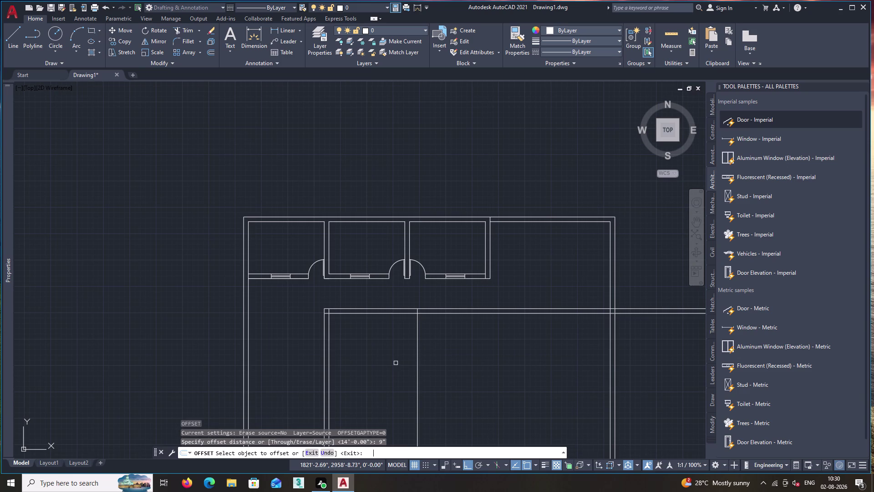
click(417, 349)
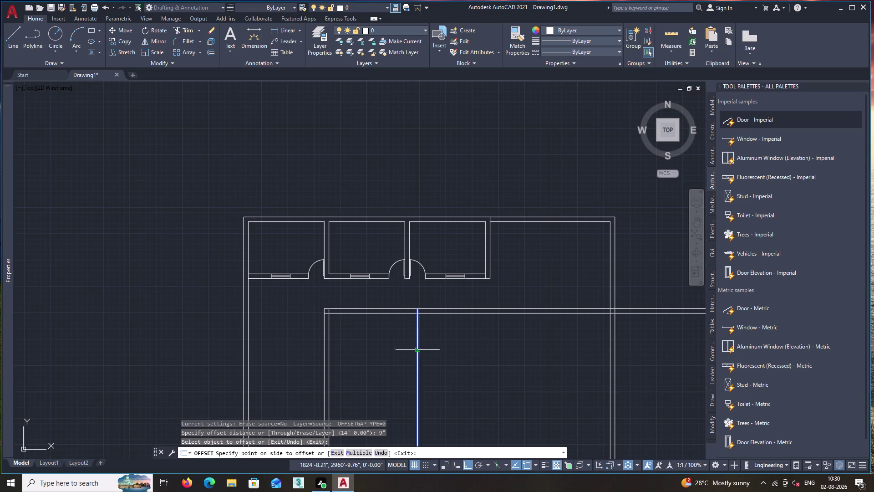
click(436, 354)
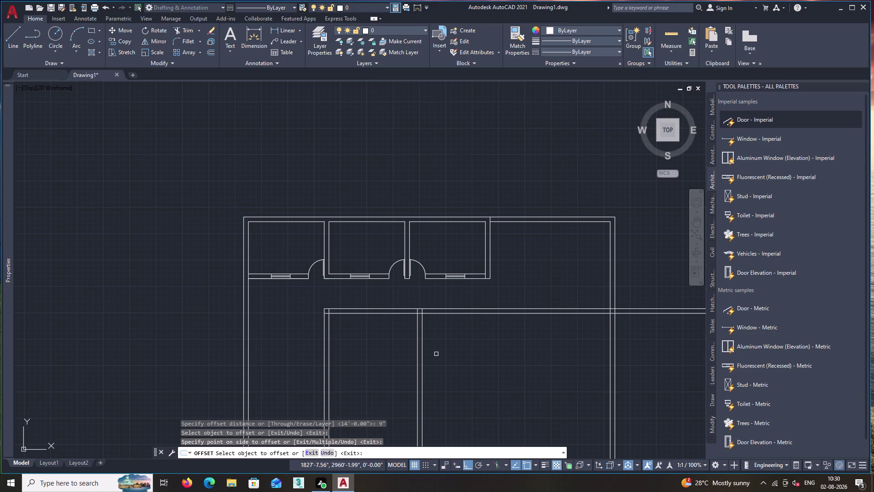
key(space)
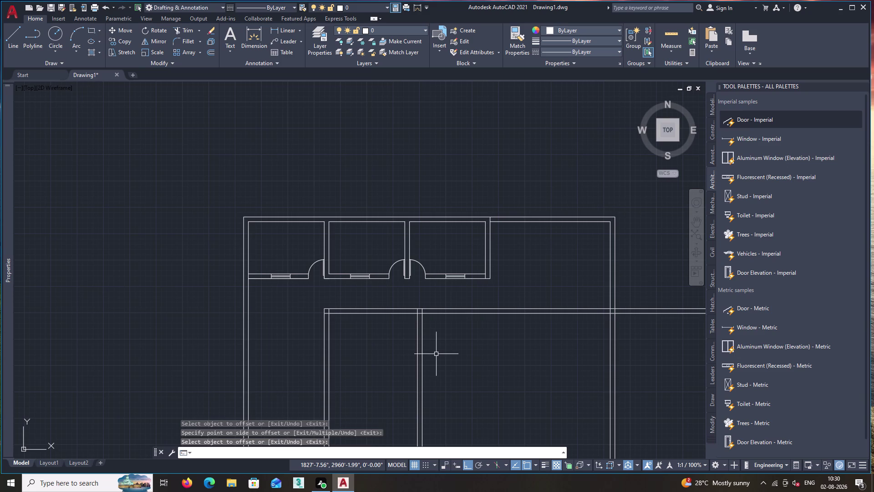
Offset the first partition's right face 11'6" to the right for the second partition.
key(o)
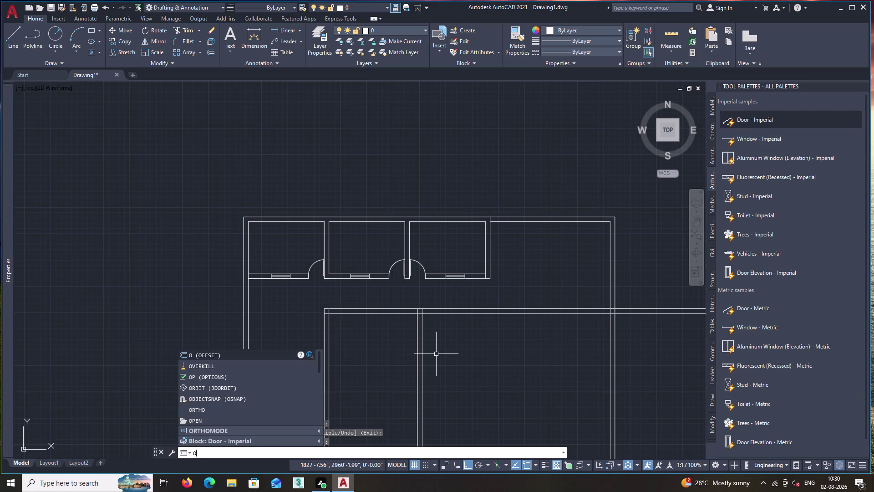
key(Return)
text(1)
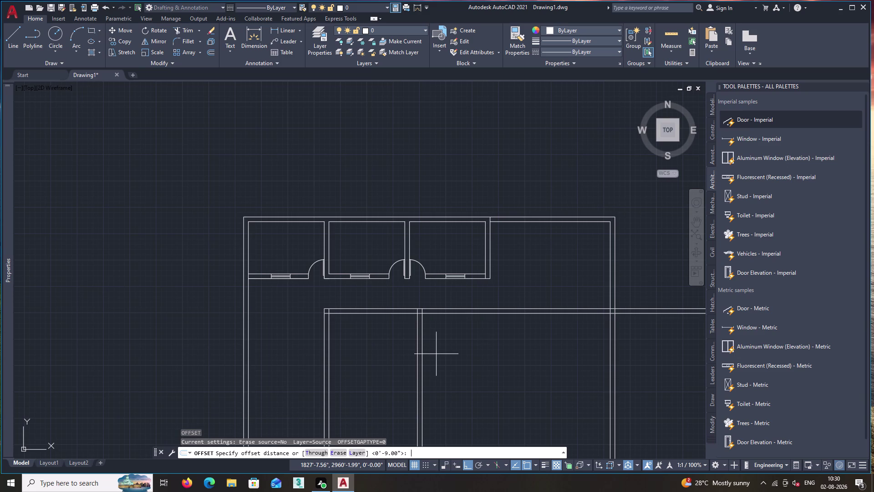
text(1)
text('6)
text(")
key(Return)
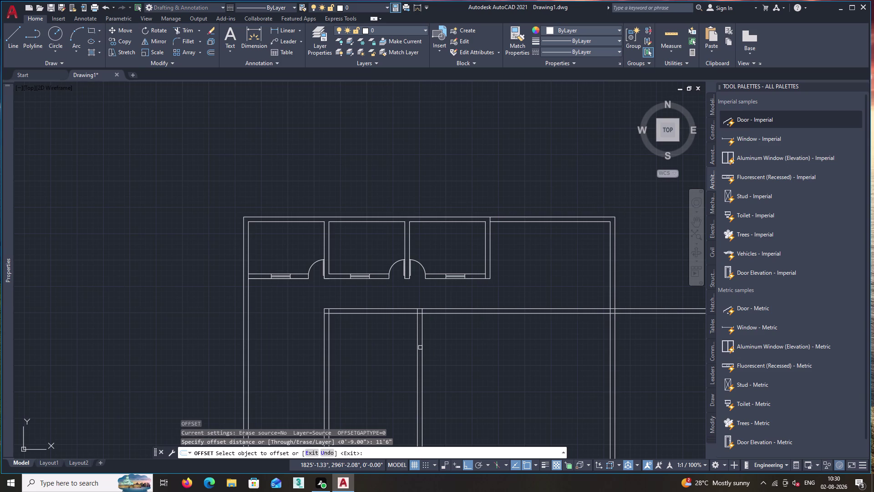
click(424, 349)
click(465, 358)
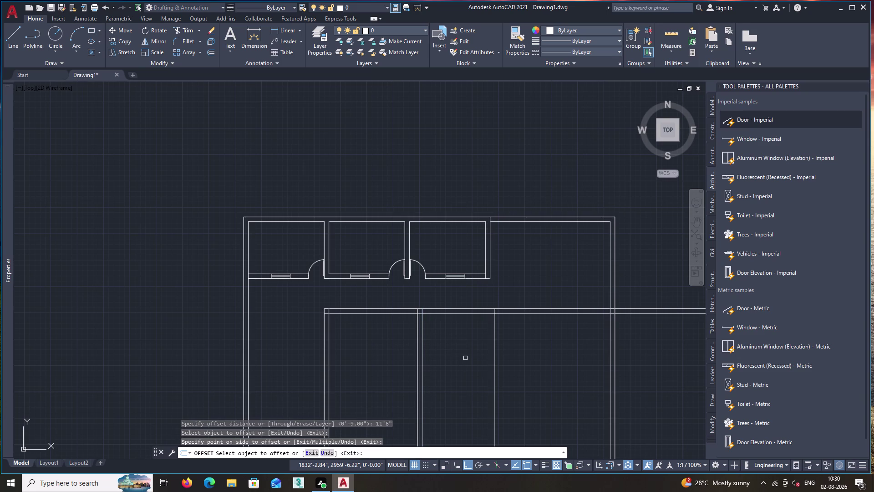
key(space)
Double the second partition with another 9" offset to the right.
text(o)
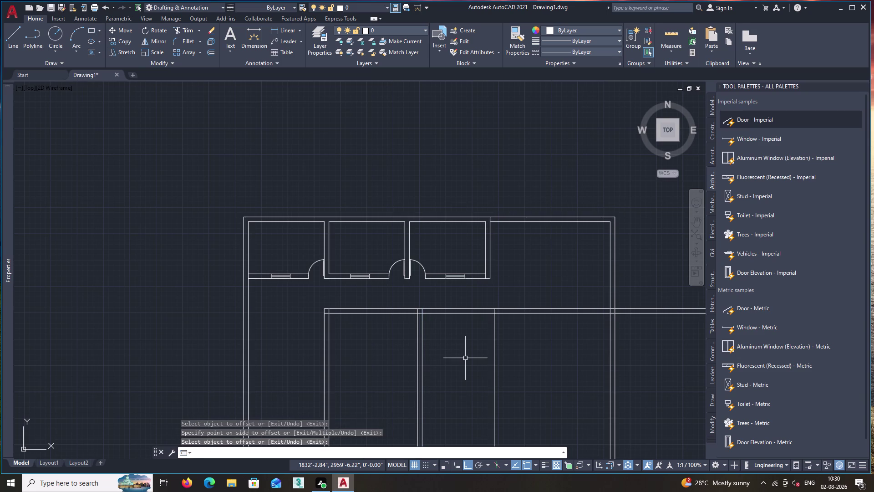
key(Return)
text(9")
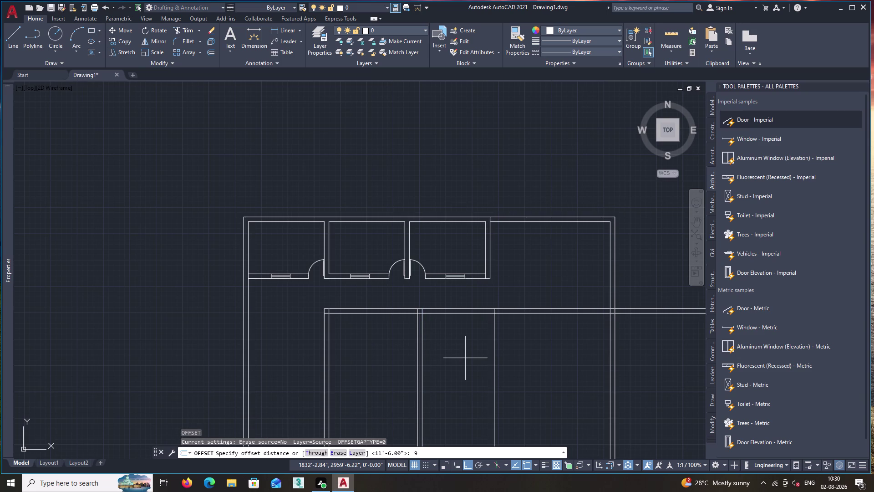
key(Return)
click(494, 351)
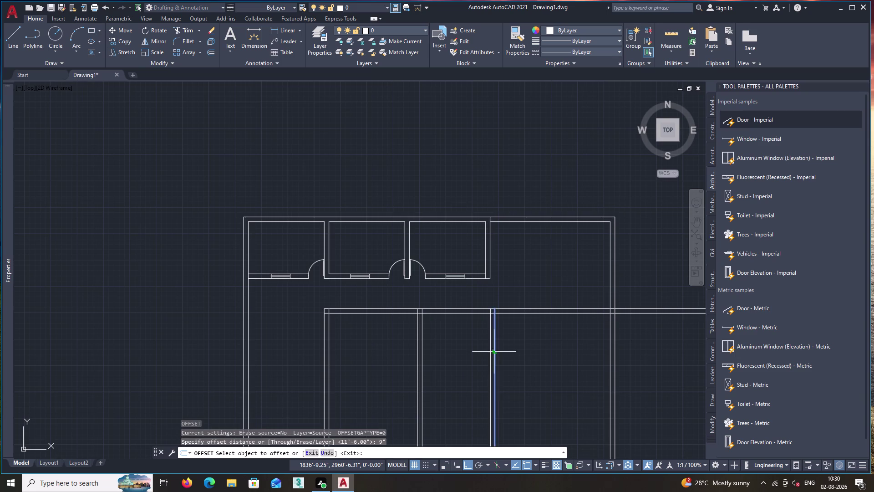
click(530, 353)
key(space)
Fence-trim the partition stubs above the top wall.
scroll(down, 3)
middle_drag(449, 363, 410, 287)
text(tr)
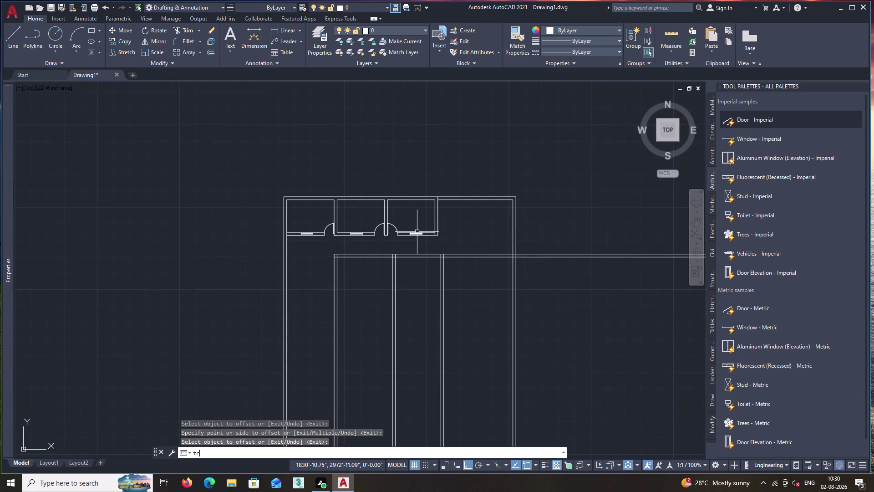
key(space)
click(601, 226)
click(567, 332)
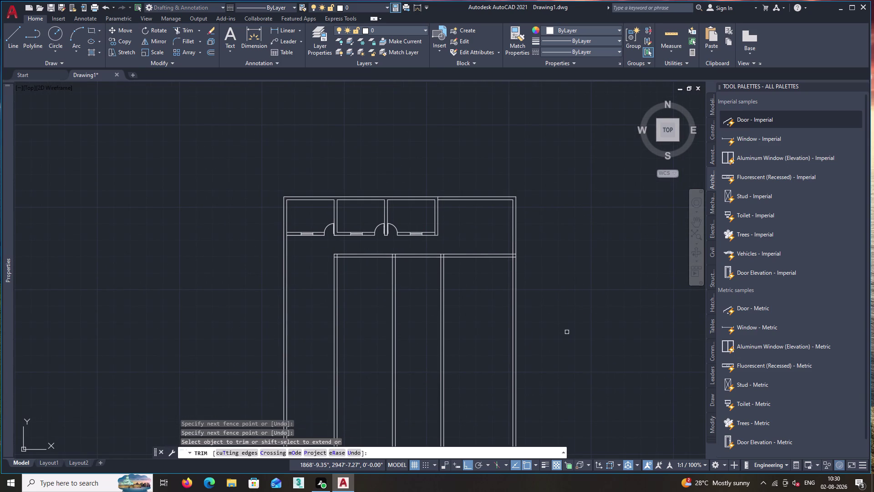
key(space)
click(284, 28)
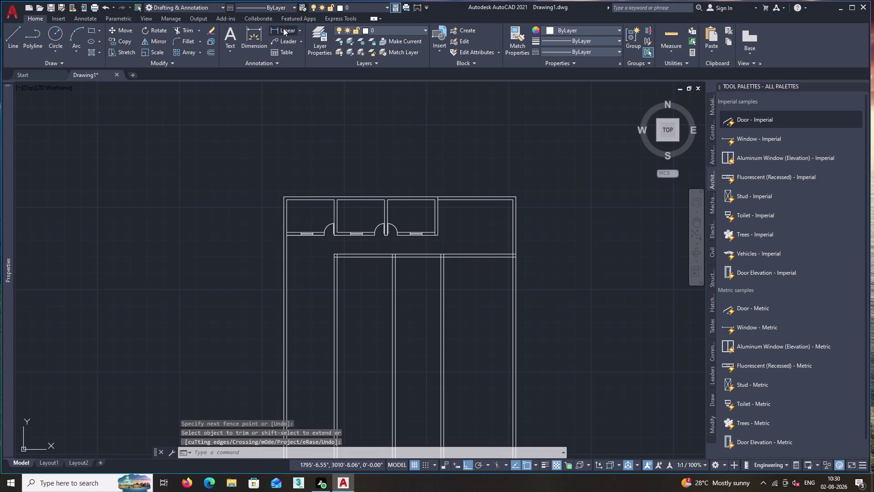
scroll(up, 3)
Dimension the first two extension bays at 14' and 11'6".
middle_drag(369, 310, 264, 204)
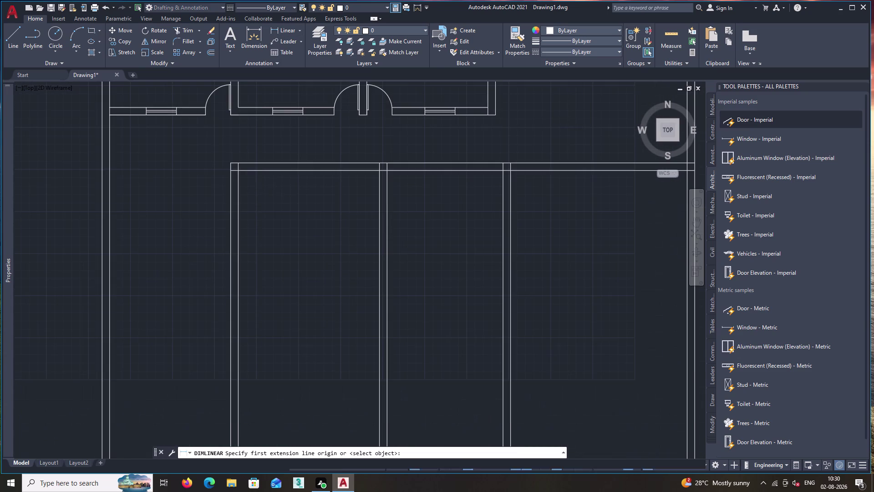
click(238, 171)
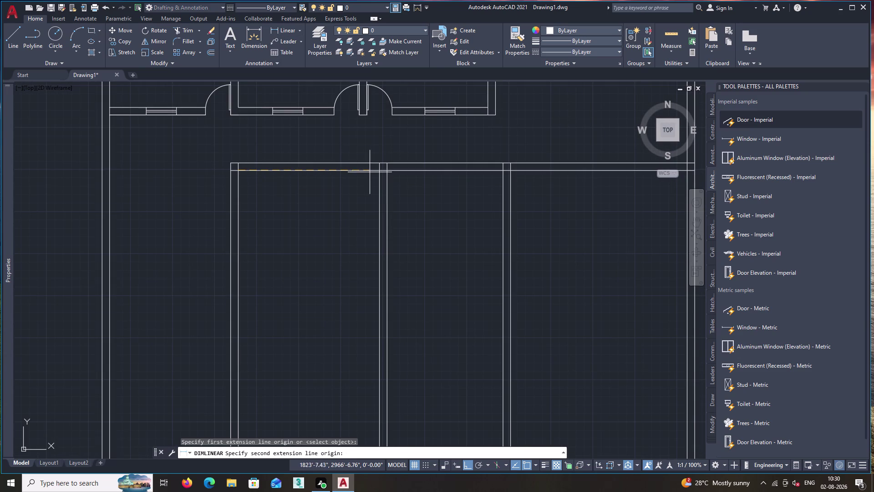
click(379, 171)
click(368, 198)
scroll(up, 3)
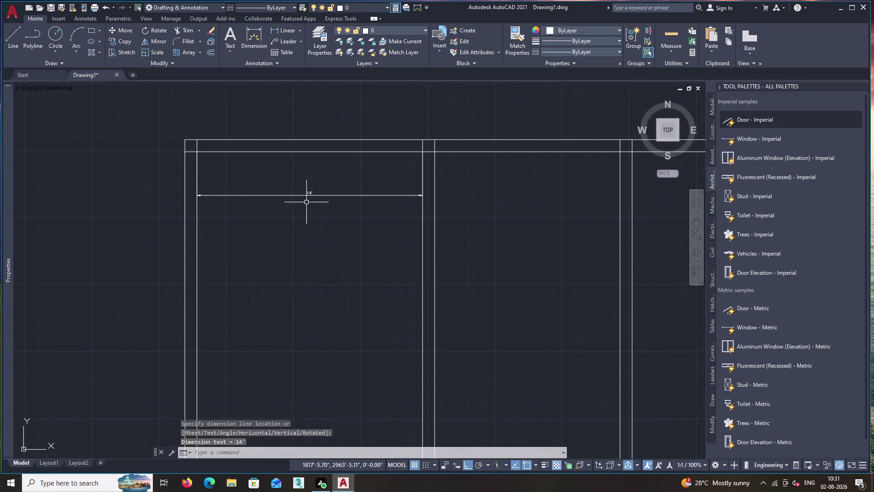
key(space)
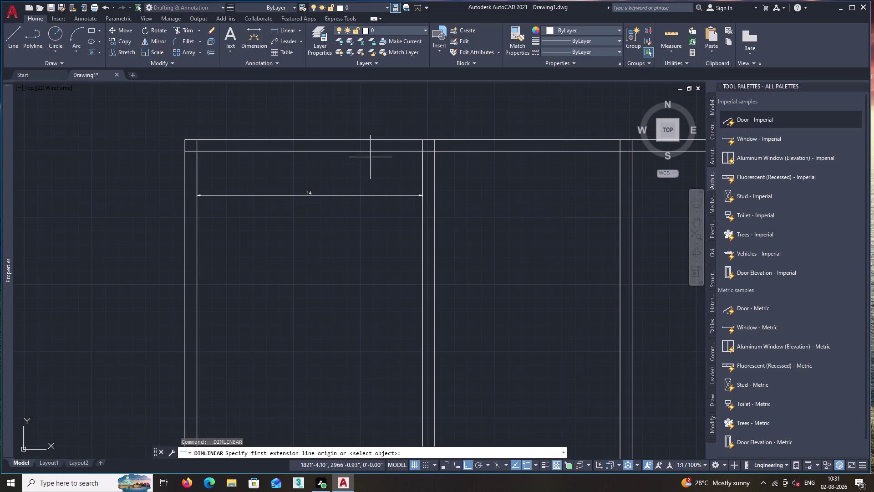
click(434, 151)
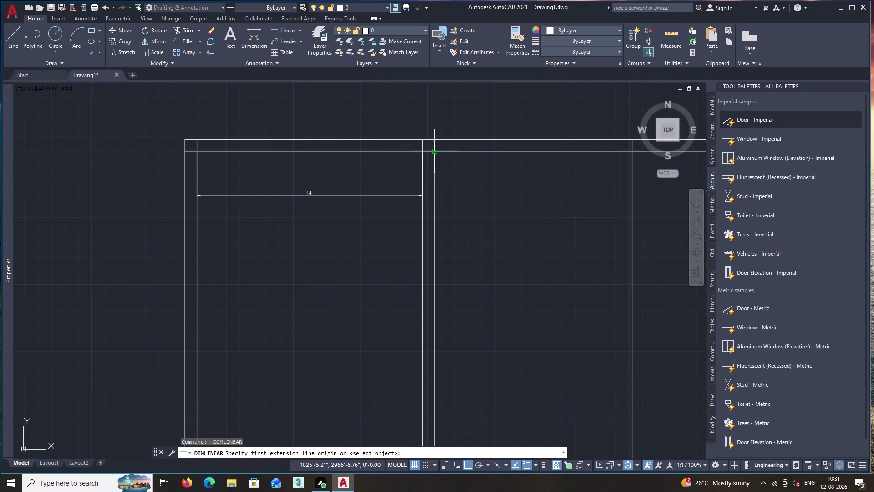
click(621, 152)
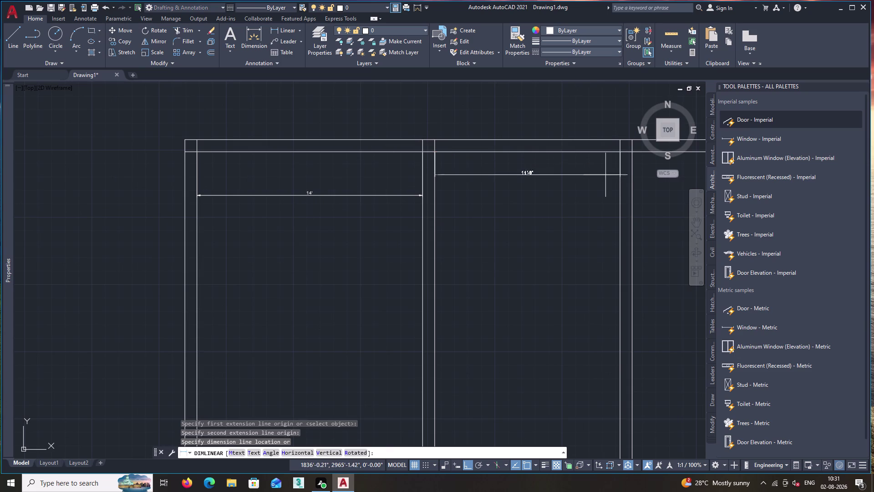
click(605, 196)
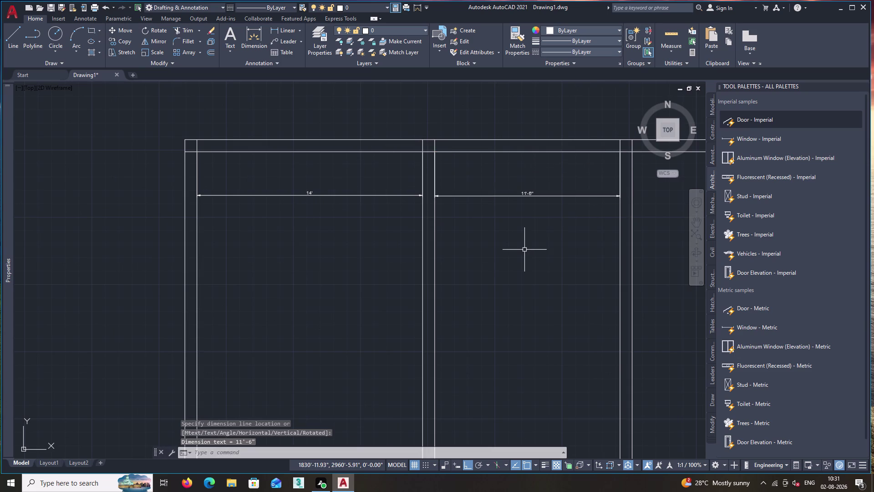
Dimension the right bay at 17'6" from the second partition to the outer wall.
key(space)
scroll(down, 3)
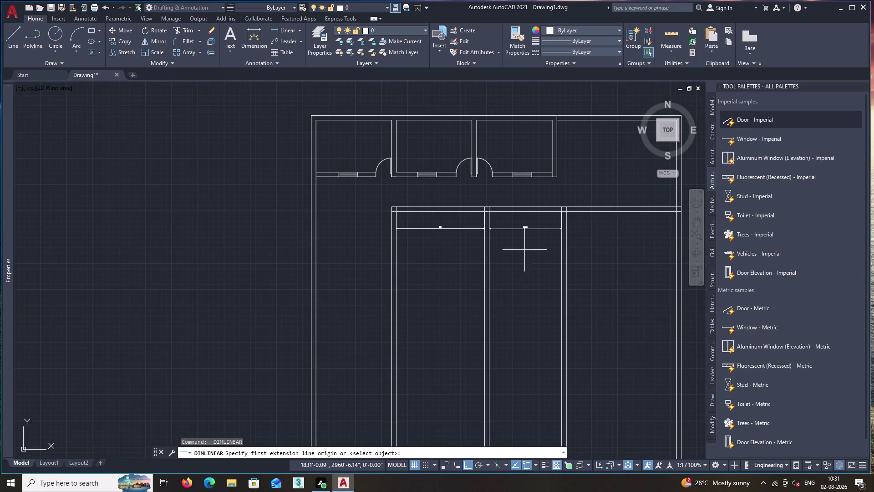
middle_drag(525, 250, 394, 256)
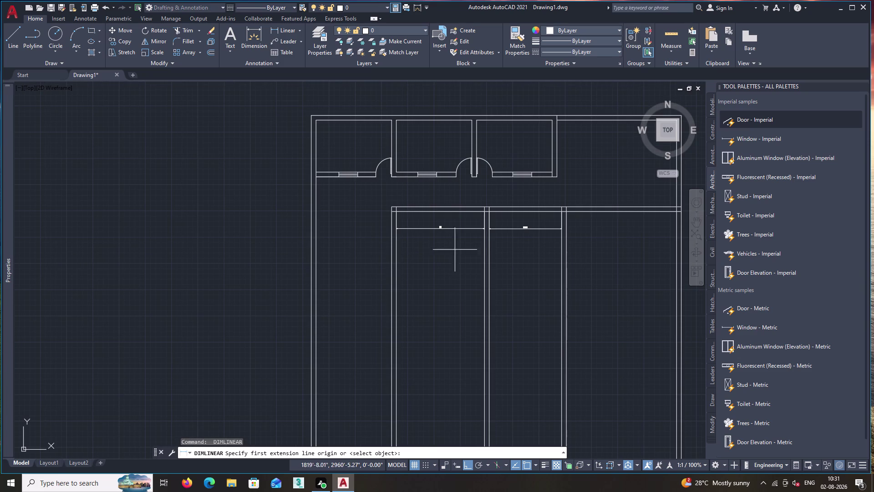
key(space)
scroll(up, 3)
key(space)
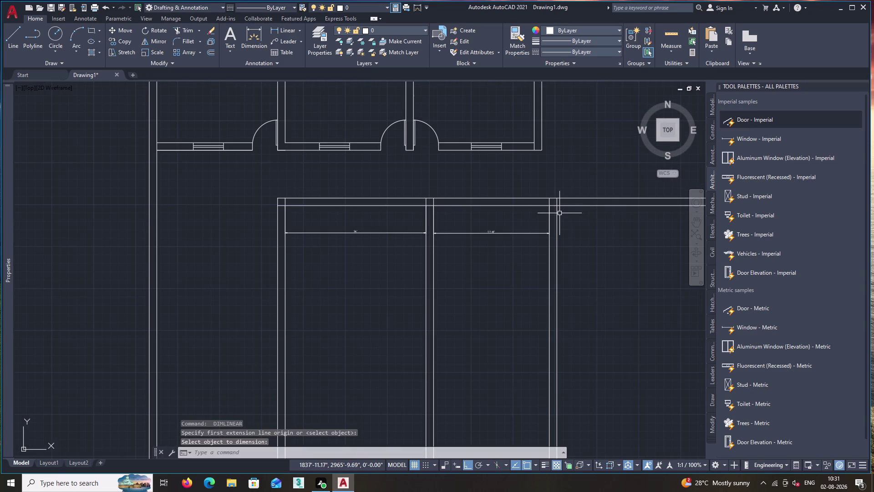
key(space)
click(557, 206)
scroll(down, 3)
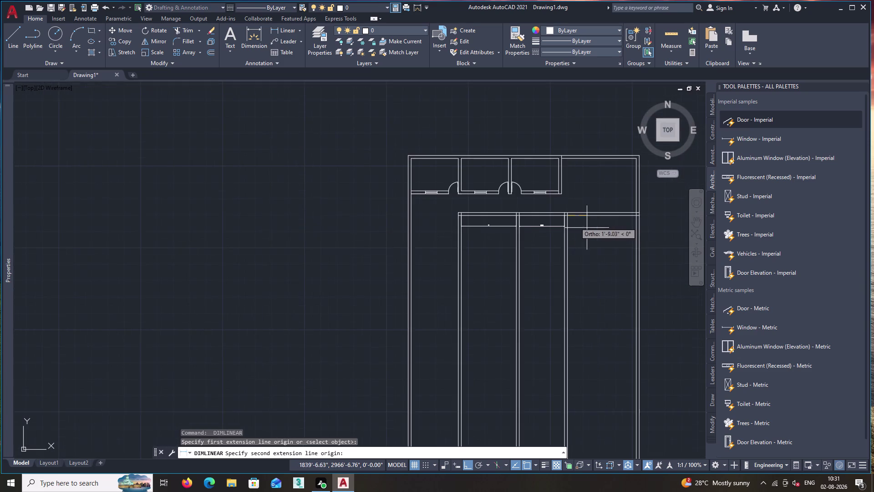
middle_drag(592, 229, 522, 240)
scroll(up, 3)
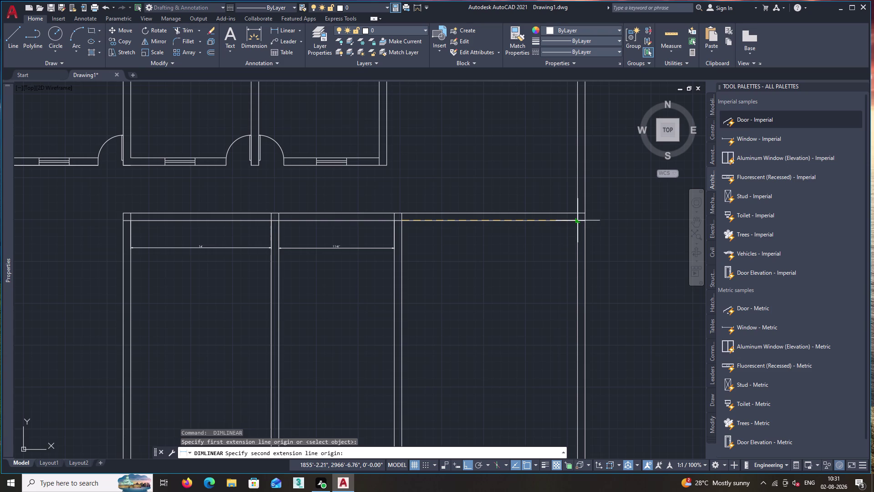
click(579, 221)
click(569, 250)
scroll(up, 3)
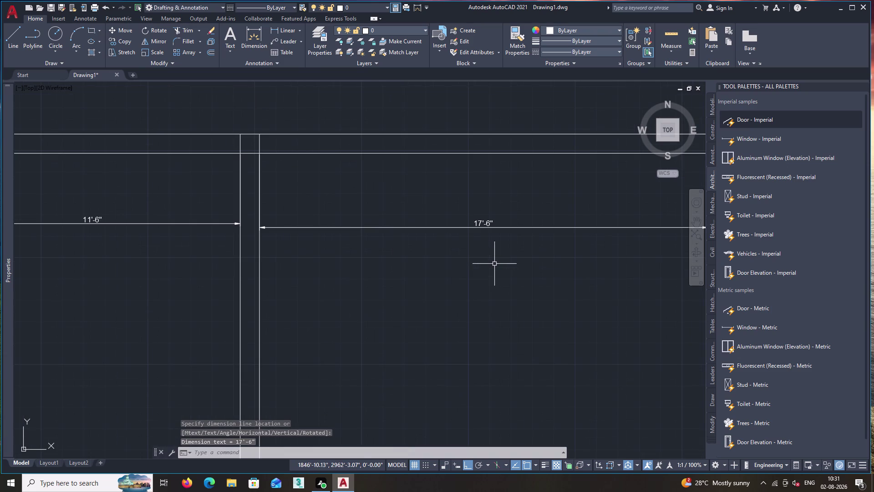
Delete the short horizontal closet line in the right bay.
scroll(down, 3)
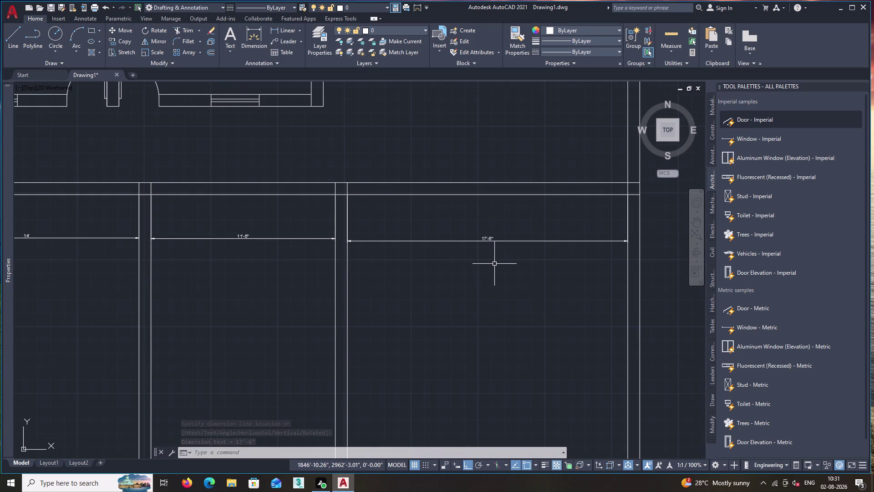
scroll(down, 3)
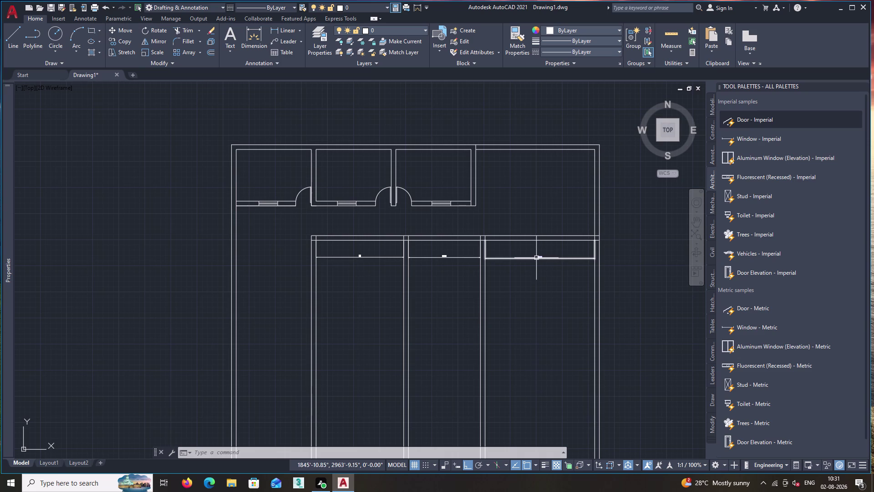
click(537, 258)
key(Delete)
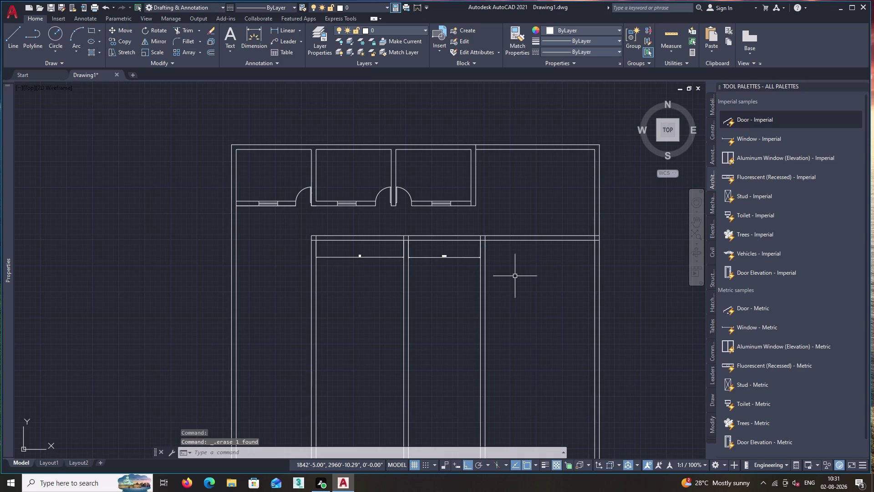
key(o)
key(Return)
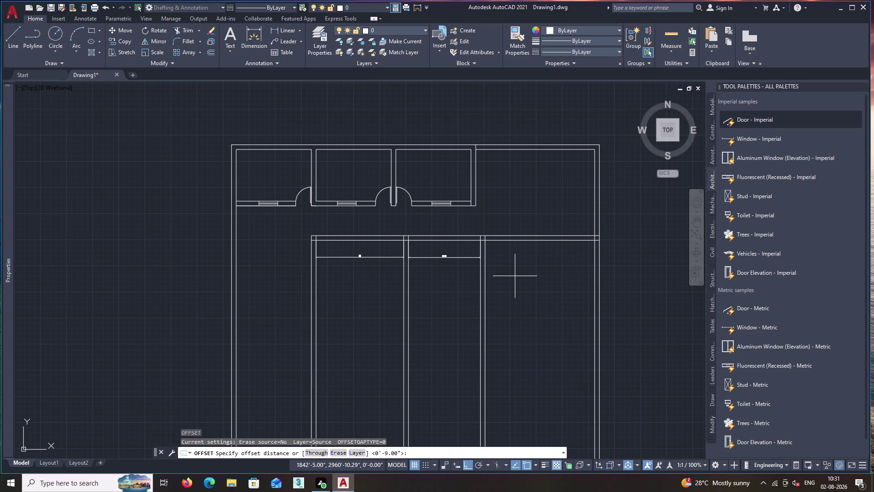
Offset the right bay's left wall line 10'6" to the right.
text(10'6)
key(shift+quotedbl)
key(Return)
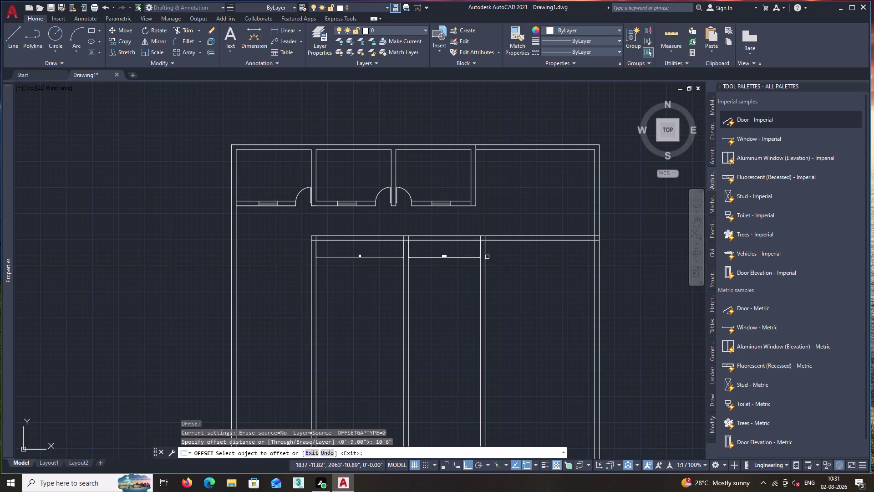
click(486, 257)
double_click(534, 259)
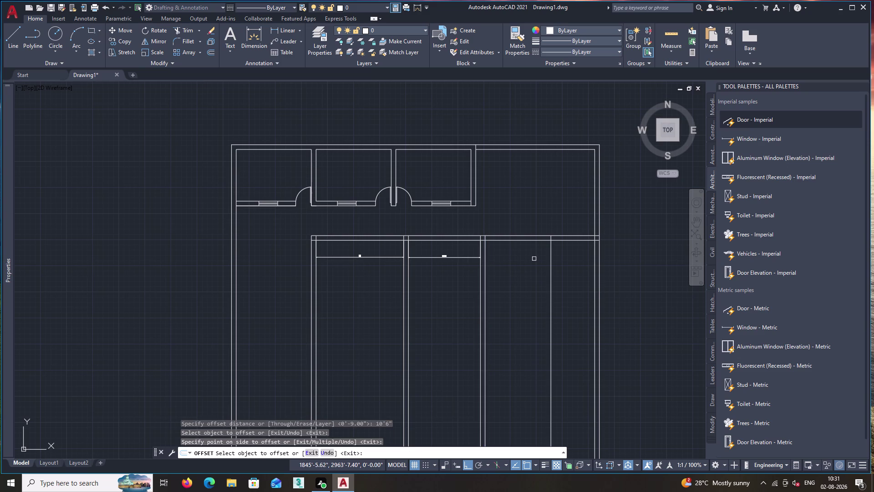
key(space)
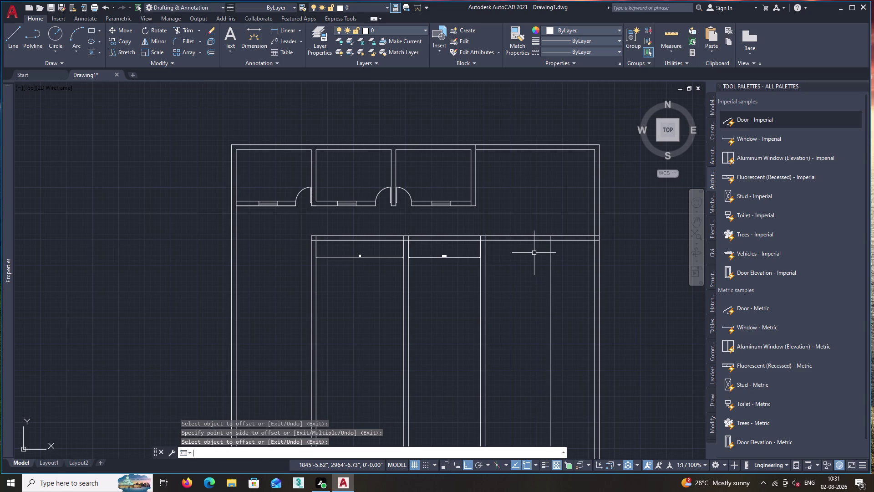
Offset that new line 9" further right to form the partition wall.
text(o)
key(Return)
text(9)
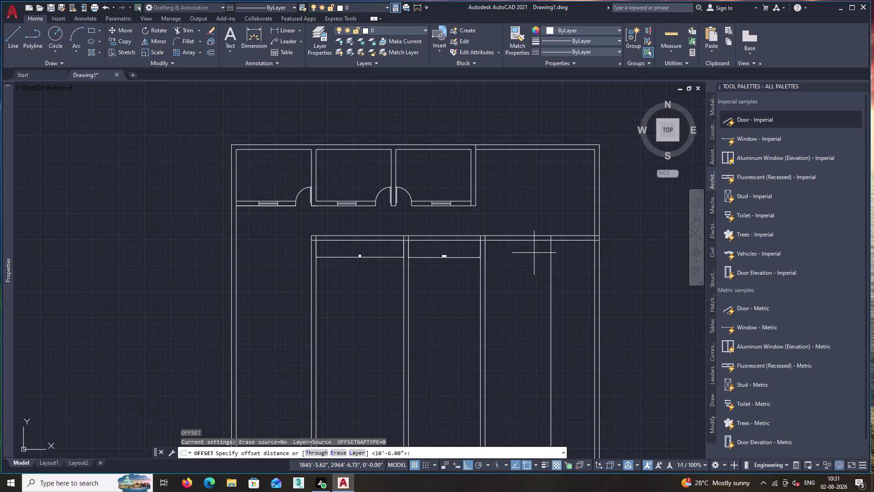
text(")
key(Return)
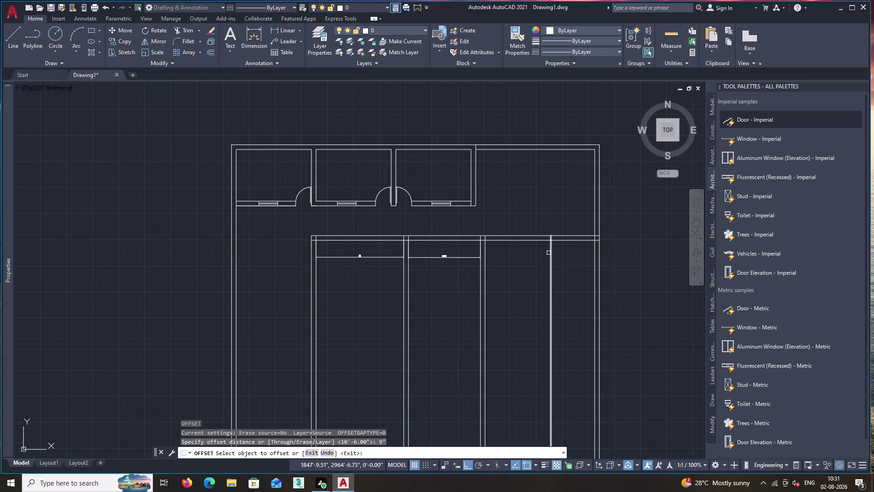
click(551, 256)
click(573, 259)
key(space)
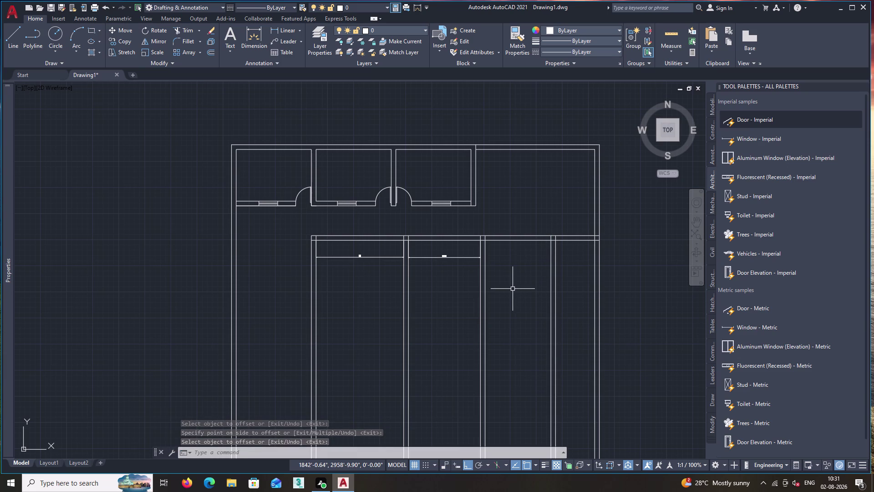
Offset the extension's top wall line 12' downward across the extension.
middle_drag(463, 311, 473, 301)
key(o)
key(Return)
text(12)
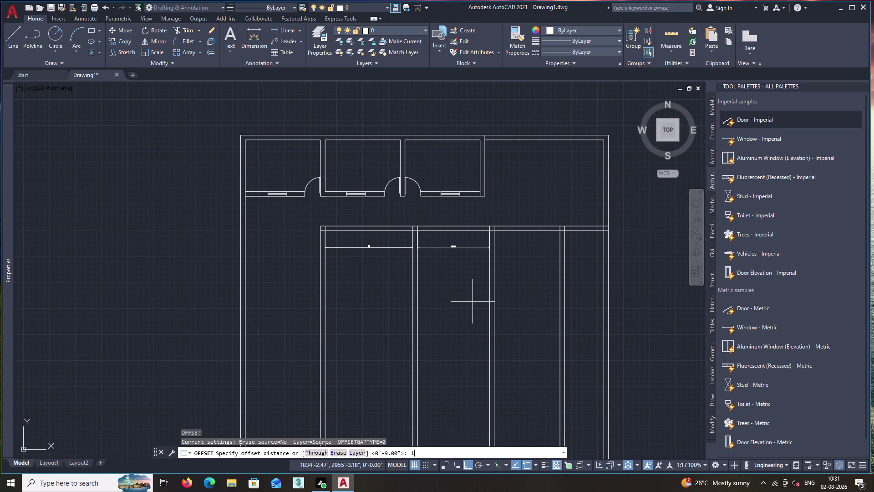
key(apostrophe)
key(Return)
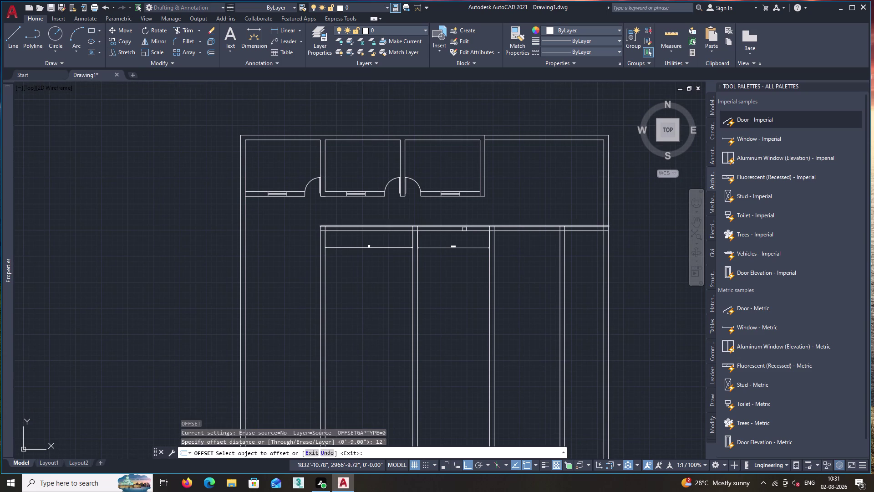
click(465, 230)
click(459, 285)
key(space)
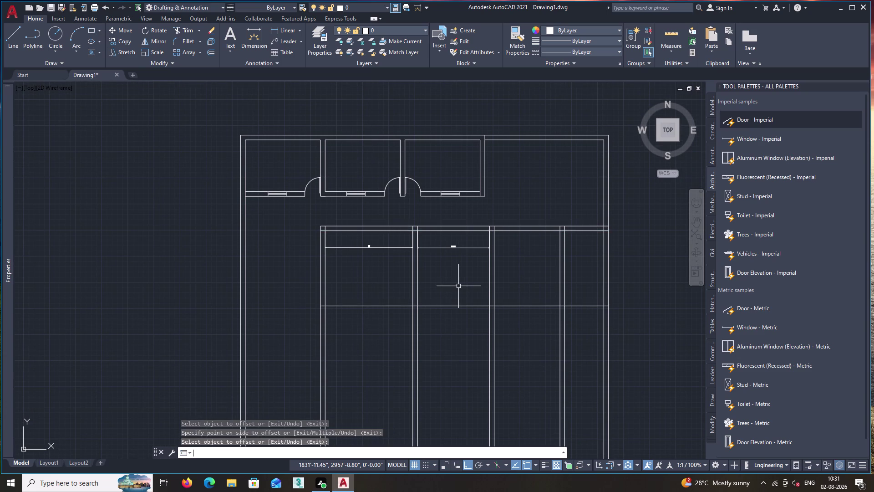
Offset the new horizontal line 9" lower to double it into a wall.
text(o)
key(Return)
key(9)
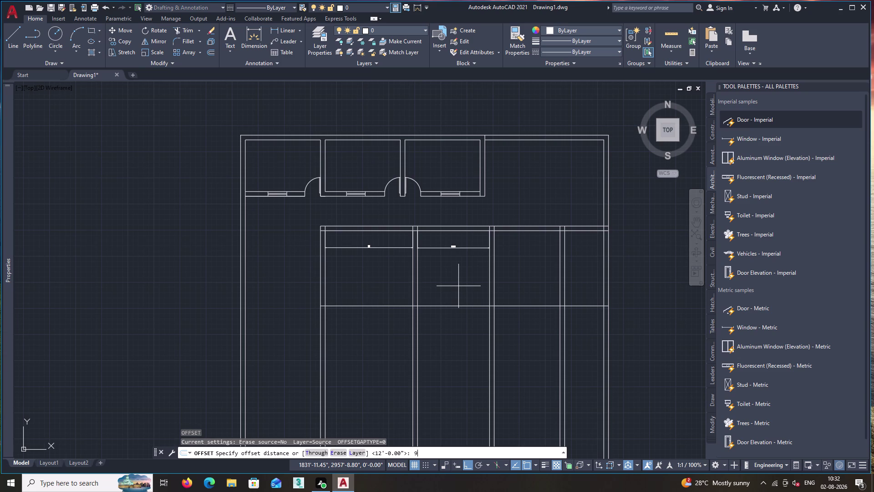
key(shift+quotedbl)
key(Return)
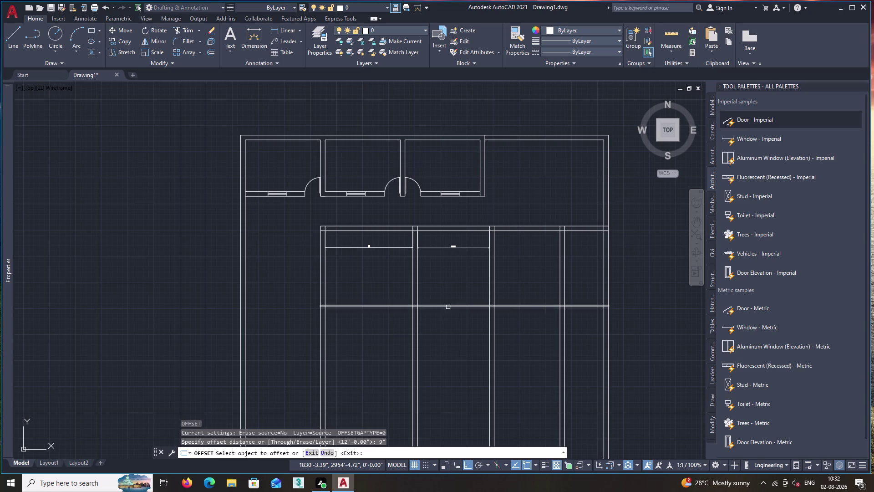
click(450, 306)
click(450, 323)
key(space)
Start TR trimming with a fence across the lower vertical lines.
scroll(down, 3)
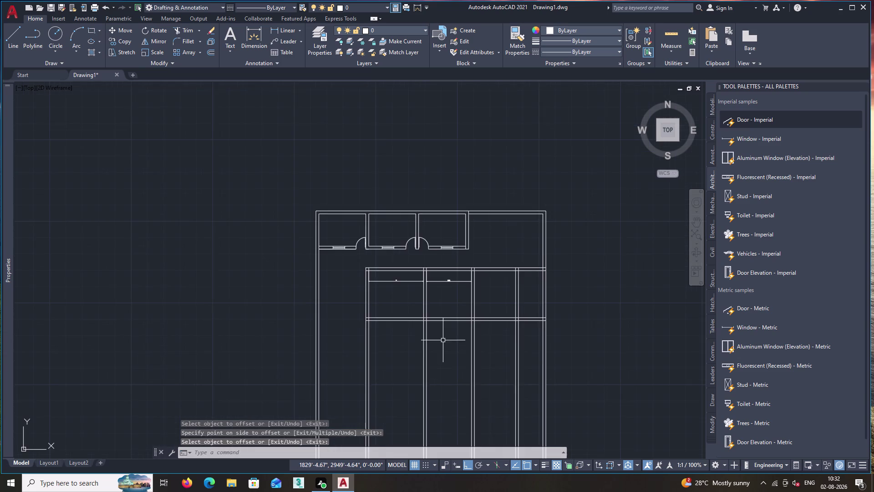
middle_drag(447, 352, 459, 331)
text(tr)
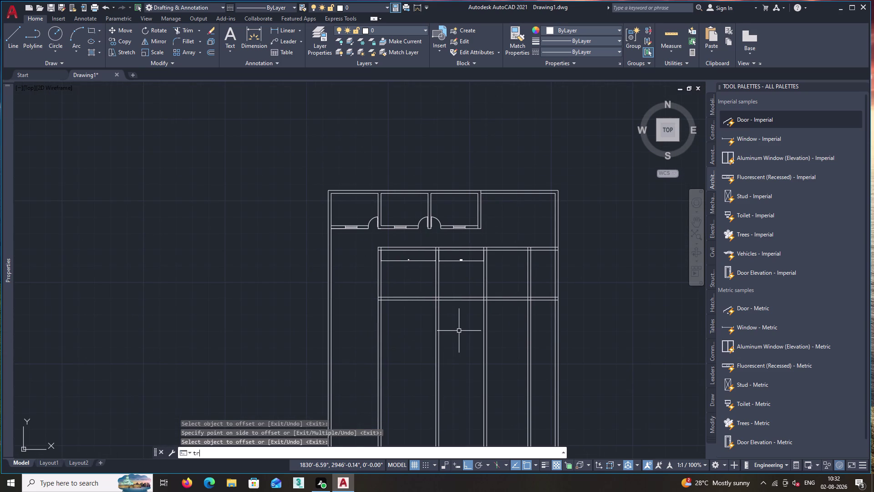
key(space)
click(539, 337)
Trim the vertical lines below the new wall, leftover closet lines and right-end lines.
click(372, 339)
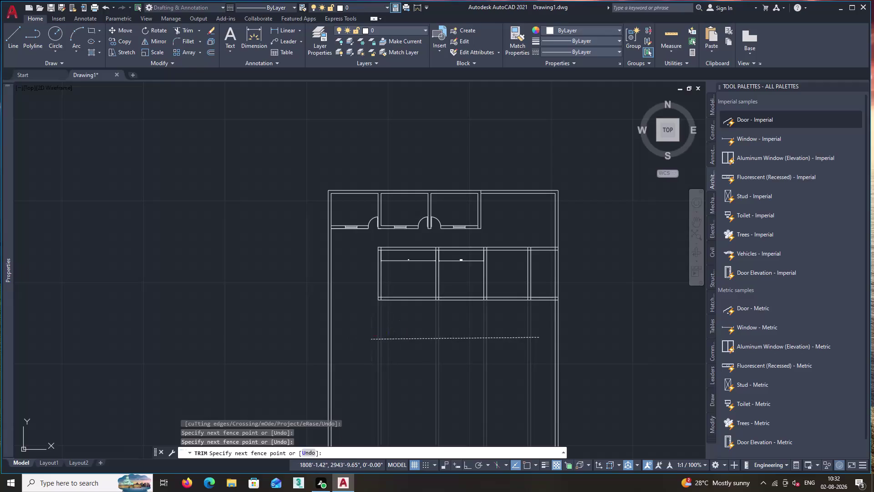
click(410, 260)
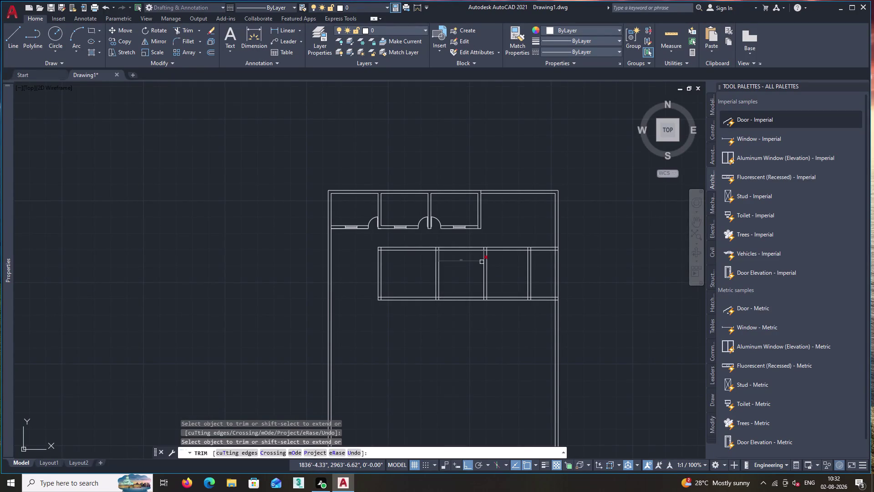
click(477, 263)
click(471, 258)
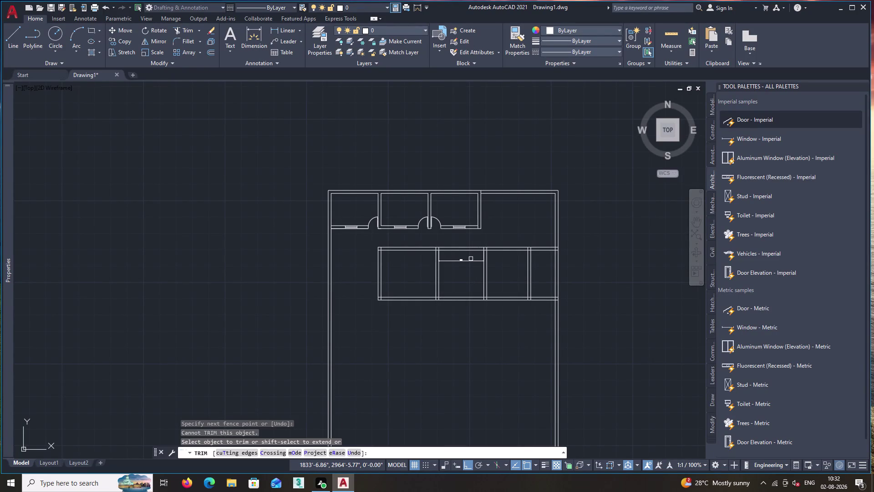
click(471, 261)
click(542, 240)
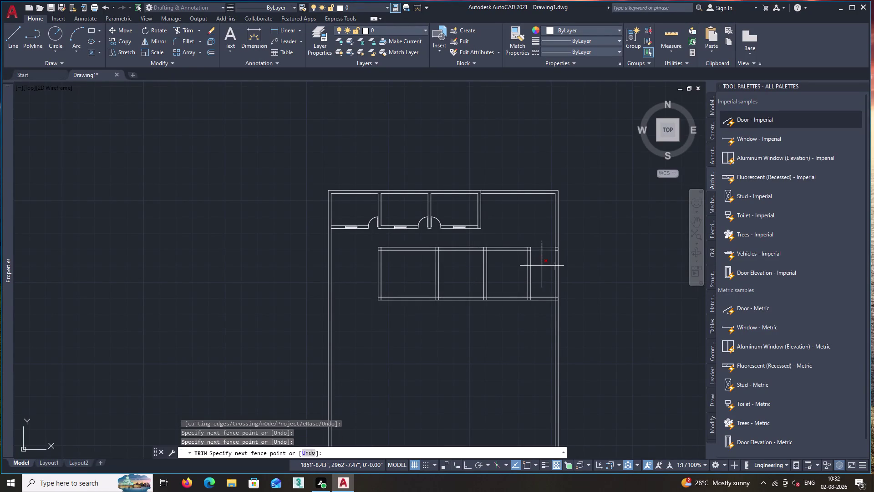
click(543, 315)
Fence-trim the overlapping lines at the lower right wall junction.
scroll(up, 3)
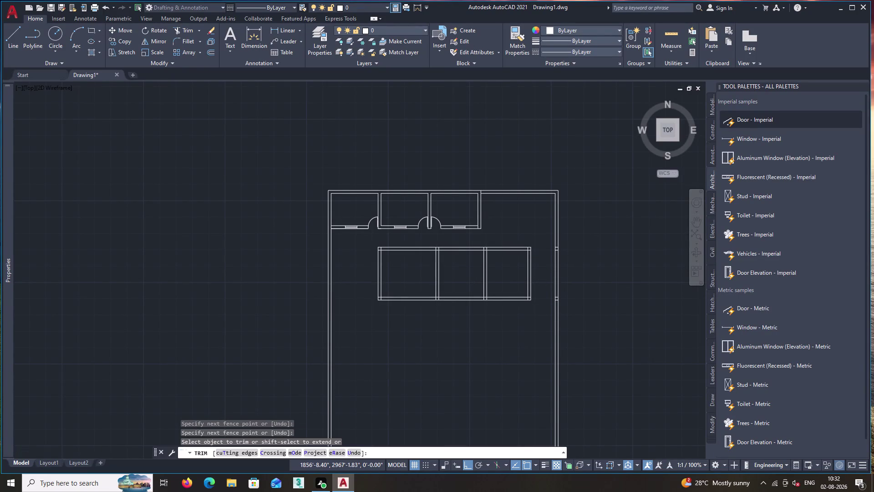
scroll(up, 3)
drag(529, 232, 528, 276)
scroll(down, 3)
middle_drag(527, 315, 521, 236)
scroll(up, 3)
click(528, 294)
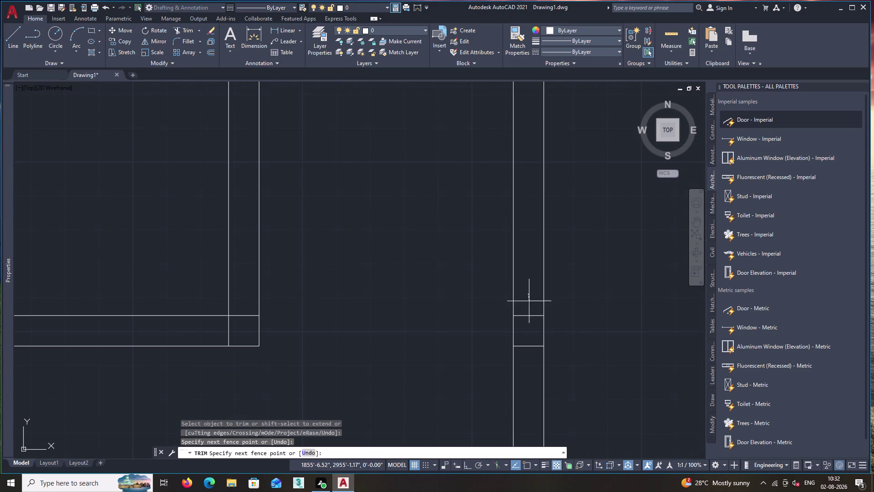
click(536, 382)
scroll(down, 3)
Trim the top-left corner overlaps and the line crossing the wall junction.
middle_drag(426, 365, 455, 352)
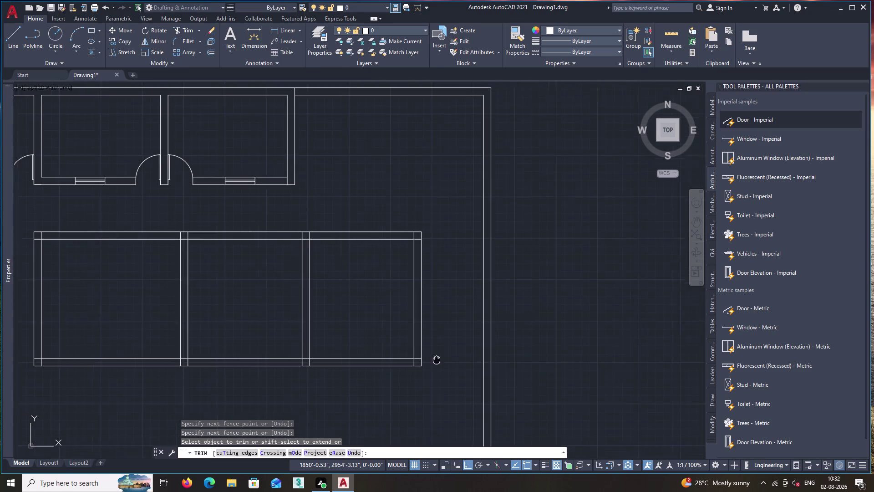
middle_drag(456, 352, 618, 358)
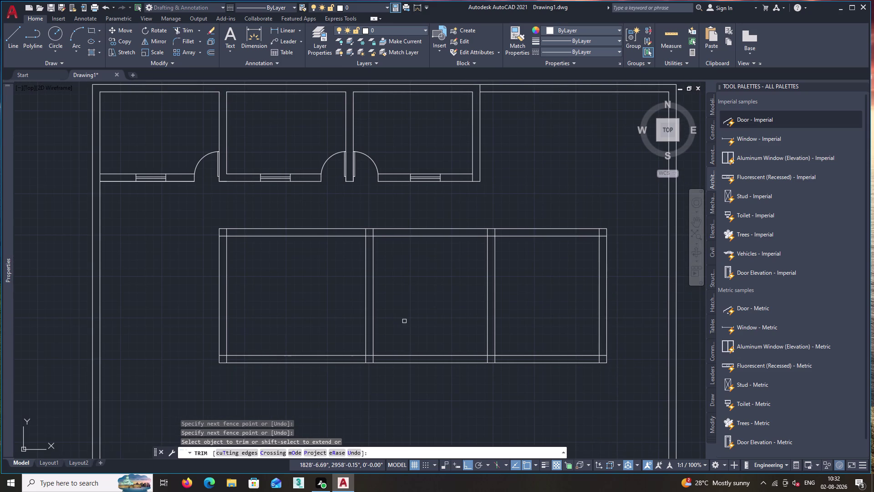
scroll(up, 3)
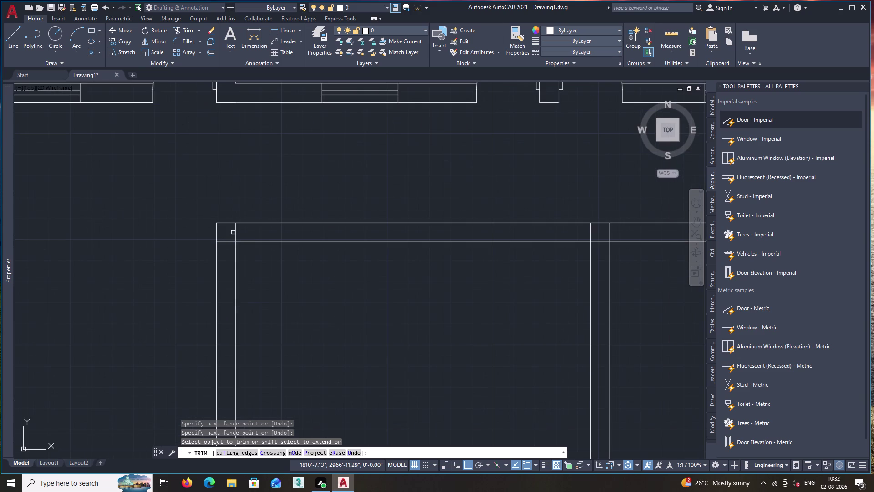
click(235, 233)
click(225, 242)
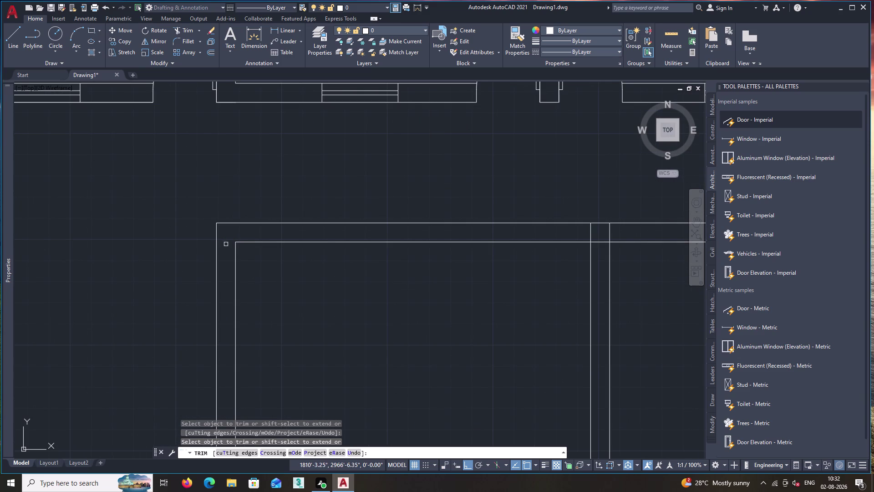
scroll(down, 3)
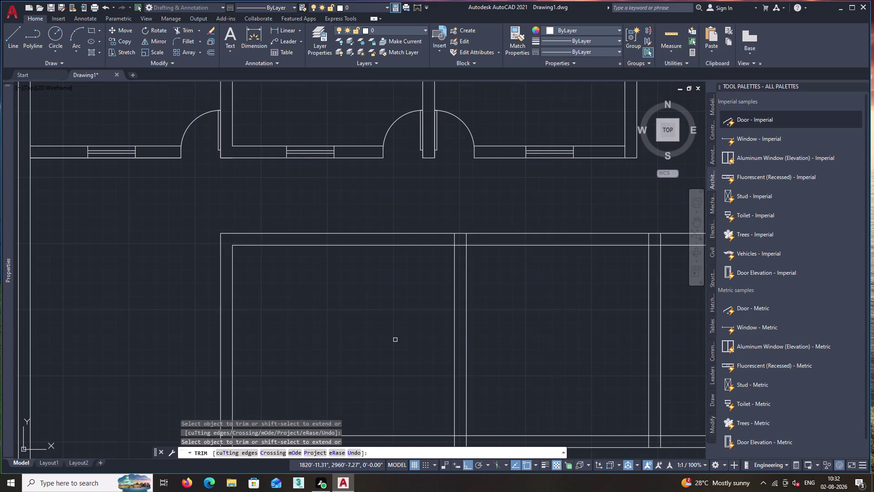
click(455, 240)
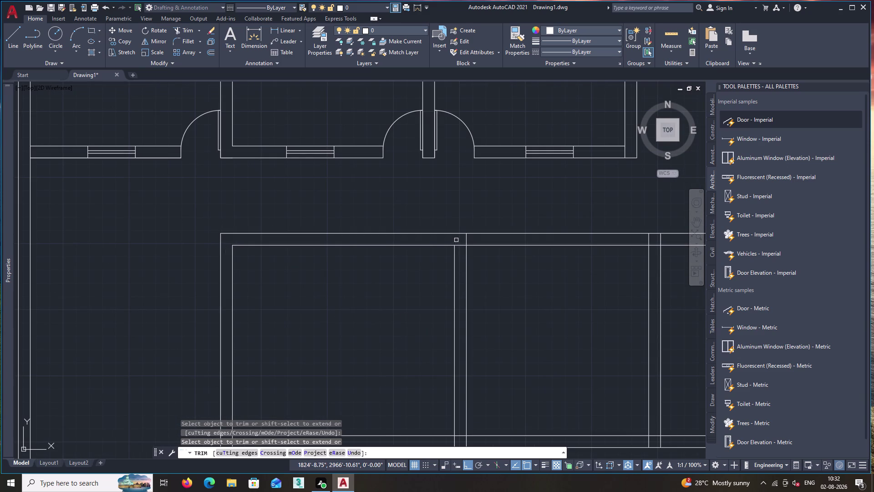
click(466, 240)
scroll(down, 3)
middle_drag(607, 311, 417, 269)
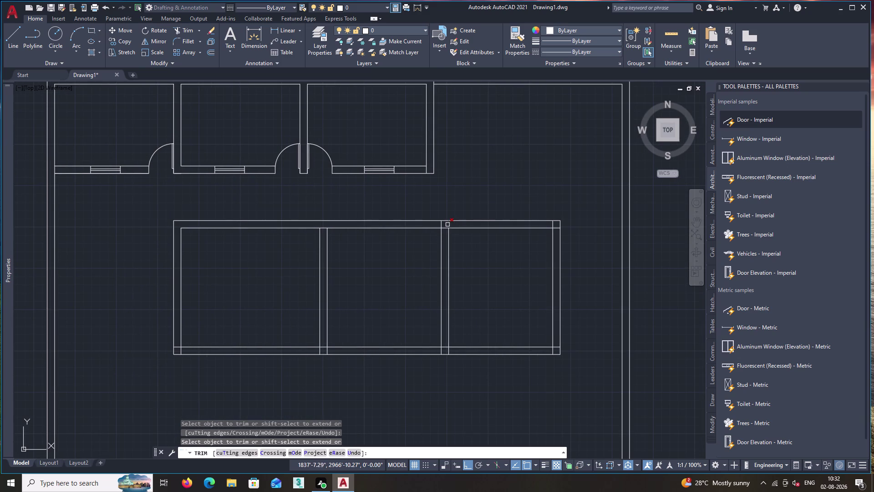
Trim overlaps at the top junction, top-right and bottom-right corners, and right partition.
click(447, 224)
click(443, 226)
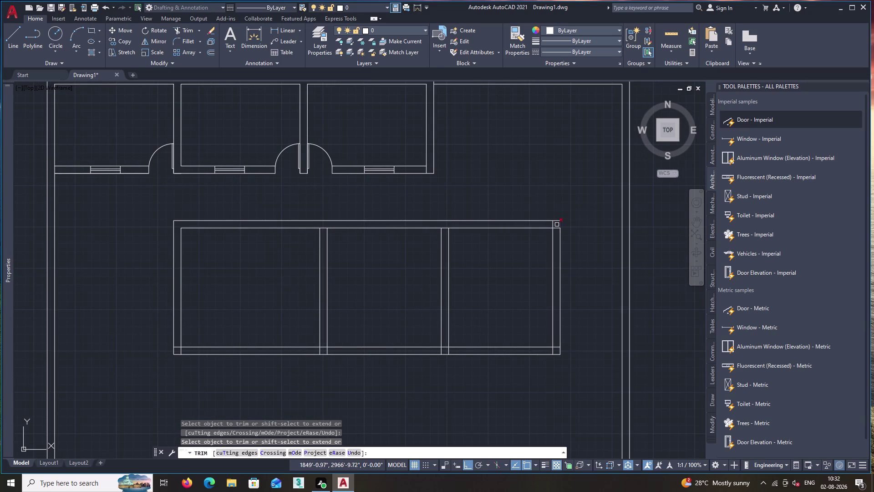
click(553, 225)
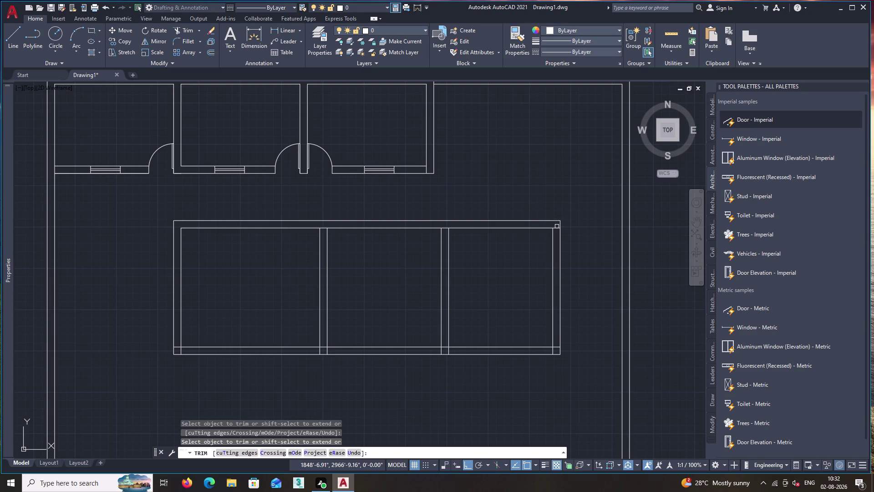
click(557, 228)
middle_drag(546, 351, 608, 308)
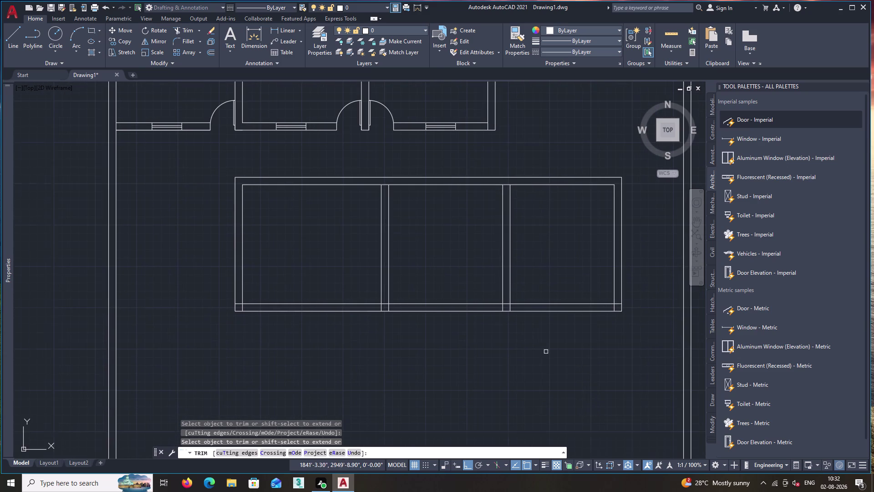
scroll(up, 3)
click(614, 302)
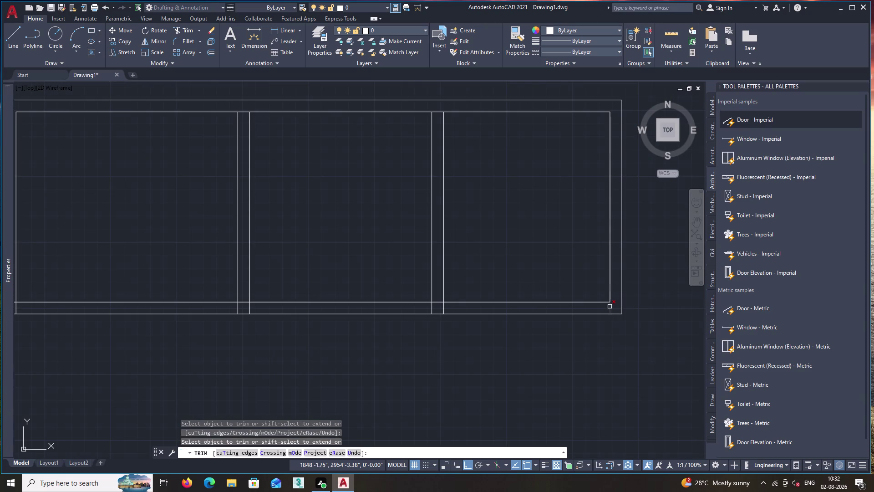
click(609, 307)
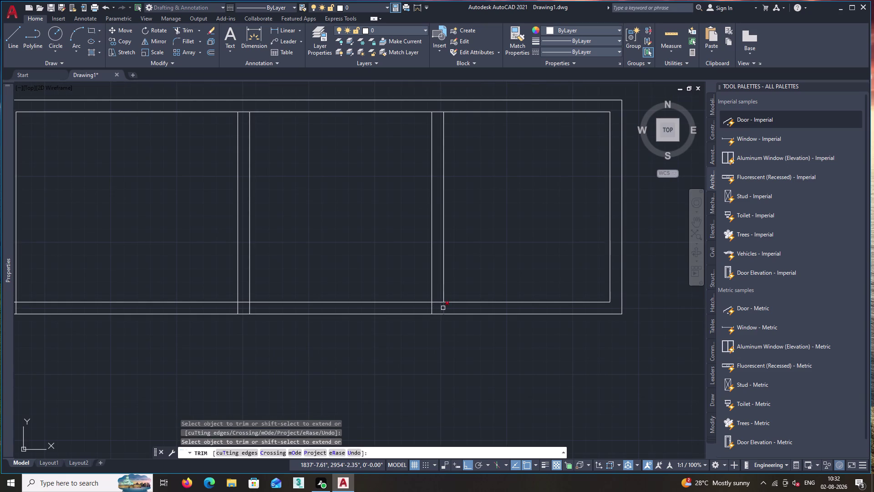
click(443, 308)
click(431, 309)
middle_drag(219, 349, 427, 381)
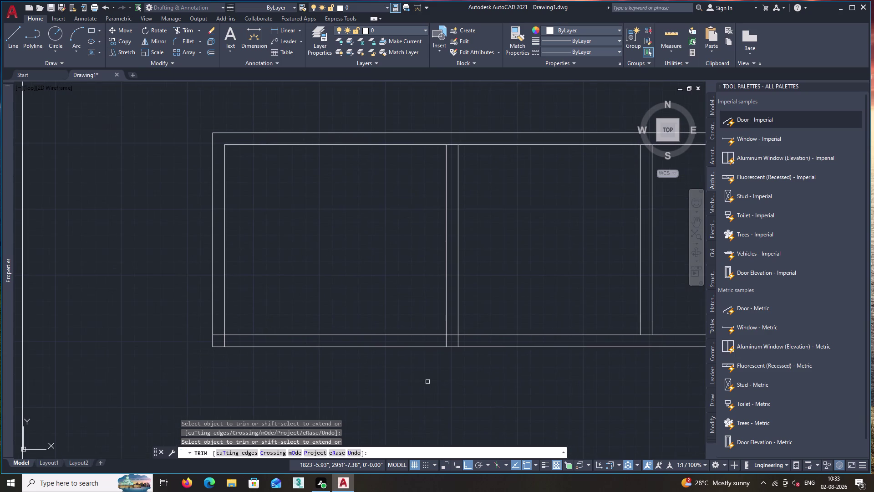
End the trim and cancel a mistakenly started 2' line.
key(space)
key(l)
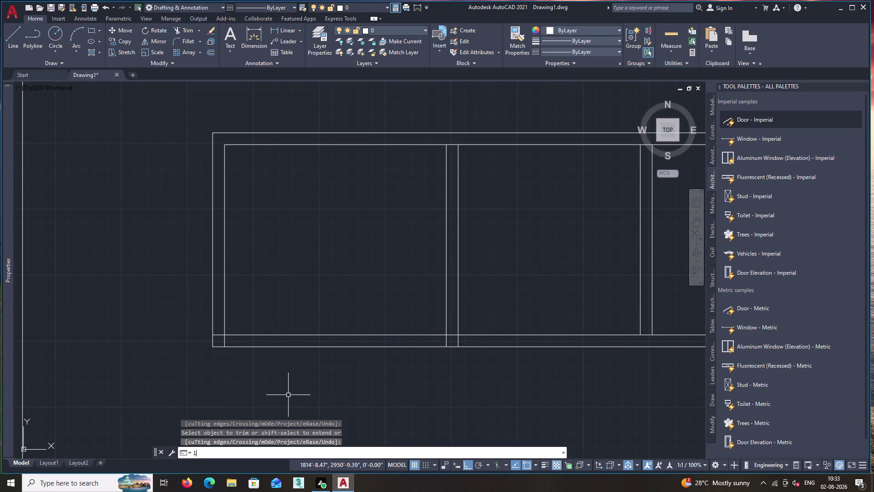
key(Return)
key(space)
text(o)
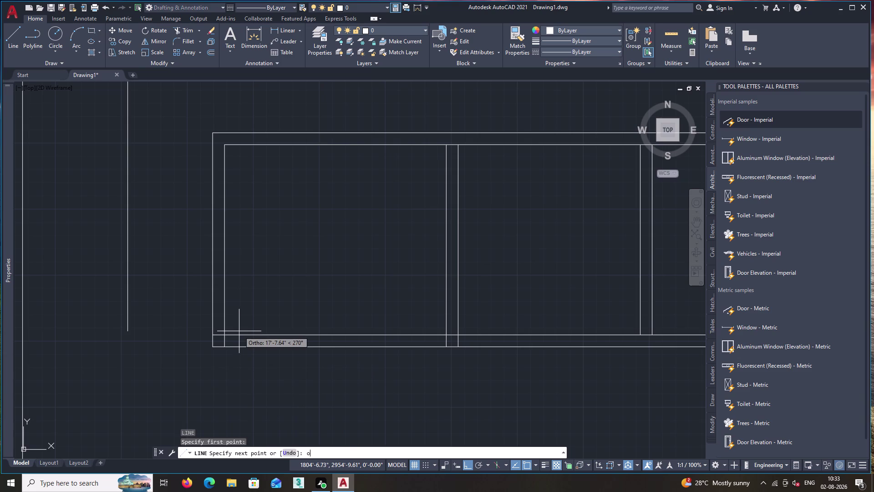
key(Return)
text(2')
key(Return)
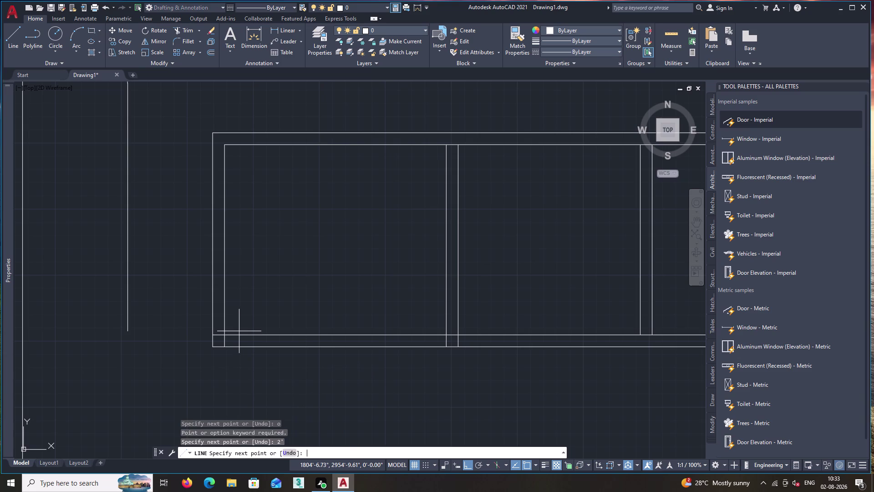
key(Escape)
Offset the inner bottom wall line 2' upward into the rooms.
key(o)
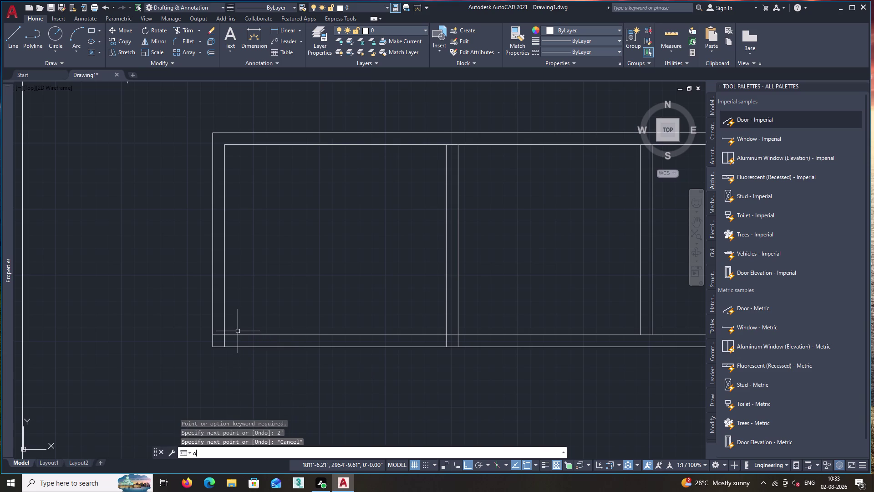
key(Return)
text(2)
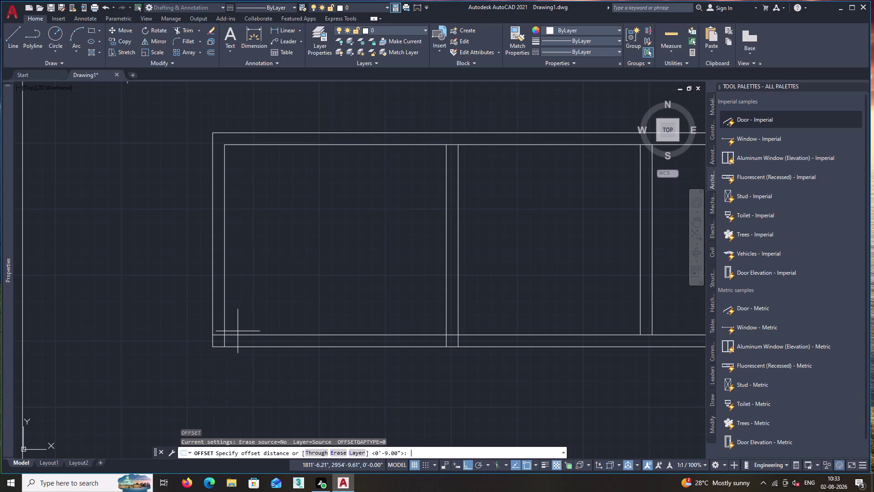
text(')
key(Return)
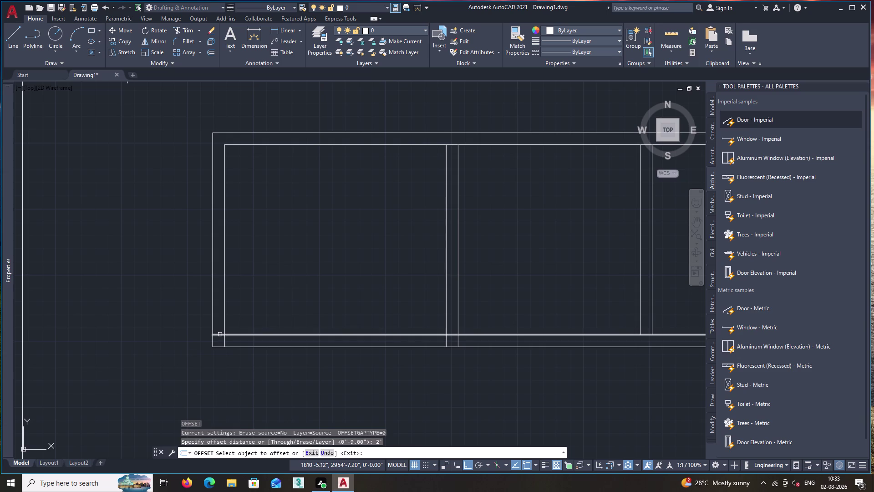
click(220, 335)
click(220, 325)
key(space)
Trim the 2' copy out of the left room and delete the middle-room leftover.
text(t)
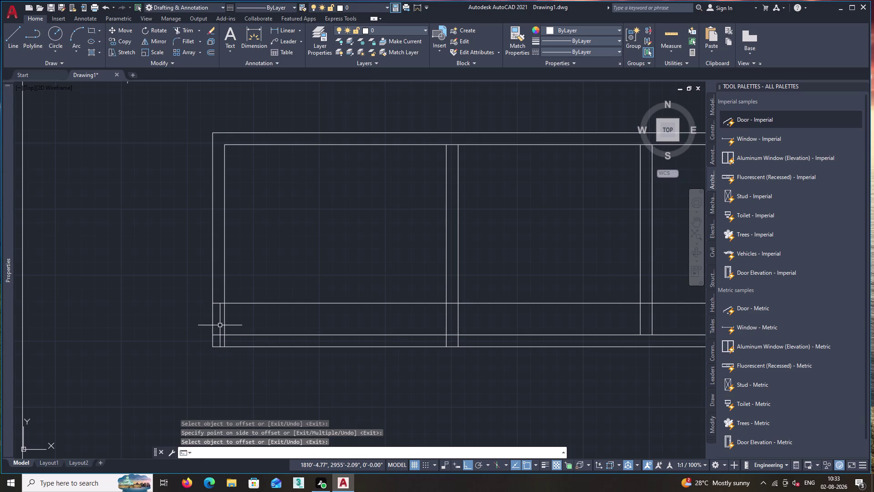
text(r)
key(space)
click(368, 284)
click(354, 315)
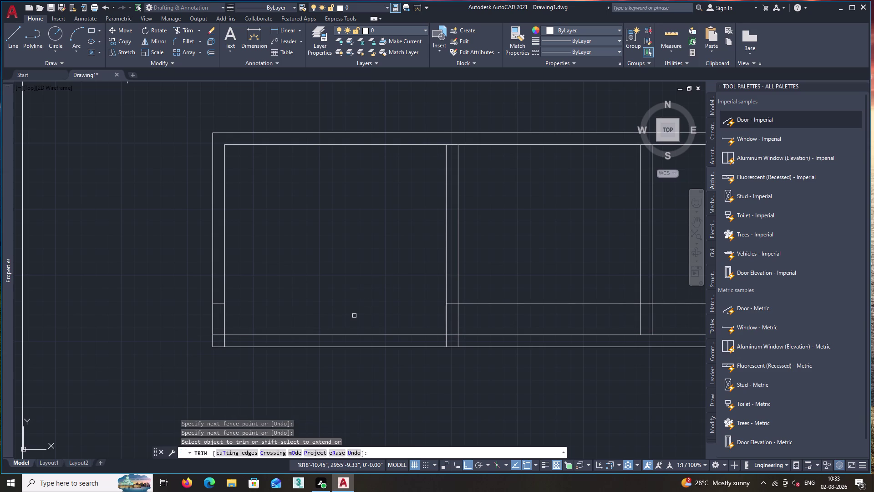
key(space)
click(482, 304)
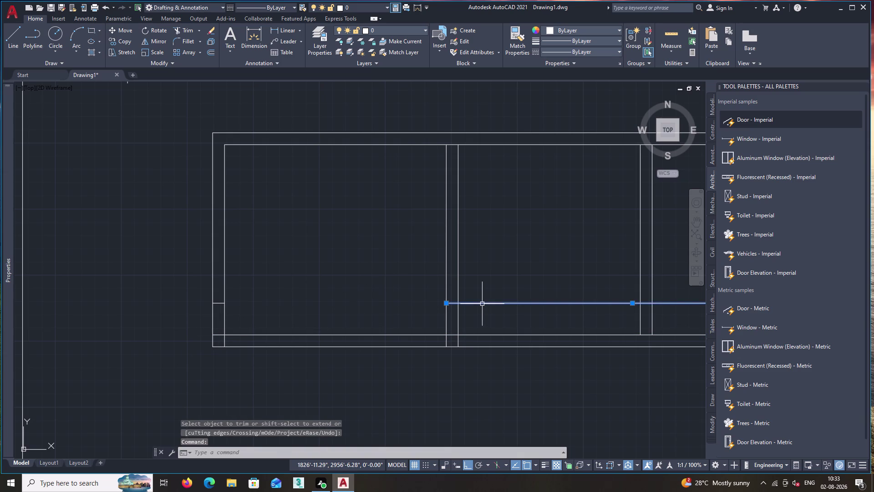
key(Delete)
scroll(up, 3)
Start a 4' offset of the left wall's sill stub, then cancel it.
middle_drag(281, 300, 282, 303)
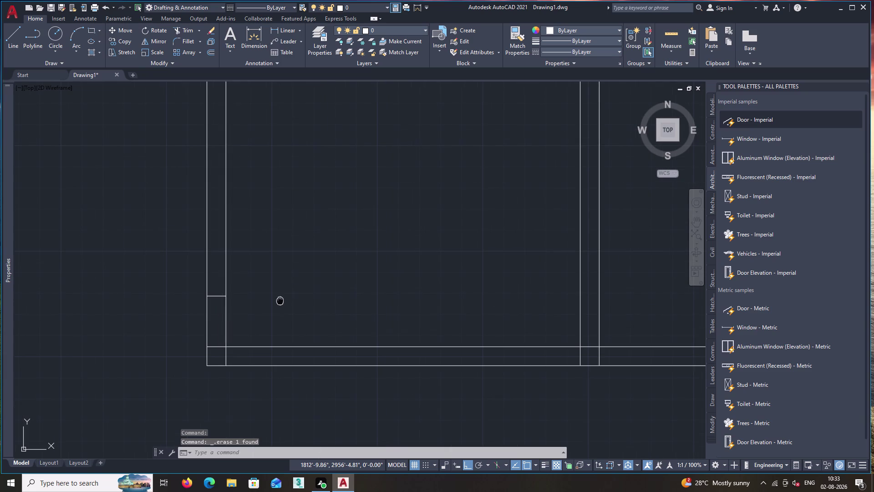
middle_drag(281, 303, 327, 347)
key(o)
key(Return)
text(4)
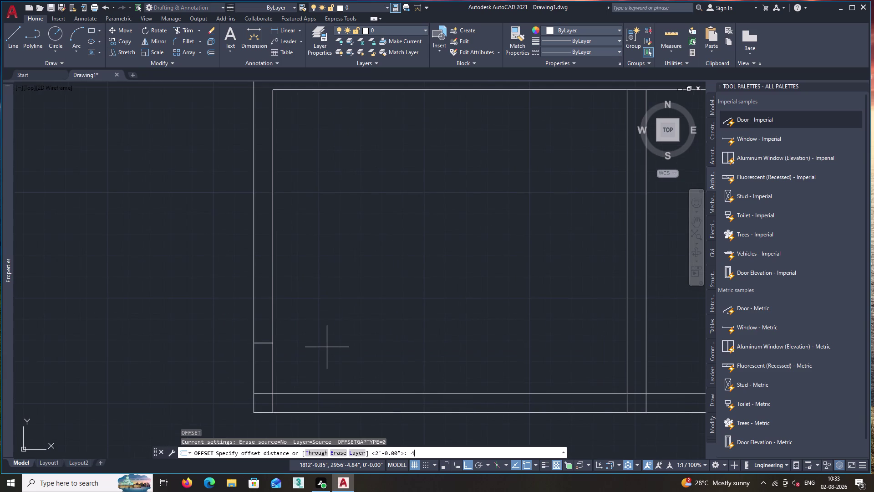
text(')
key(Return)
click(260, 344)
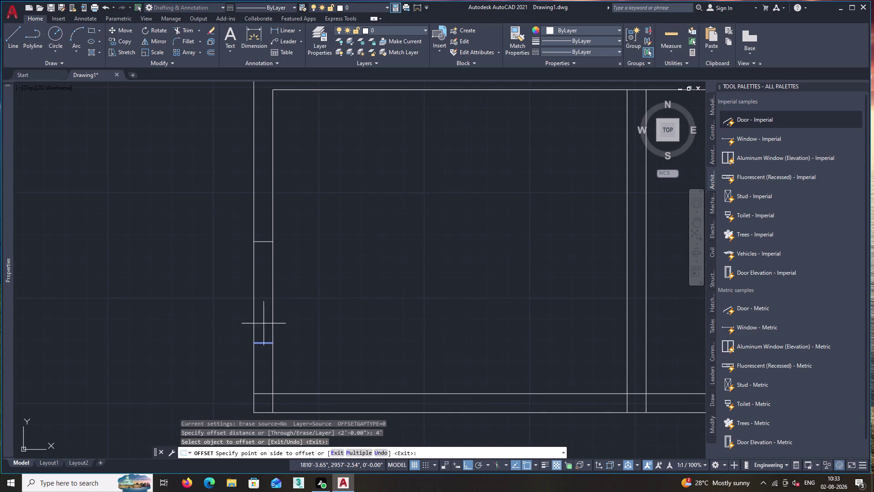
key(Escape)
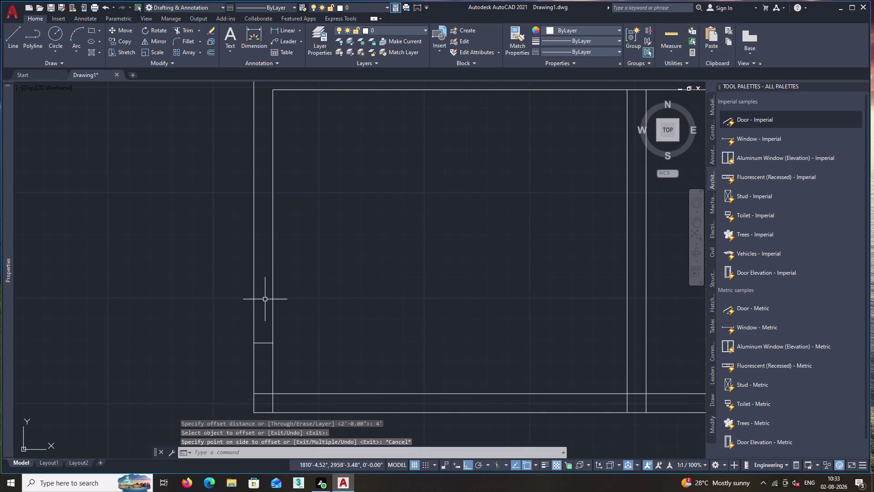
Offset the sill stub 6' upward to form the window head.
key(o)
key(Return)
key(5)
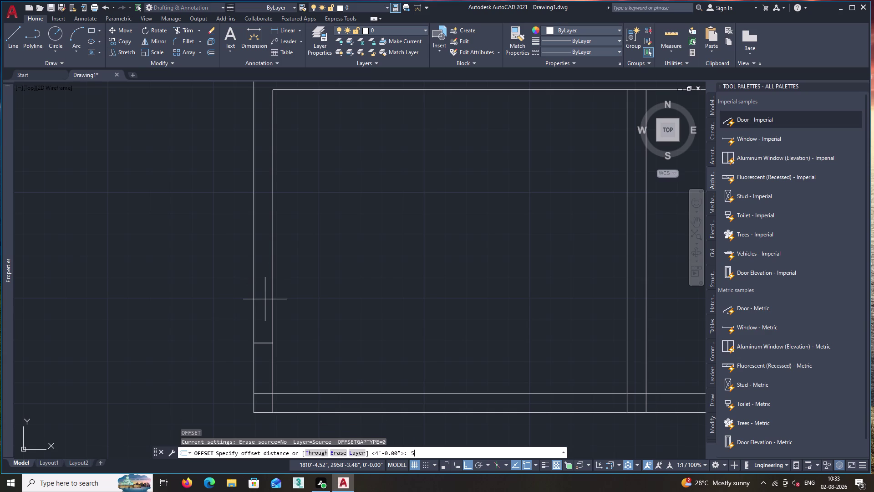
key(BackSpace)
key(6)
key(apostrophe)
key(Return)
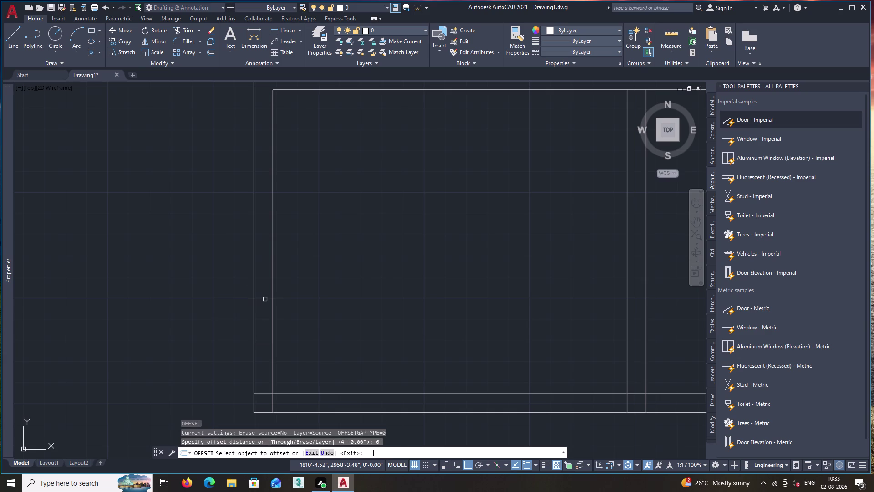
click(263, 342)
click(267, 273)
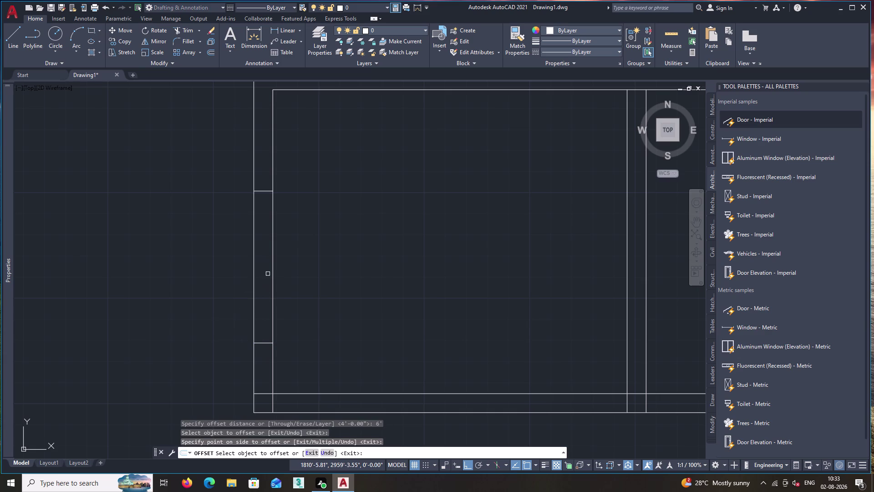
Draw a line between the upper and lower window stubs.
key(l)
key(Return)
key(space)
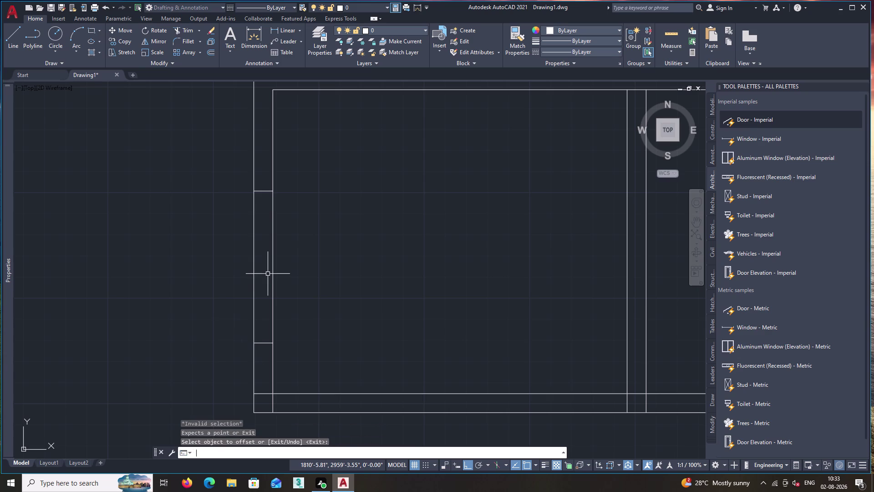
text(l)
key(Return)
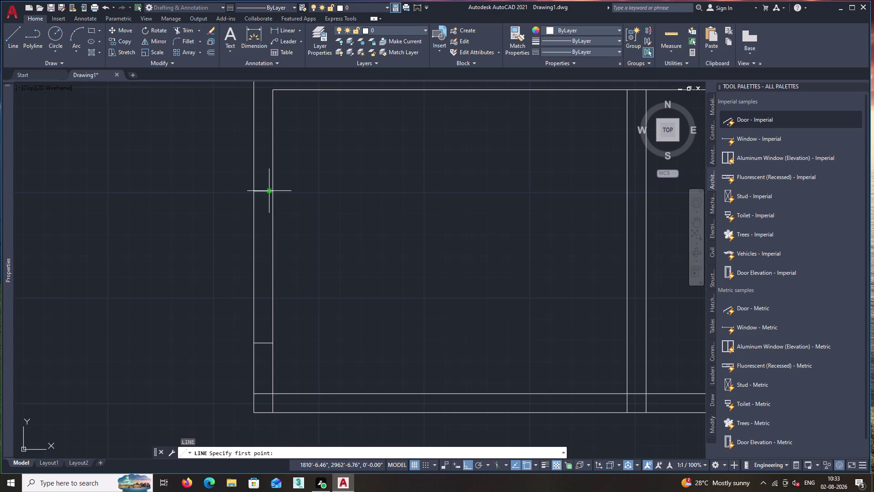
click(263, 191)
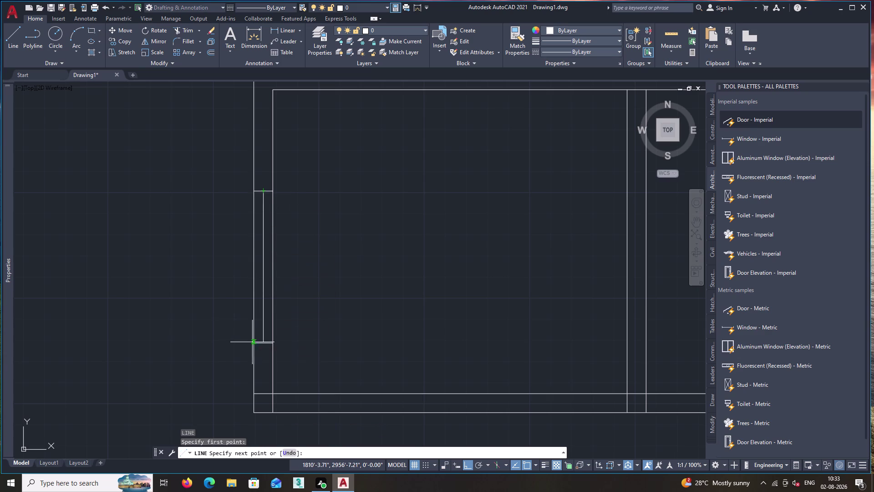
scroll(up, 3)
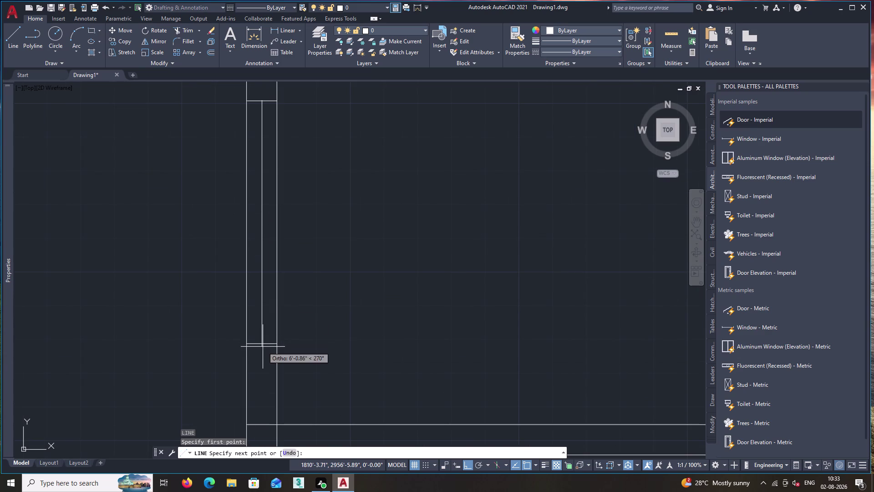
click(262, 344)
key(space)
Offset the new window line 1" to each side as glazing lines.
text(o)
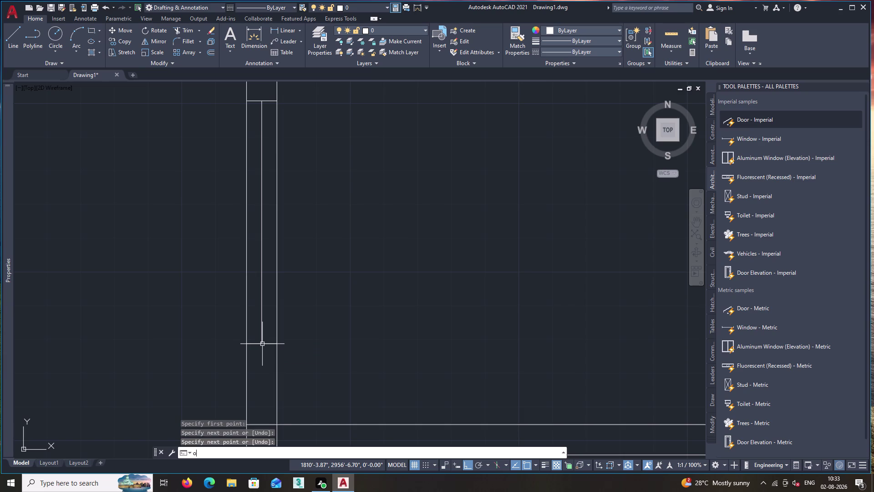
key(Return)
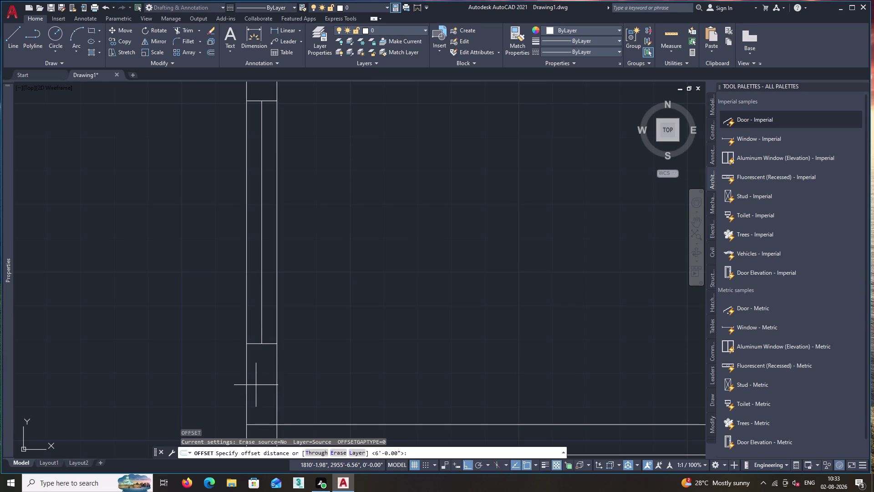
text(1.)
key(BackSpace)
key(shift+quotedbl)
key(Return)
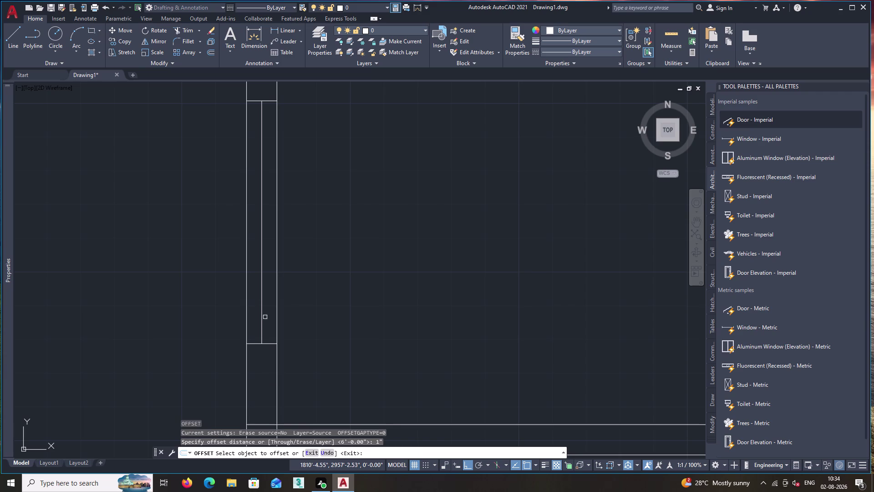
click(262, 315)
click(271, 318)
scroll(up, 3)
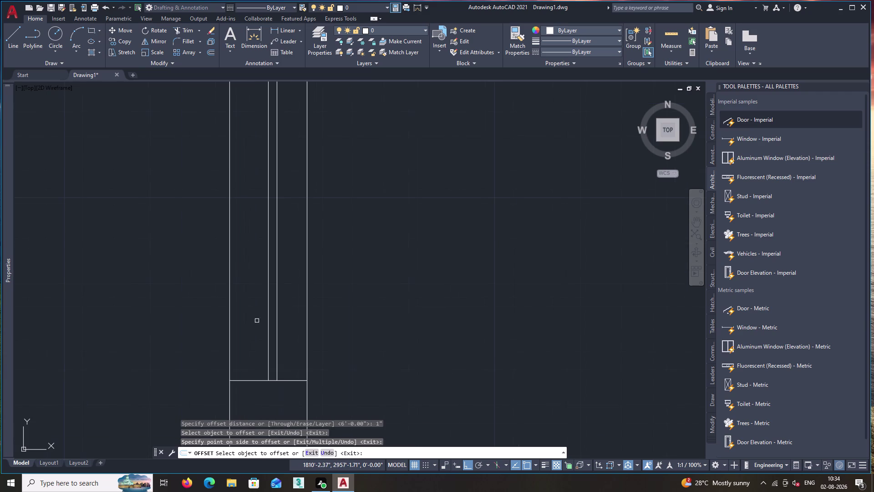
click(268, 324)
click(256, 325)
key(space)
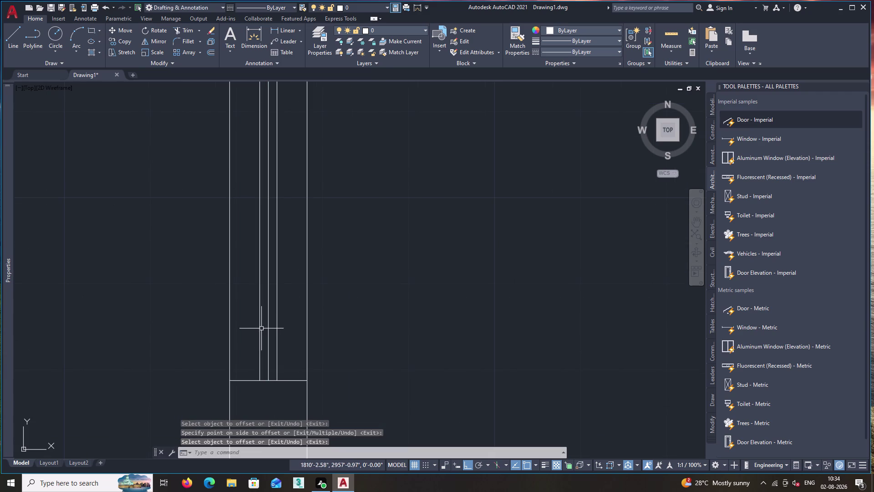
Erase the middle window line, leaving the two 1" glazing lines.
click(267, 332)
key(Delete)
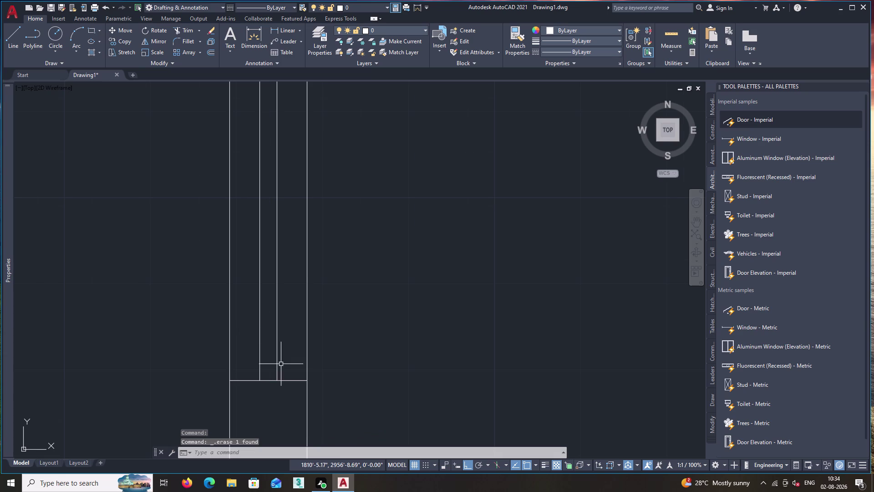
scroll(down, 3)
scroll(down, 3)
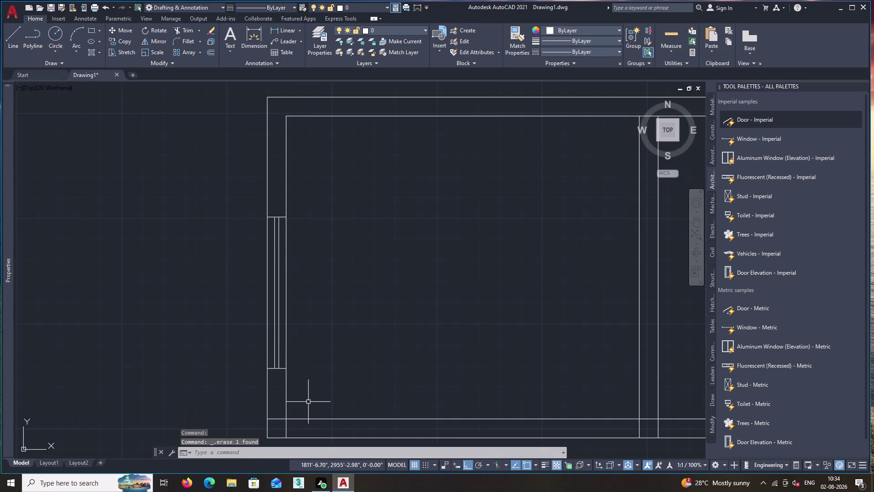
text(tr)
key(space)
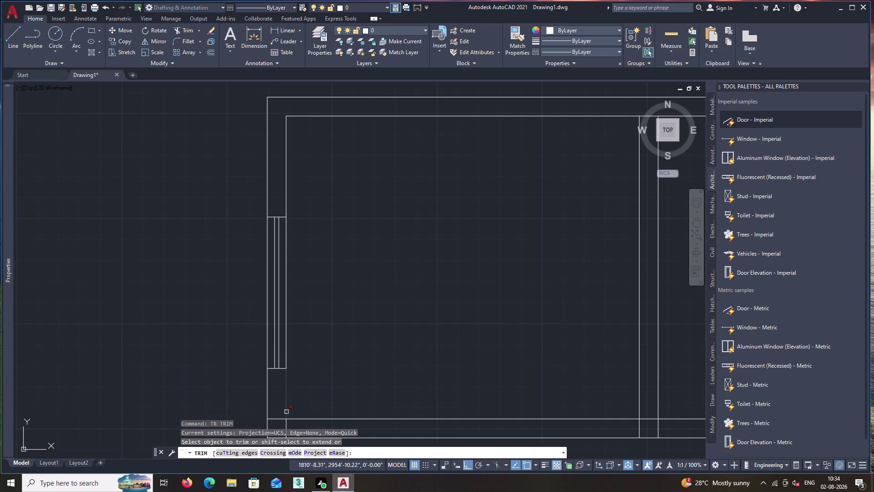
scroll(up, 3)
middle_drag(283, 414, 305, 330)
click(297, 339)
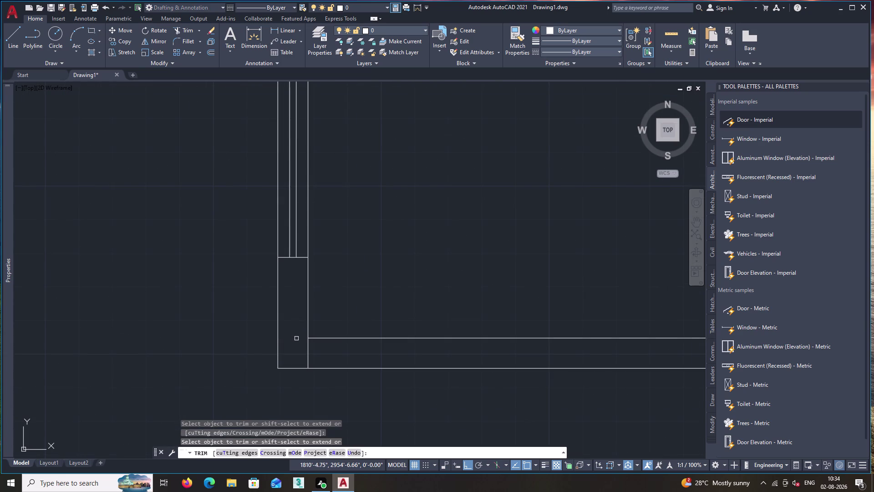
click(309, 350)
key(space)
scroll(down, 3)
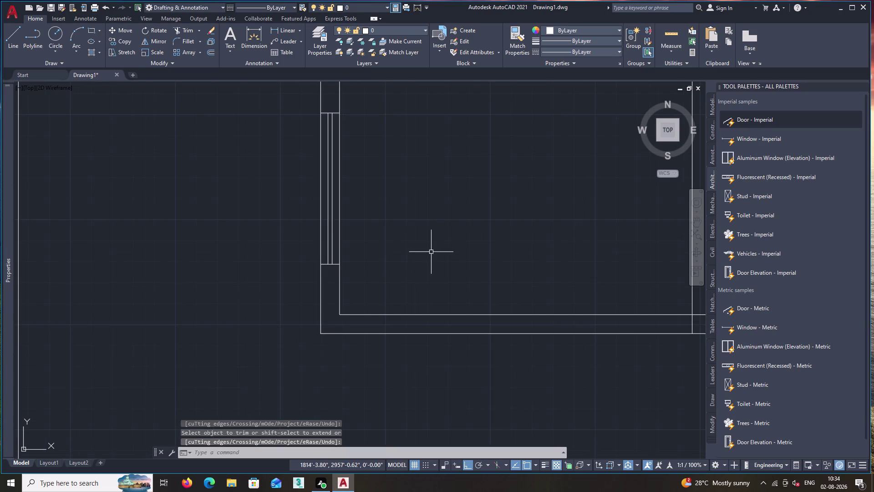
middle_drag(432, 252, 329, 395)
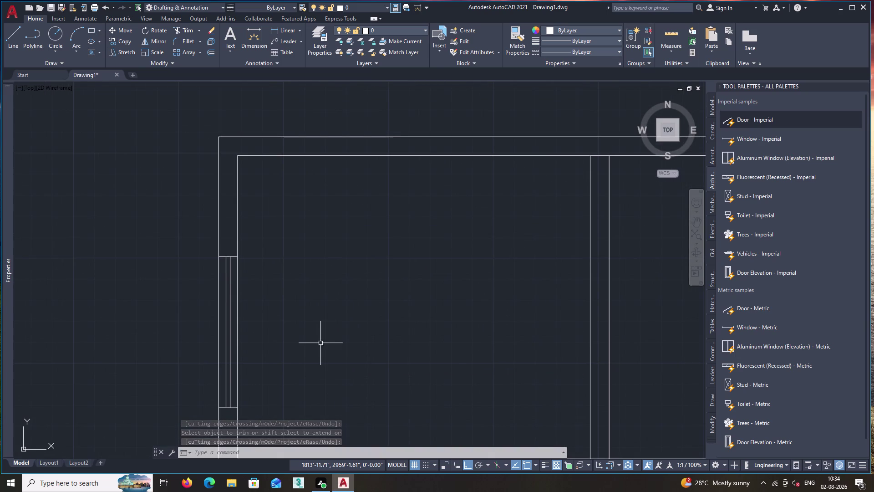
middle_drag(360, 295, 378, 336)
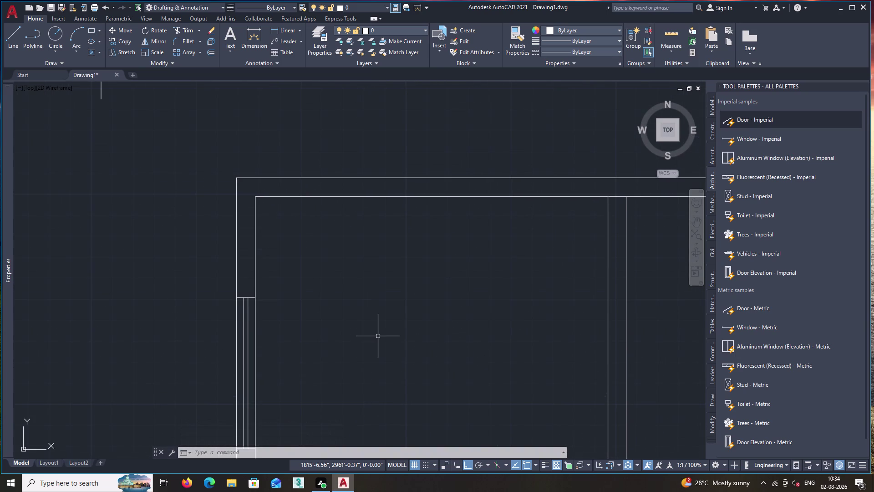
key(l)
key(Return)
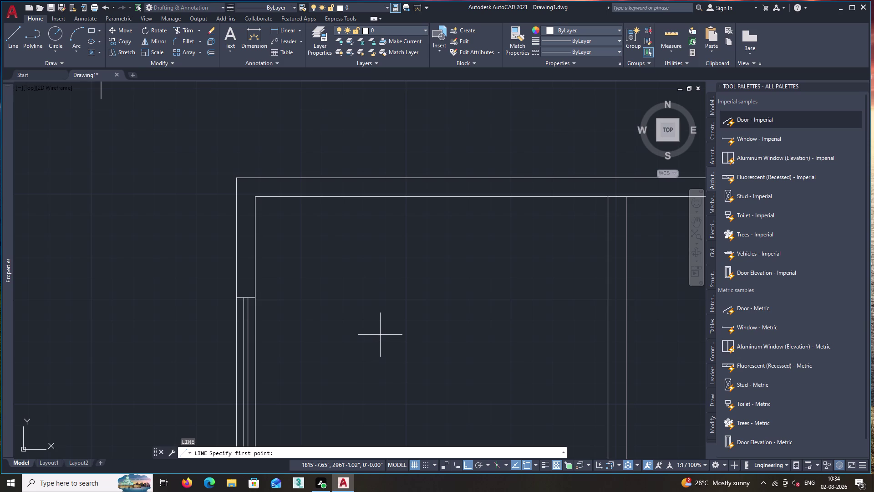
key(space)
scroll(down, 3)
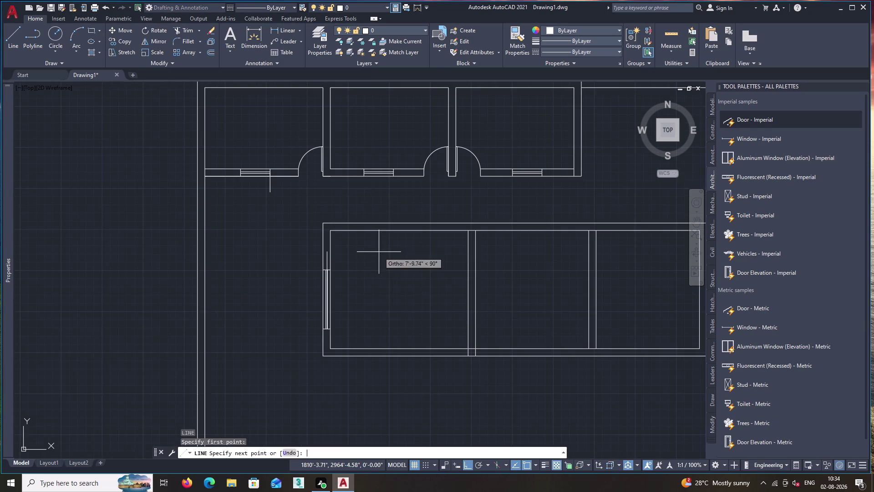
key(Escape)
scroll(up, 3)
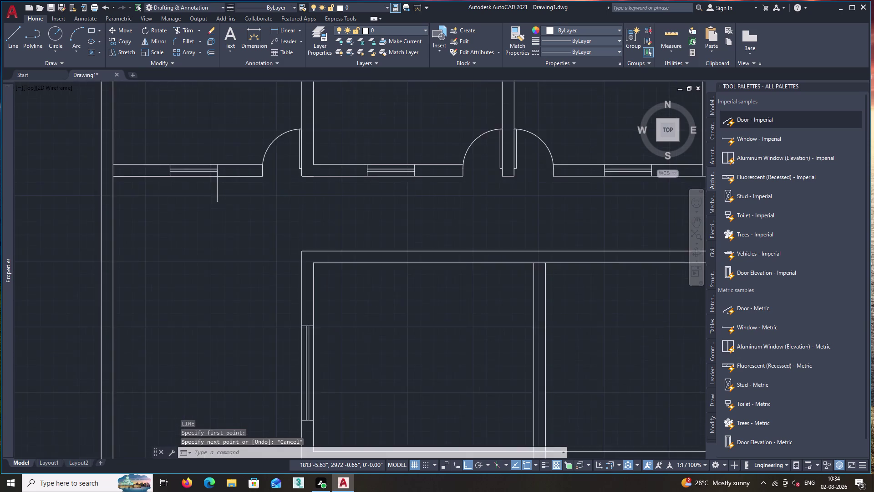
click(371, 171)
click(398, 165)
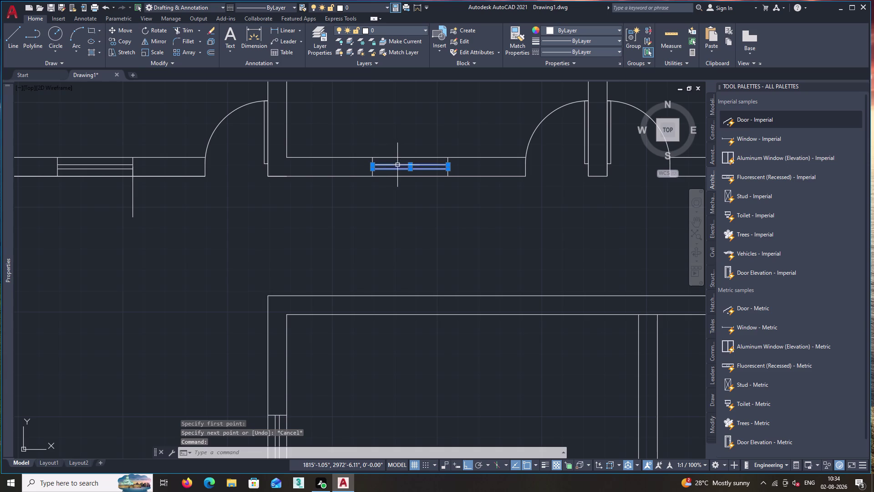
Start copying the window's two end lines, then cancel the unfinished copy.
scroll(up, 3)
click(430, 182)
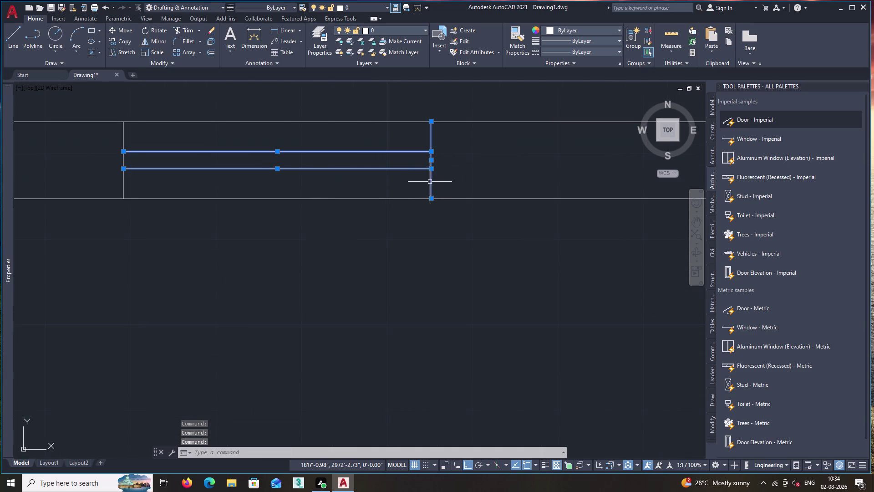
click(124, 186)
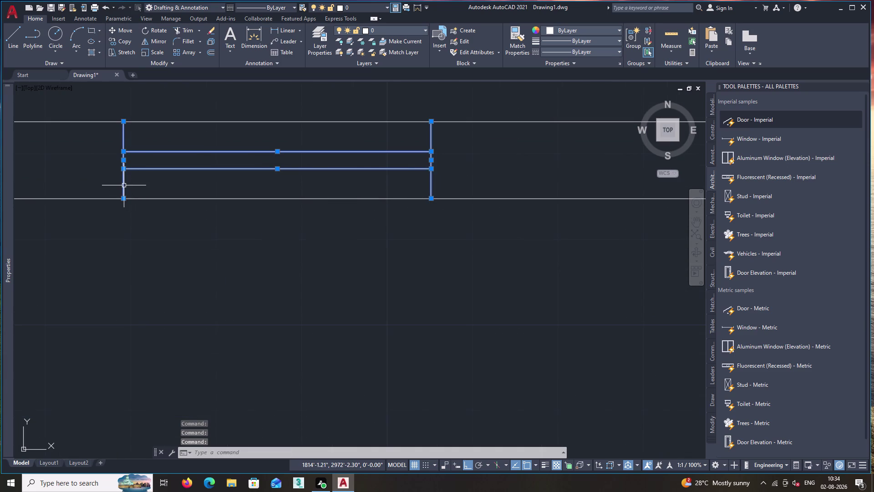
key(c)
key(o)
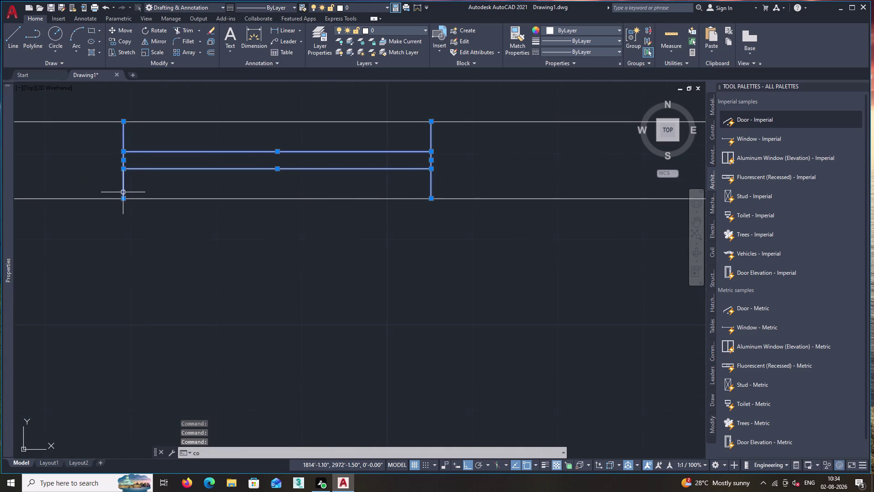
key(Return)
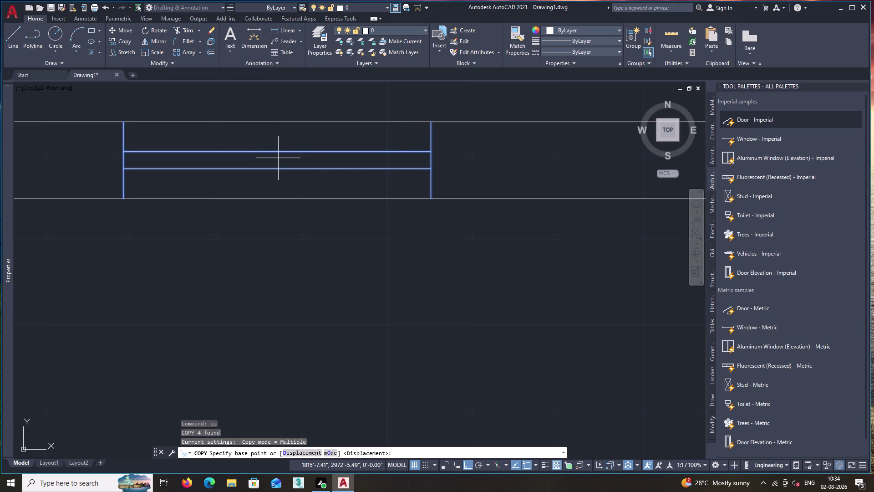
click(273, 158)
key(Escape)
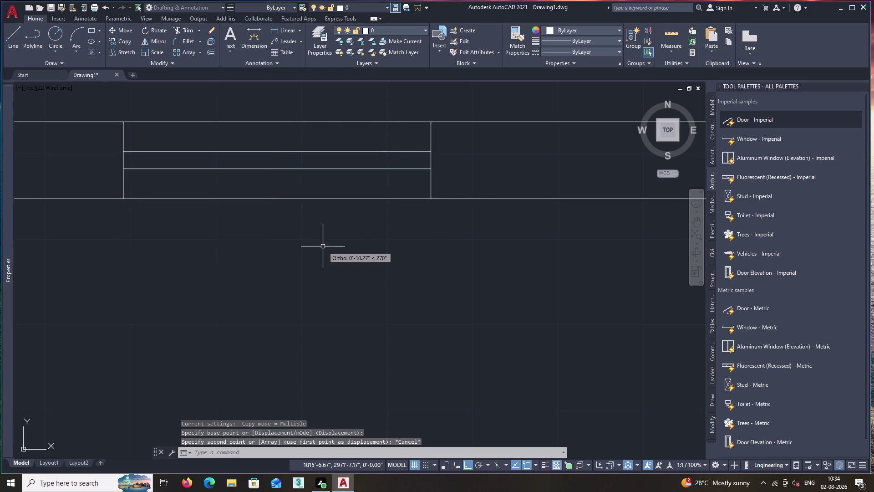
Select the upper window's lines and copy them from its top-left corner.
click(328, 152)
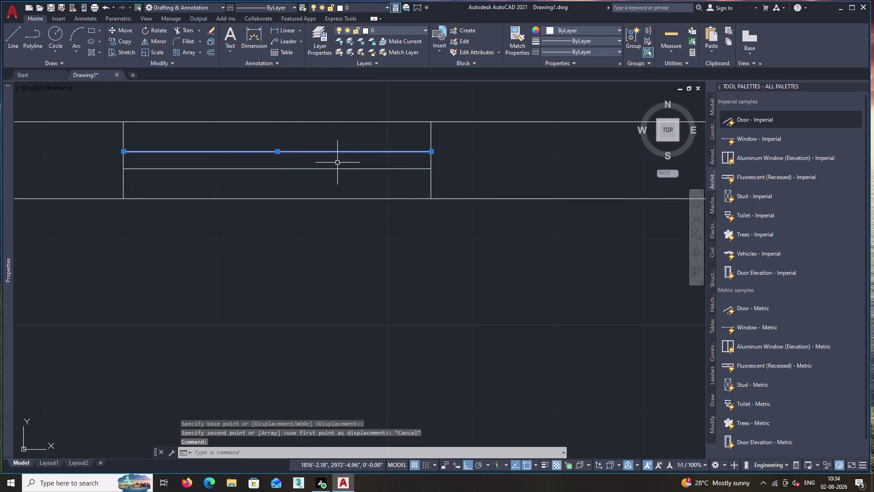
click(340, 167)
click(386, 168)
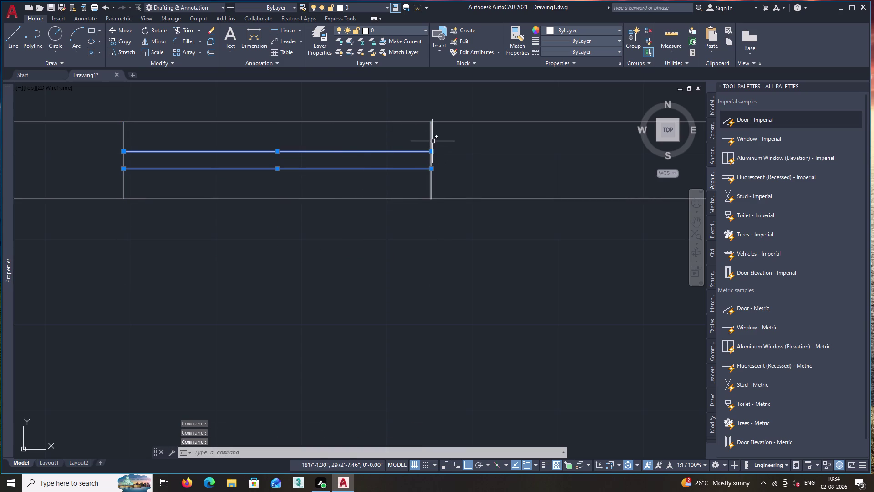
click(432, 142)
click(125, 132)
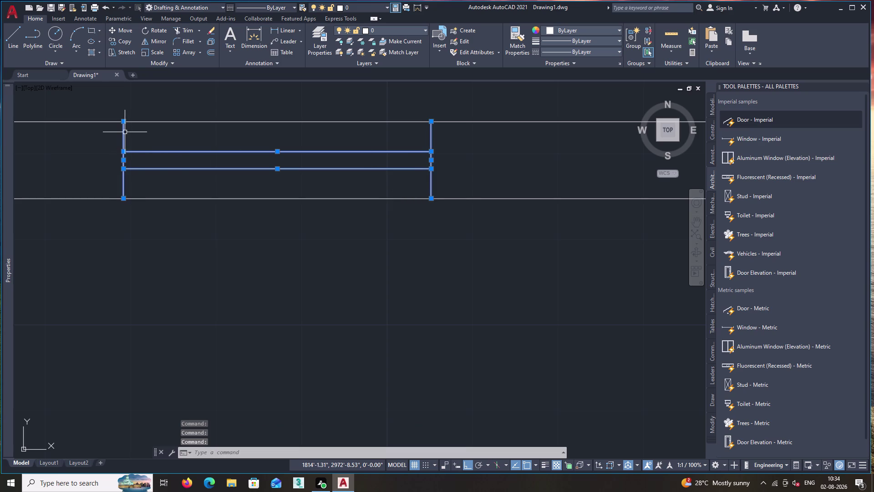
text(co)
key(Return)
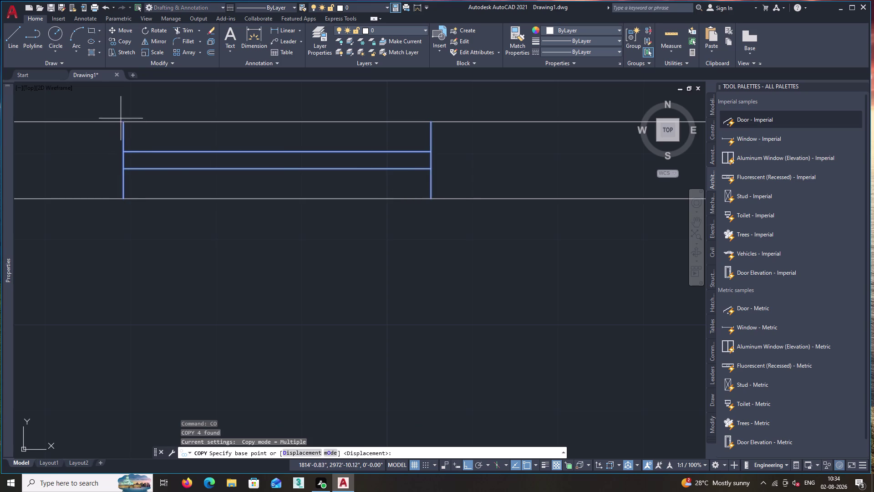
click(123, 122)
With Ortho off, place the window copy on the extension's top wall.
scroll(down, 3)
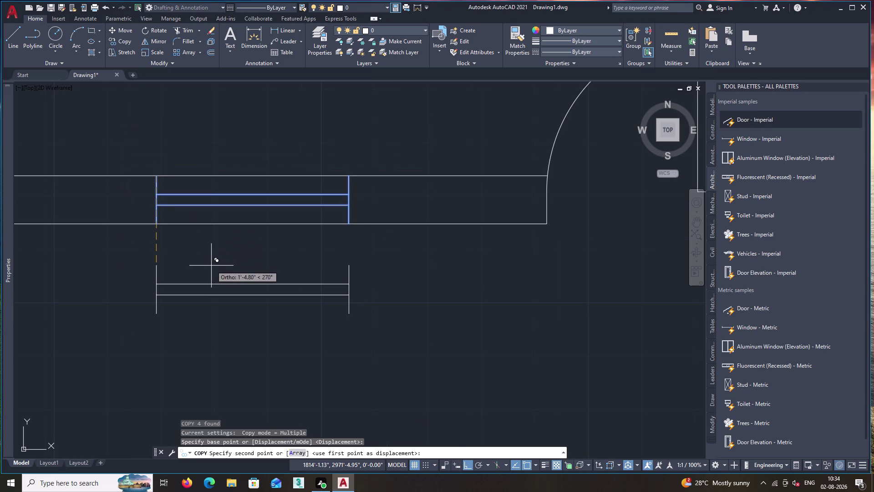
key(F8)
scroll(down, 3)
middle_drag(229, 324, 262, 260)
scroll(up, 3)
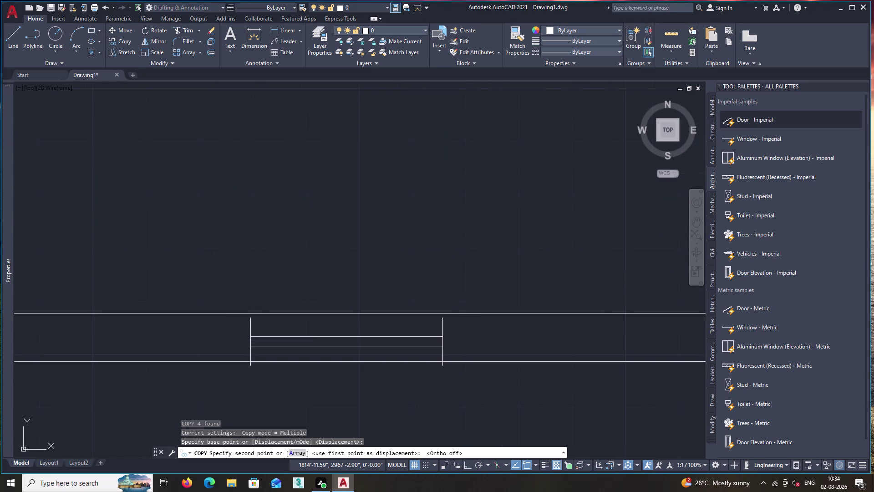
scroll(up, 3)
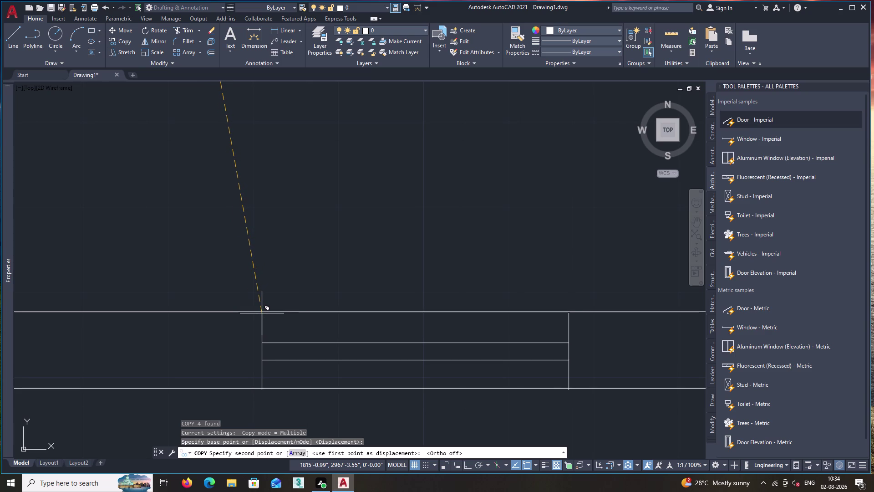
click(261, 311)
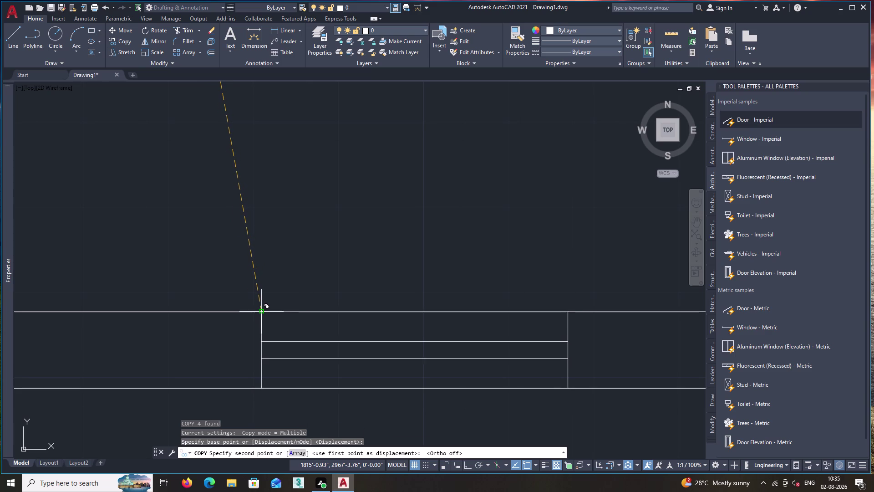
key(space)
Pan to check the placed window and bring the extension's rooms into view.
scroll(down, 3)
scroll(down, 3)
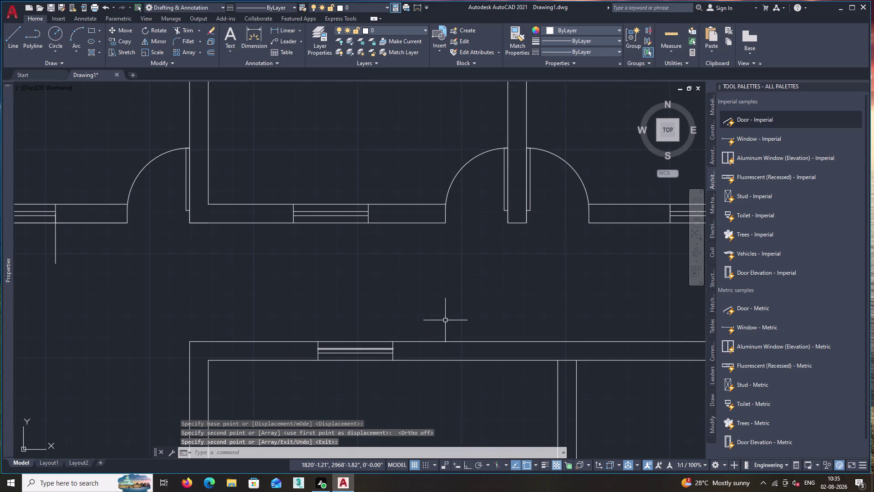
middle_drag(457, 318, 387, 337)
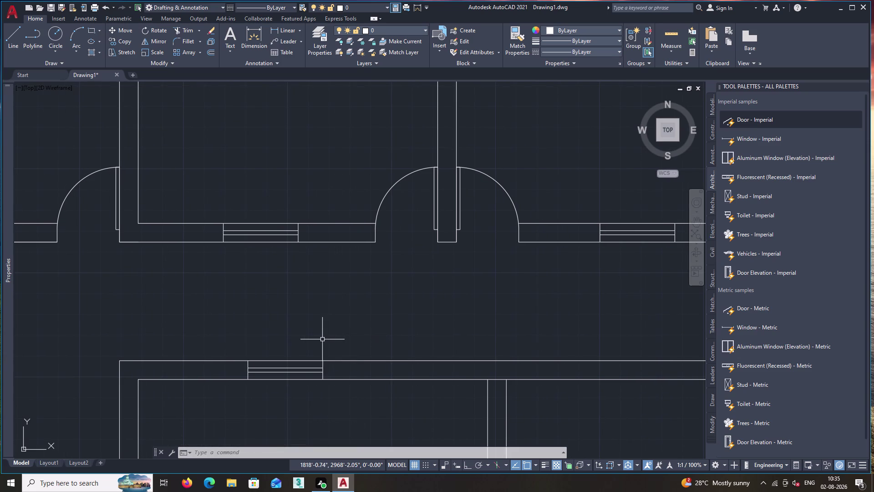
scroll(down, 3)
middle_drag(424, 222, 425, 227)
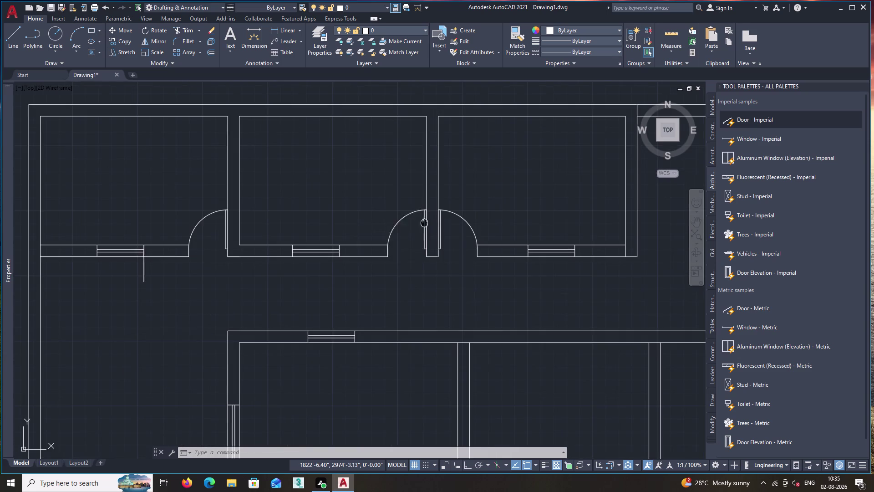
middle_drag(424, 228, 473, 215)
middle_drag(504, 398, 405, 290)
middle_drag(459, 349, 420, 313)
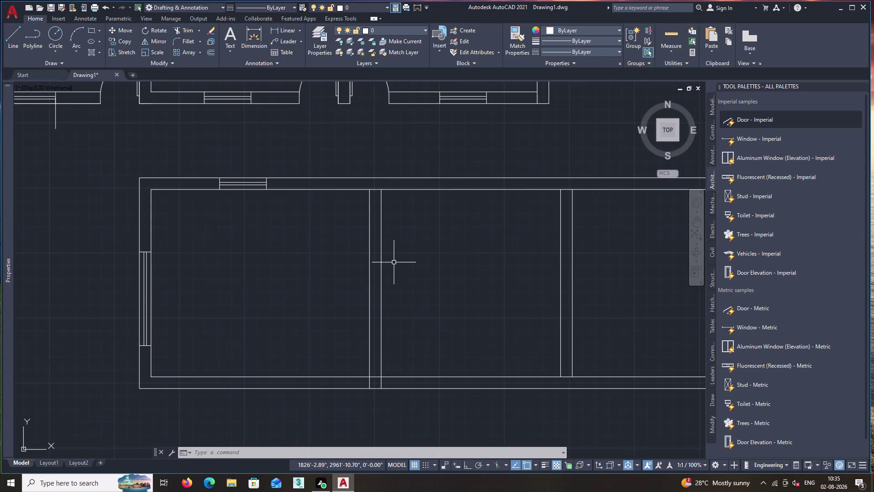
Start a line 3'3" down the partition, tracking from its top.
key(l)
key(Return)
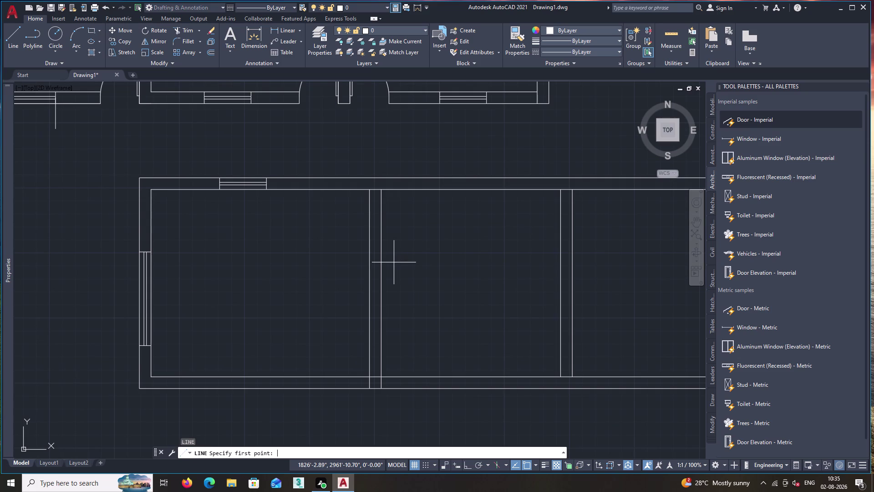
text(tk)
key(Return)
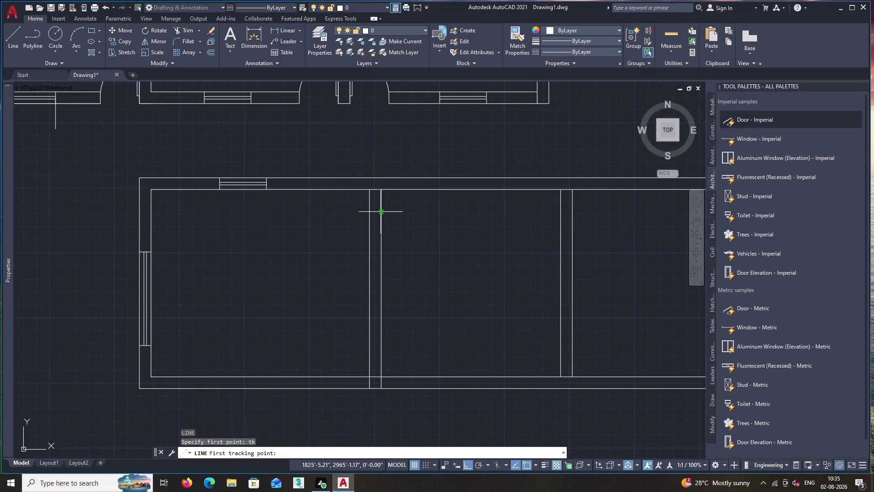
scroll(up, 3)
click(383, 183)
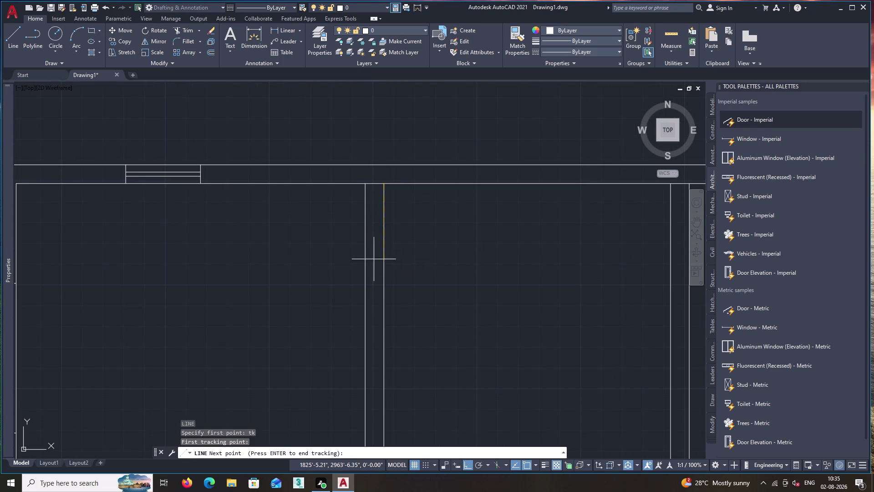
text(3')
text(3)
key(shift+quotedbl)
key(Return)
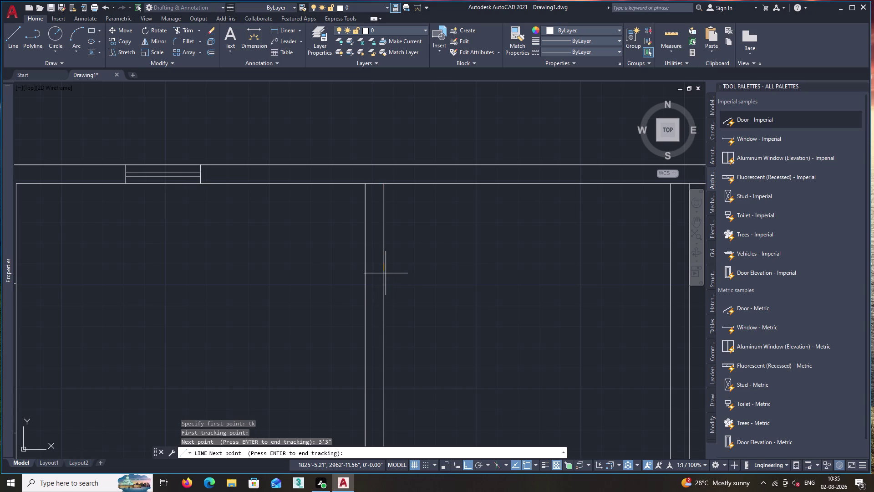
With Ortho on, draw a 2' segment right and 5' down, ending on the wall.
key(Return)
key(F8)
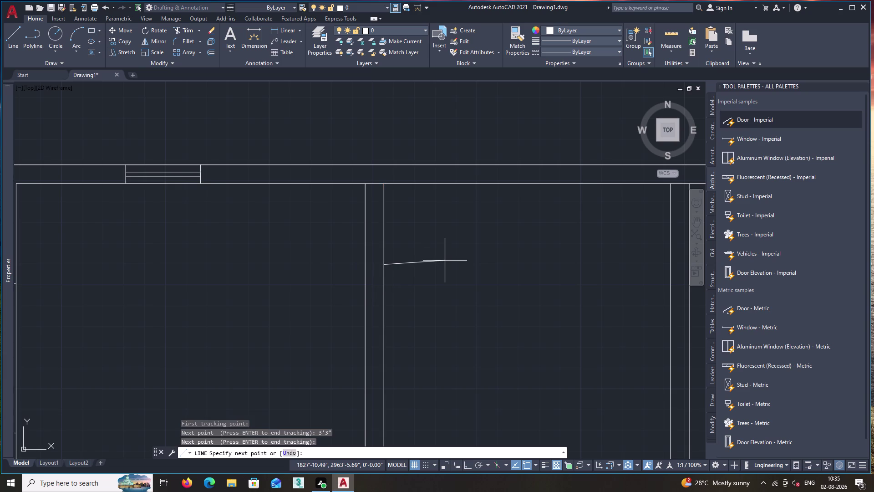
text(2)
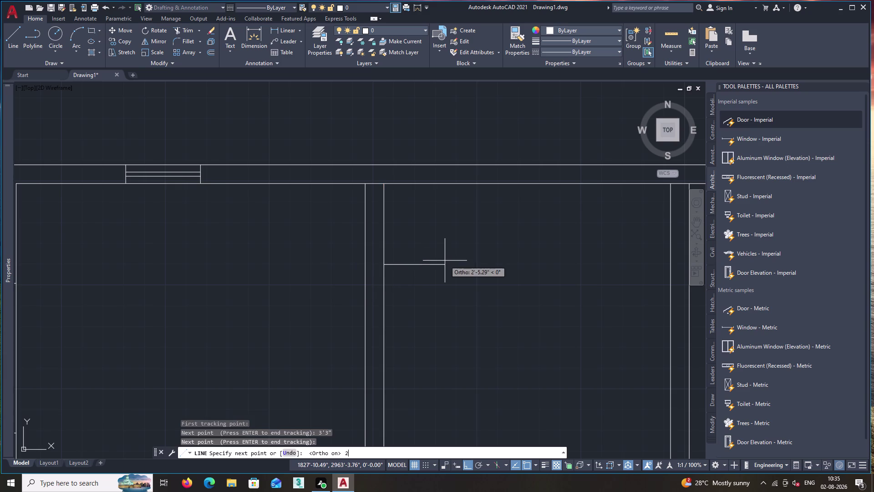
text(')
key(Return)
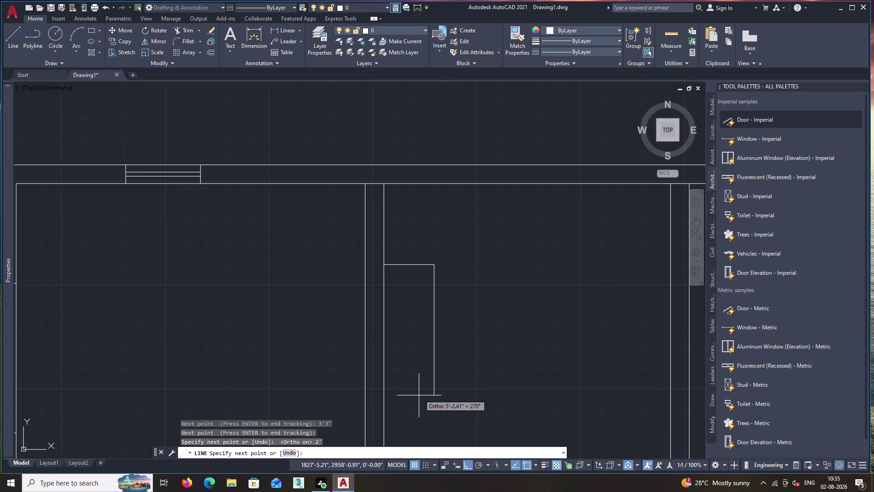
key(5)
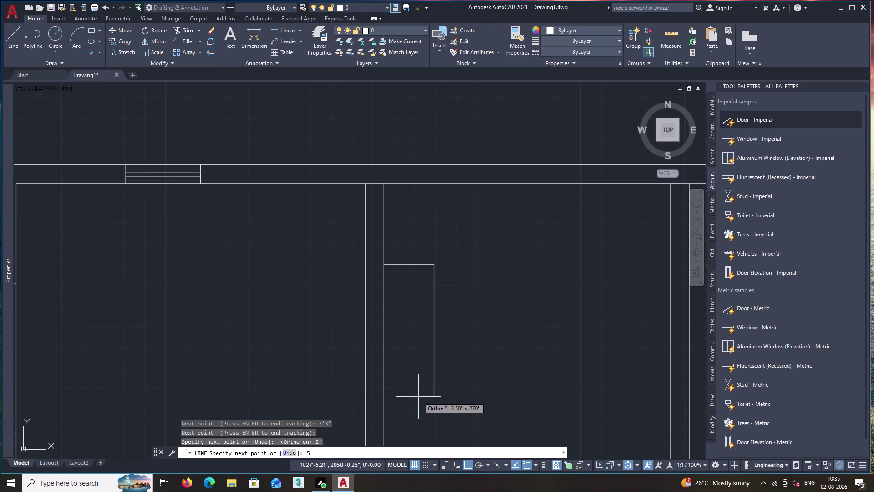
key(apostrophe)
key(Return)
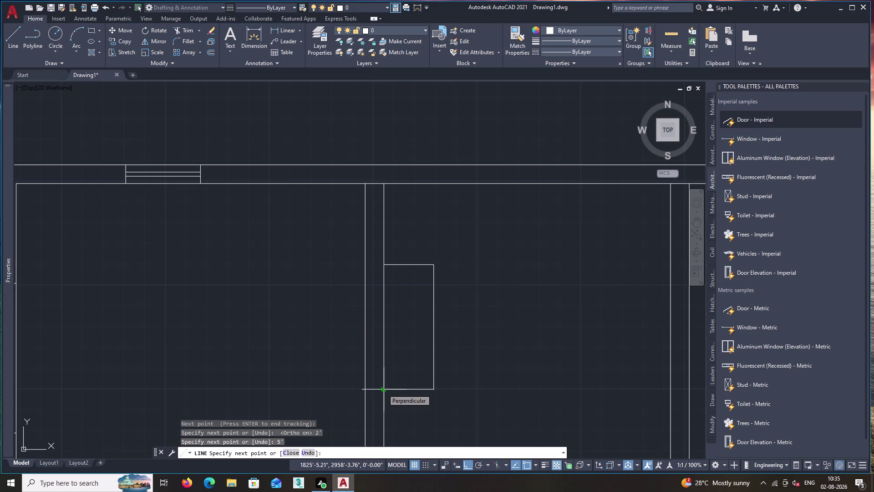
click(365, 389)
key(space)
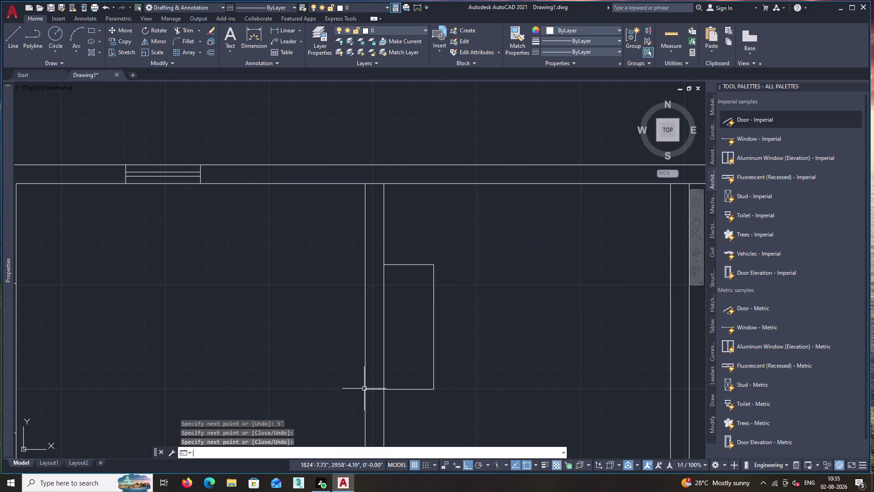
Extend the small box's top edge to the partition wall, then pan out to the full plan.
key(e)
text(x)
key(space)
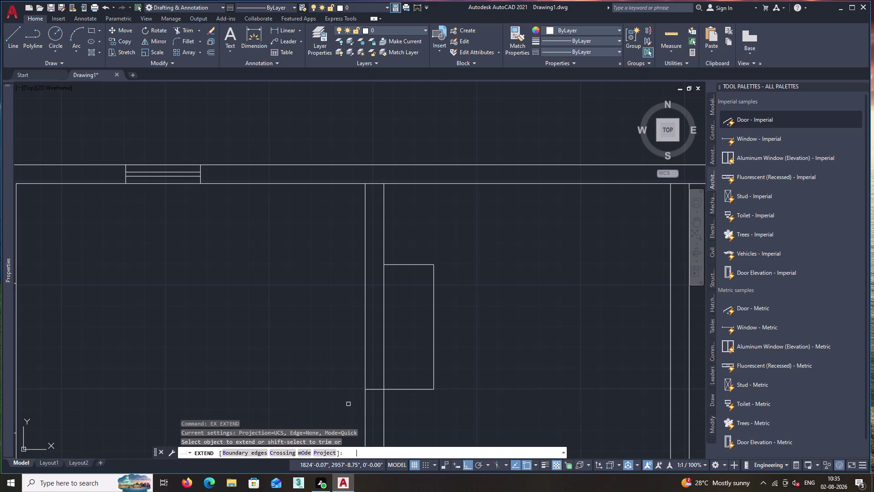
click(403, 264)
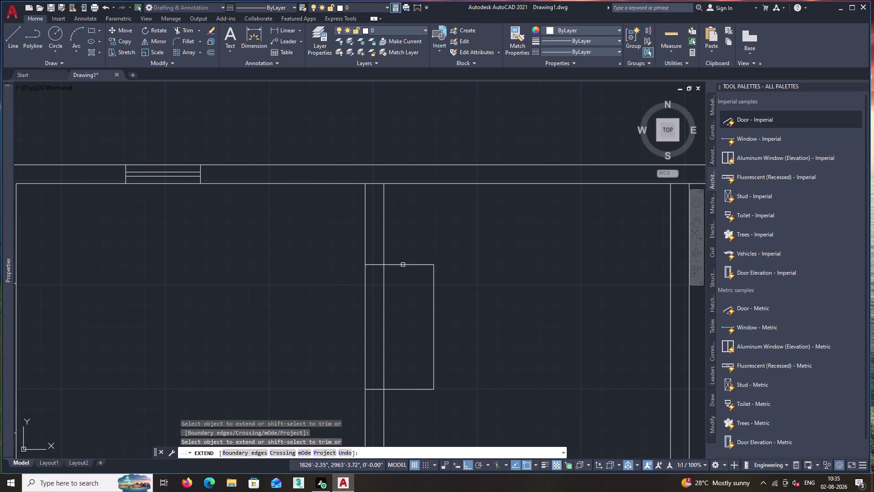
key(space)
scroll(down, 3)
middle_drag(397, 321, 447, 299)
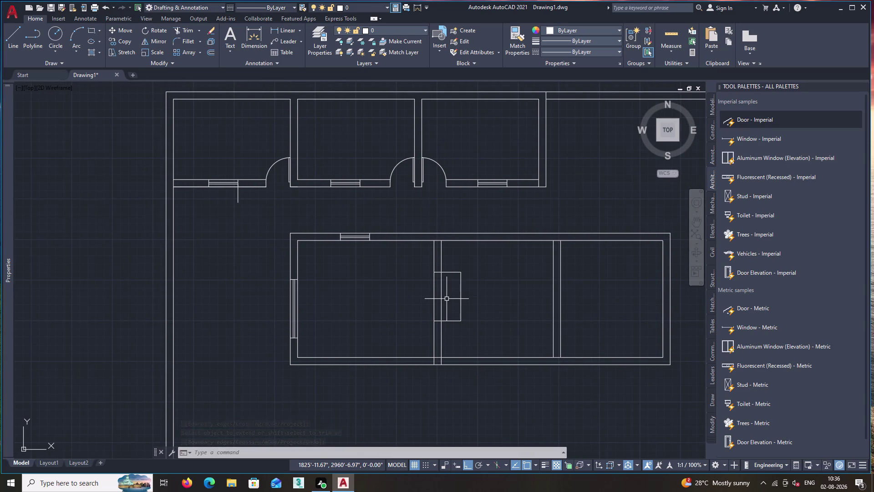
Offset each of the small box's four edges 2" toward its inside.
key(o)
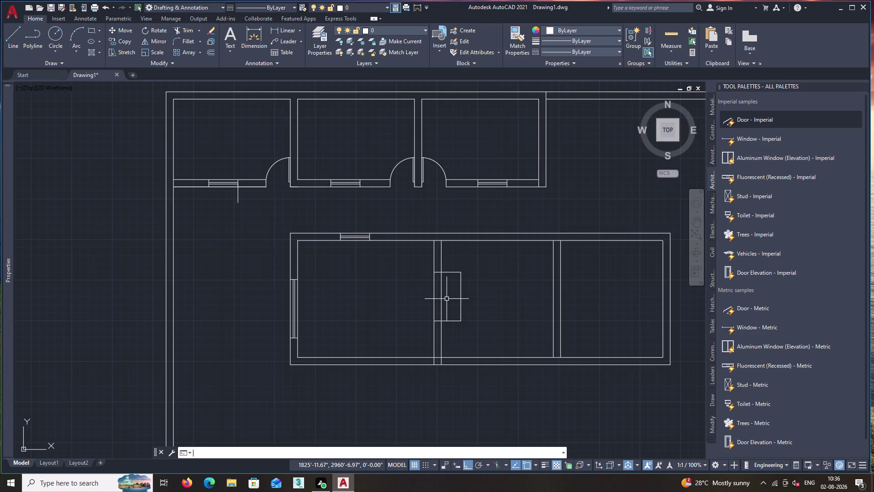
key(Return)
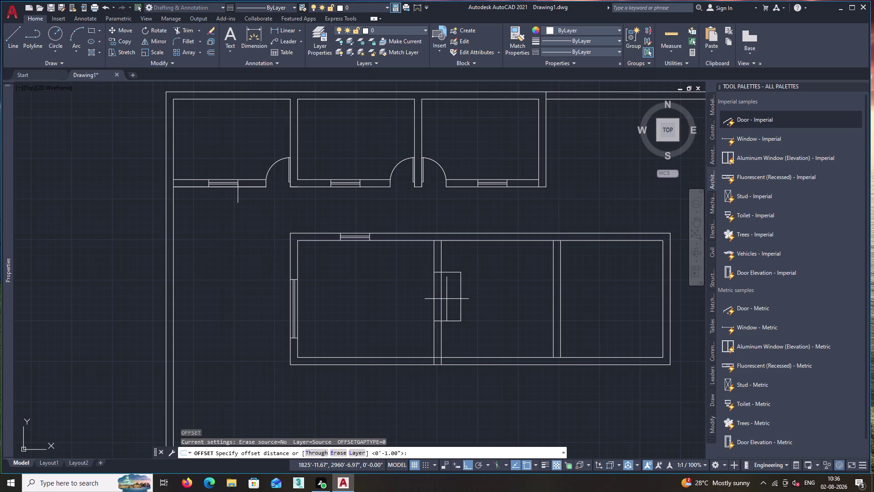
text(2")
key(Return)
click(454, 273)
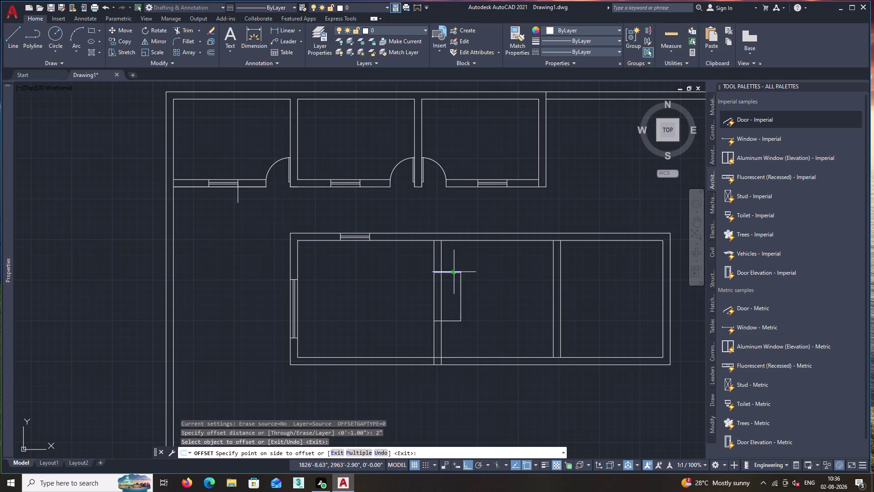
click(450, 288)
click(460, 291)
click(452, 293)
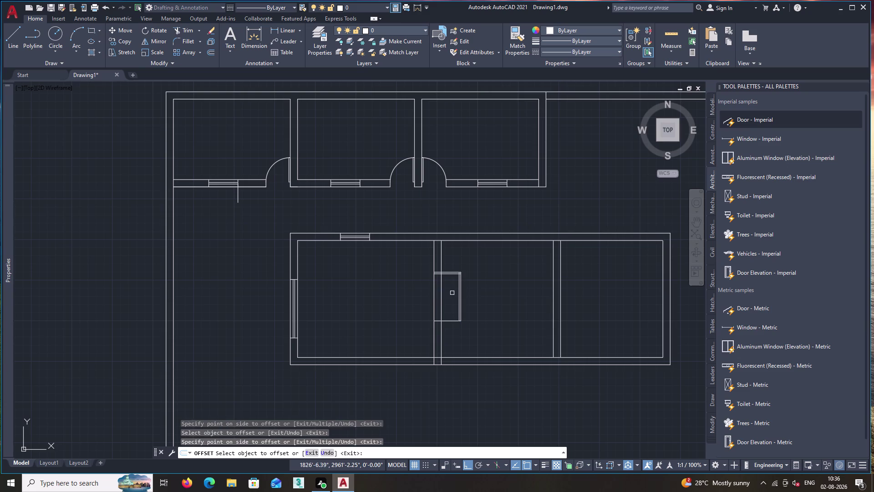
click(450, 322)
click(445, 307)
text(tr)
key(Return)
click(446, 293)
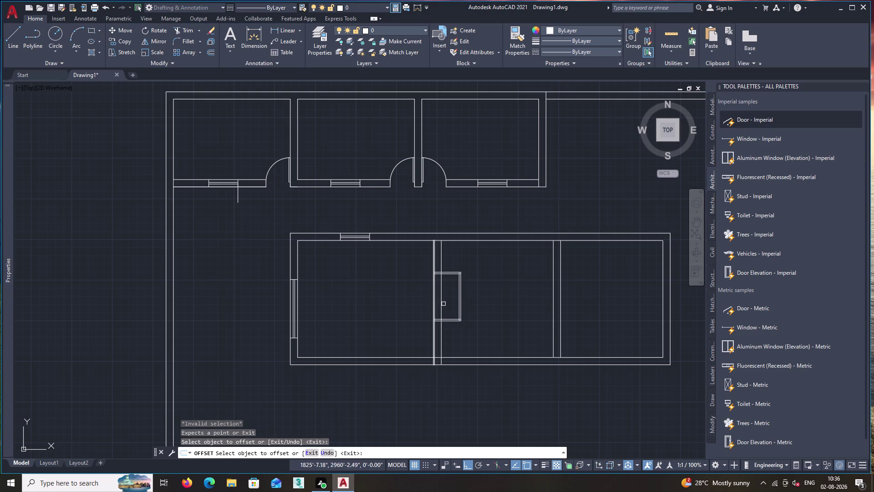
Fence-trim the partition wall lines inside the box to open the recess.
key(Escape)
text(tr)
key(space)
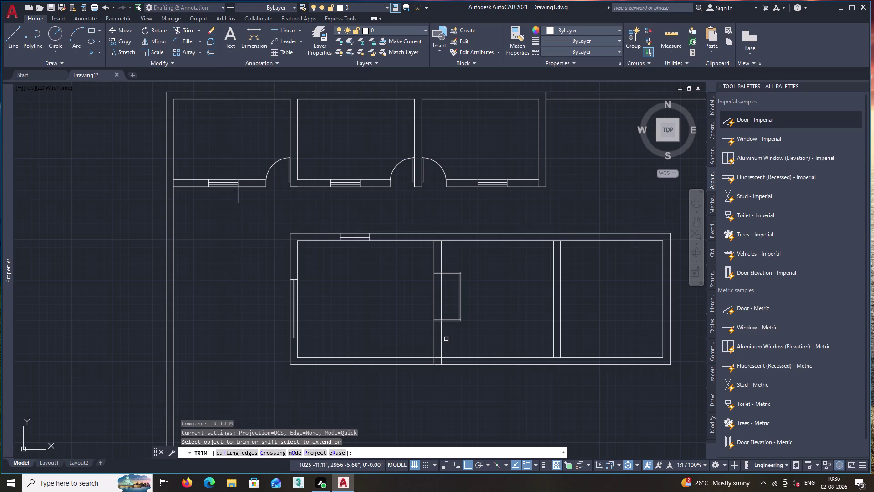
click(446, 298)
click(423, 302)
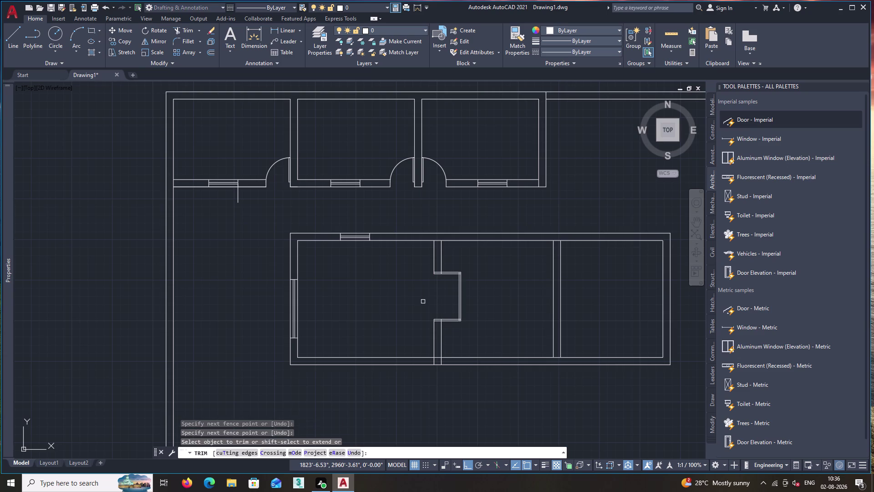
key(space)
Grip-stretch the short horizontal corner line down to align with the wall.
scroll(up, 3)
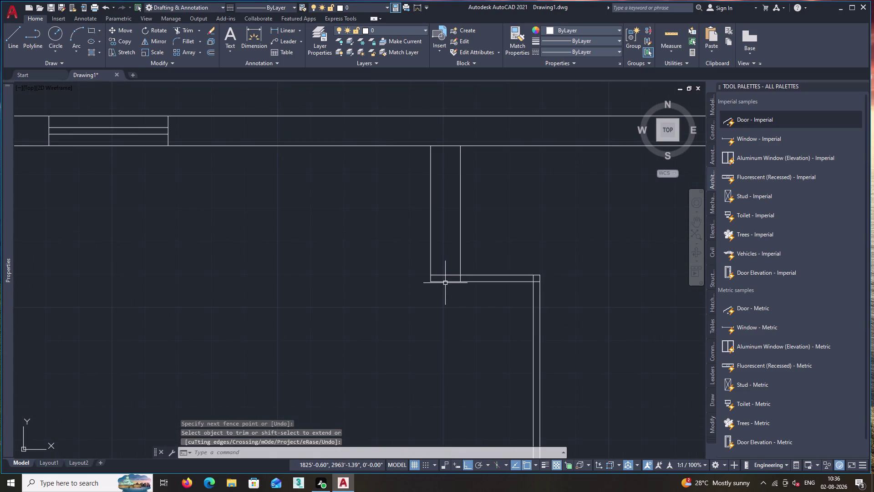
click(444, 282)
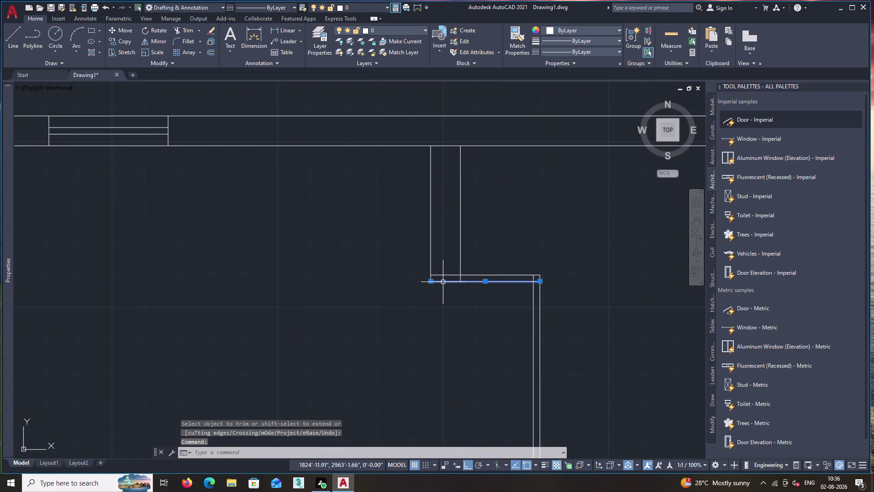
click(484, 282)
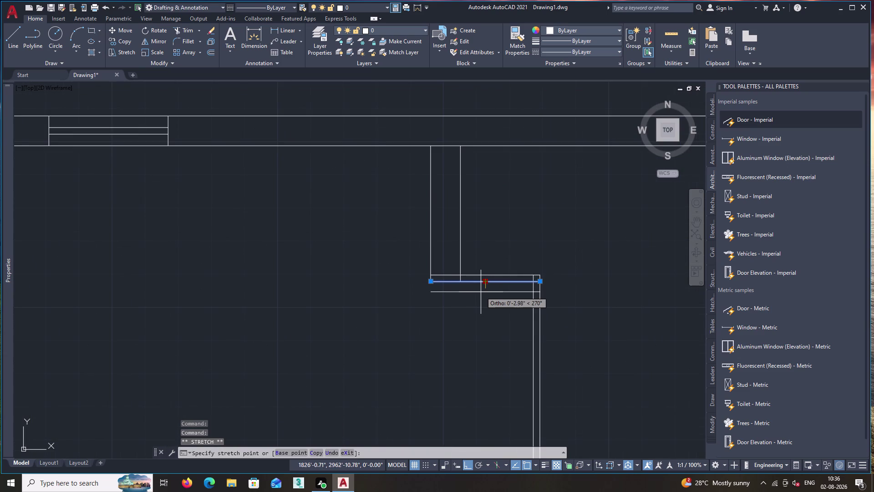
click(481, 291)
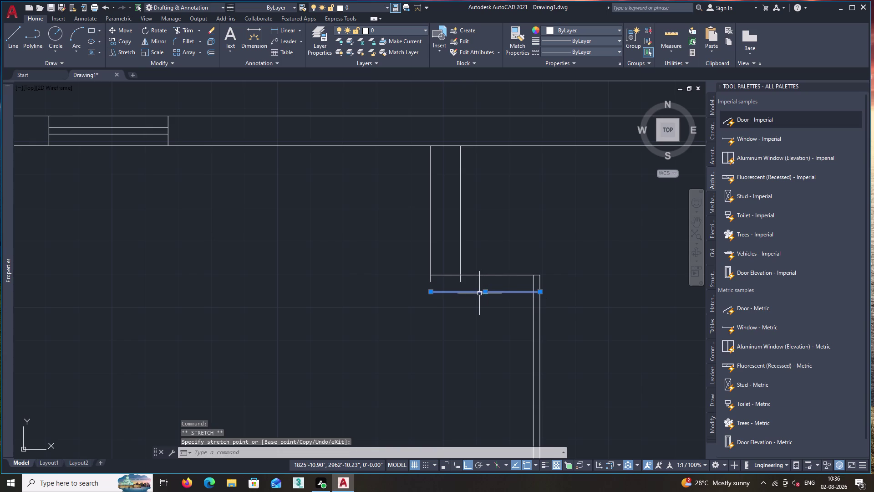
text(ex)
key(space)
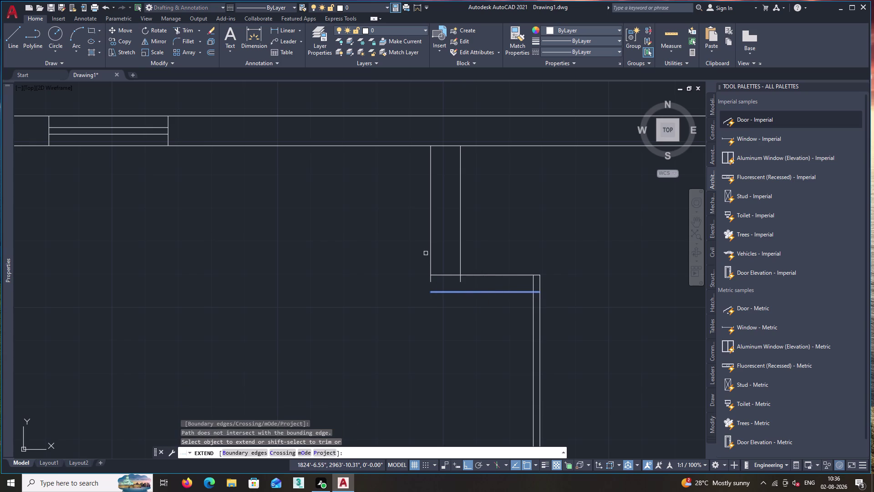
click(430, 252)
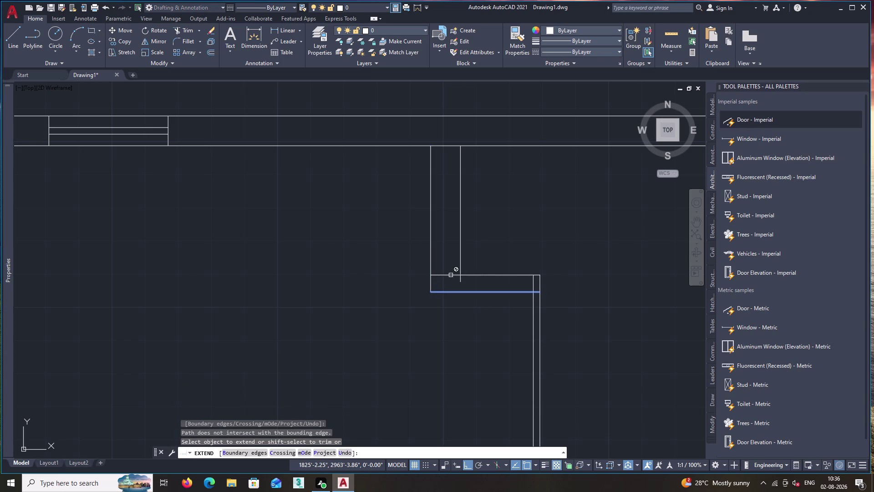
key(Escape)
Move the vertical recess line over to the wall corner.
scroll(down, 3)
middle_drag(479, 320, 450, 241)
click(478, 284)
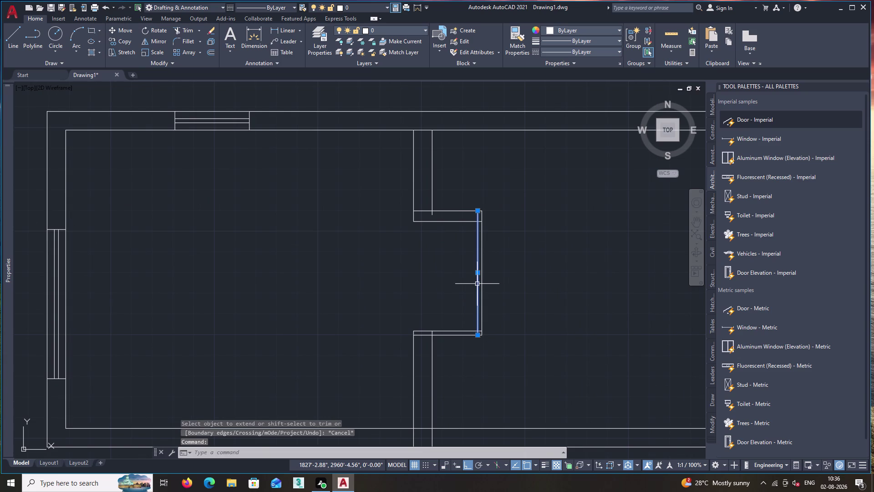
text(m)
key(space)
scroll(up, 3)
click(482, 214)
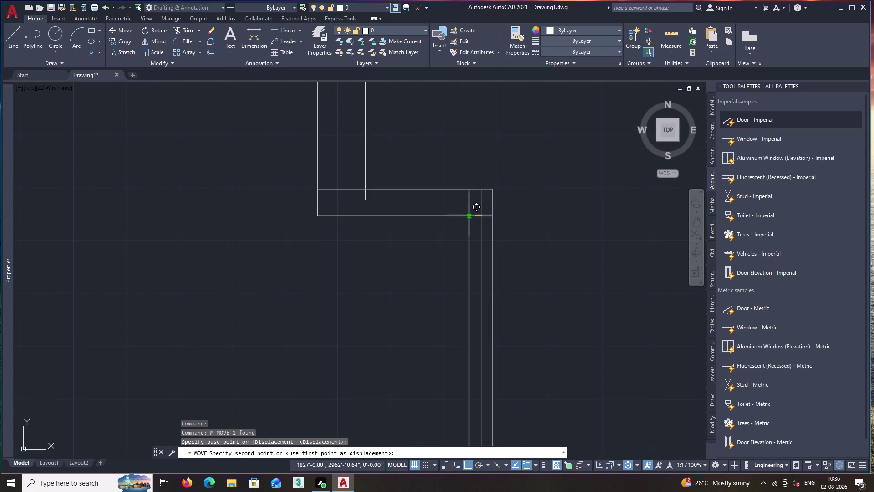
click(469, 215)
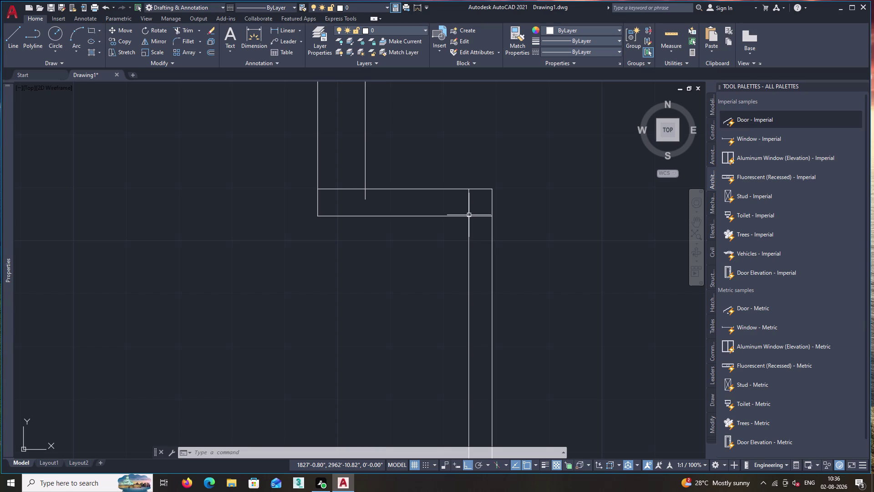
Trim the overlapping line at the recess corner.
text(tr)
key(space)
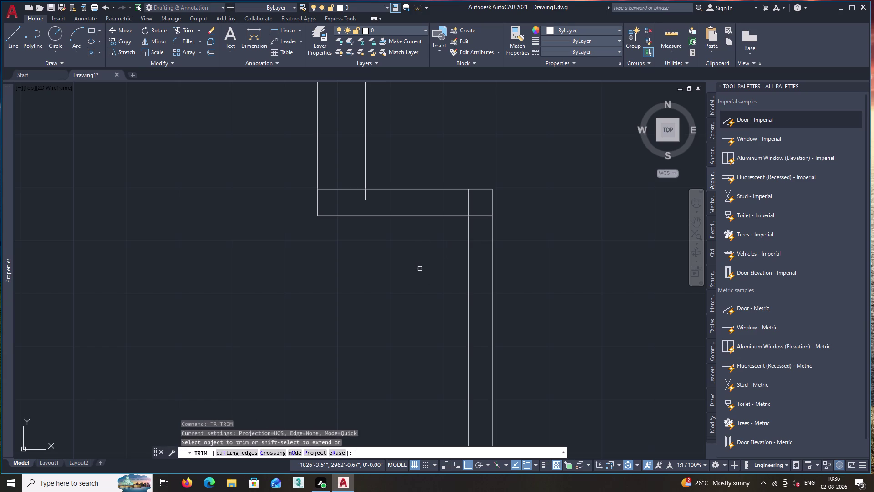
click(364, 195)
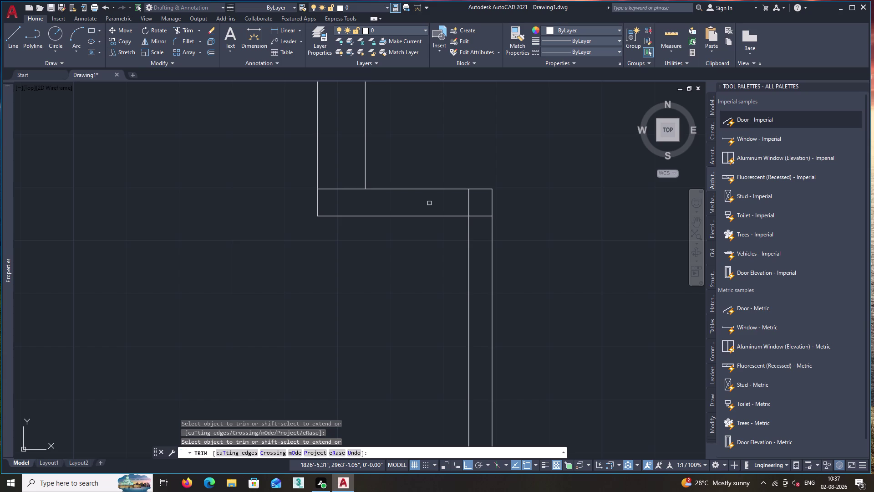
key(space)
scroll(down, 3)
middle_drag(426, 251, 426, 211)
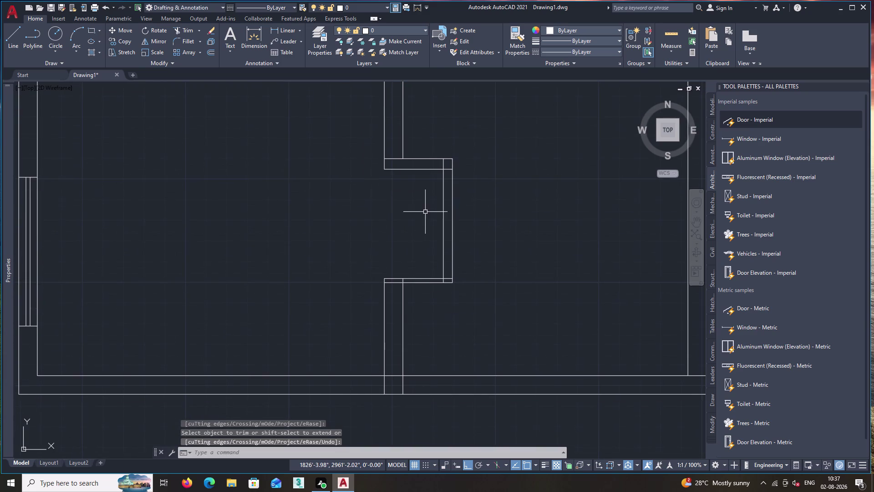
Grip-move the wall line at the other corner up toward the wall.
click(417, 279)
scroll(up, 3)
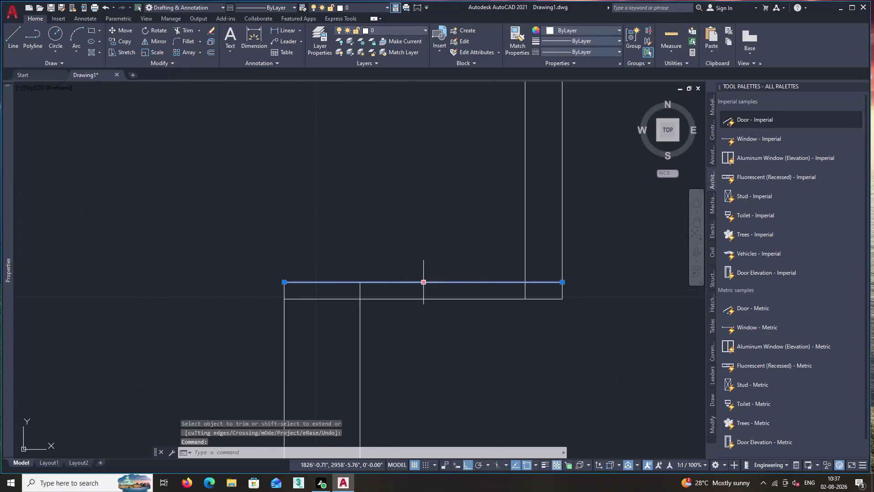
click(423, 281)
click(424, 264)
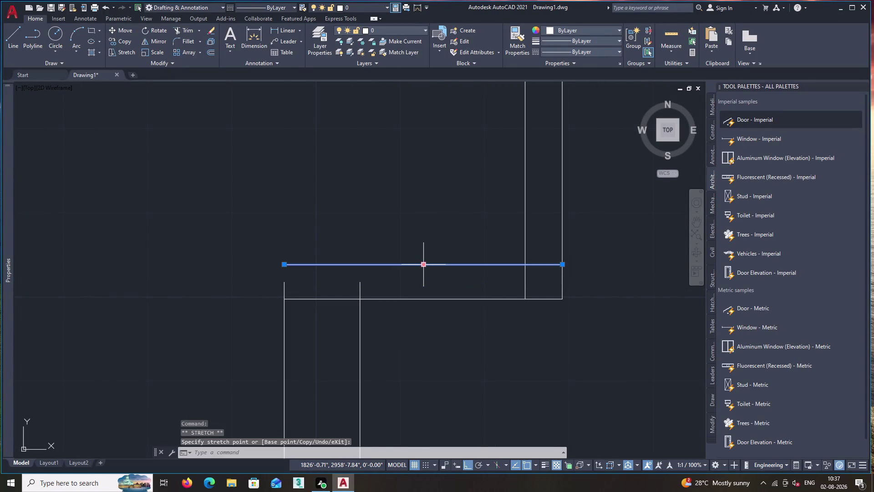
key(space)
Extend the vertical wall line upward until it meets the wall.
text(ex)
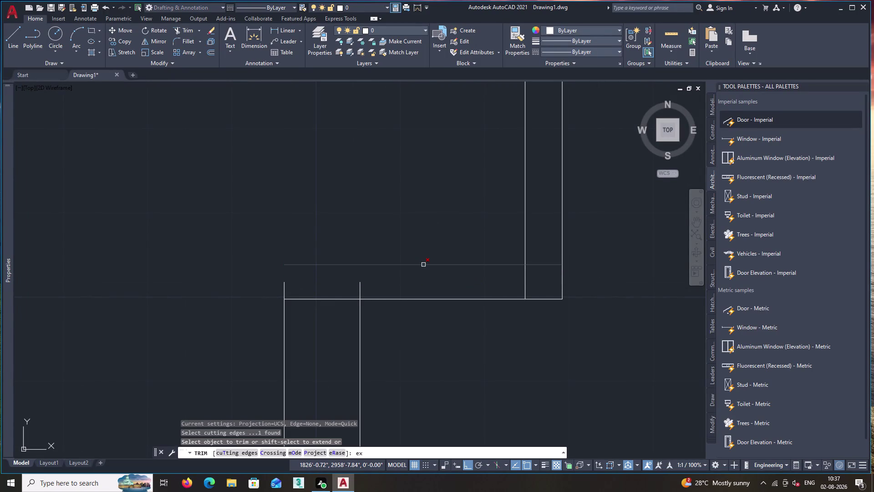
key(space)
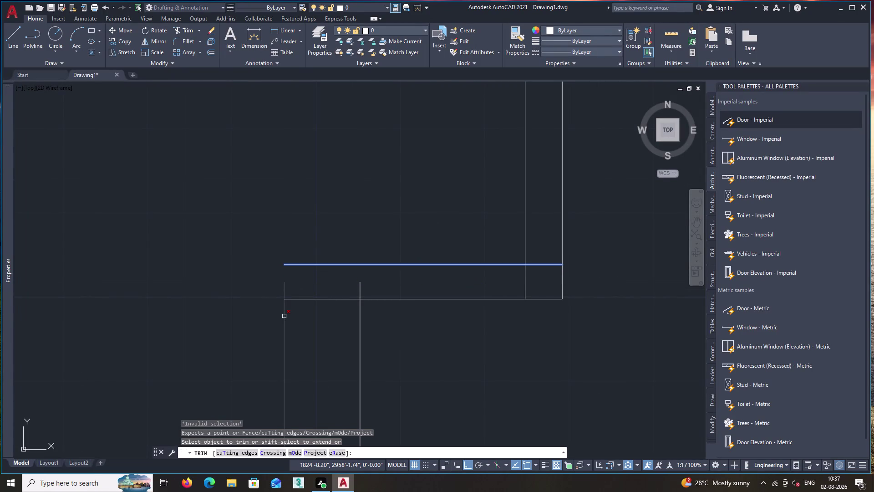
key(Escape)
text(ex)
key(space)
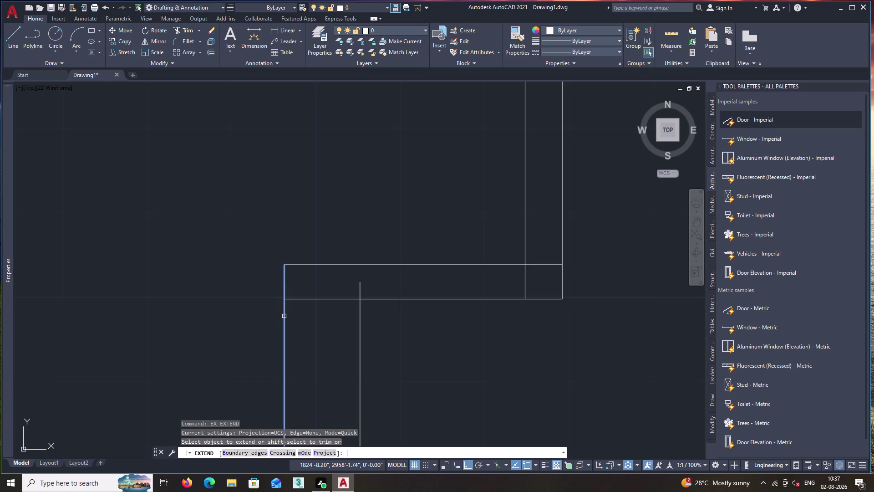
click(284, 316)
key(space)
text(tr)
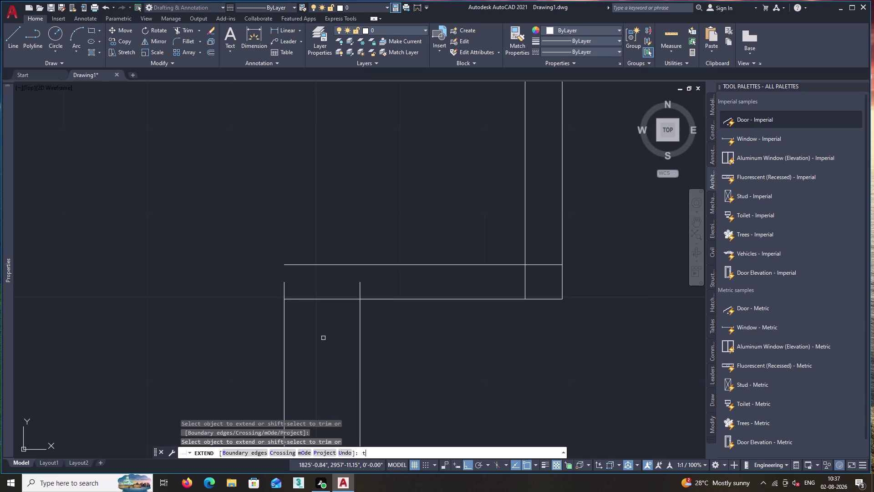
text(ex)
key(Escape)
text(e)
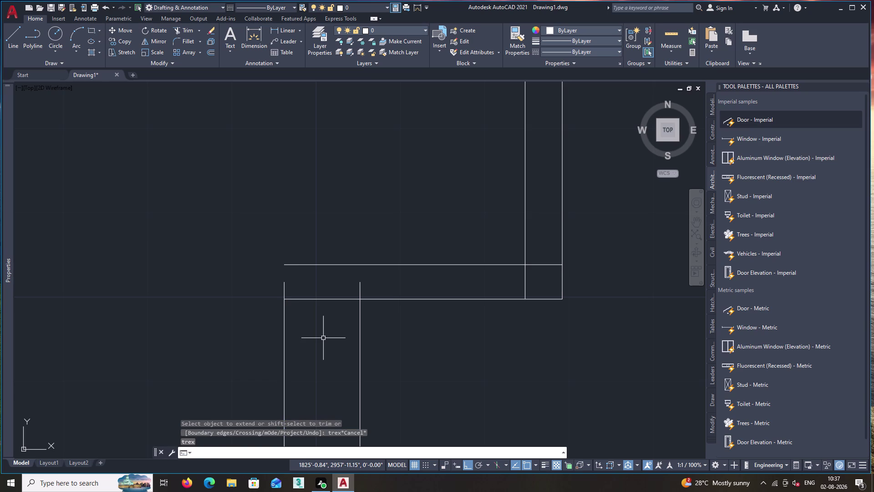
text(x)
key(space)
click(284, 322)
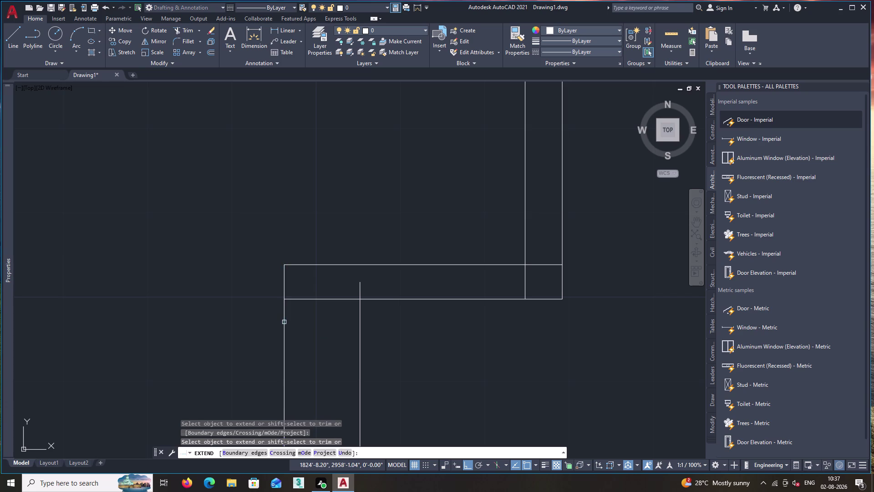
key(space)
Trim the overlapping wall lines at the partition junctions.
text(tr)
key(space)
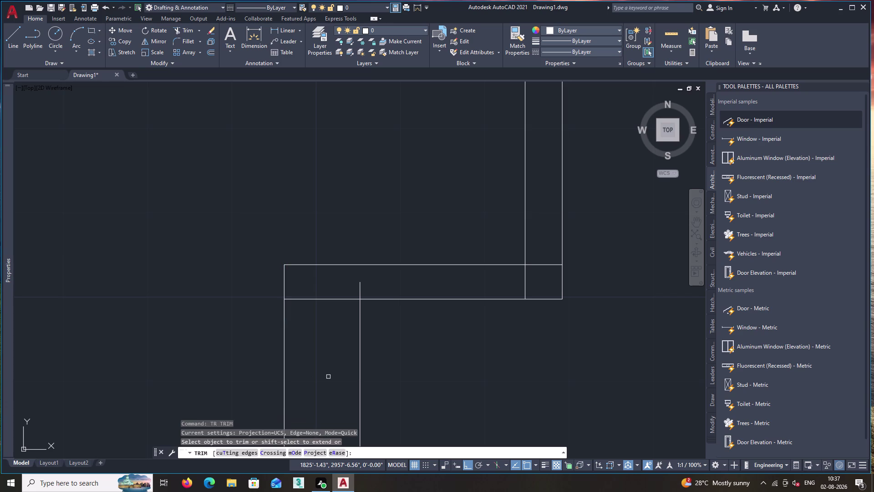
click(361, 291)
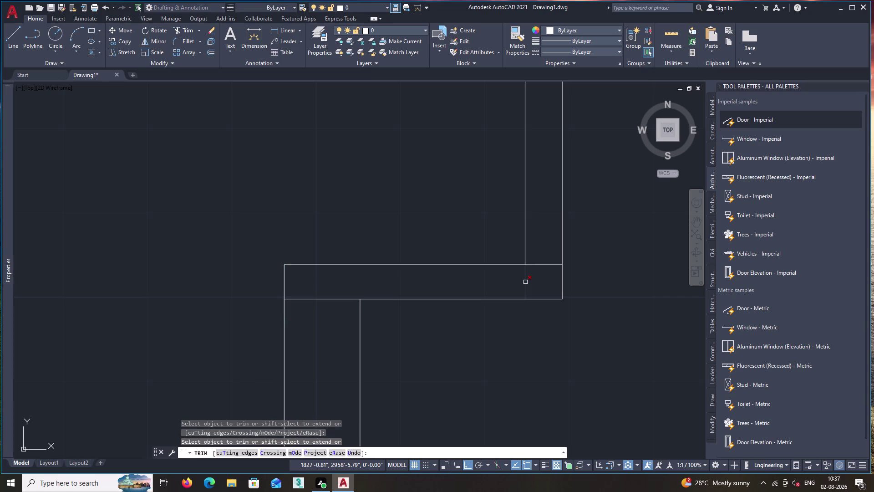
click(525, 282)
click(539, 264)
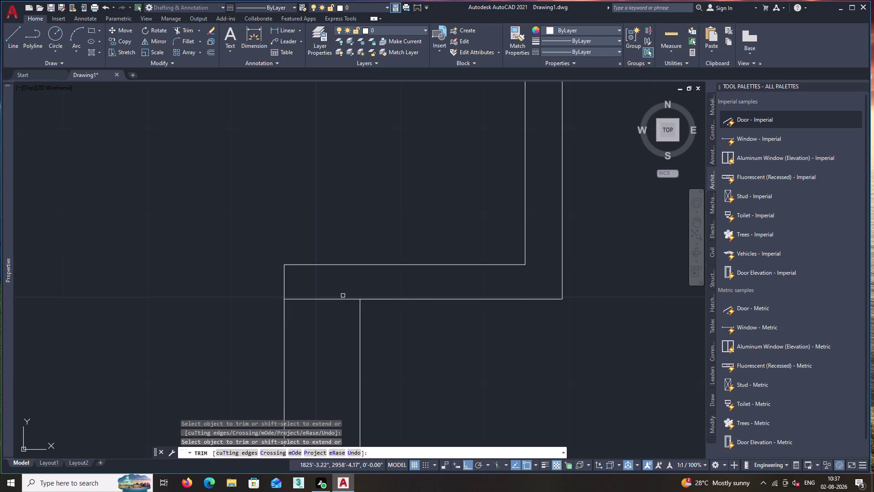
click(343, 298)
scroll(down, 3)
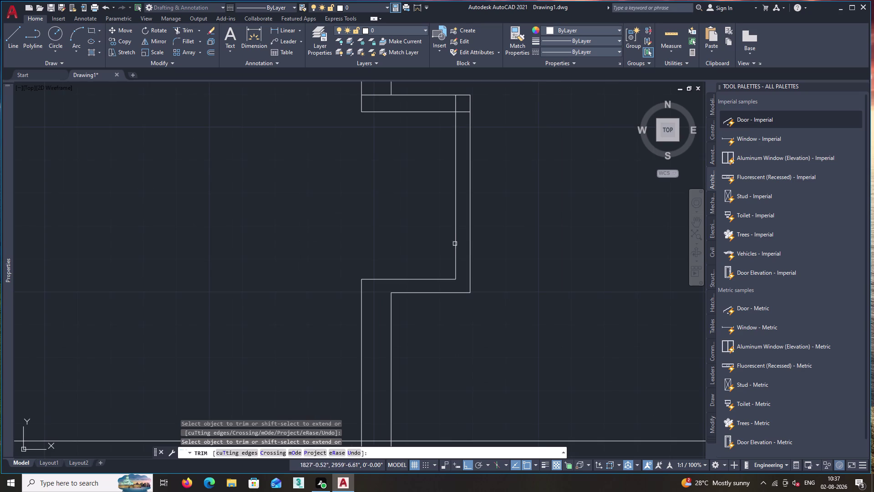
middle_drag(462, 230, 478, 365)
click(478, 246)
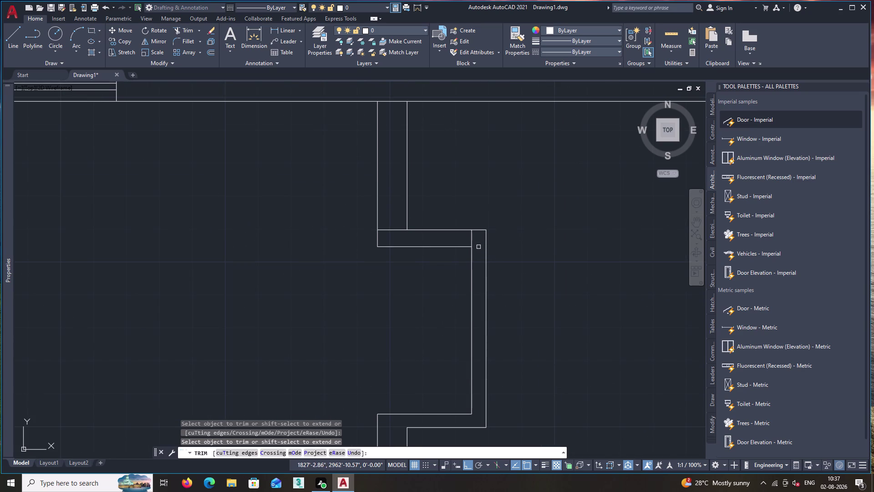
click(472, 239)
click(398, 230)
key(space)
Extend the recess's short lower wall line to meet the doubled partition.
scroll(down, 3)
middle_drag(398, 321, 428, 239)
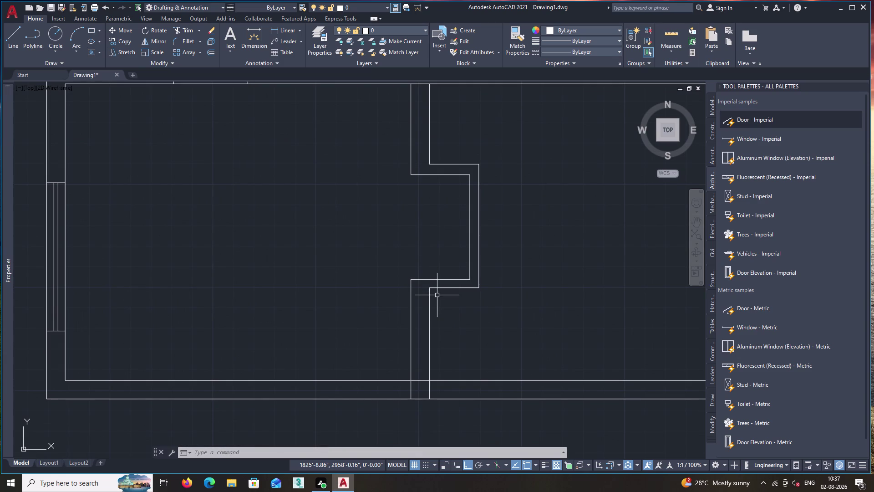
text(ex)
key(space)
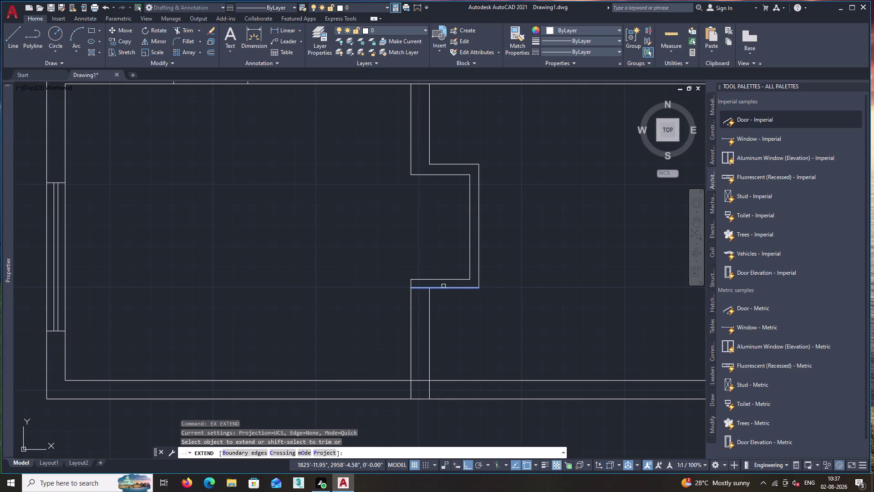
click(444, 286)
click(443, 288)
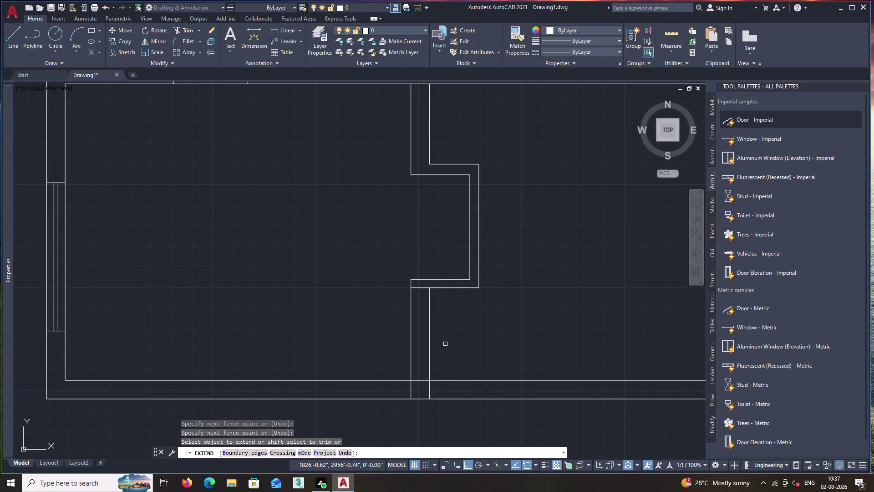
key(space)
scroll(down, 3)
scroll(down, 3)
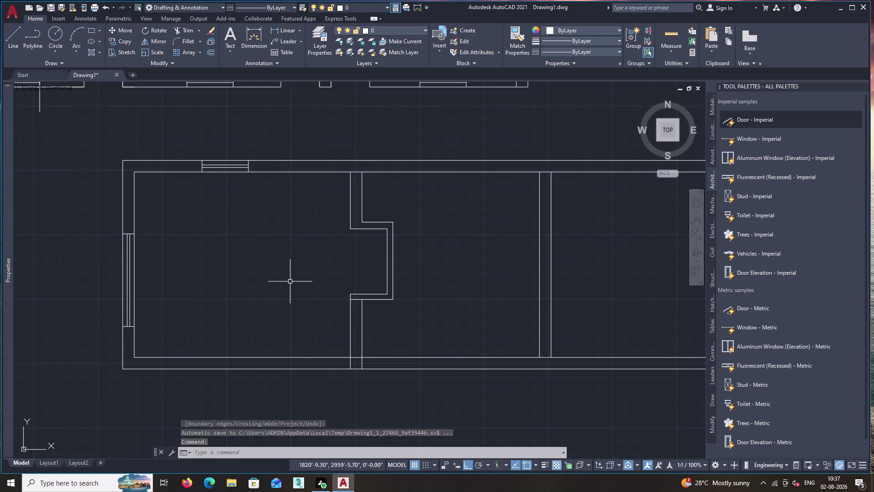
middle_drag(533, 269, 365, 310)
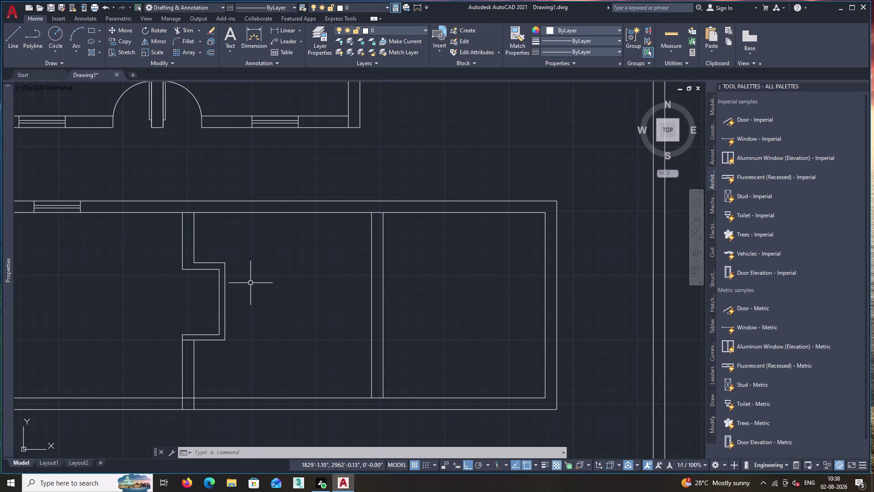
key(Escape)
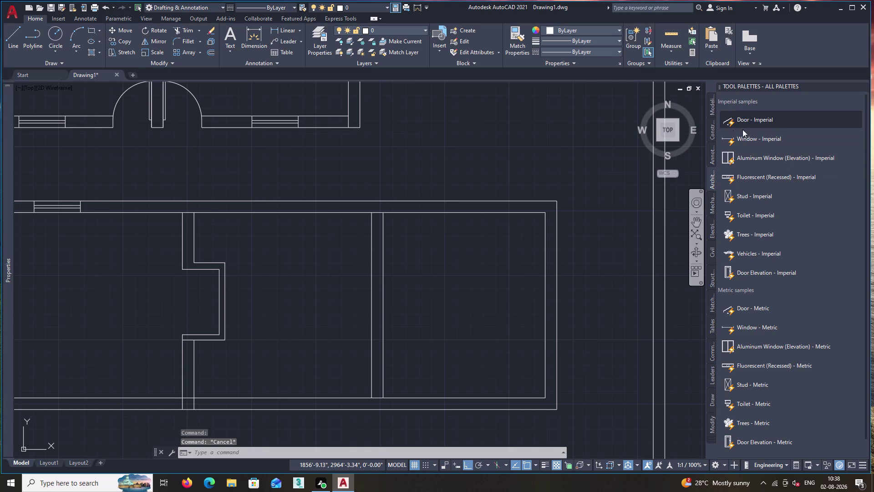
Place a Door - Imperial in the room, set to open 90° with flipped swing.
click(756, 122)
click(276, 339)
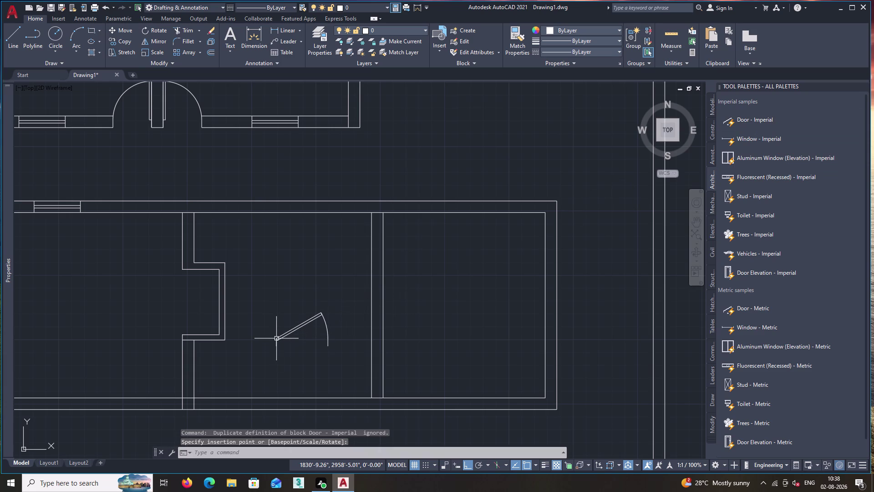
click(299, 326)
click(269, 319)
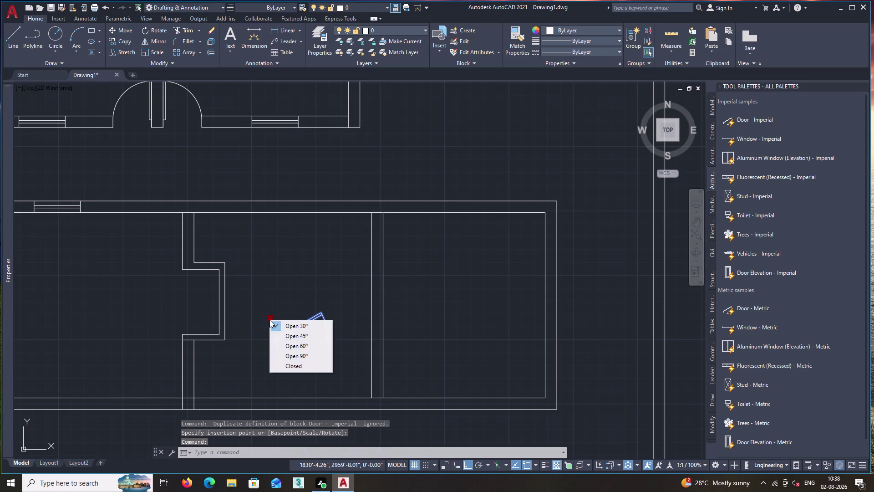
click(286, 353)
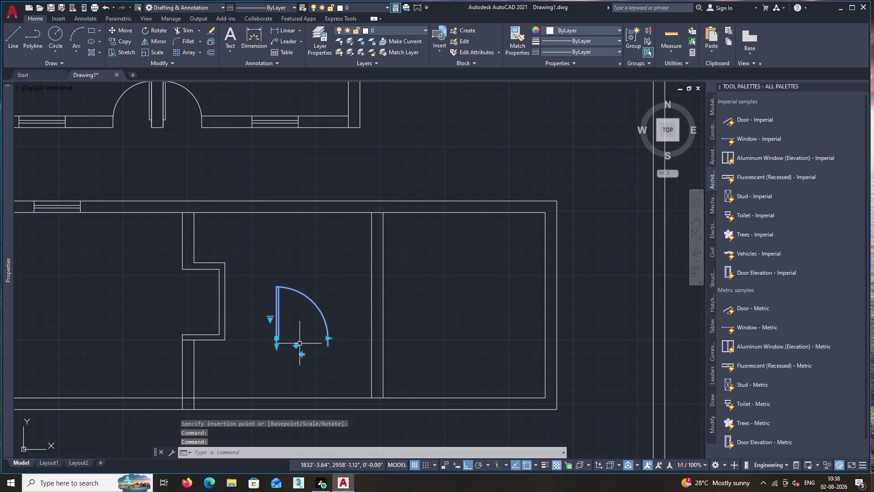
click(297, 344)
click(302, 329)
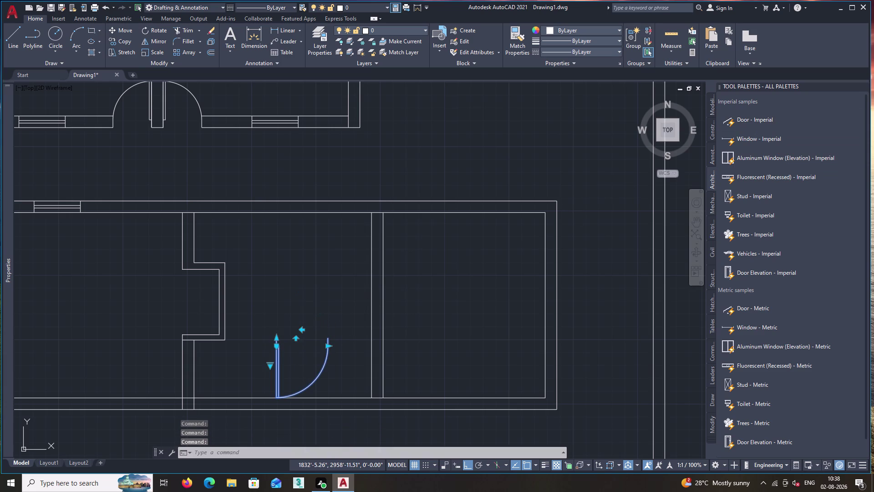
click(306, 340)
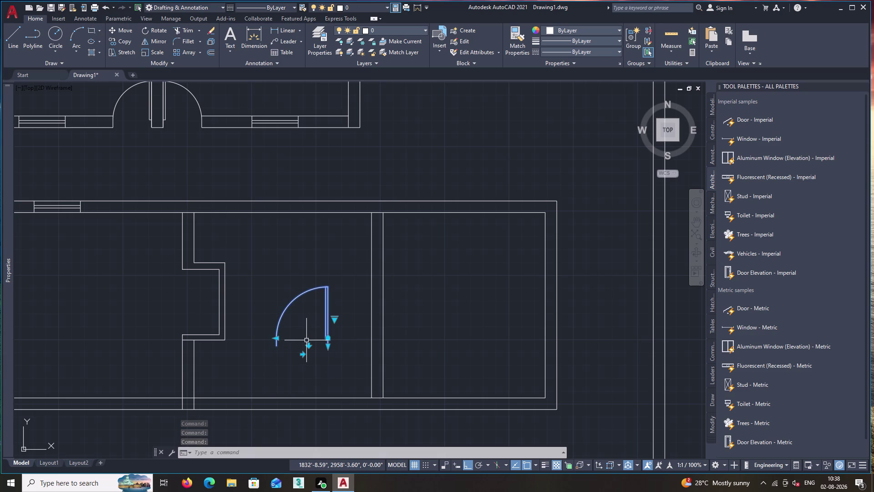
Rotate the door 270° so its leaf lies horizontal, swing facing left.
text(ro)
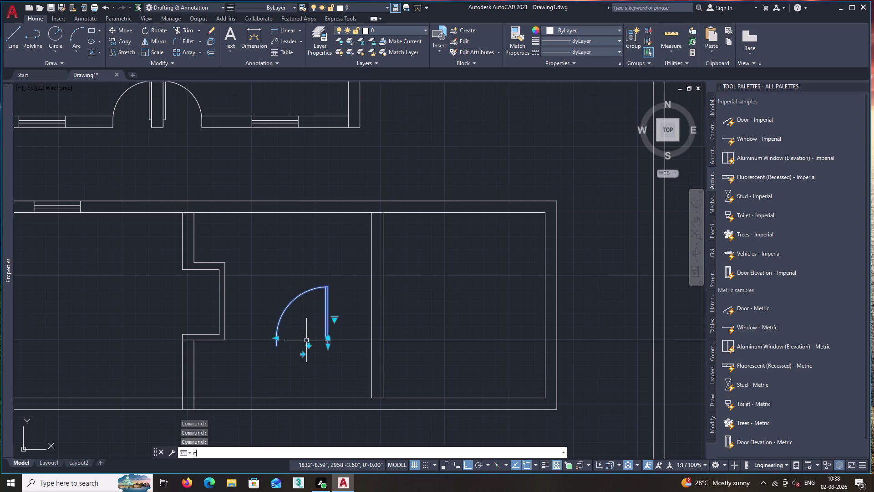
key(Return)
click(328, 347)
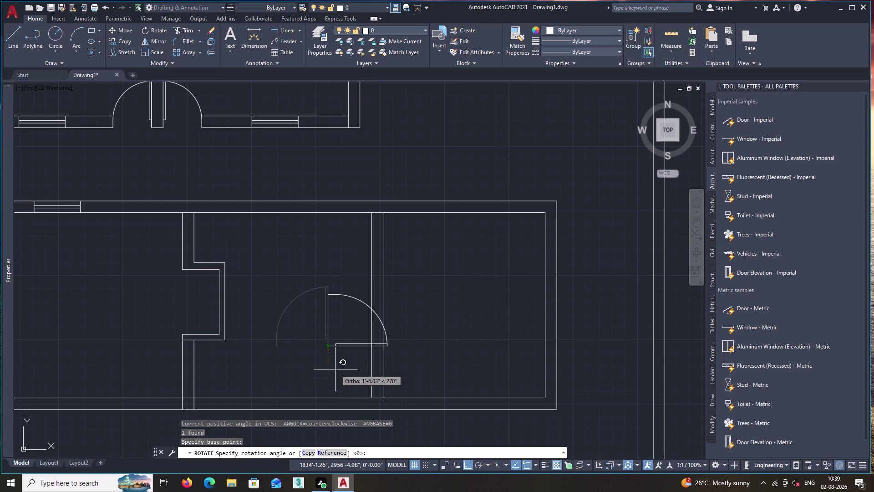
click(336, 369)
click(336, 348)
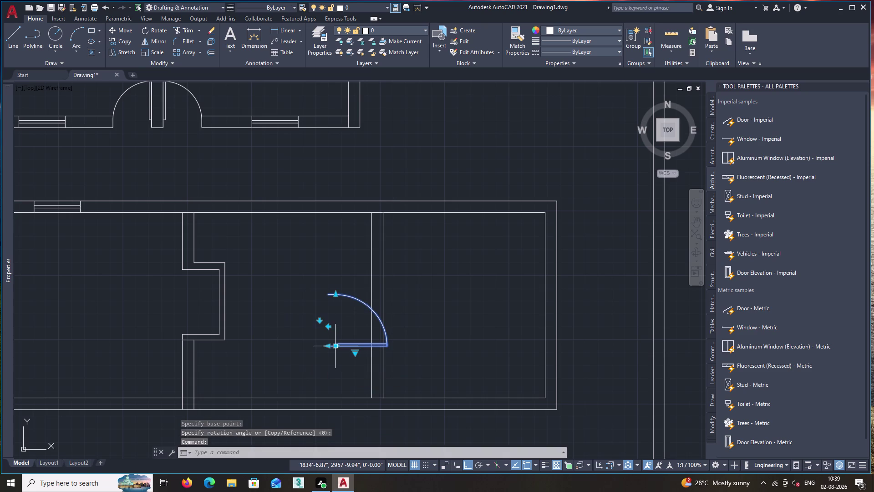
click(329, 327)
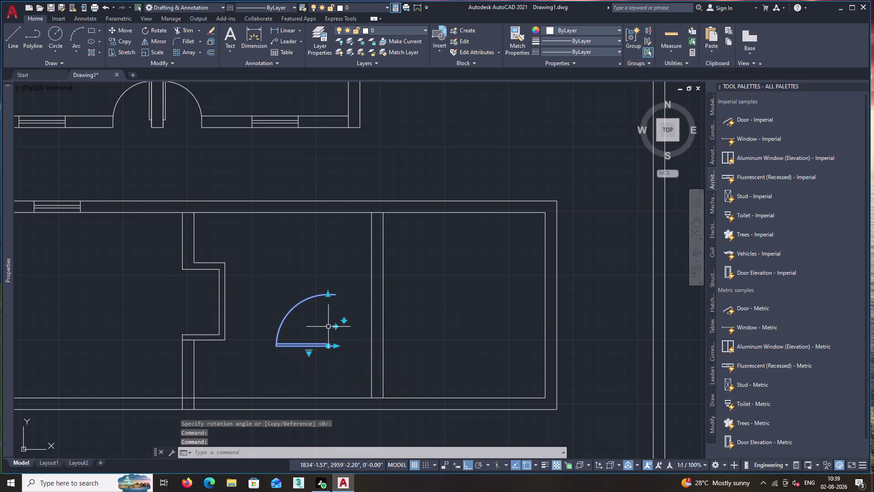
key(space)
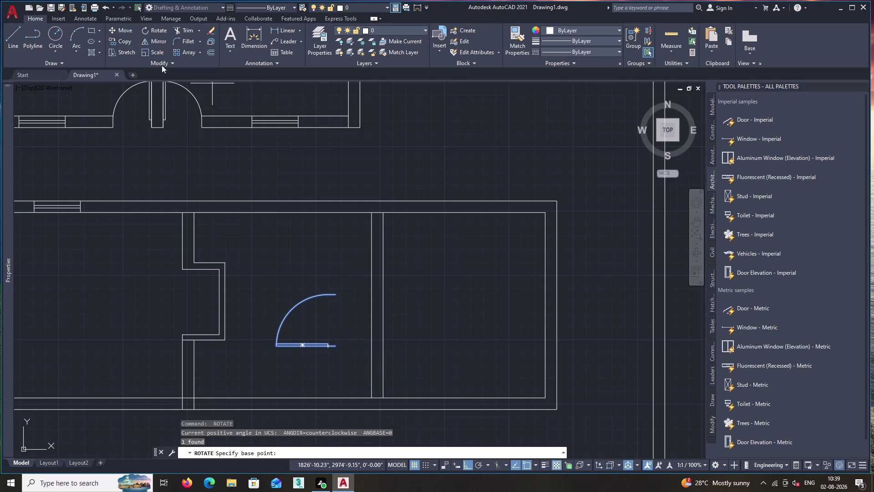
Add a temporary linear dimension measuring the door's width.
click(286, 30)
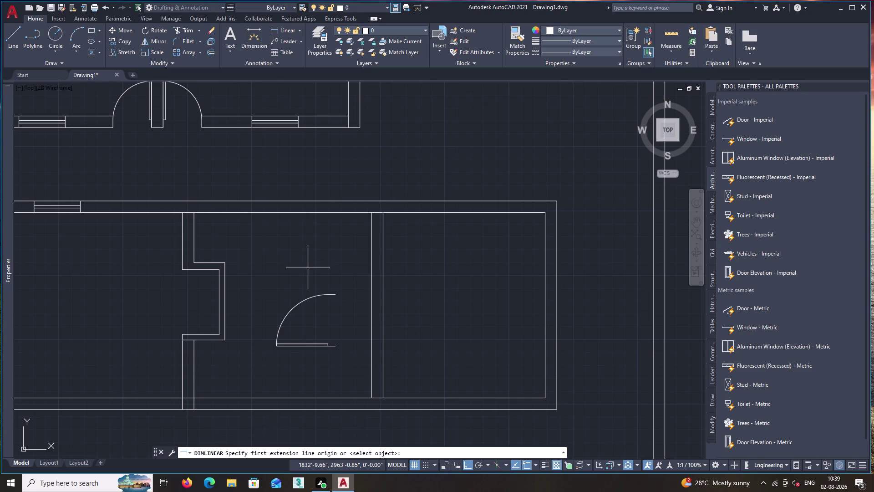
scroll(up, 3)
click(345, 341)
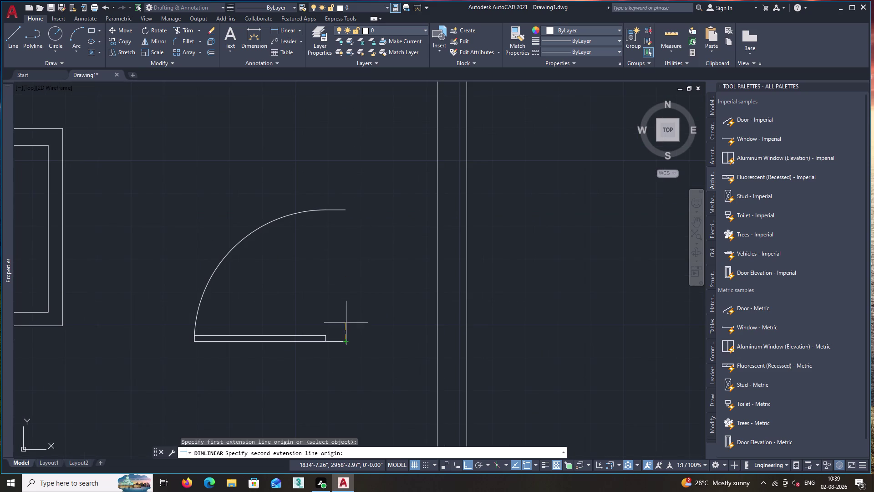
click(345, 210)
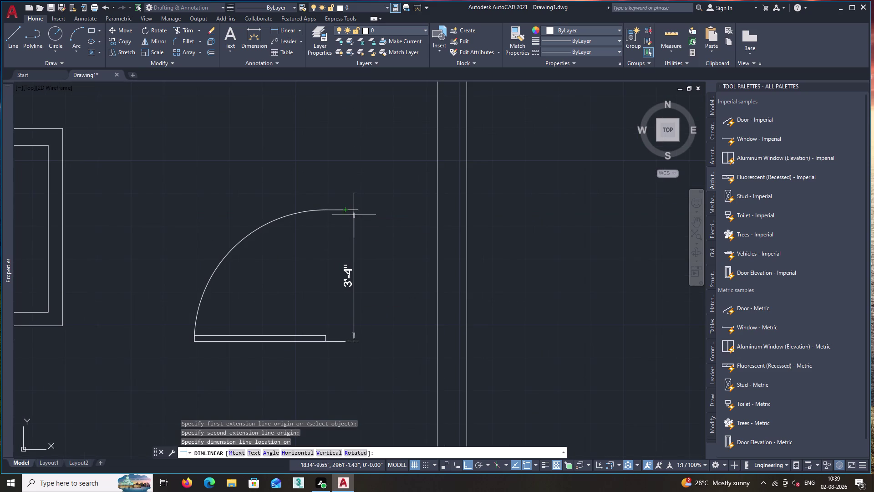
click(360, 218)
Drag the door's width grip to make it 3 feet wide.
click(325, 210)
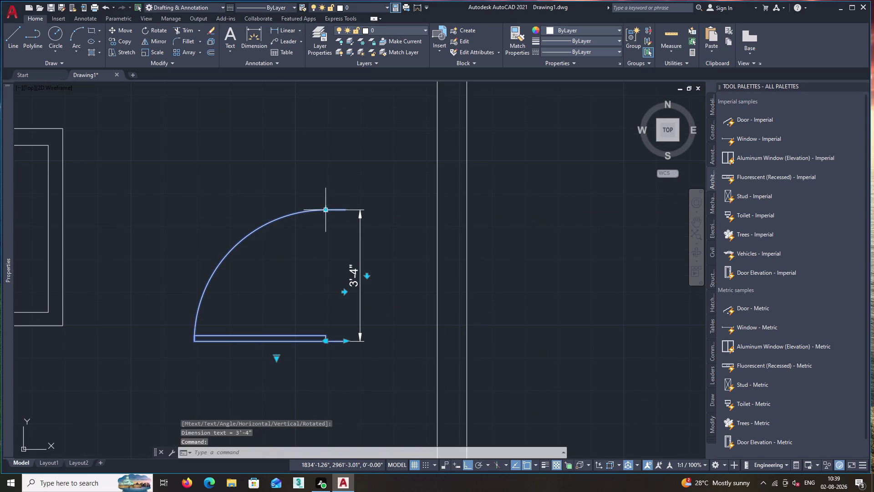
click(327, 209)
click(323, 220)
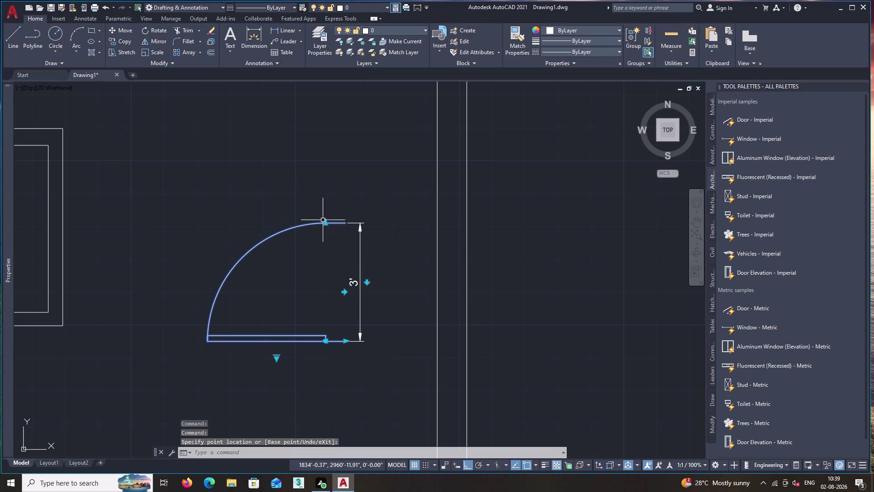
key(space)
Erase the temporary width dimension.
click(361, 284)
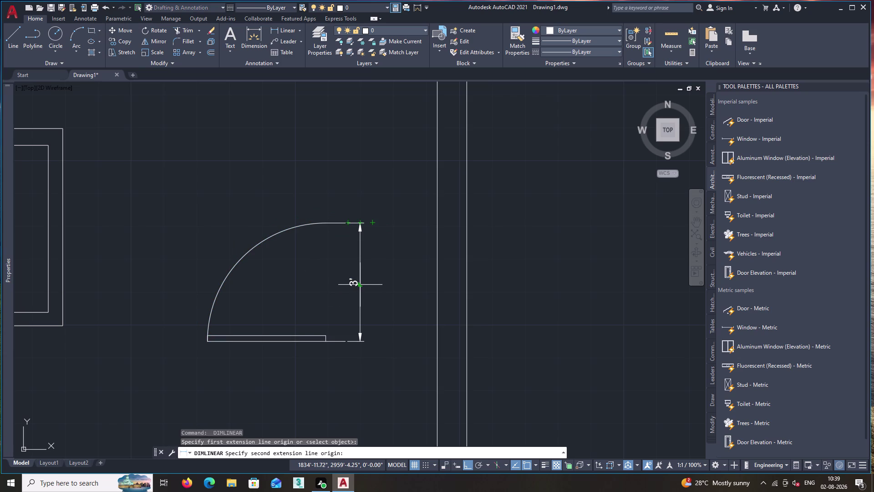
key(Escape)
click(360, 284)
key(Delete)
Move the door toward the extension's bottom wall, beside the jogged partition.
scroll(down, 3)
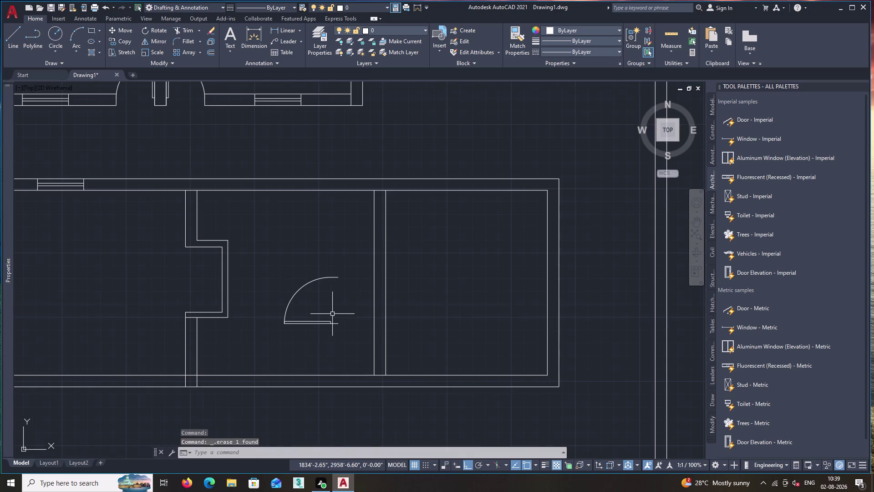
text(m)
key(space)
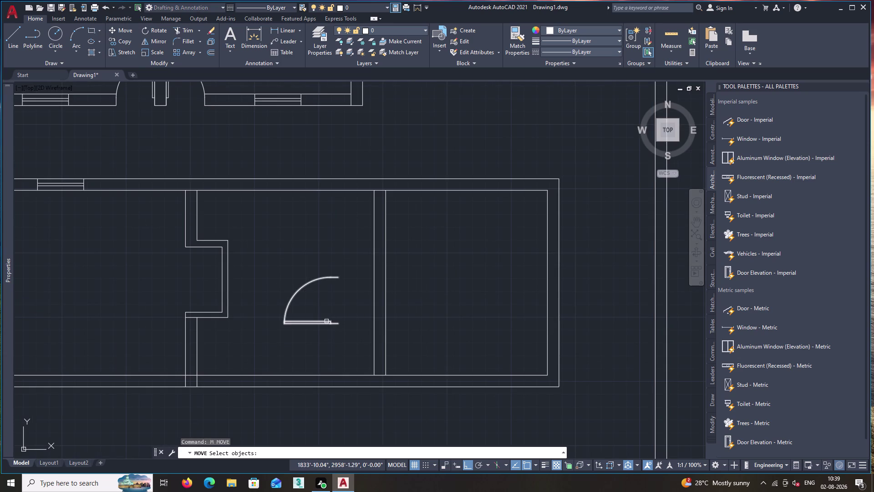
click(326, 321)
key(space)
scroll(up, 3)
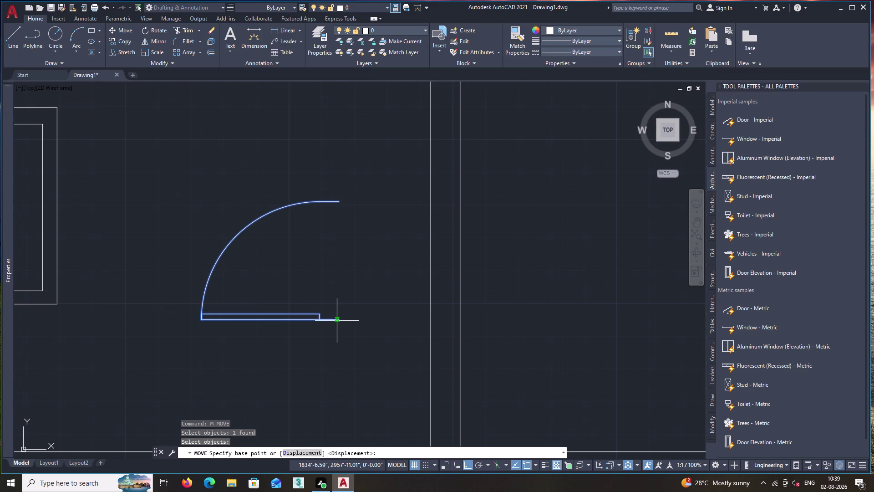
click(340, 320)
scroll(down, 3)
key(F8)
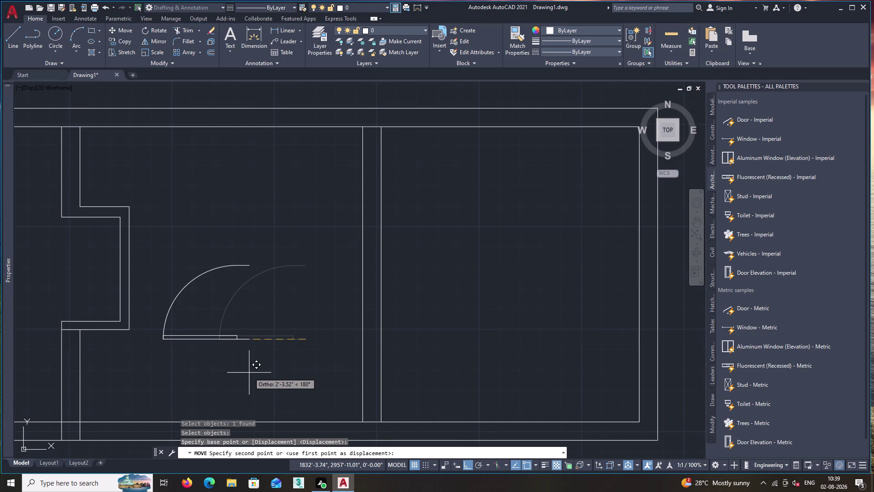
scroll(down, 3)
middle_drag(225, 379, 361, 345)
scroll(up, 3)
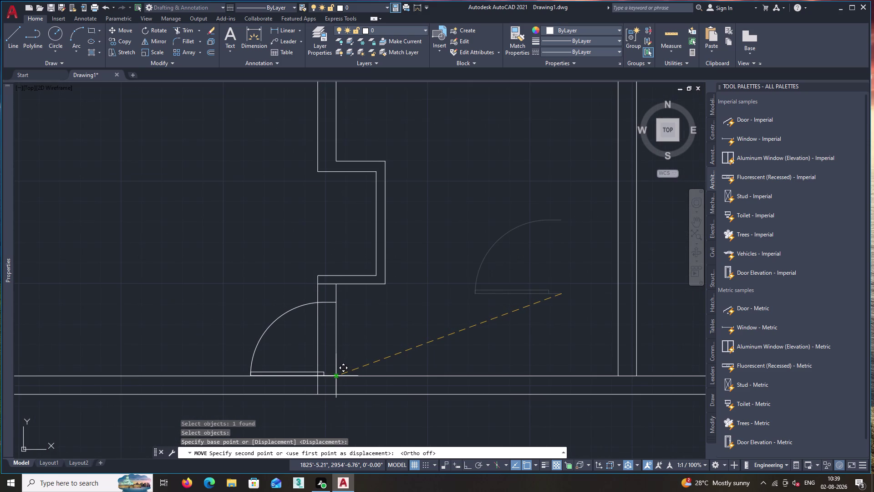
click(273, 311)
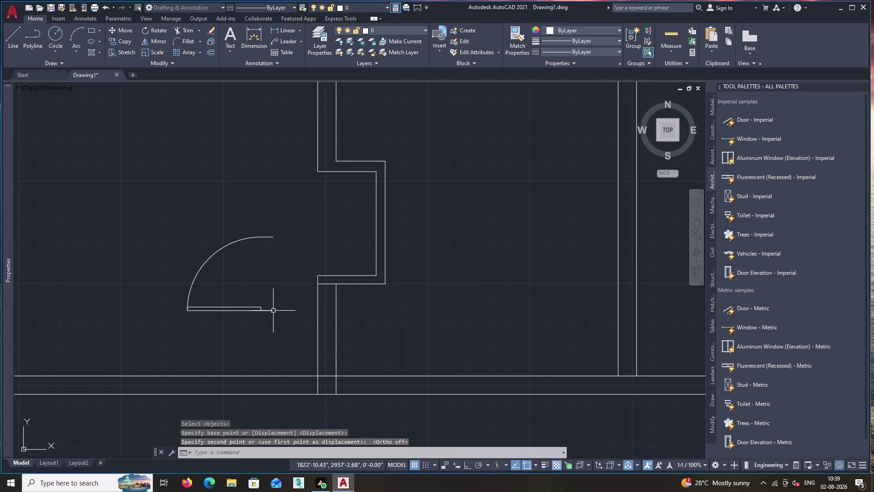
Draw a horizontal cut line across the partition wall, tracked 9" from the wall corner.
key(o)
key(Return)
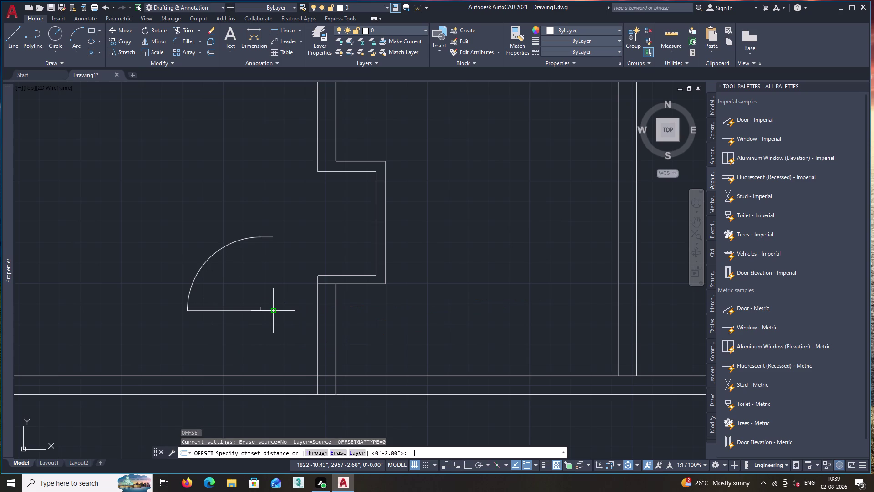
key(Escape)
key(l)
key(Return)
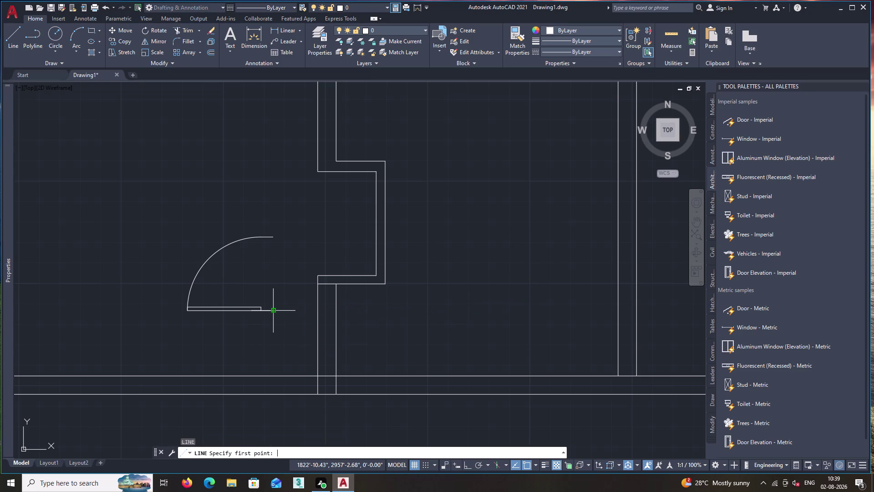
text(tk)
key(Return)
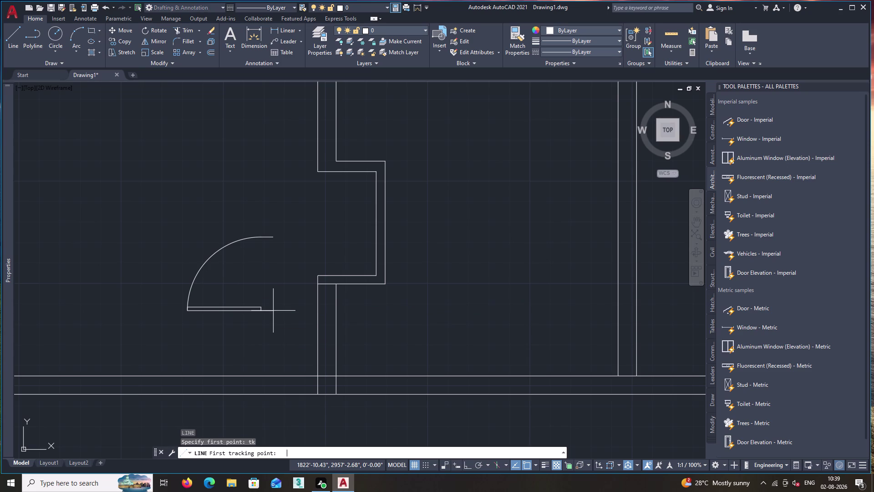
click(337, 376)
key(9)
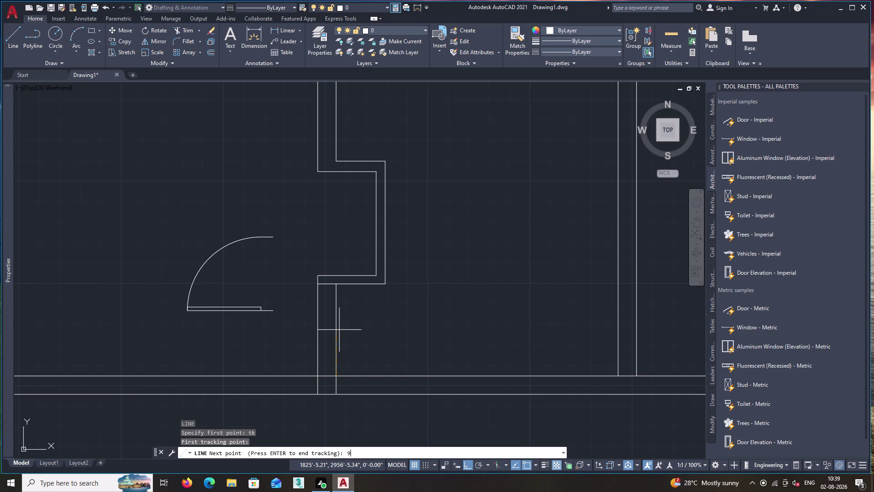
key(shift+quotedbl)
key(Return)
key(Return)
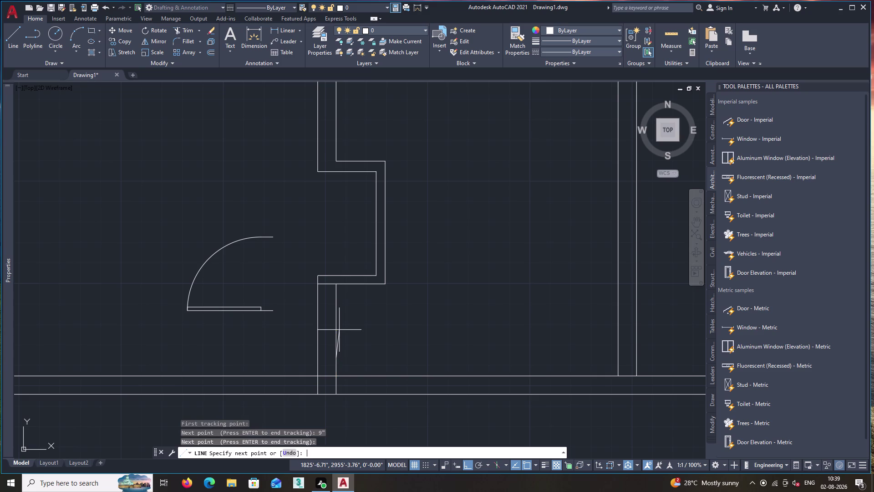
key(F8)
click(308, 362)
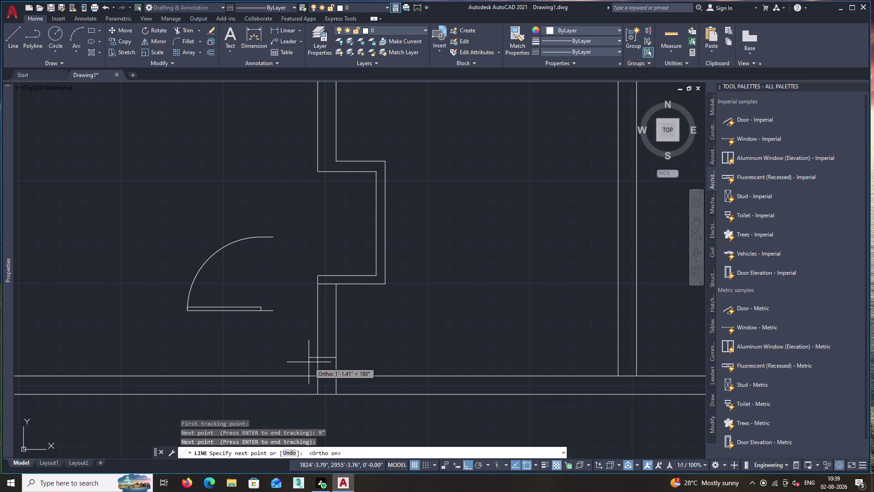
key(space)
Trim the cut line's excess, offset it 3", and delete the unwanted cut line.
text(tr)
key(space)
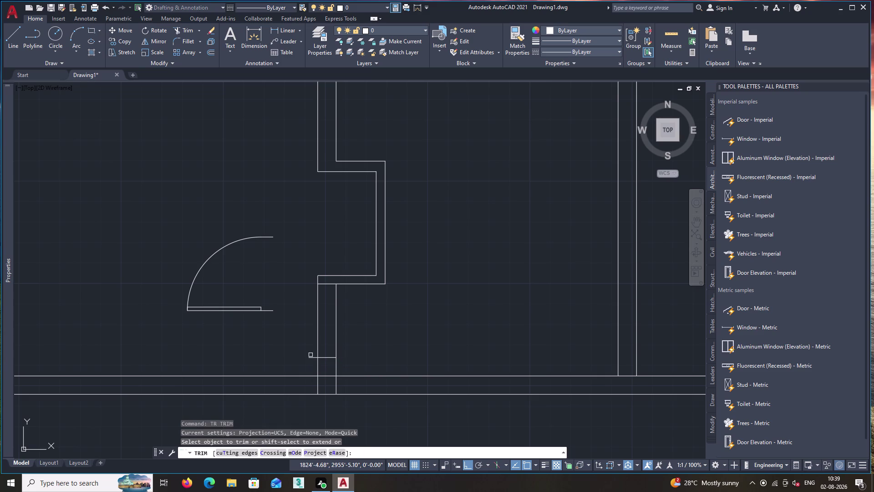
click(312, 358)
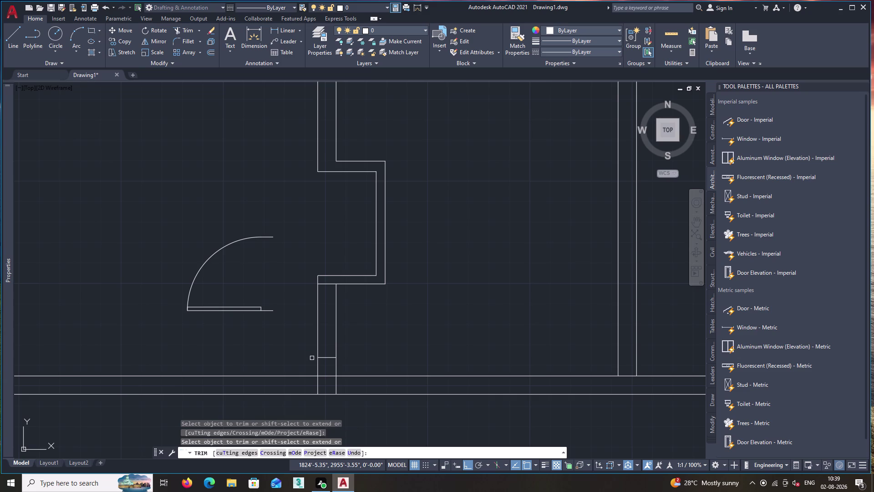
key(Escape)
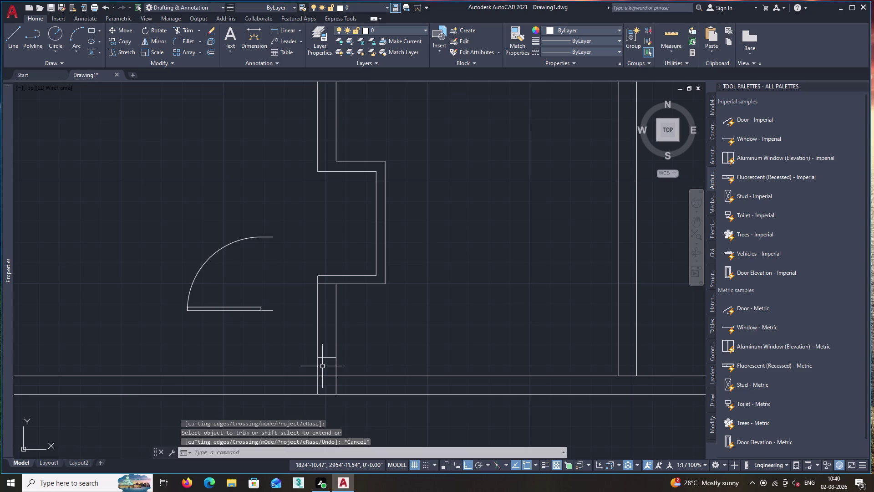
key(o)
key(Return)
key(3)
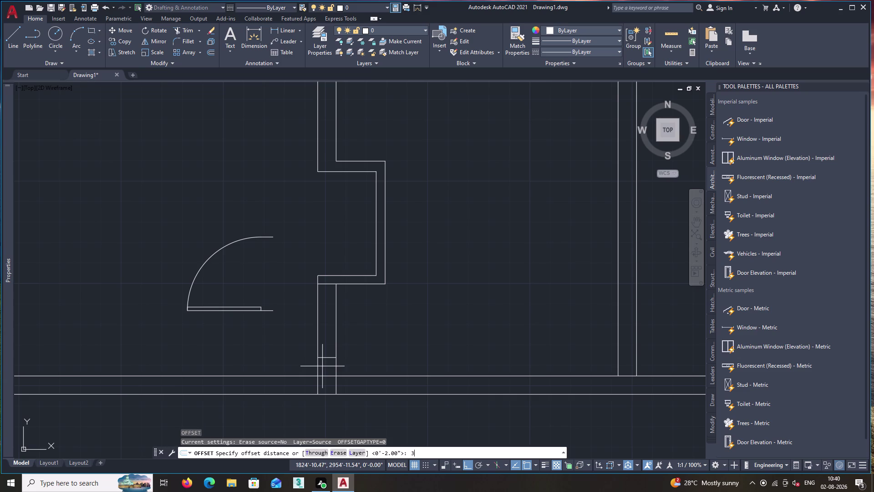
key(shift+quotedbl)
key(Return)
click(324, 358)
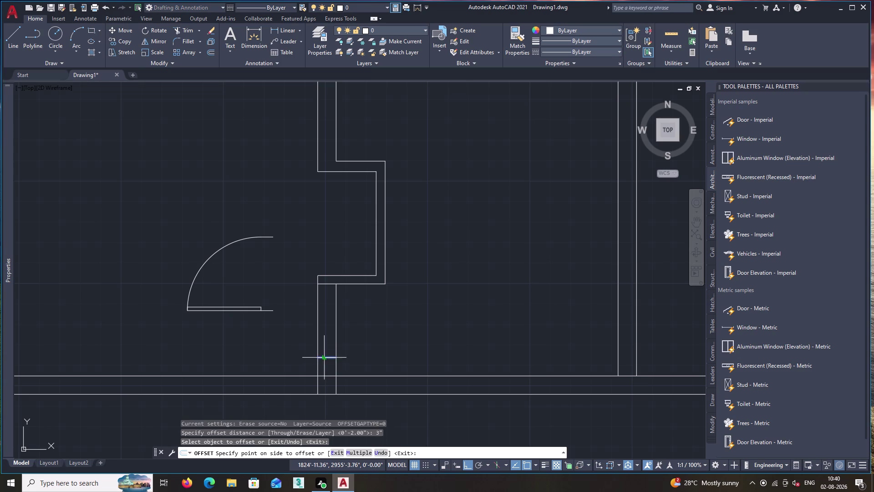
click(324, 368)
key(space)
click(326, 358)
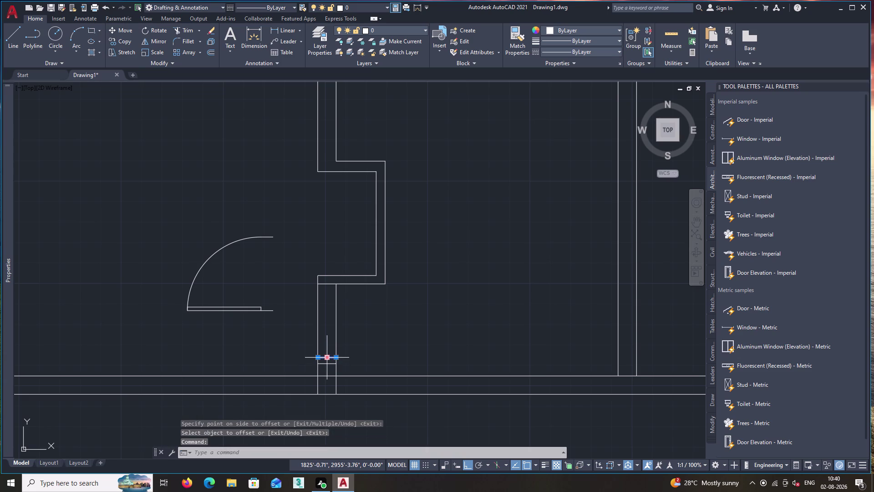
key(Delete)
Trim away the wall segments between the two cut lines to open the doorway.
text(tr)
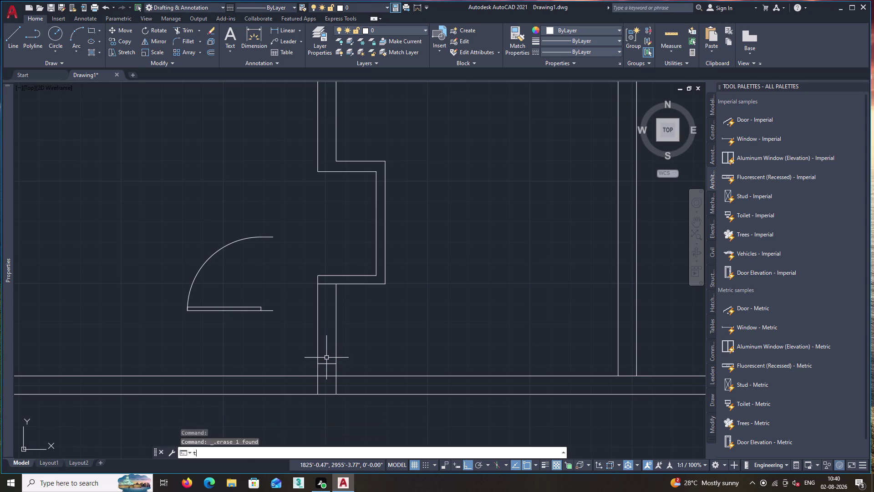
key(space)
drag(307, 328, 312, 328)
click(366, 337)
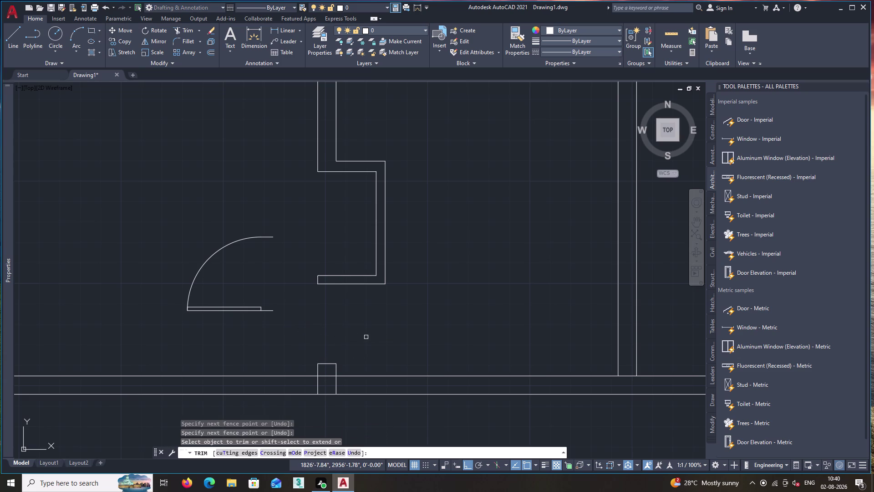
click(326, 373)
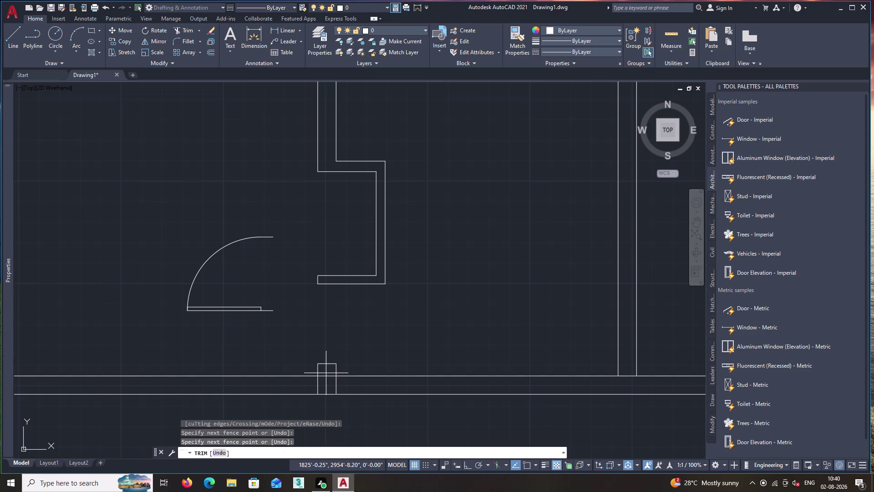
click(326, 385)
key(space)
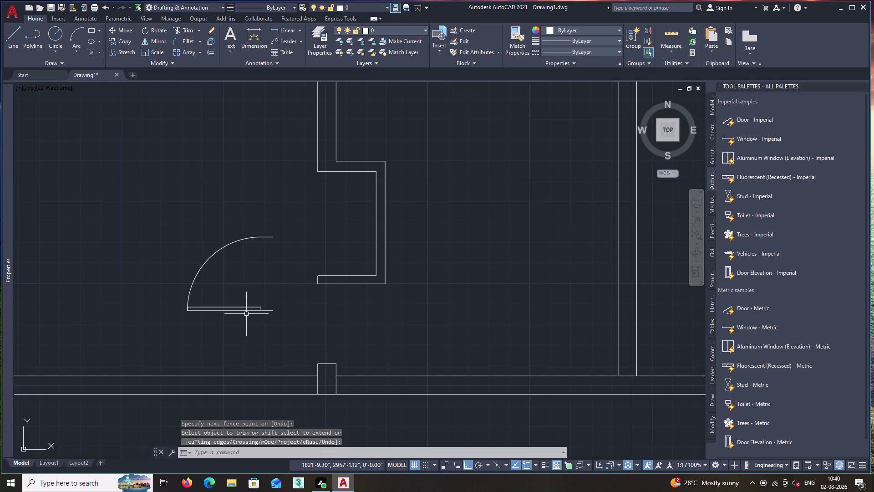
click(243, 309)
Move the door block into the new wall opening with Ortho off.
key(m)
key(space)
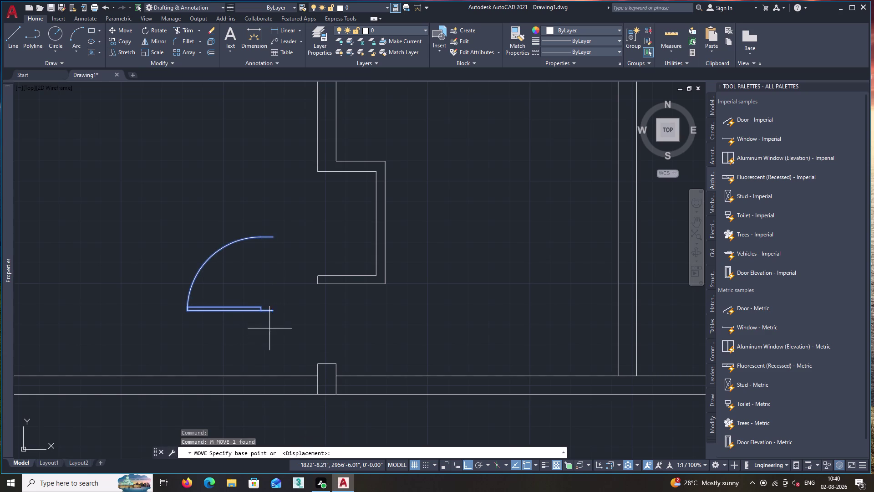
click(272, 310)
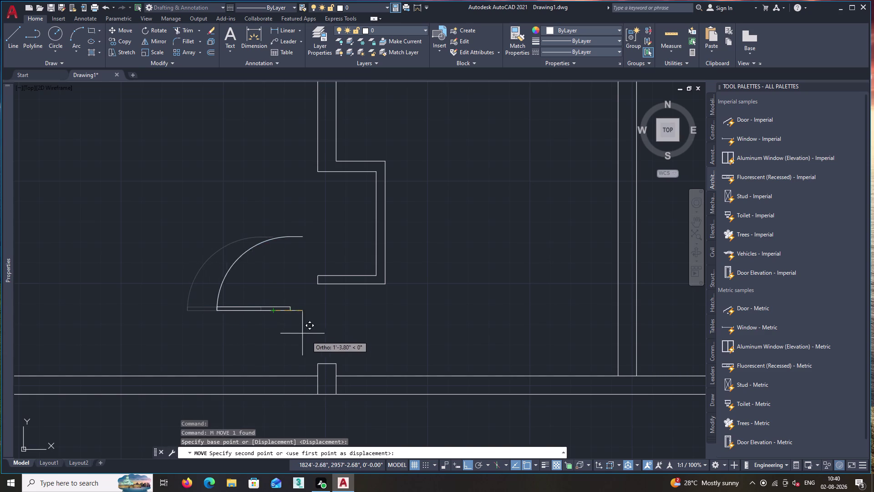
key(F8)
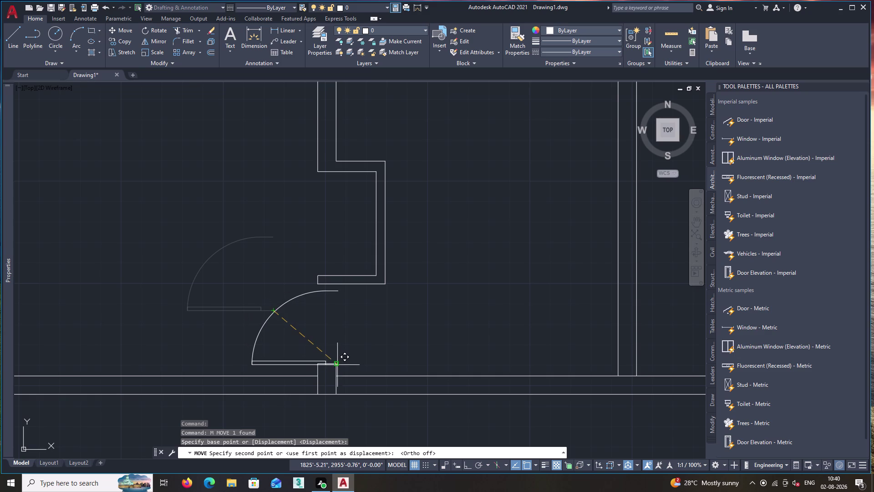
click(336, 364)
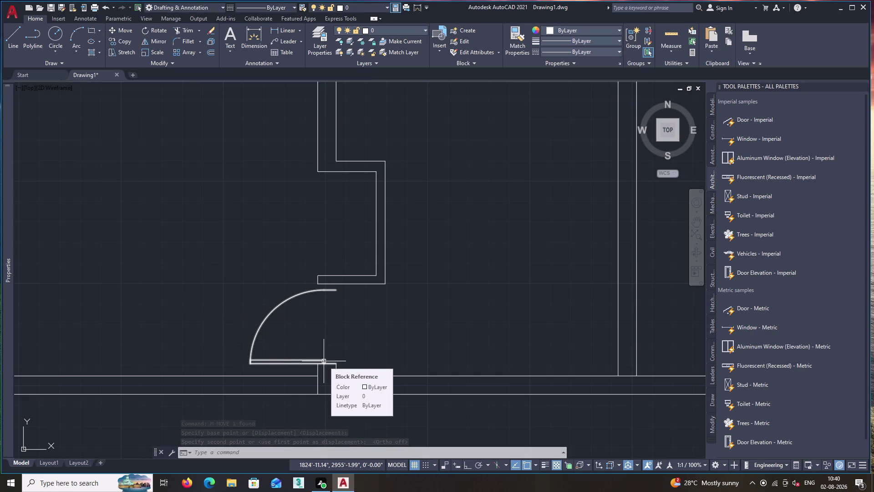
Draw a straight line from the door swing's end up to the partition wall end.
key(l)
key(Return)
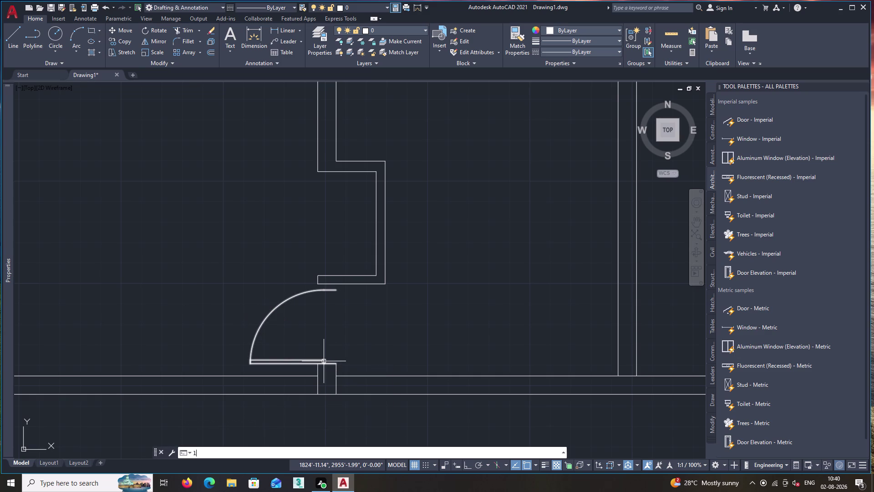
scroll(up, 3)
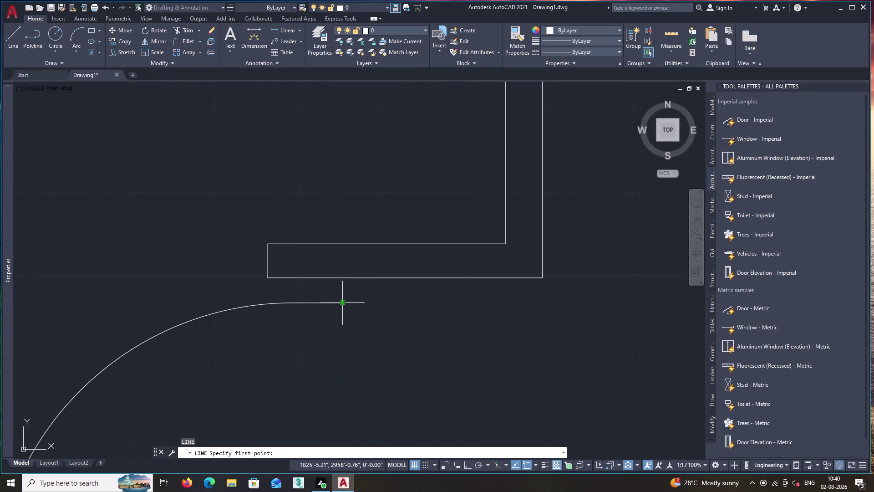
click(342, 301)
key(F8)
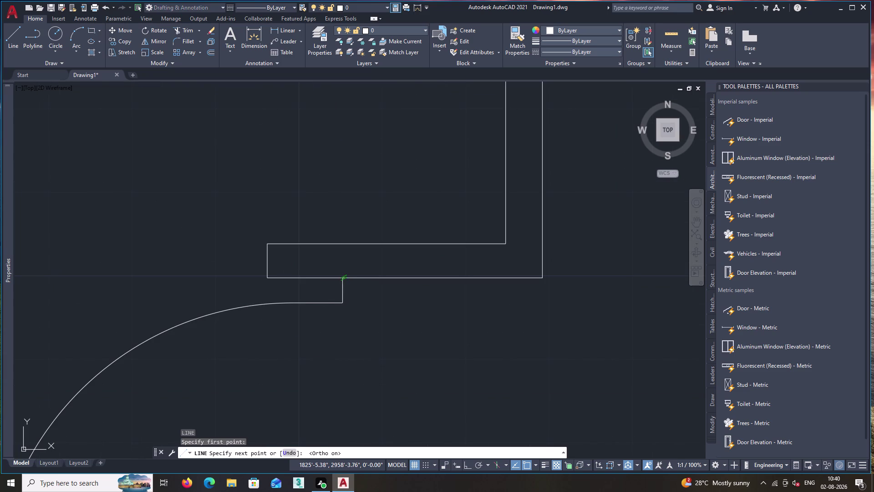
click(342, 277)
key(space)
scroll(down, 3)
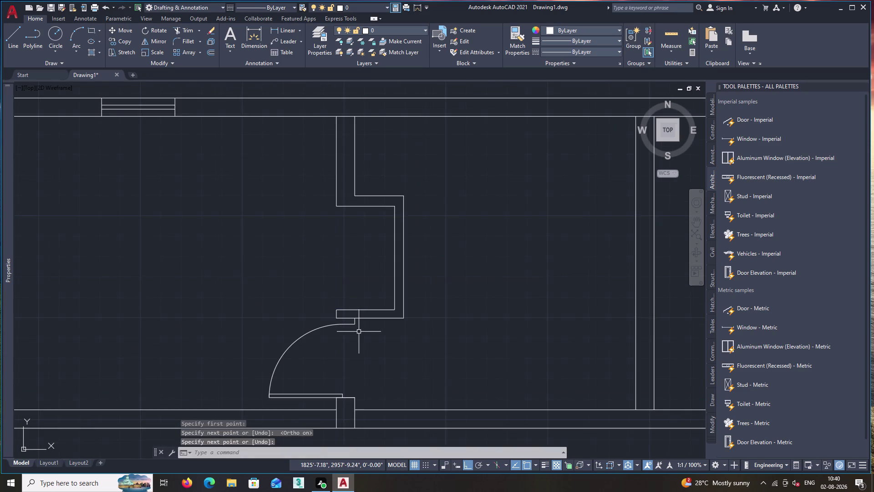
scroll(down, 3)
middle_drag(411, 359, 342, 321)
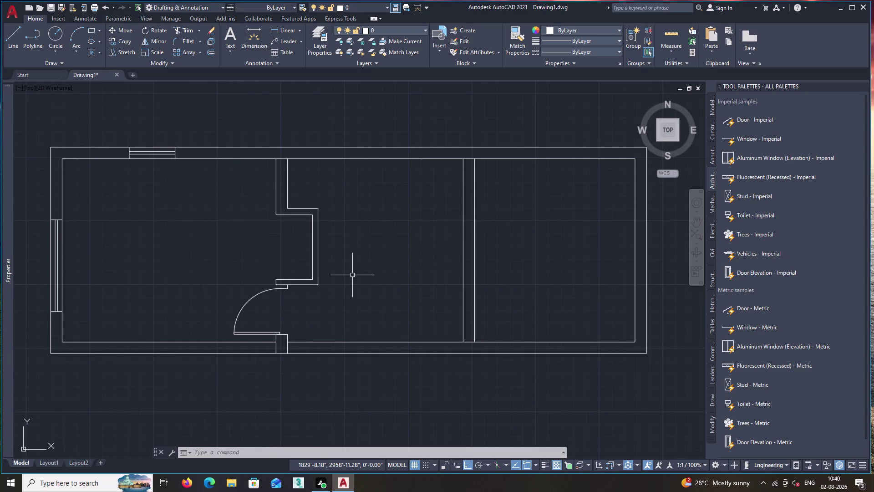
Draw a jamb line across the wall thickness from the inner wall face.
scroll(down, 3)
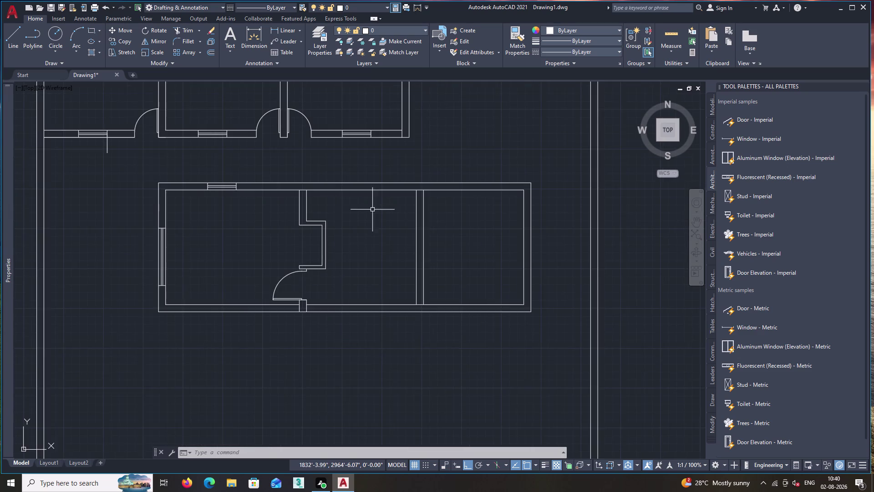
middle_drag(372, 209, 346, 266)
key(l)
key(Return)
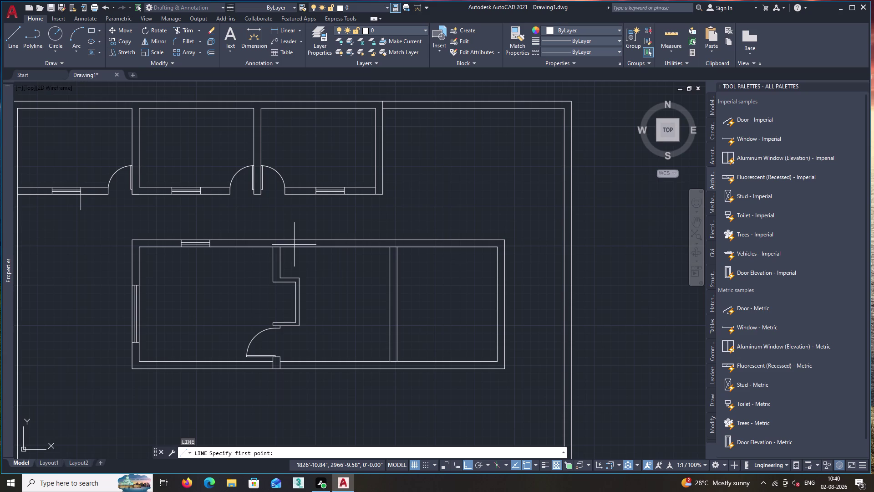
scroll(up, 3)
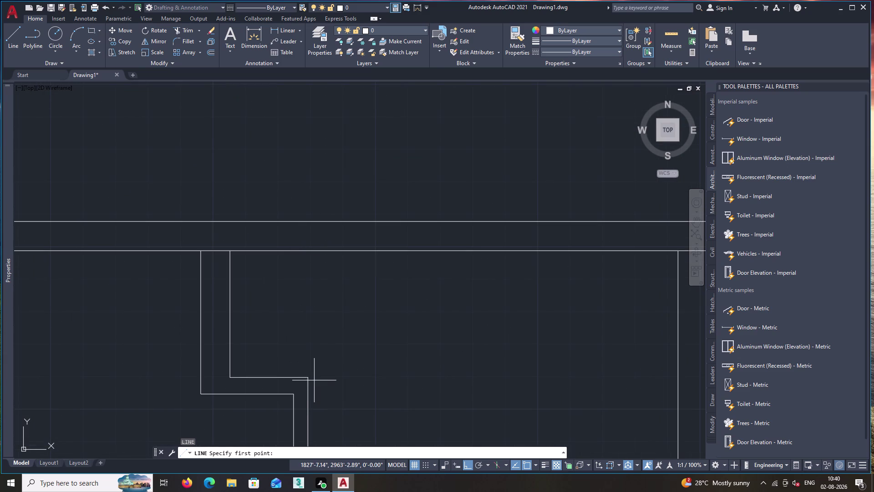
click(328, 251)
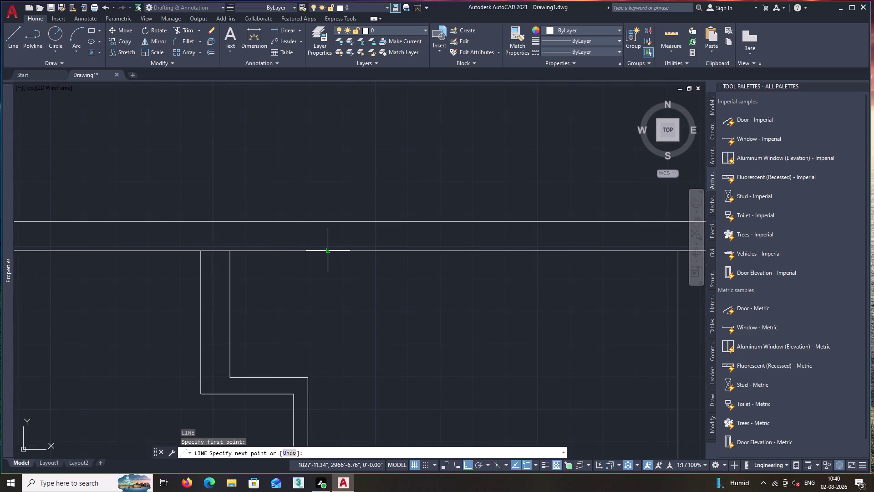
click(329, 221)
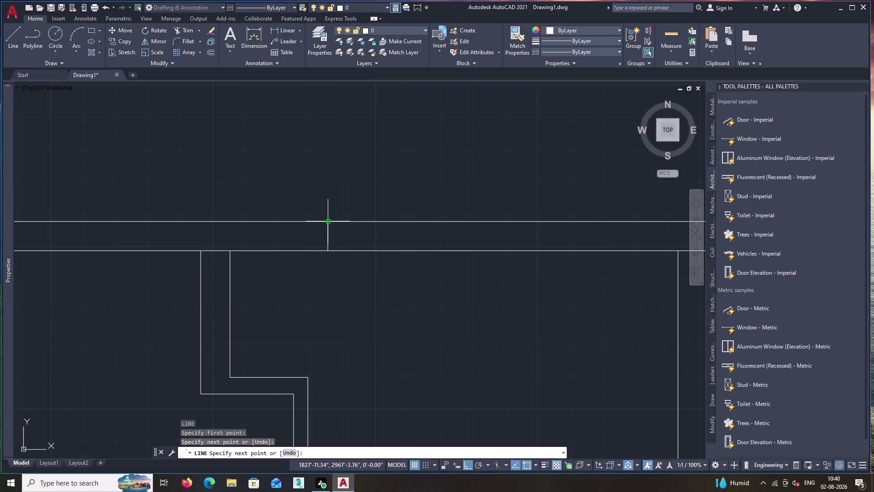
key(space)
Offset the jamb line with the Through option to a point along the extension's top wall.
text(o)
key(Return)
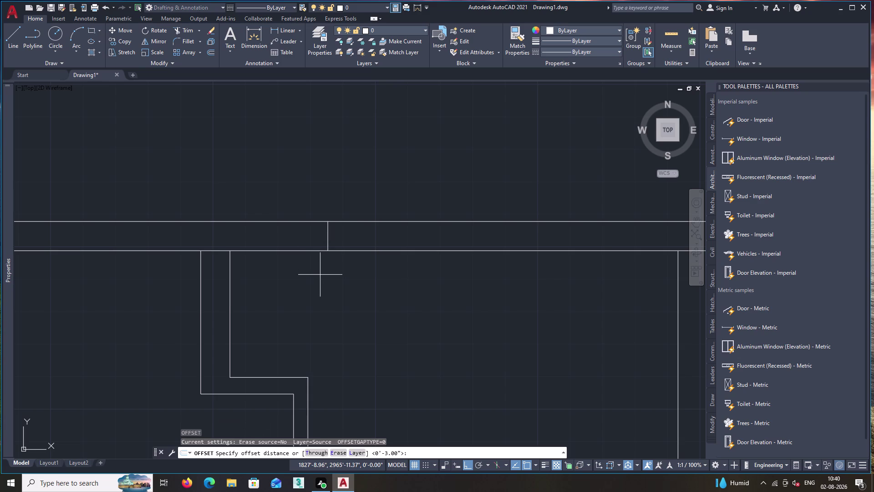
key(t)
key(Return)
click(327, 237)
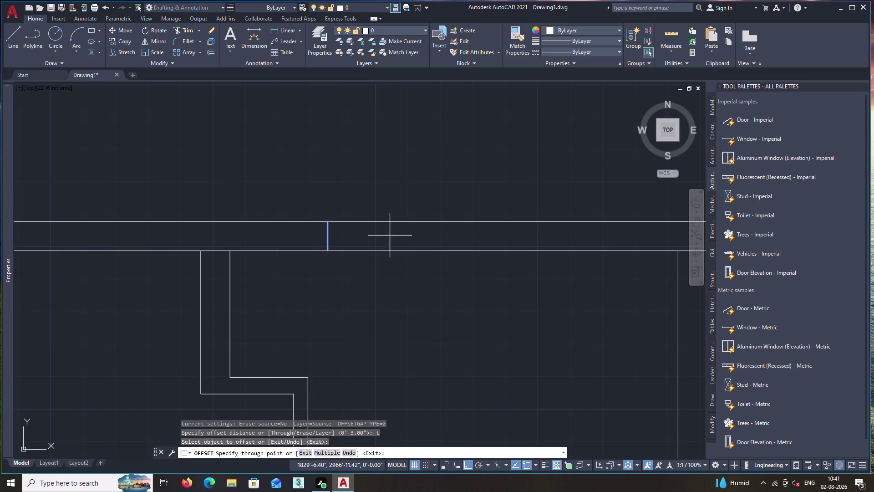
scroll(down, 3)
middle_drag(517, 308, 486, 311)
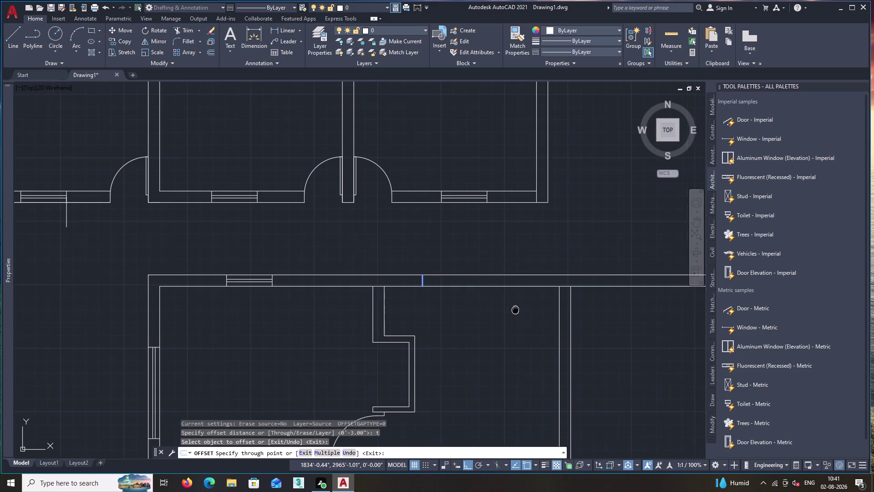
middle_drag(487, 311, 454, 313)
click(468, 303)
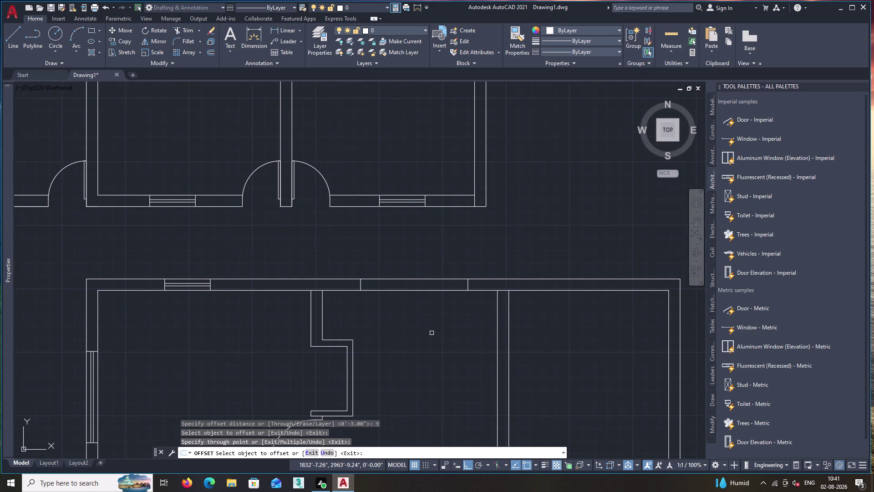
key(l)
key(Return)
key(space)
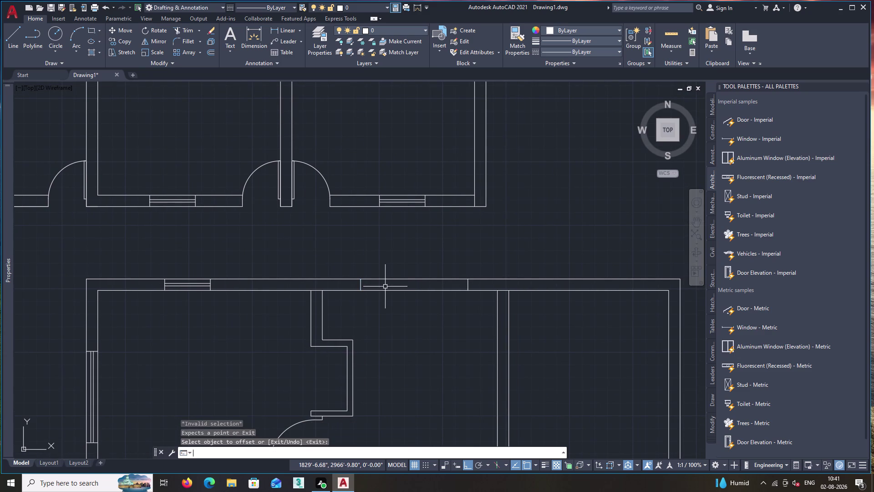
text(l)
key(Return)
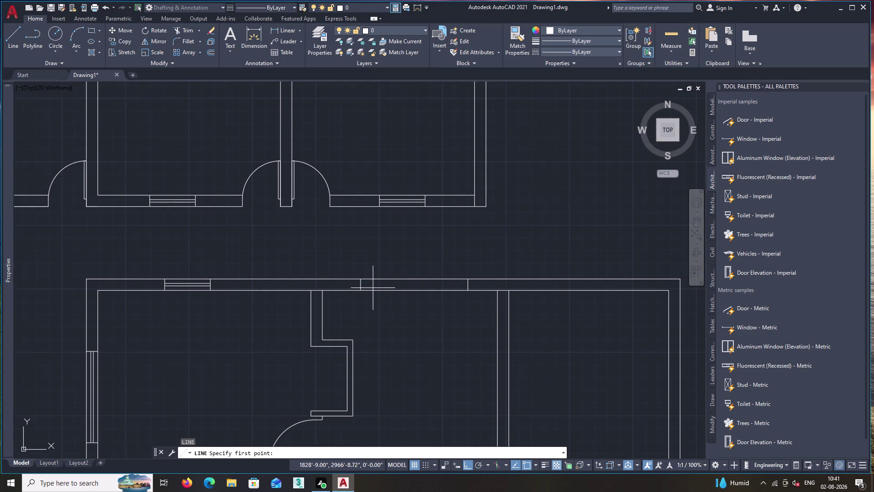
Draw a line across the opening from the left jamb to the right jamb.
scroll(up, 3)
middle_drag(405, 285, 297, 279)
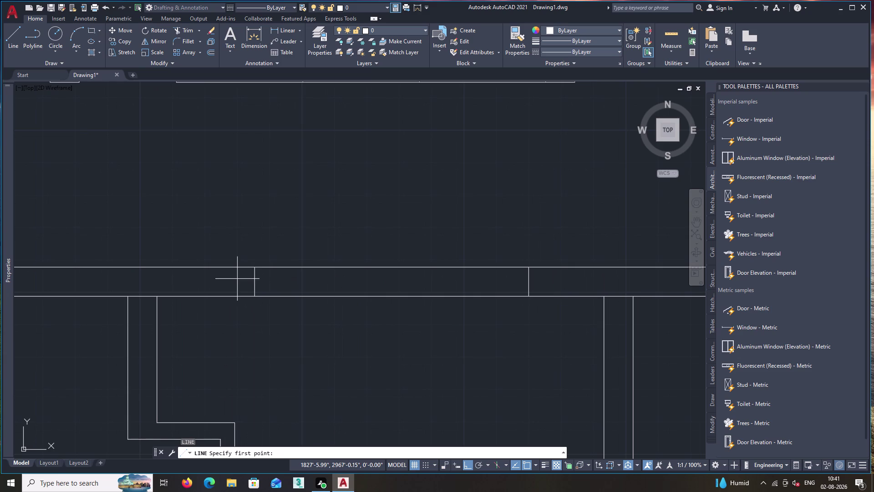
click(254, 282)
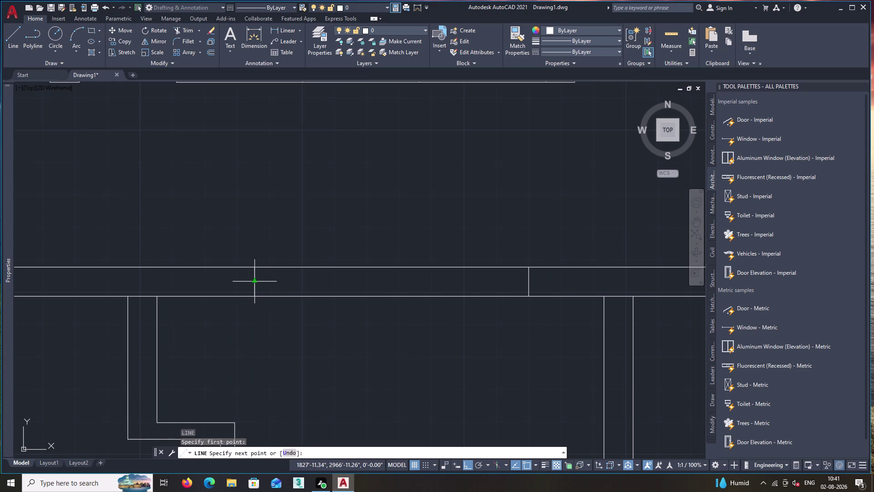
click(530, 282)
key(space)
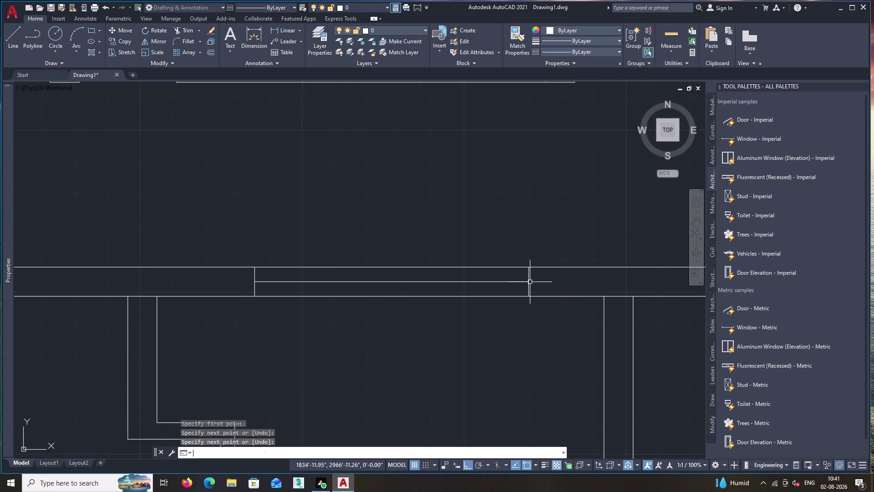
Offset the window line 1" to each side to form the glazing lines.
text(o)
key(Return)
key(1)
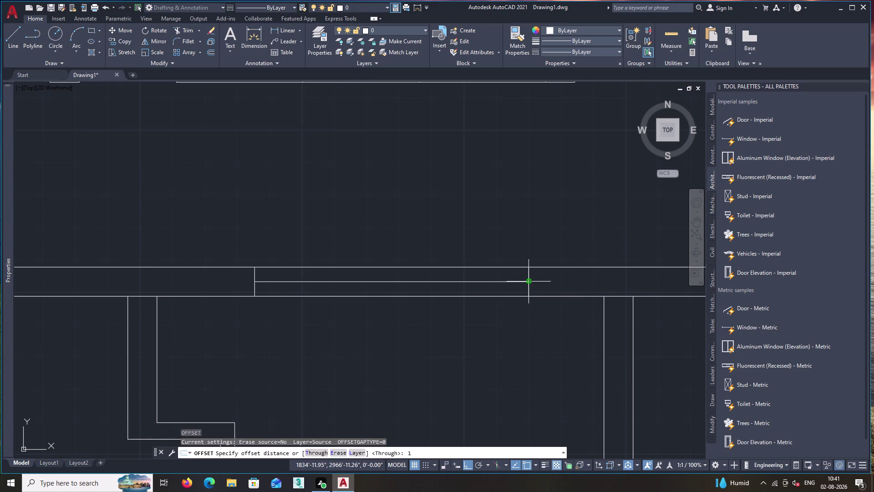
key(shift+quotedbl)
key(Return)
click(486, 282)
click(487, 271)
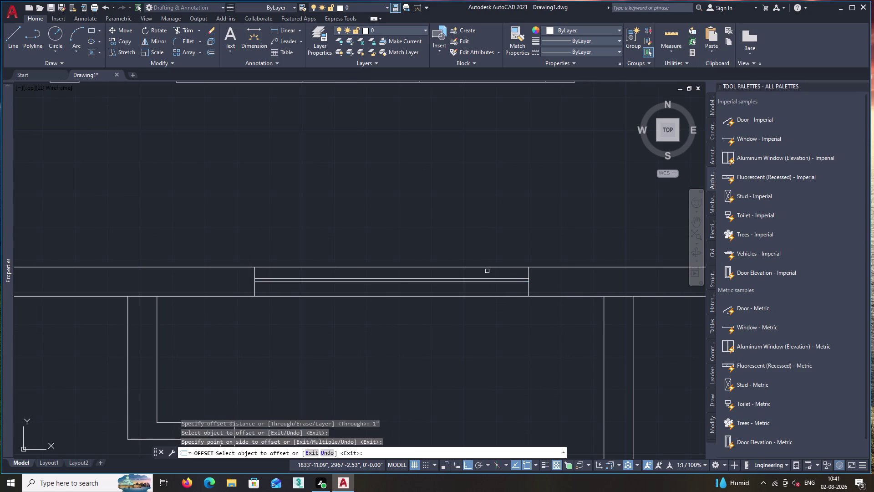
scroll(up, 3)
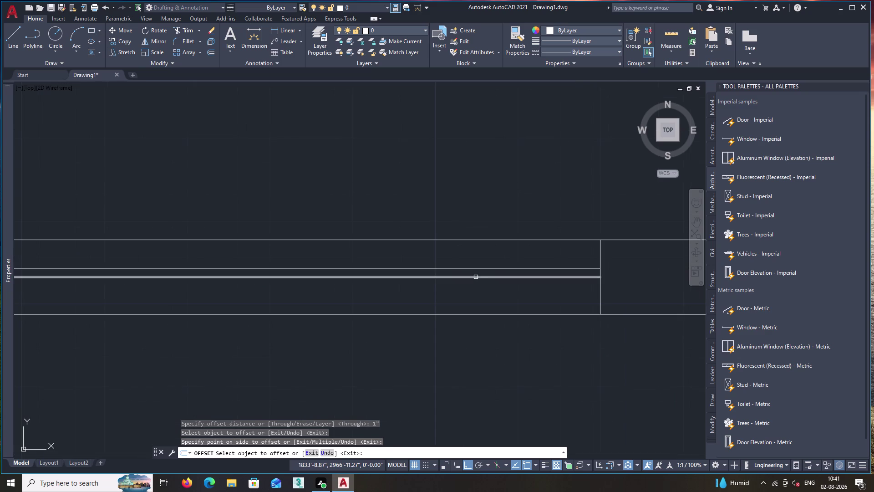
click(476, 277)
click(478, 293)
key(space)
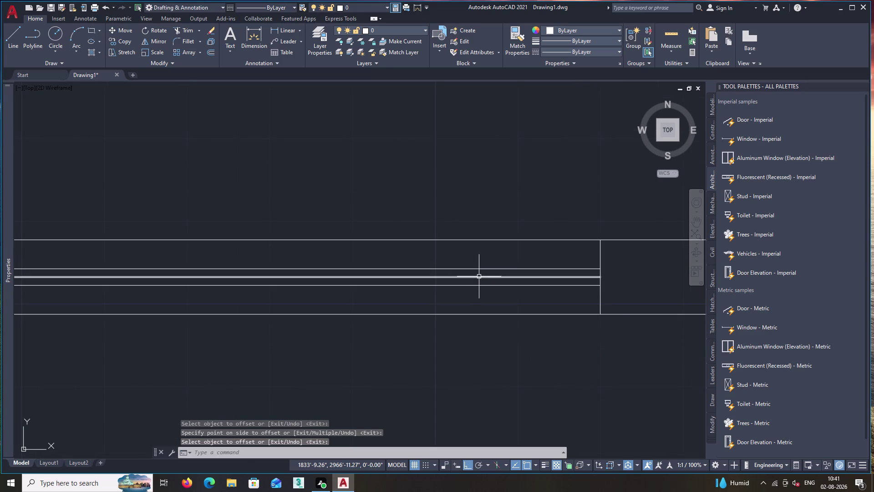
Delete the extra middle window line and zoom out to the whole extension.
click(479, 276)
key(Delete)
scroll(down, 3)
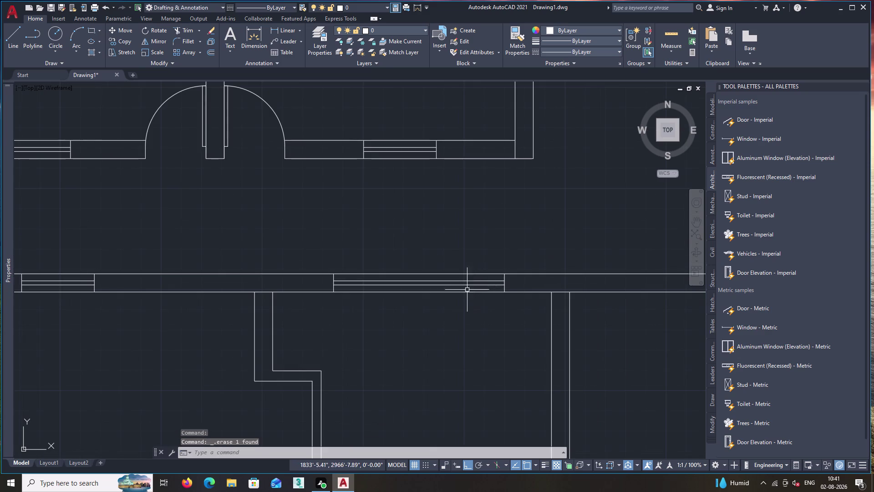
scroll(down, 3)
middle_drag(448, 353, 433, 278)
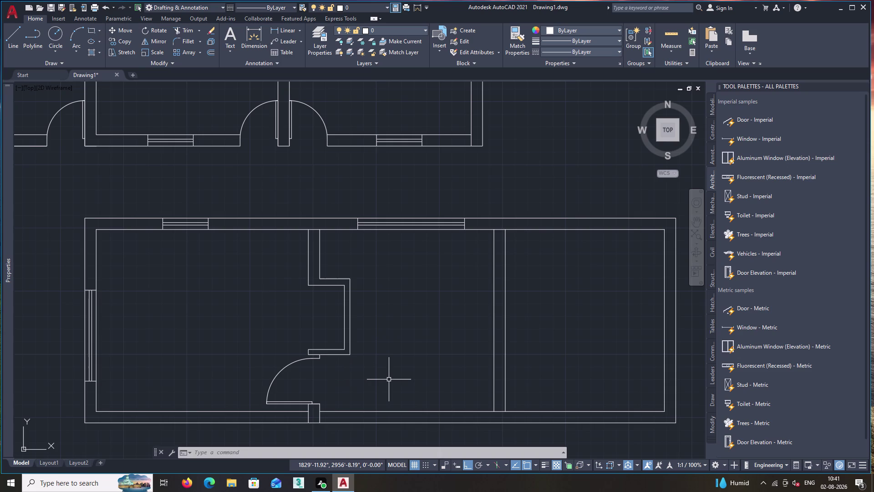
Attempt a line start tracked 2' away, then cancel it.
key(l)
key(Return)
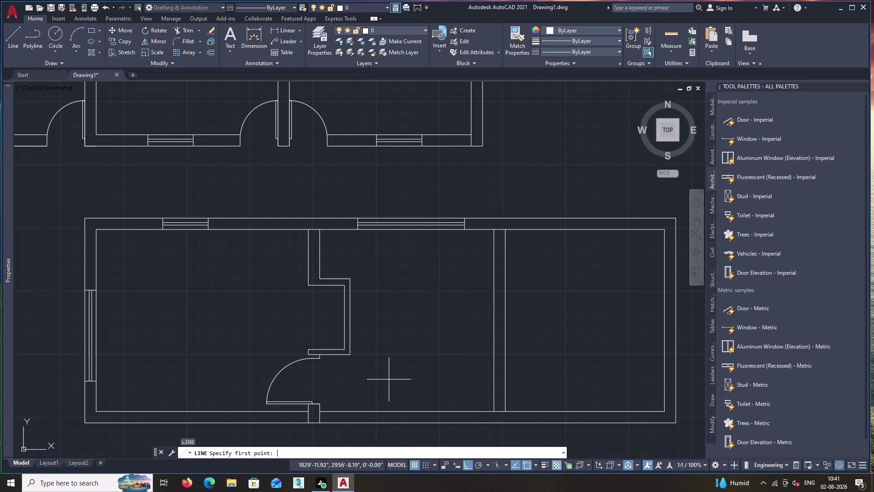
text(t)
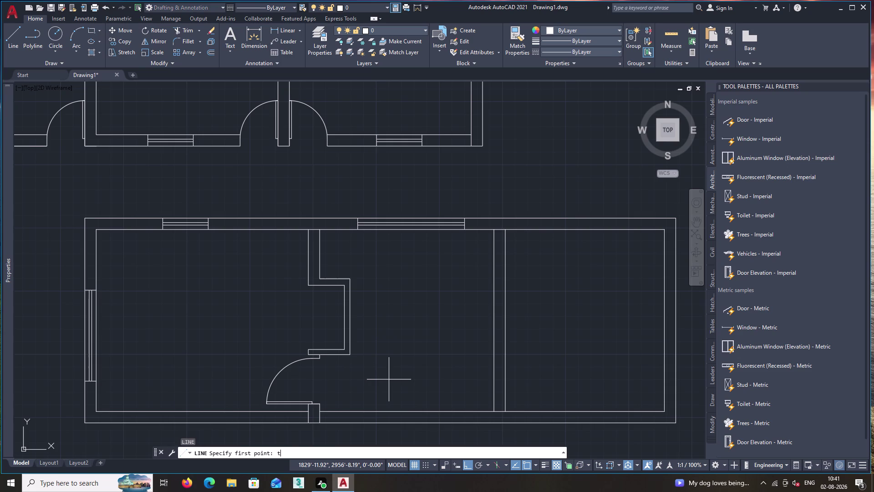
text(k)
key(Return)
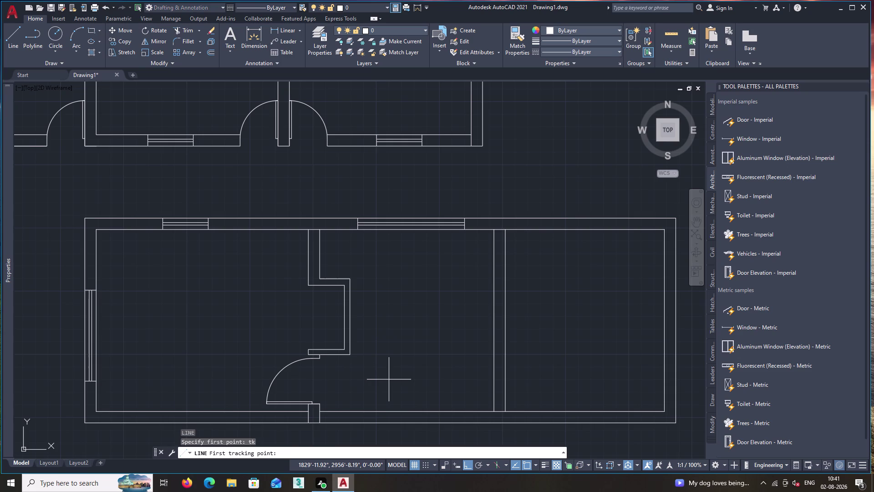
text(2)
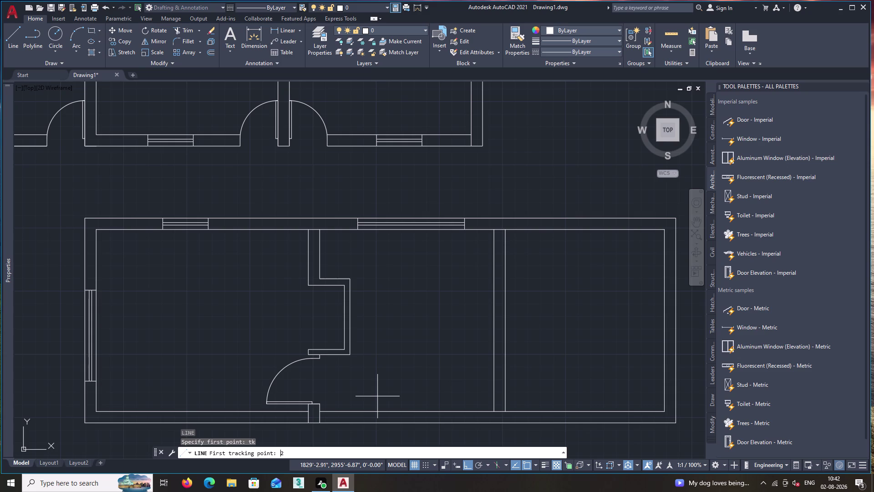
text(')
key(Return)
key(Escape)
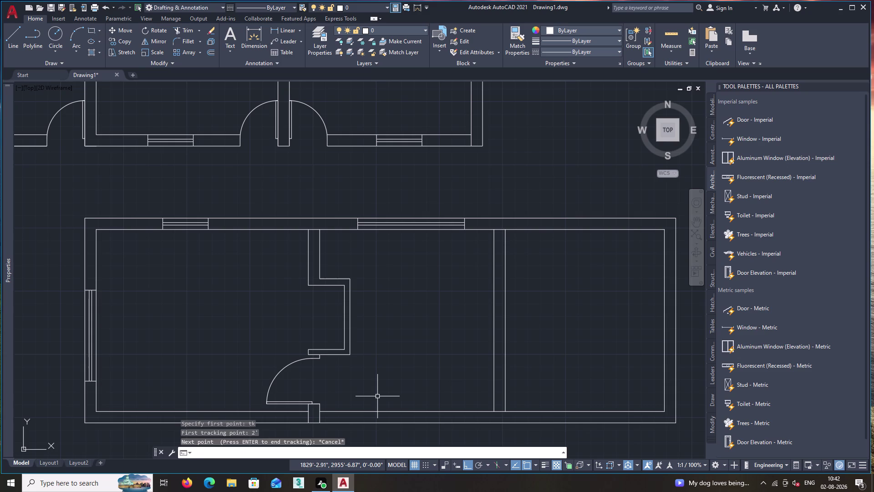
Start a new line 2' from the partition wall corner using TK tracking.
key(l)
key(Return)
text(t)
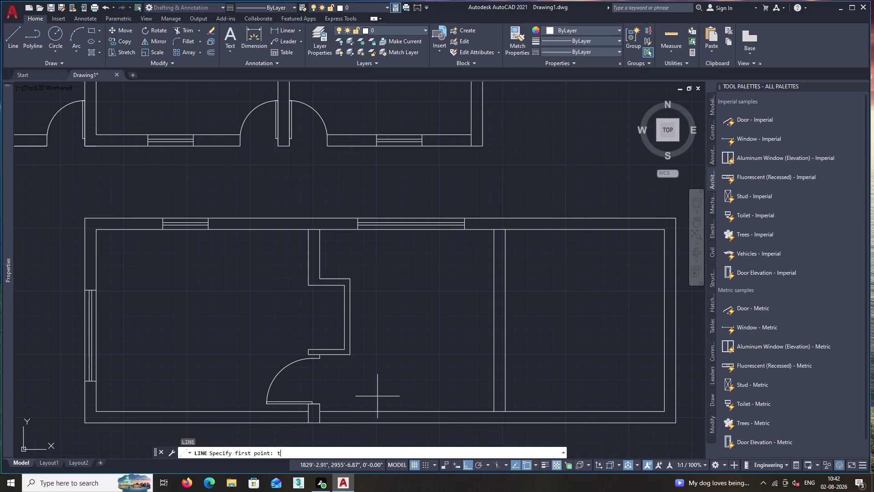
text(k)
key(Return)
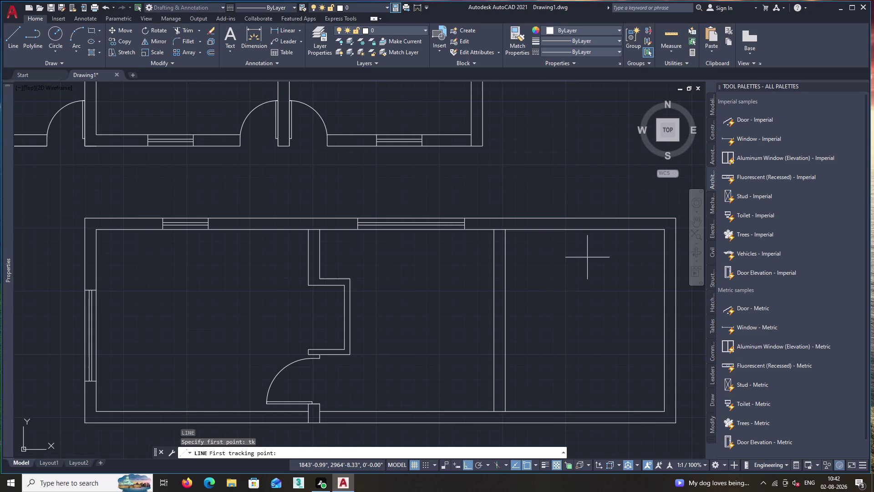
click(505, 229)
text(2)
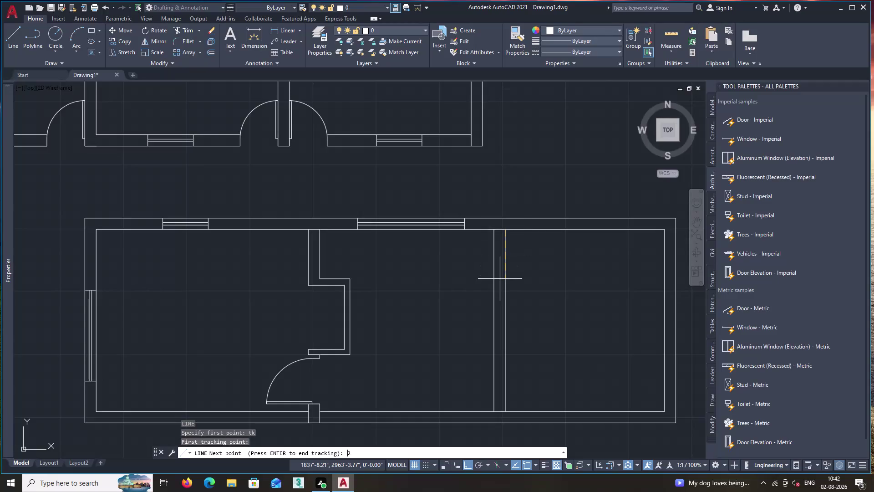
text(')
key(Return)
key(Return)
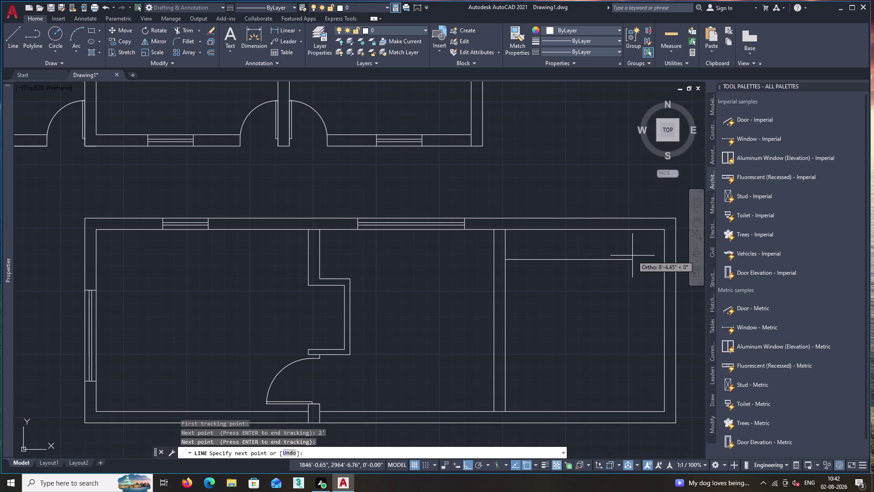
Run the line 8'6" horizontally, then down to the bottom wall.
text(8')
text(6")
key(Return)
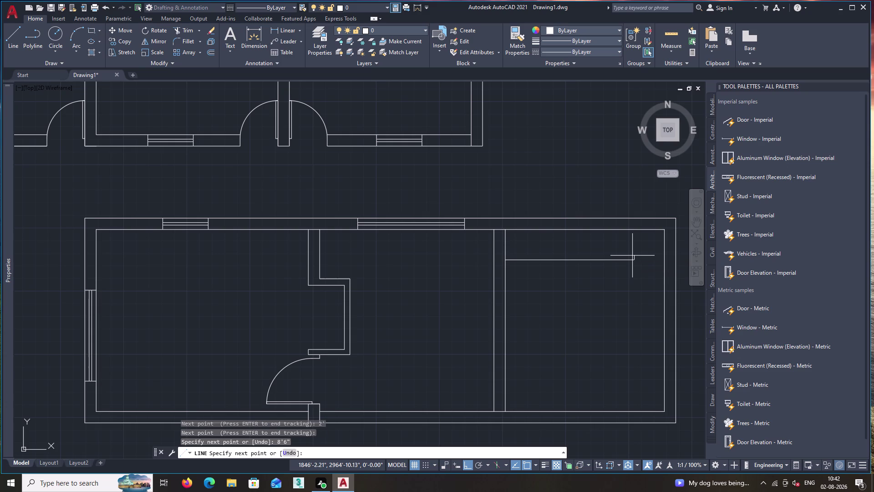
click(636, 411)
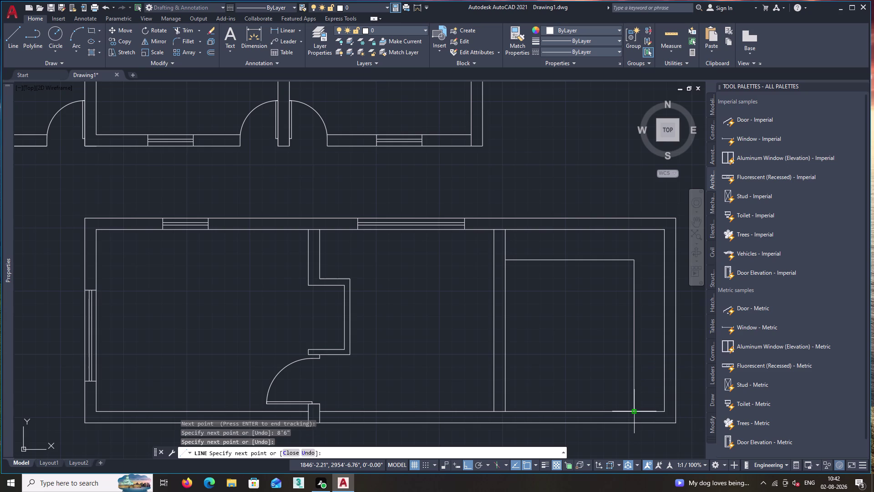
key(space)
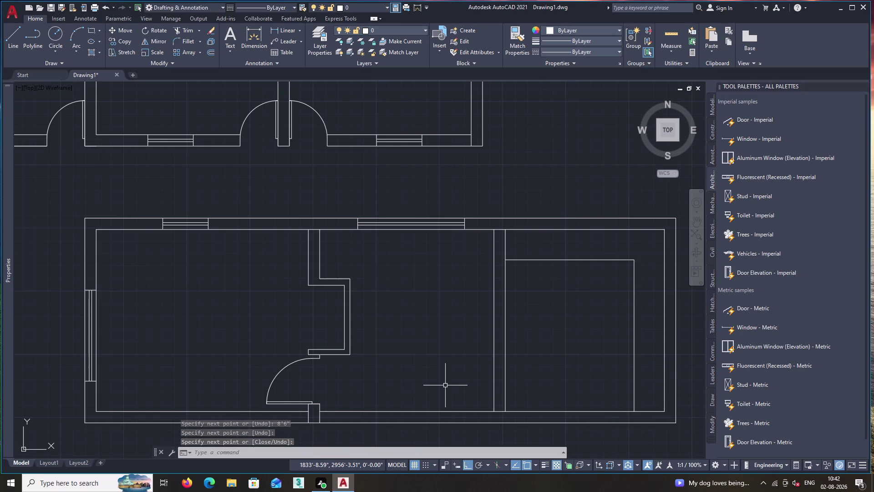
Copy the door by the bottom wall to a new spot on the right.
middle_drag(412, 387, 440, 361)
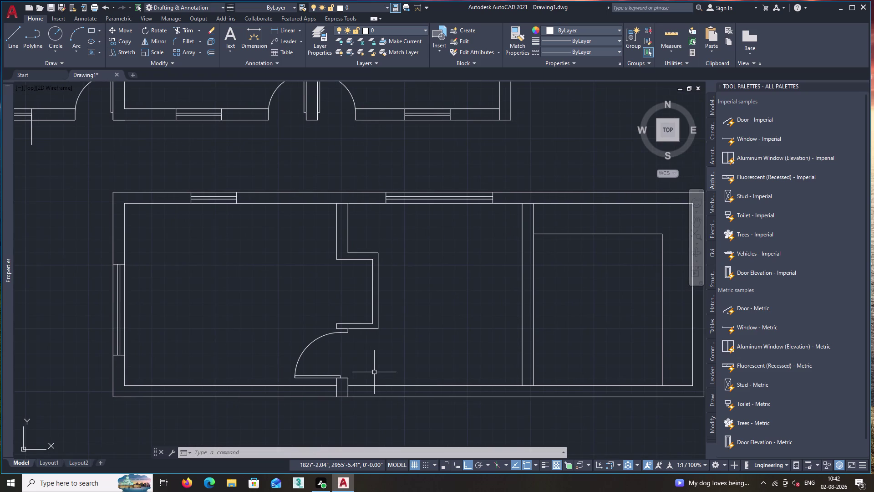
scroll(up, 3)
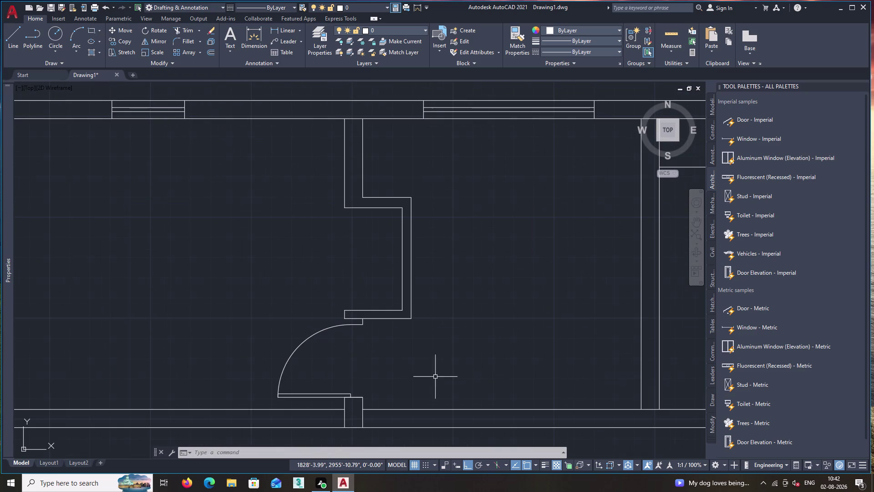
middle_drag(442, 375, 316, 389)
click(175, 354)
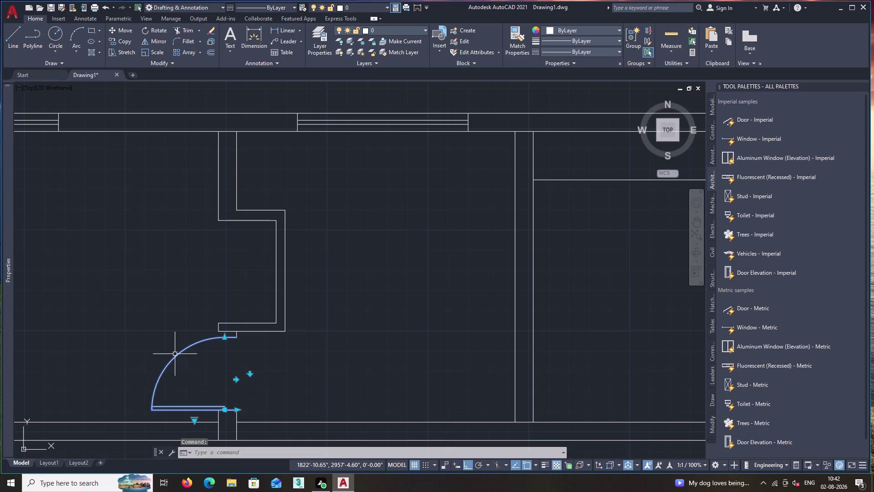
text(co)
key(Return)
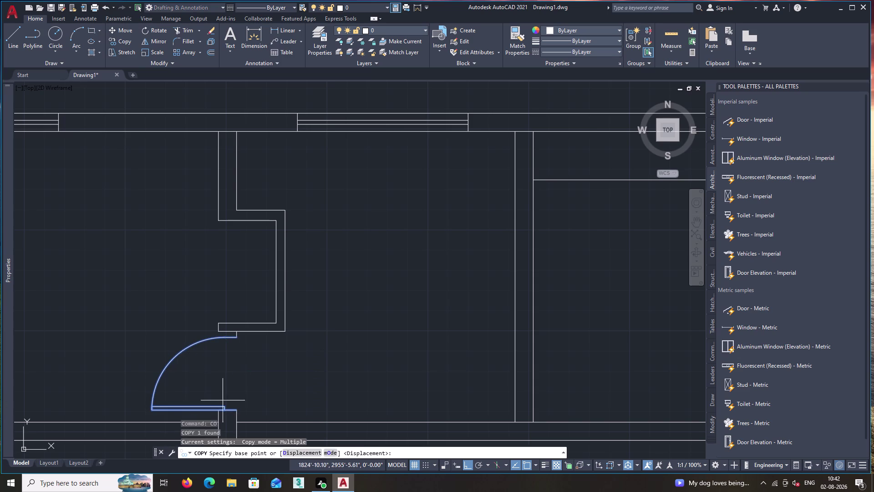
click(235, 410)
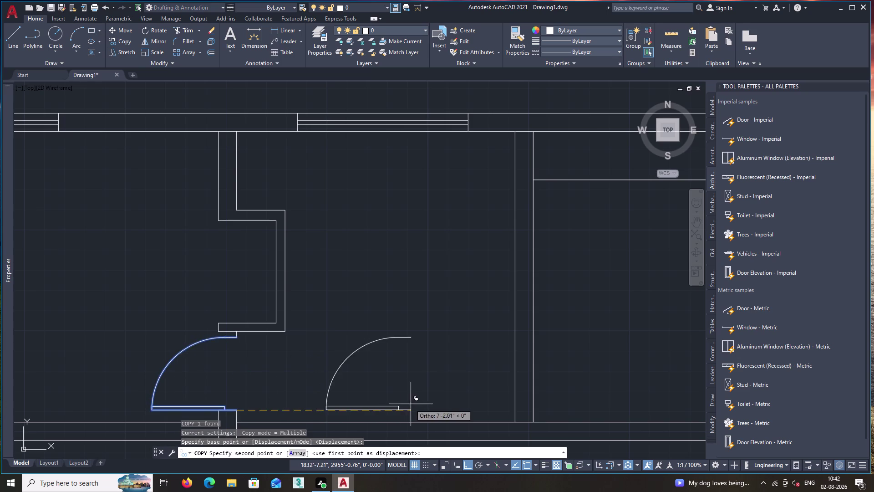
scroll(down, 3)
scroll(up, 3)
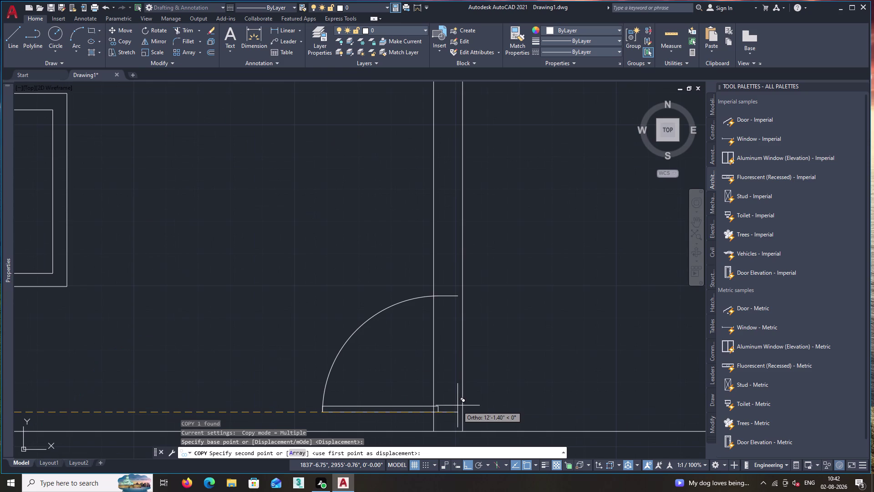
click(433, 411)
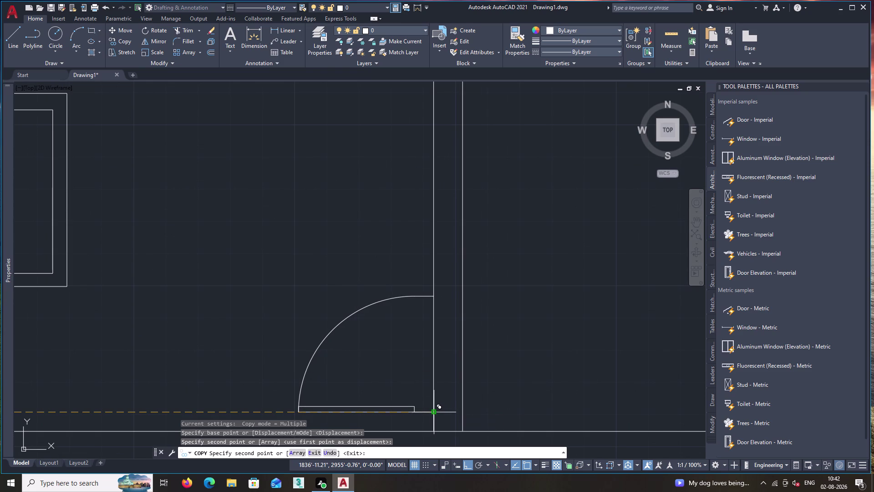
key(space)
Flip the copied door's swing and move it against the wall.
click(409, 412)
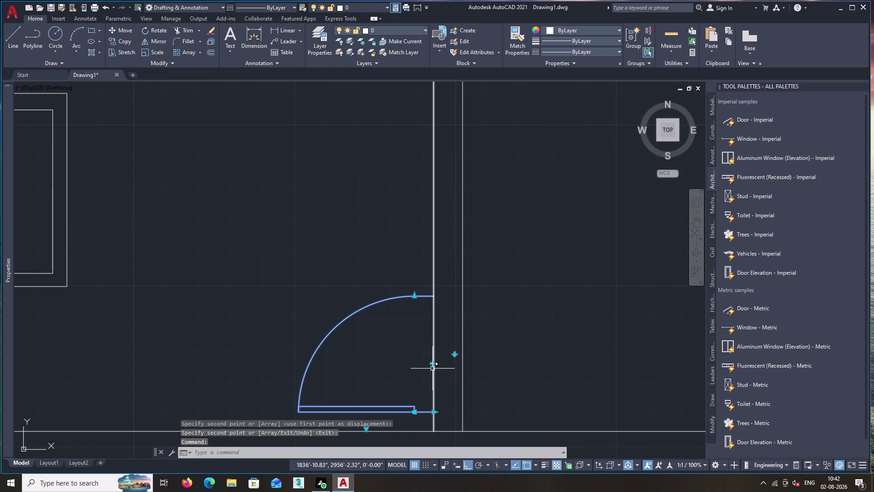
click(432, 363)
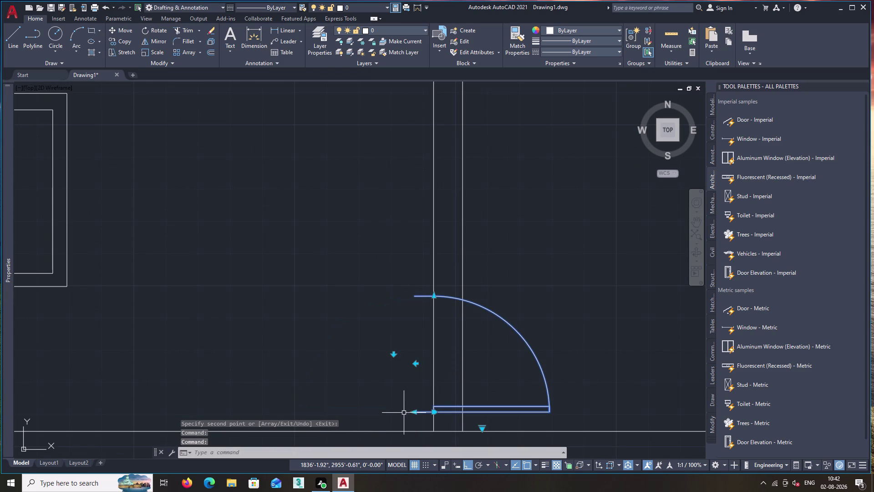
key(Escape)
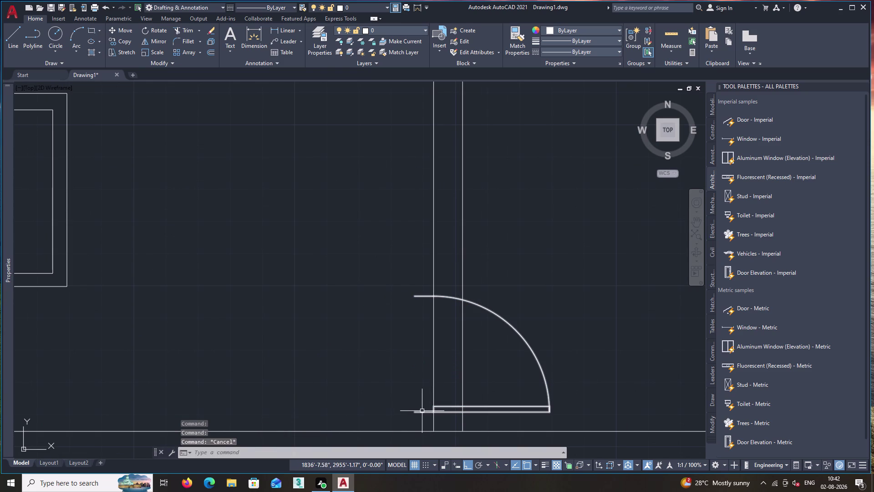
click(421, 412)
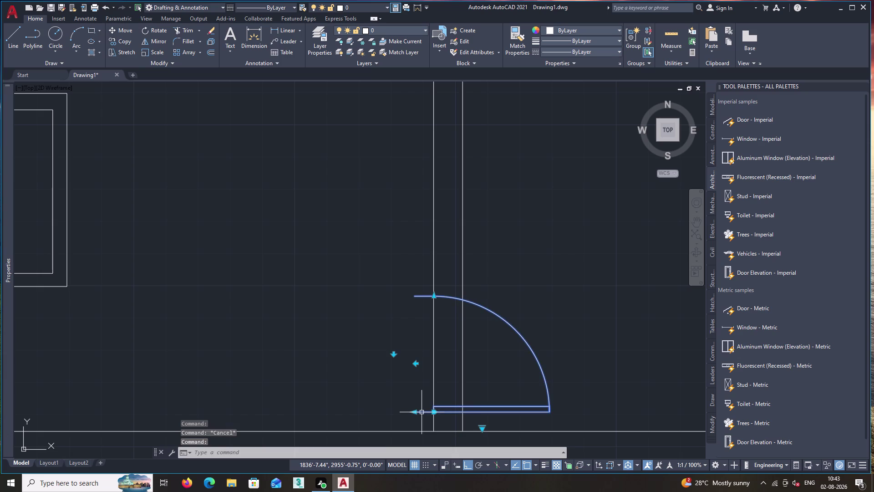
text(m)
key(space)
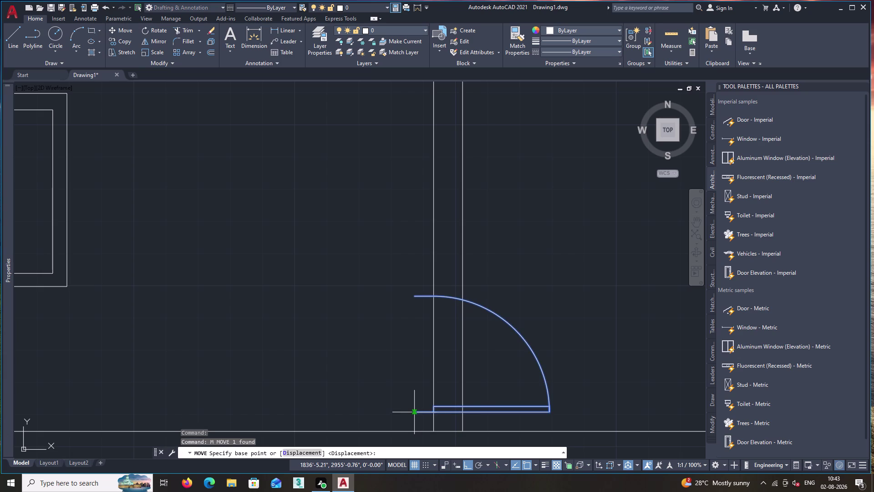
click(413, 413)
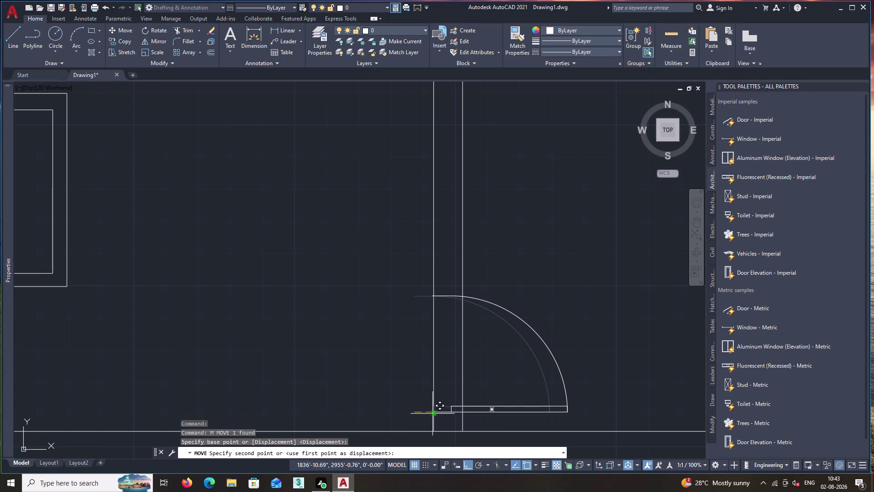
click(433, 412)
key(space)
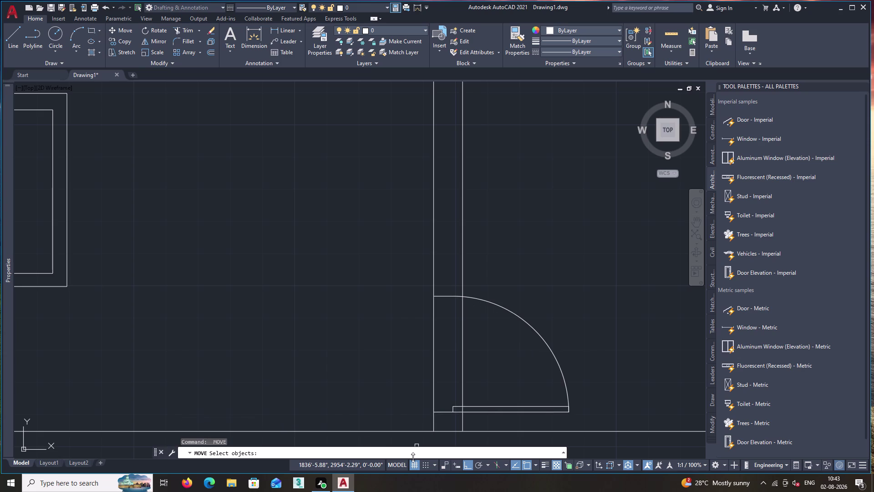
key(Escape)
Trim the wall lines crossing the new door opening.
text(tr)
key(space)
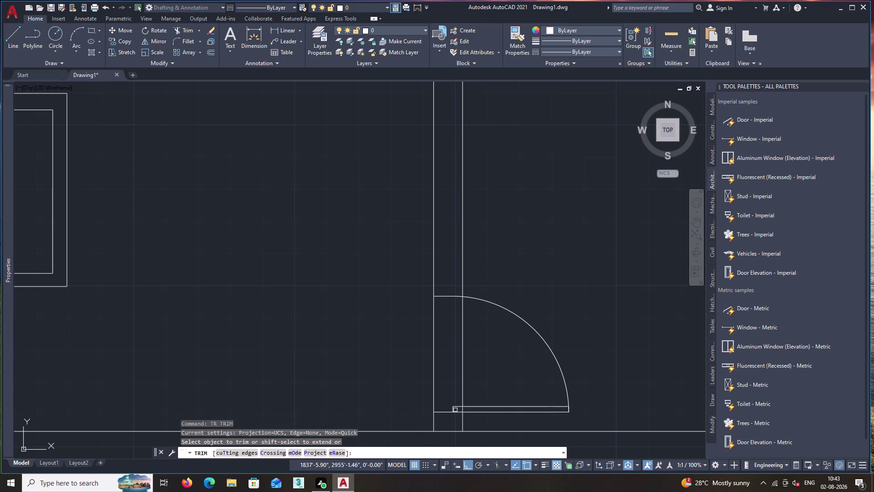
click(484, 357)
click(404, 358)
key(space)
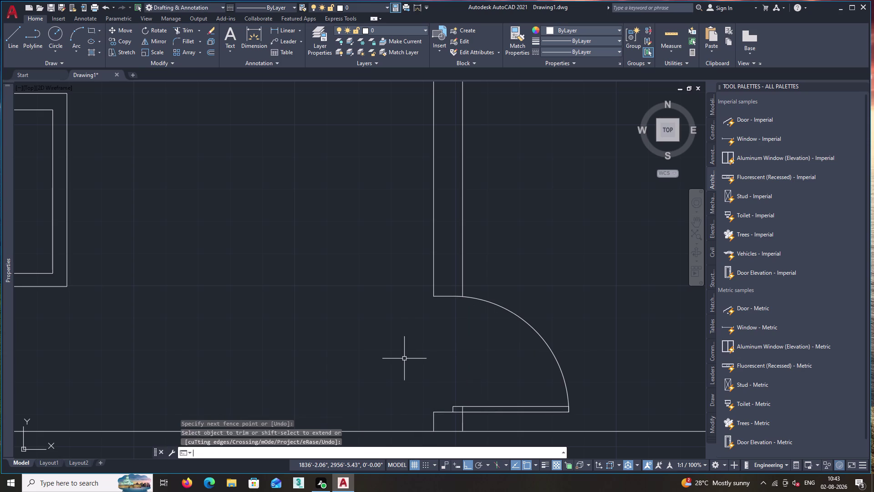
scroll(down, 3)
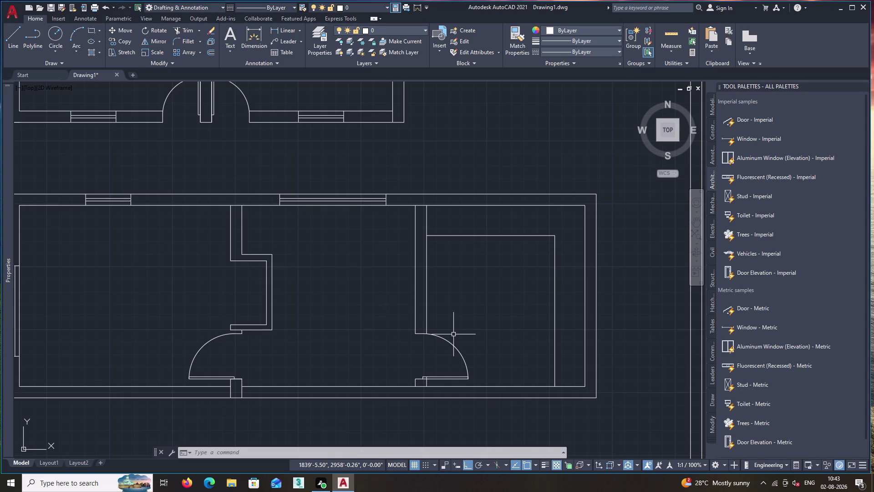
scroll(down, 3)
middle_drag(370, 382, 450, 314)
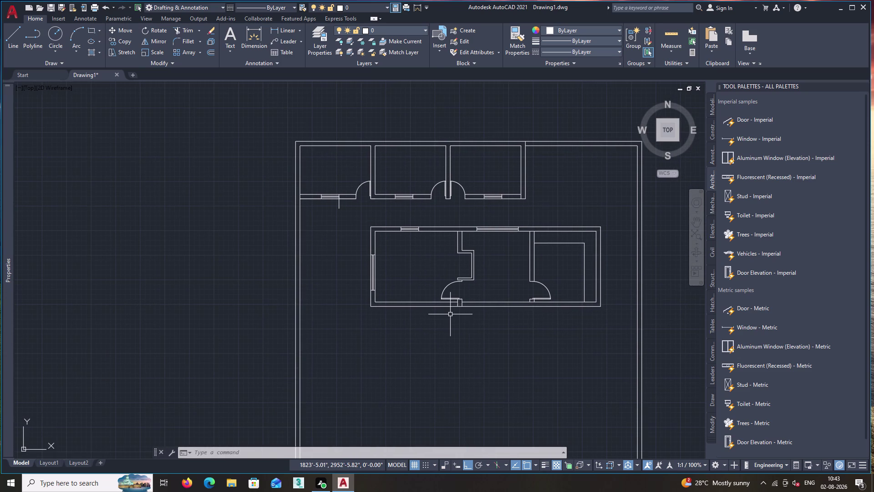
scroll(up, 3)
middle_click(468, 269)
middle_drag(467, 269, 476, 298)
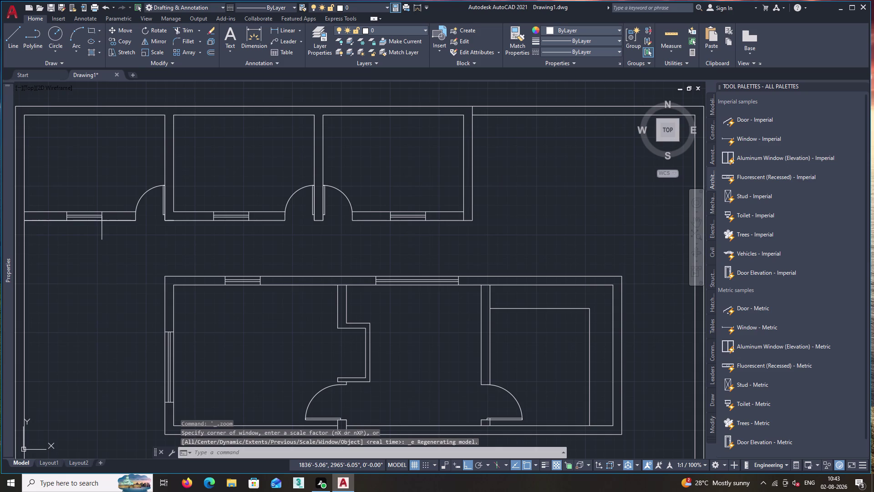
scroll(up, 3)
middle_drag(329, 360, 412, 279)
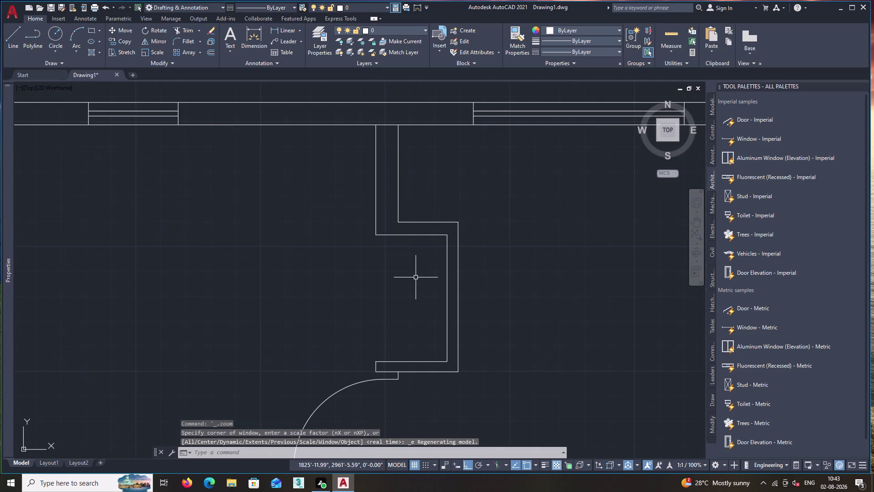
key(l)
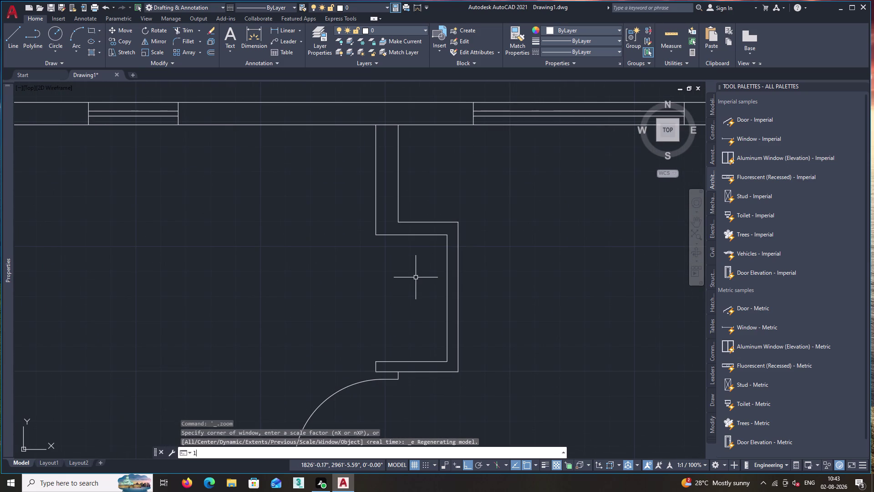
Draw a vertical line from the recess's upper ledge point to the lower ledge point.
key(Return)
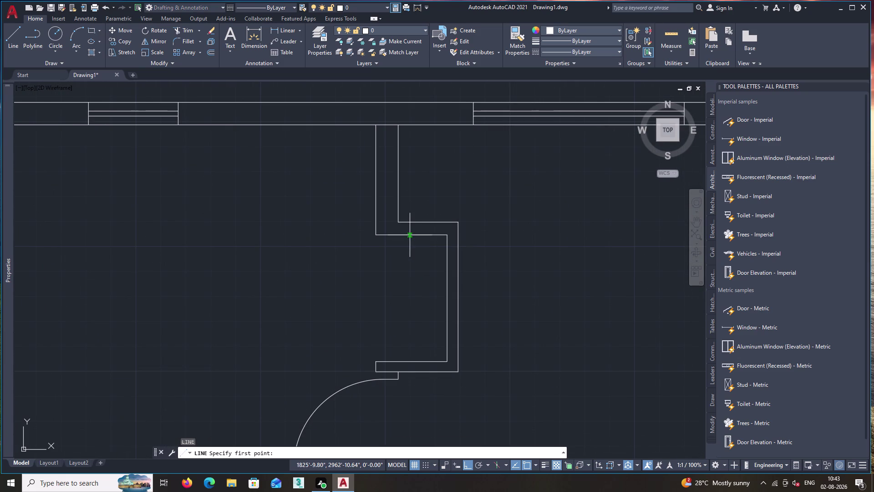
click(413, 235)
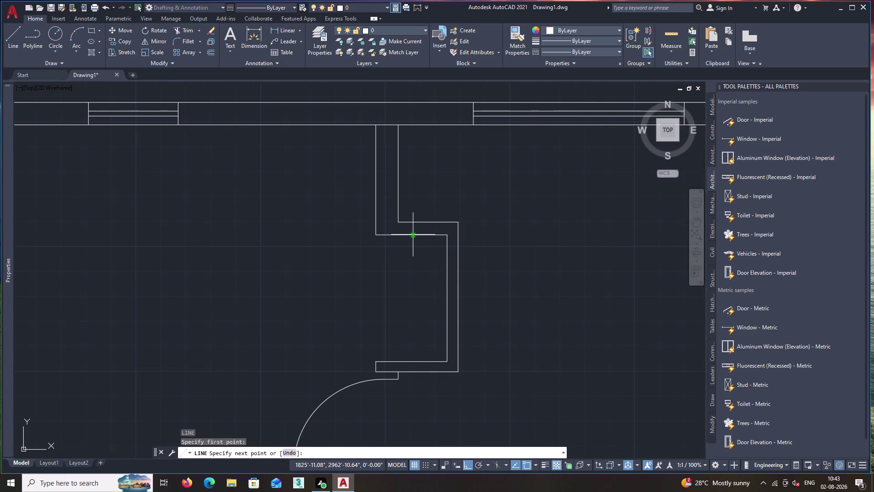
click(413, 361)
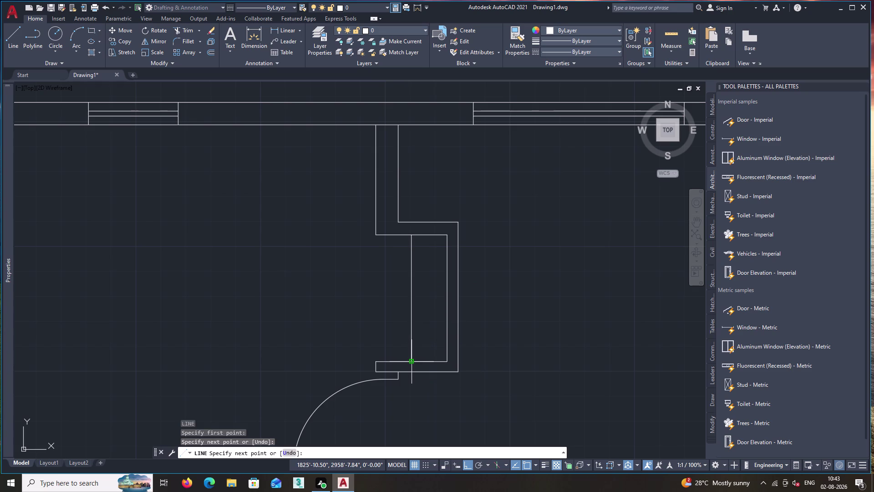
key(space)
Draw a thin rectangular slat with RECTANG.
text(re)
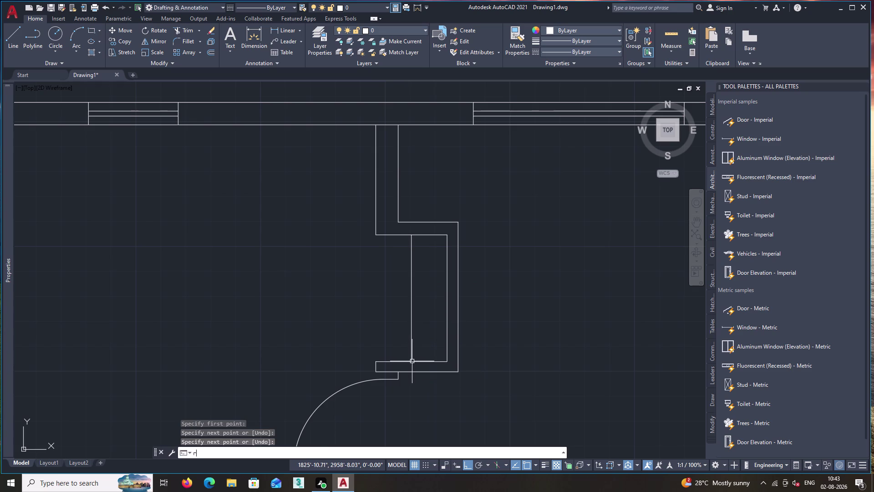
text(c)
key(space)
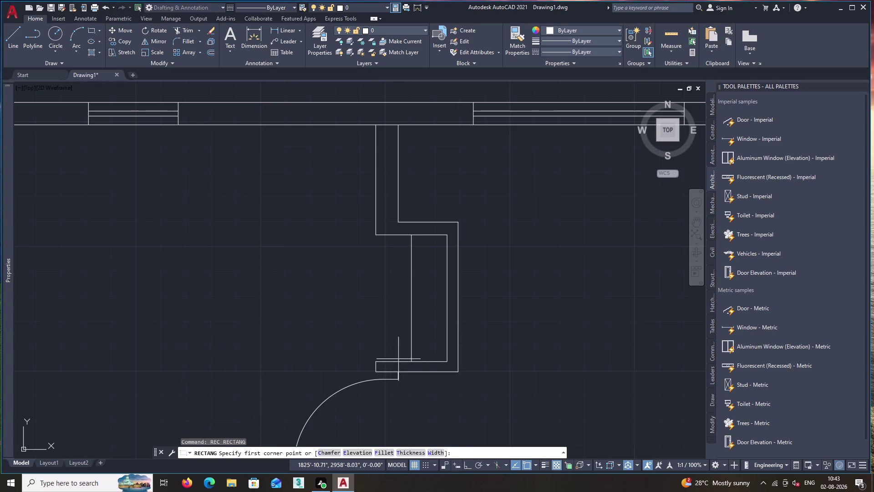
click(268, 313)
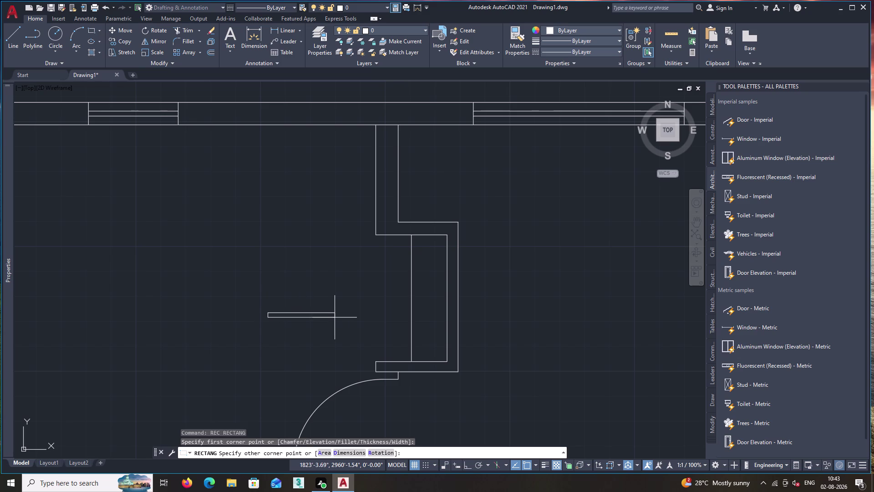
scroll(up, 3)
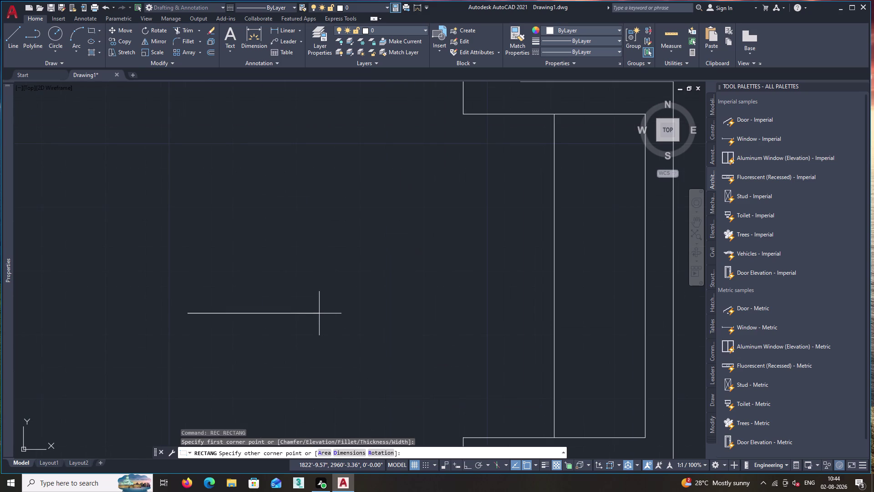
click(313, 318)
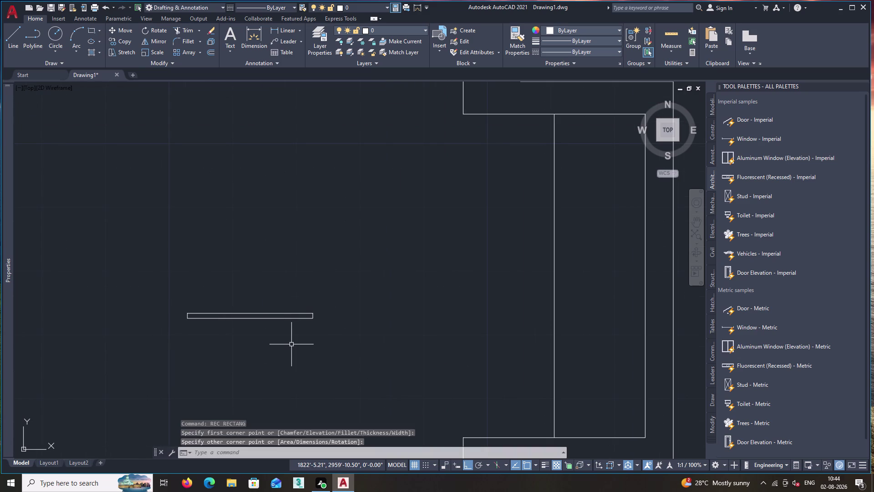
Rotate the slat slightly upward about its left end.
text(ro)
key(Return)
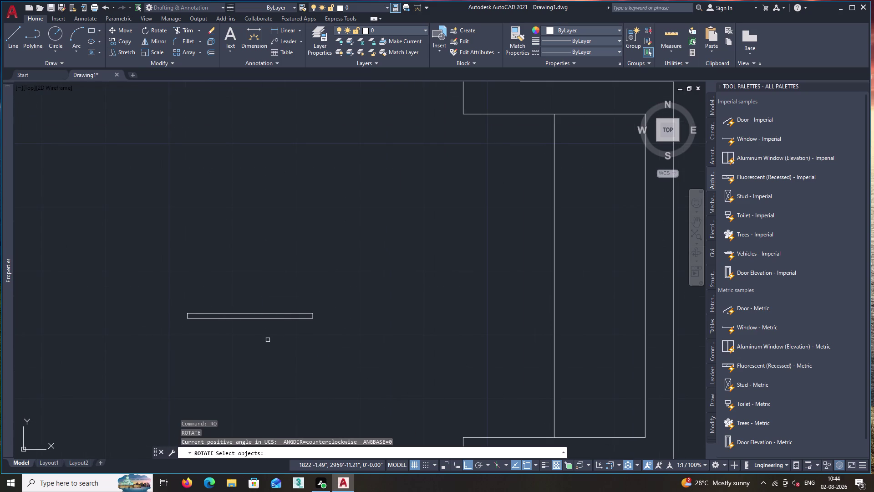
key(F8)
key(Escape)
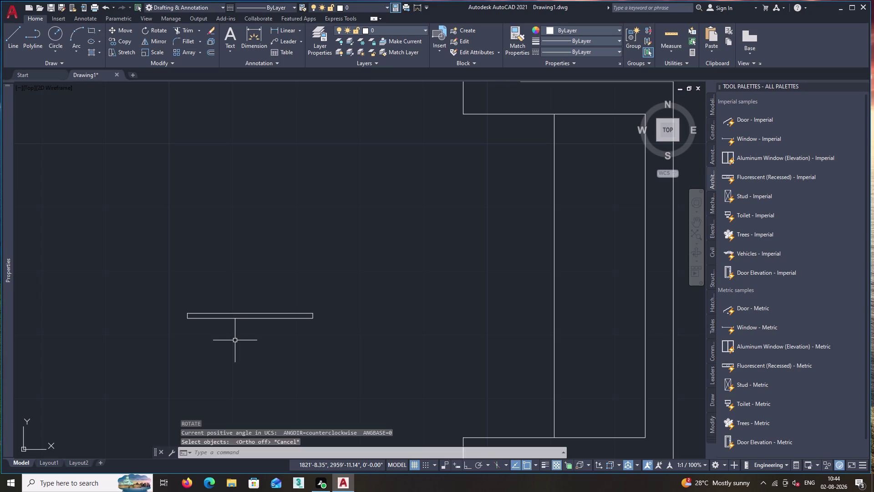
text(ro)
key(Return)
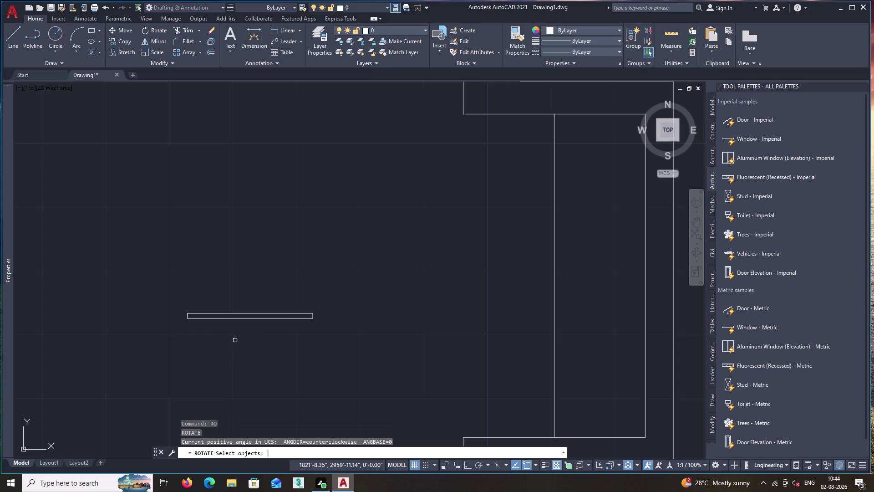
click(245, 320)
click(261, 306)
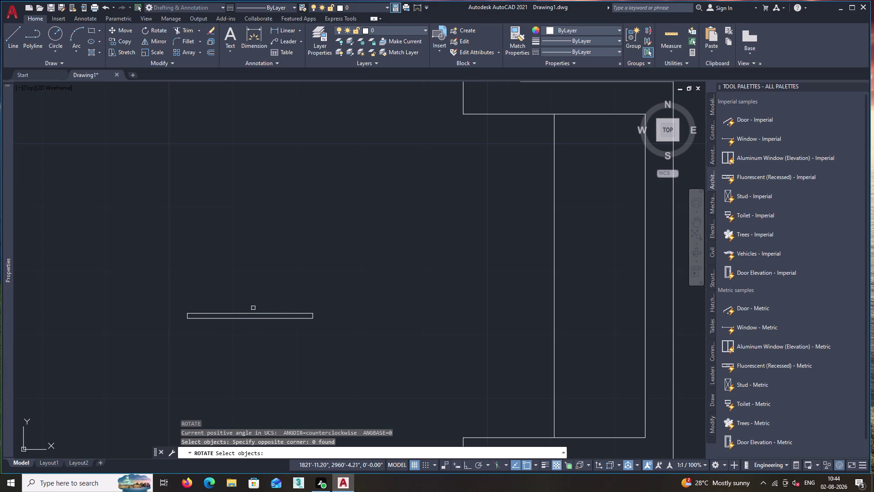
click(251, 310)
click(247, 332)
key(space)
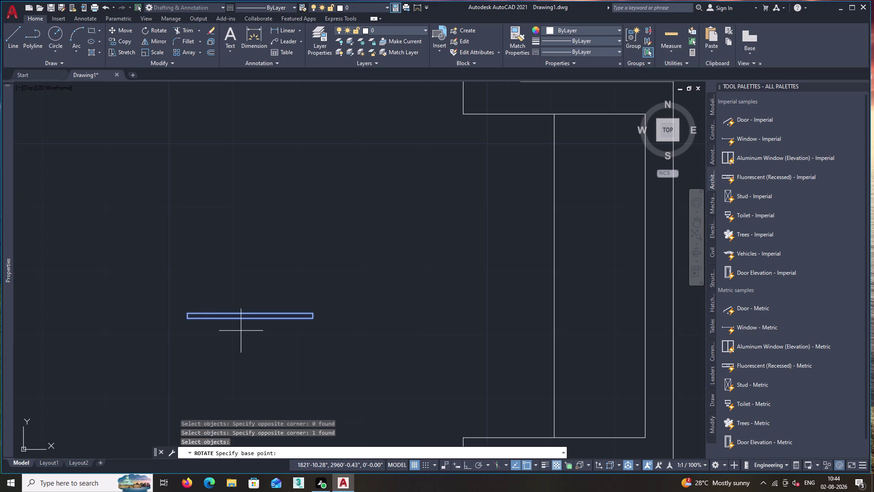
click(188, 318)
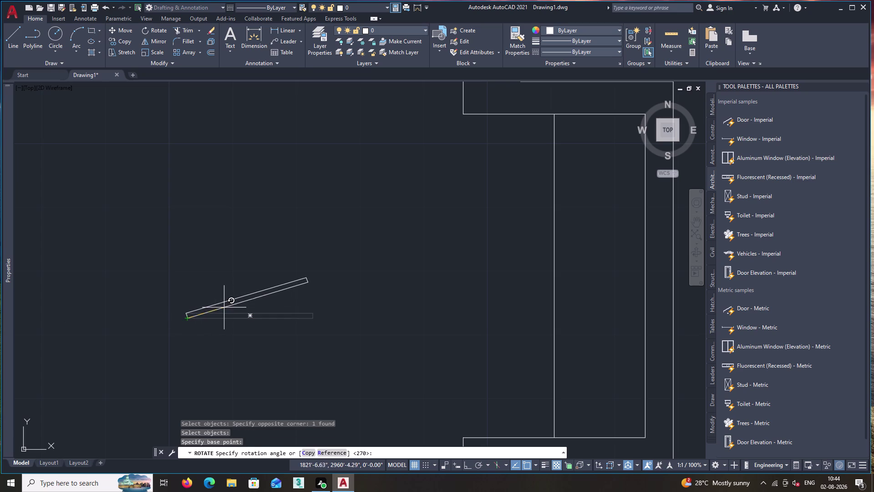
click(252, 309)
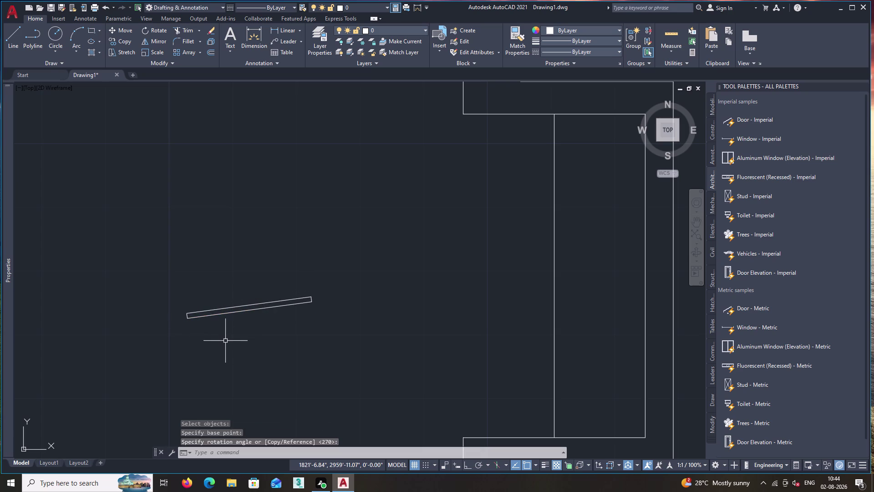
Move the tilted slat by its midpoint to the top of the new vertical line.
text(m)
key(space)
click(225, 313)
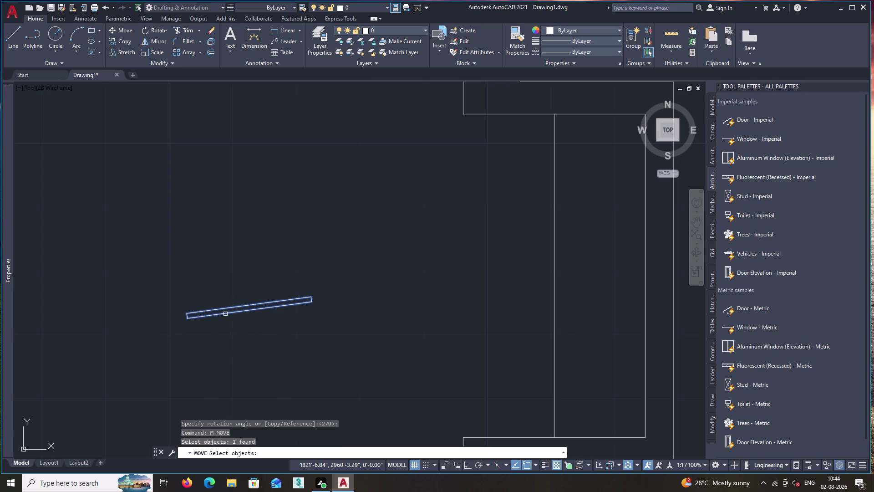
key(space)
click(249, 308)
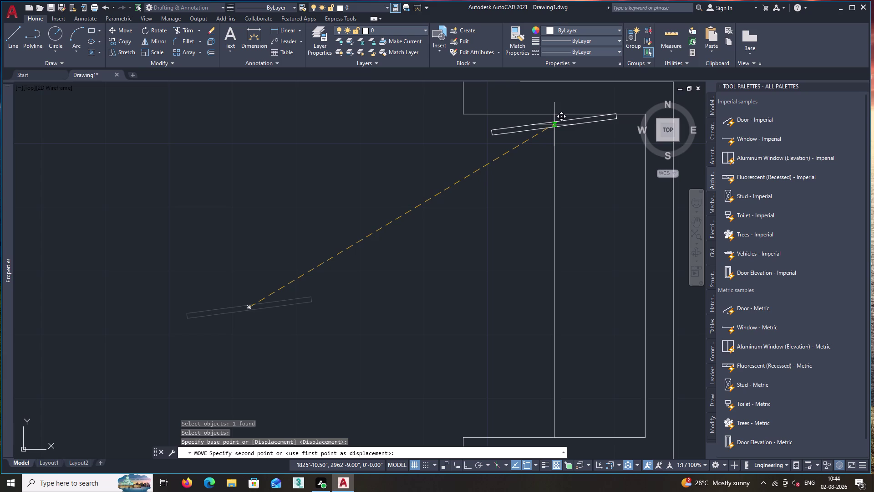
click(554, 129)
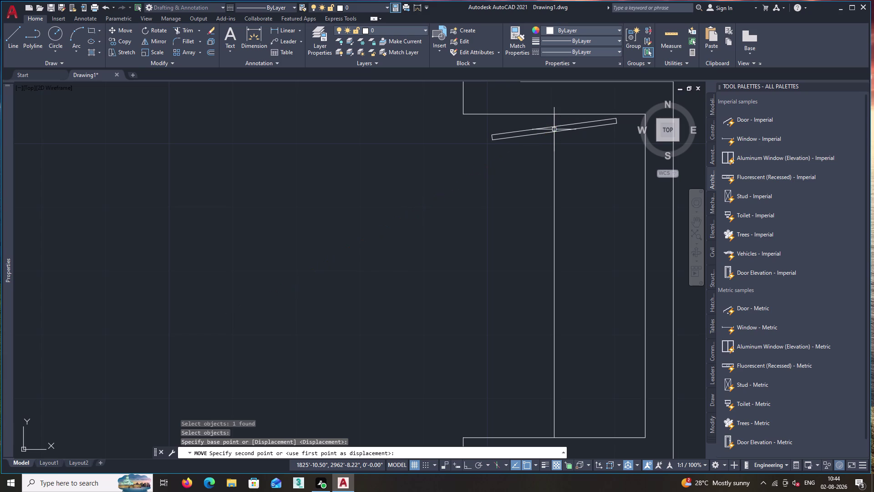
Copy the angled slat as a 15-item array fitted down to the closet bottom.
text(co)
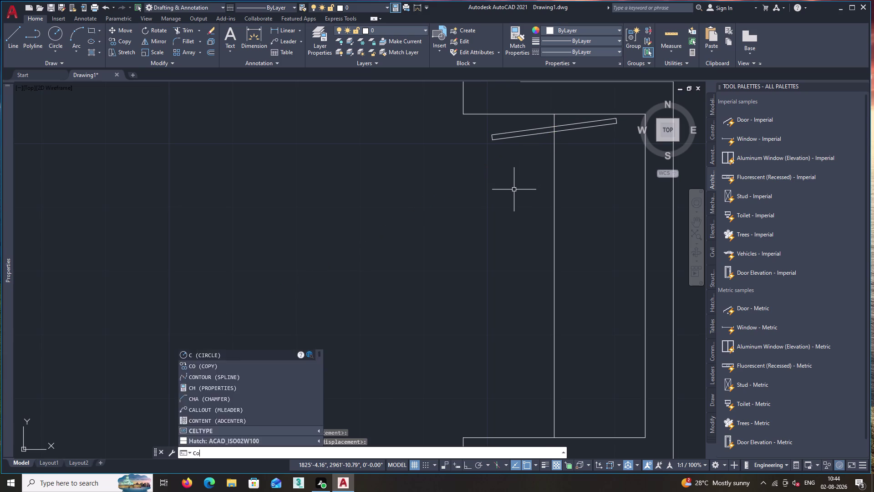
key(Return)
click(518, 136)
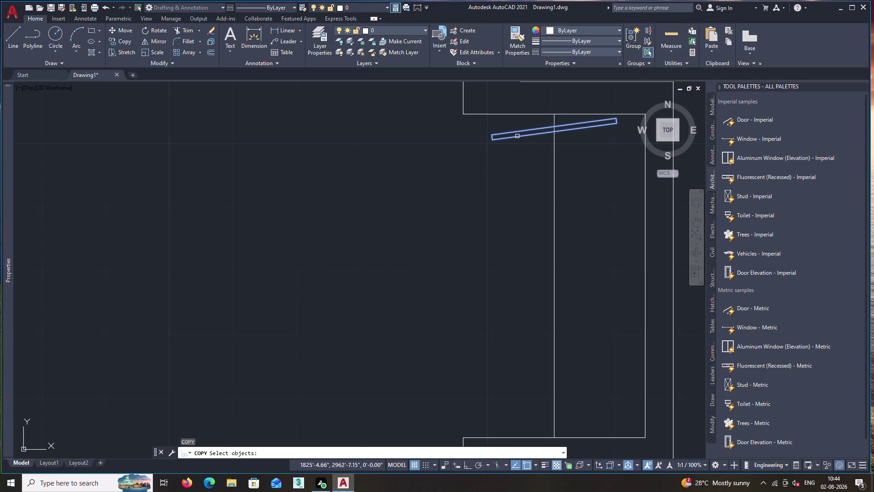
key(space)
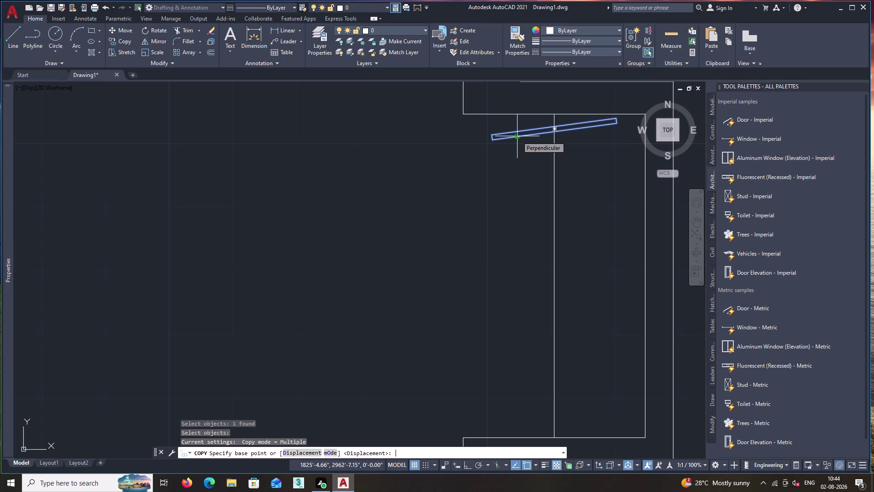
click(556, 128)
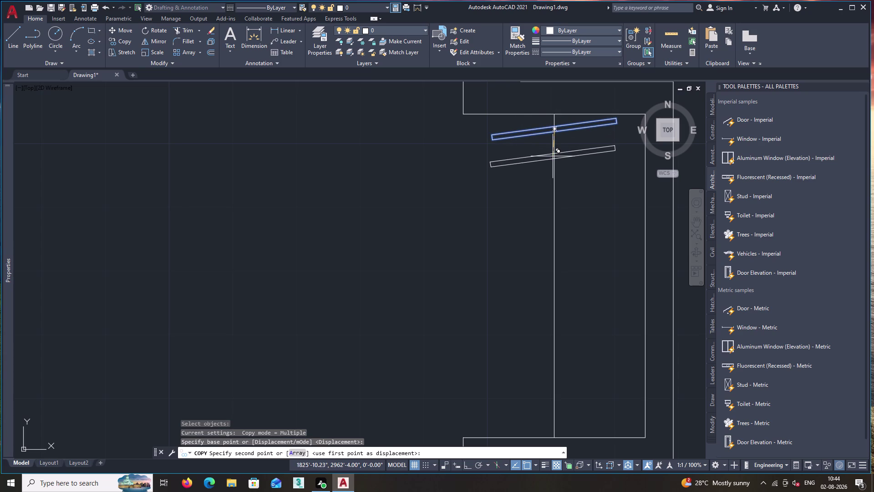
key(a)
key(Return)
text(15)
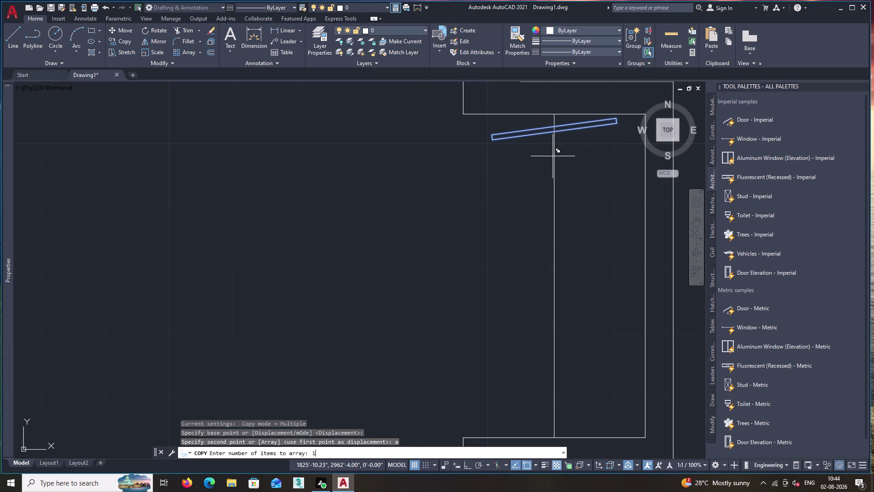
key(Return)
text(f)
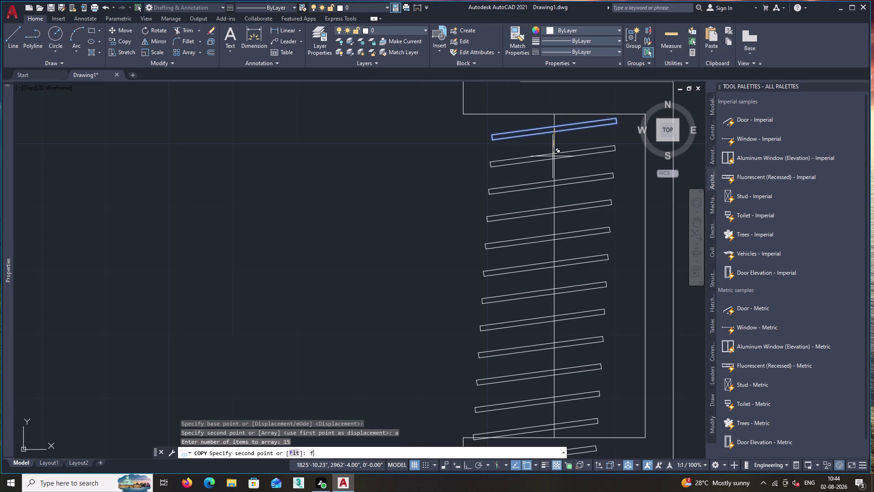
key(space)
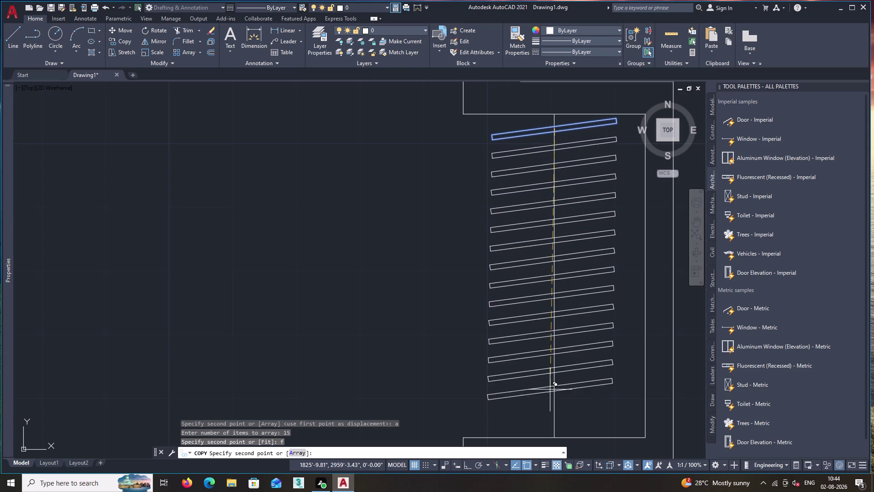
scroll(down, 3)
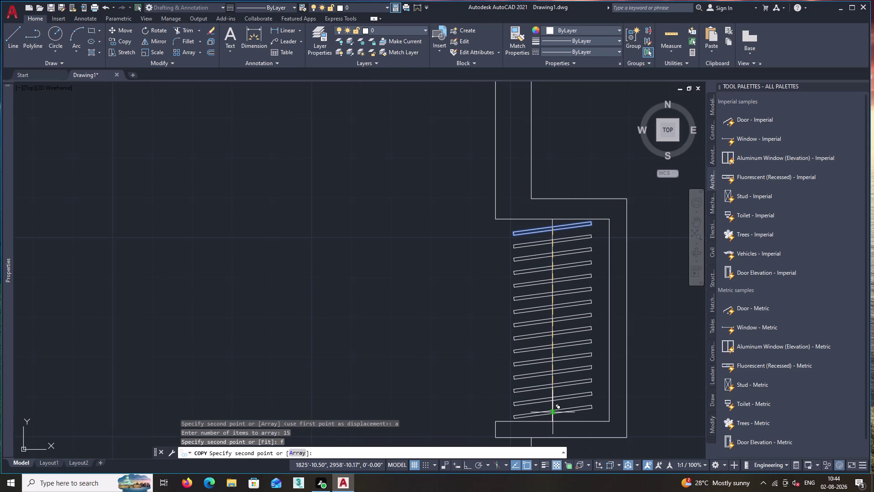
click(553, 413)
key(space)
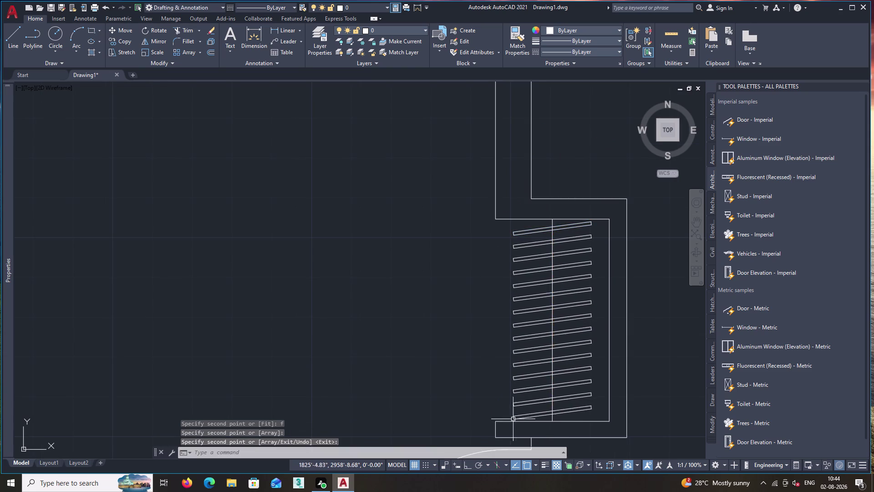
scroll(down, 3)
scroll(down, 3)
Bring the inner building's lower-left corner into view and start a new line.
middle_drag(527, 408, 472, 322)
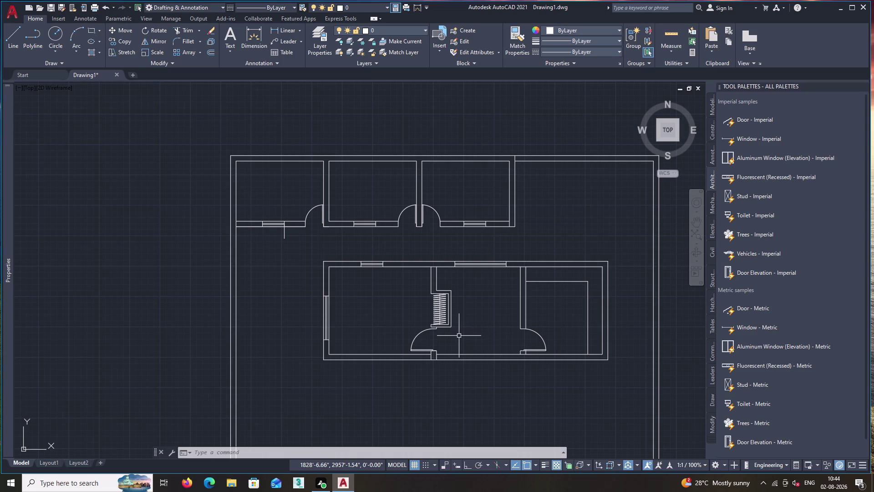
scroll(up, 3)
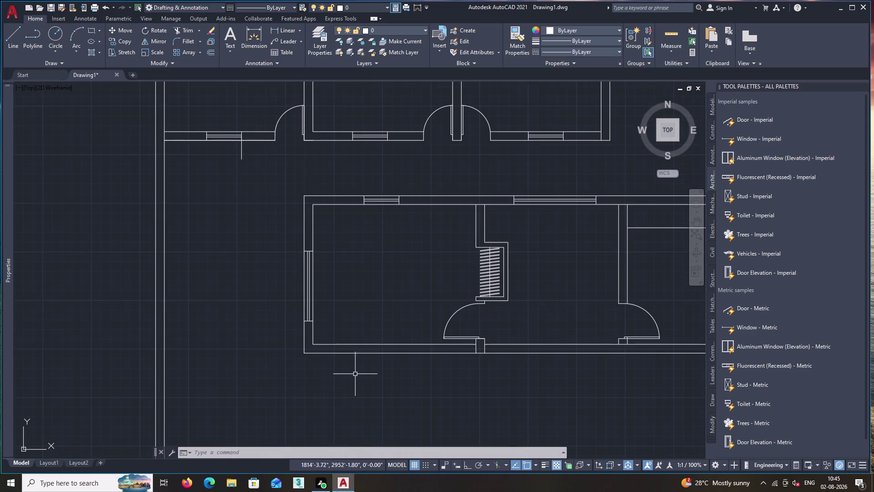
middle_drag(414, 401, 210, 399)
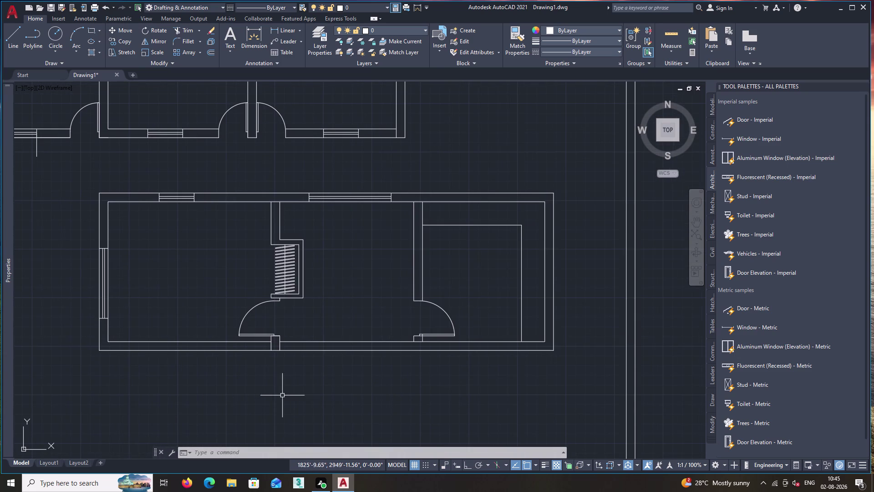
middle_drag(281, 395, 427, 370)
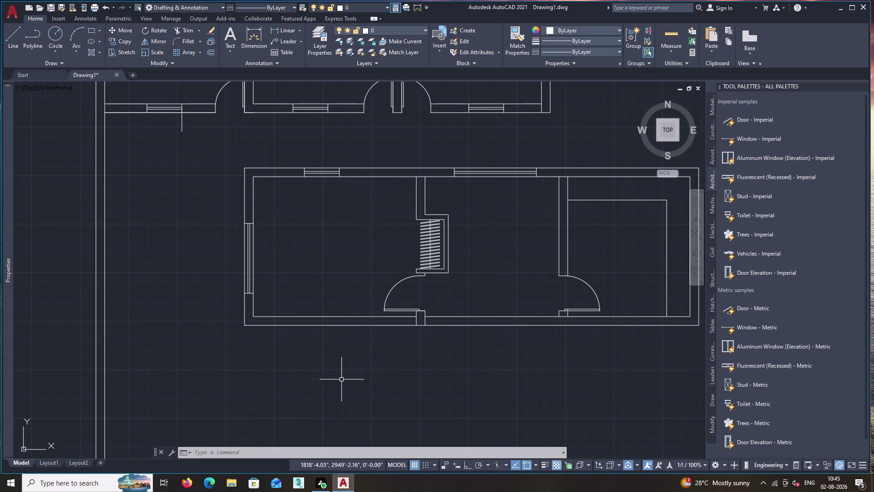
scroll(up, 3)
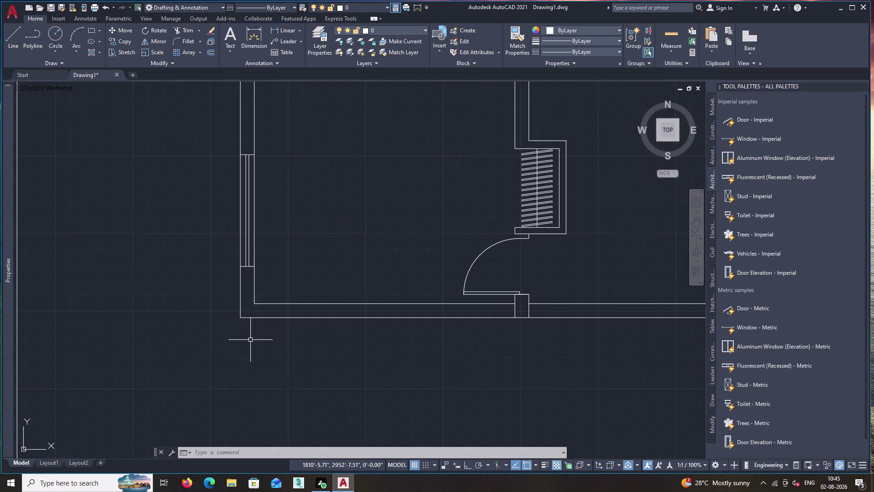
key(l)
key(Return)
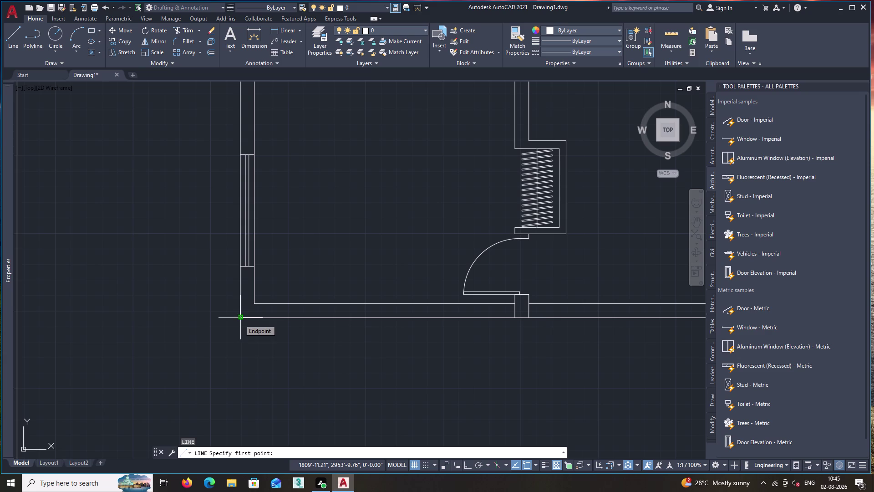
With Ortho on, draw a 2'6" segment from the corner, then a segment straight down.
click(239, 320)
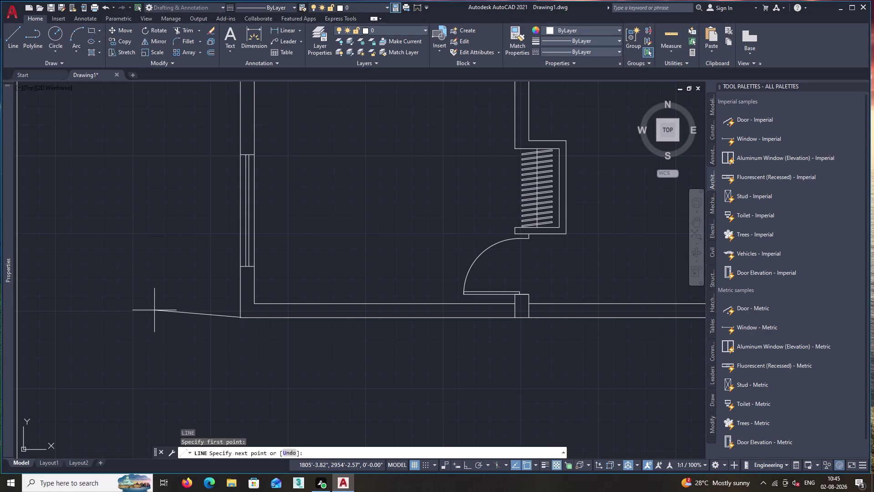
key(F8)
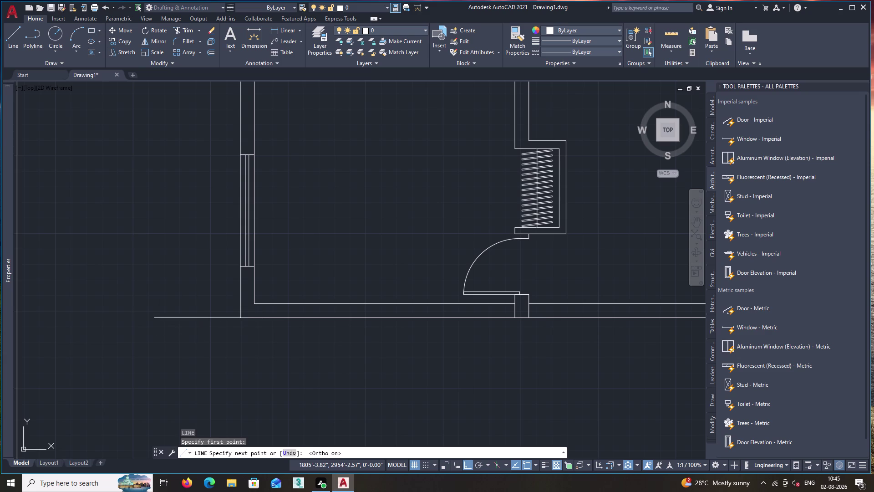
text(2'6)
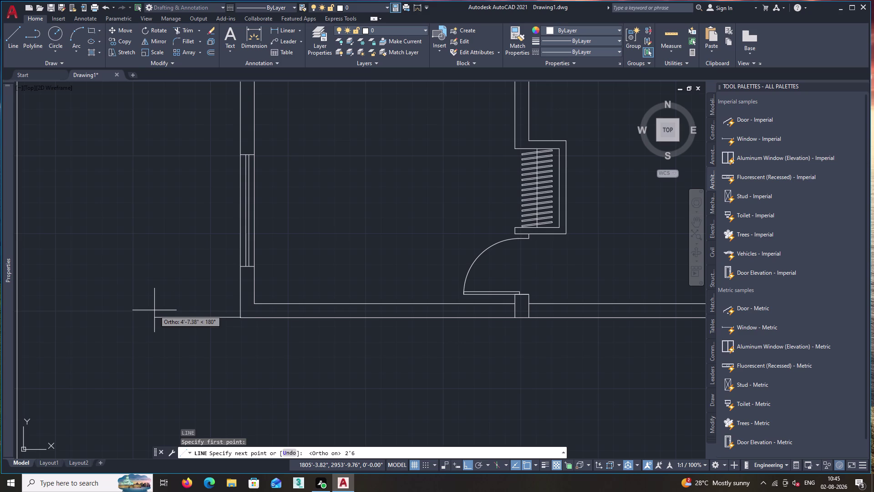
key(shift+quotedbl)
key(Return)
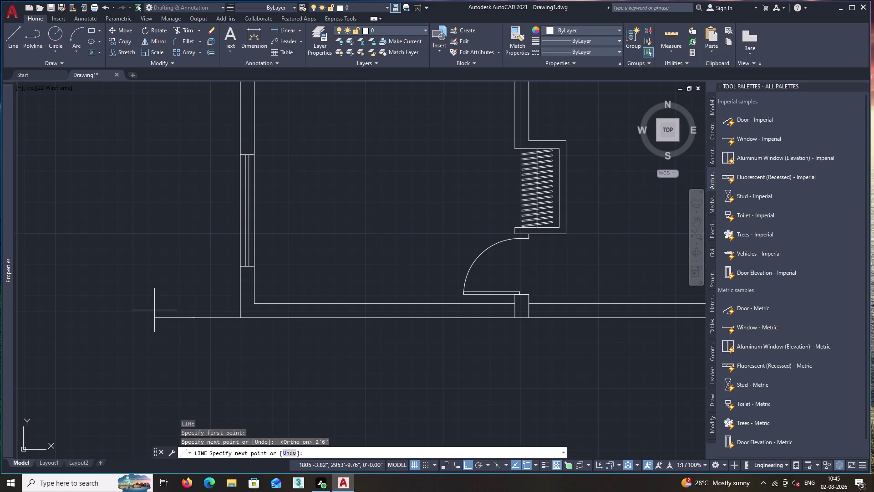
scroll(down, 3)
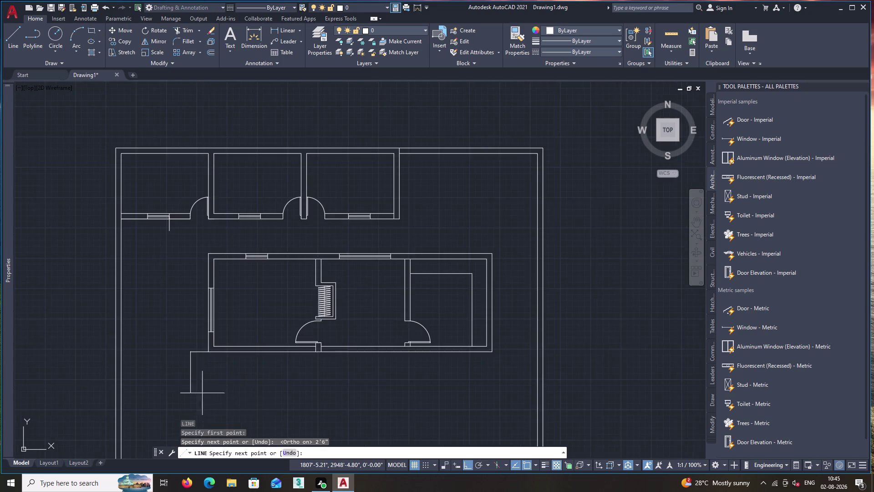
middle_drag(208, 398, 199, 251)
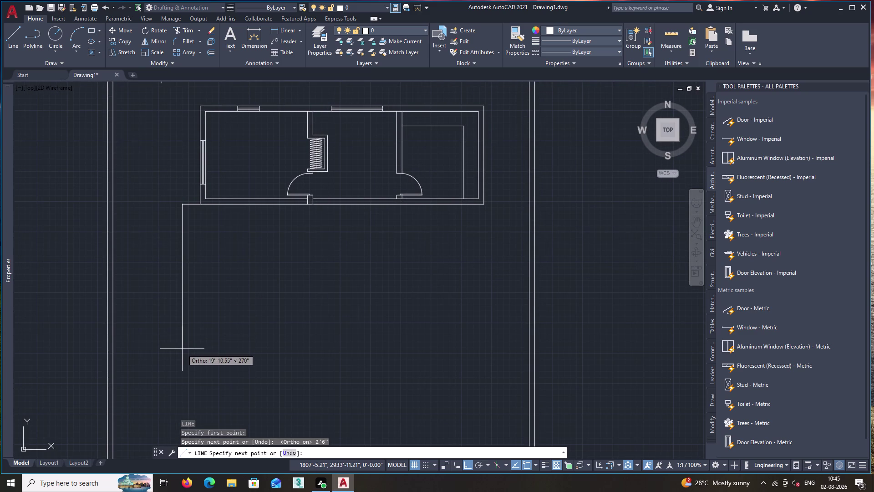
middle_drag(183, 348, 182, 301)
click(184, 344)
key(space)
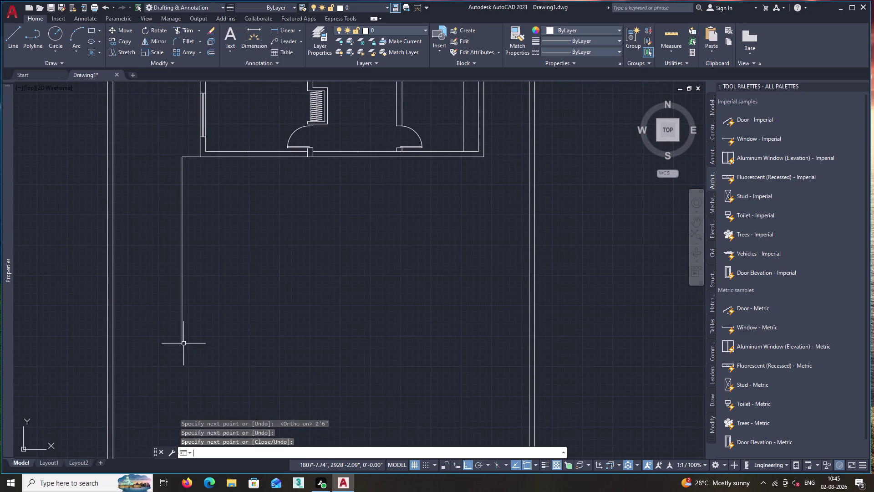
scroll(down, 3)
middle_drag(189, 229, 238, 364)
scroll(up, 3)
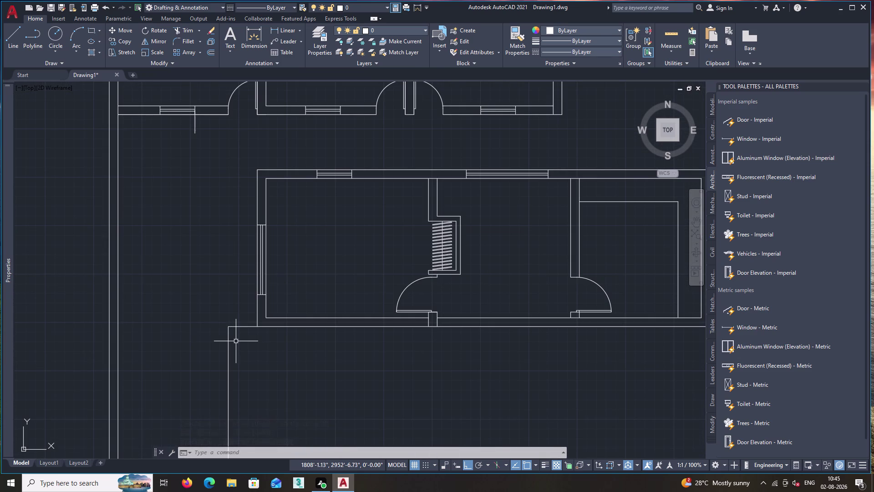
Offset the new vertical wall line 9" to its right.
key(o)
key(Return)
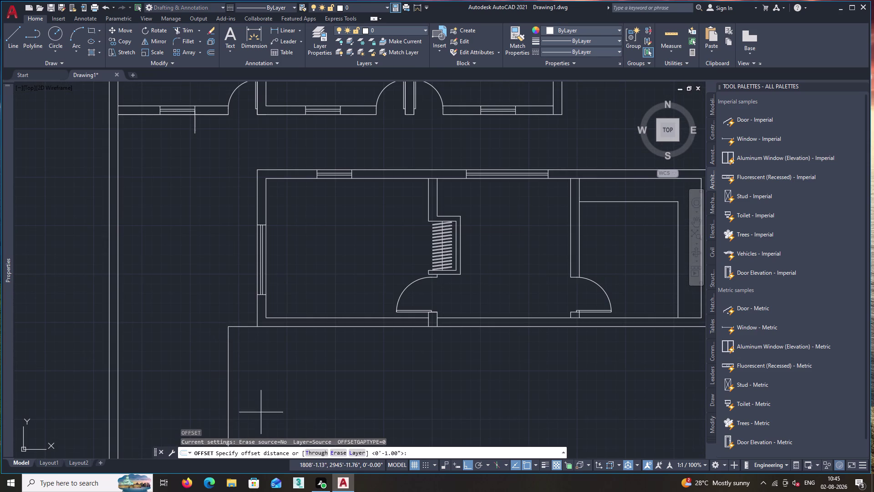
key(9)
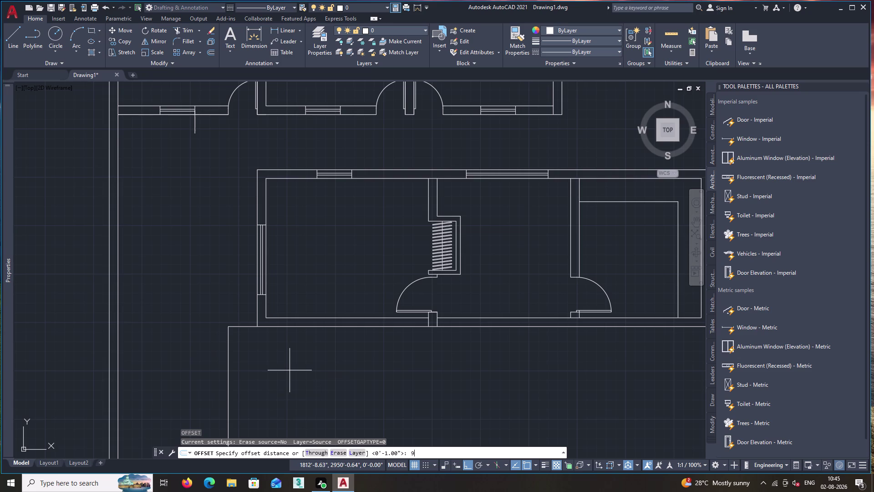
key(shift+quotedbl)
key(Return)
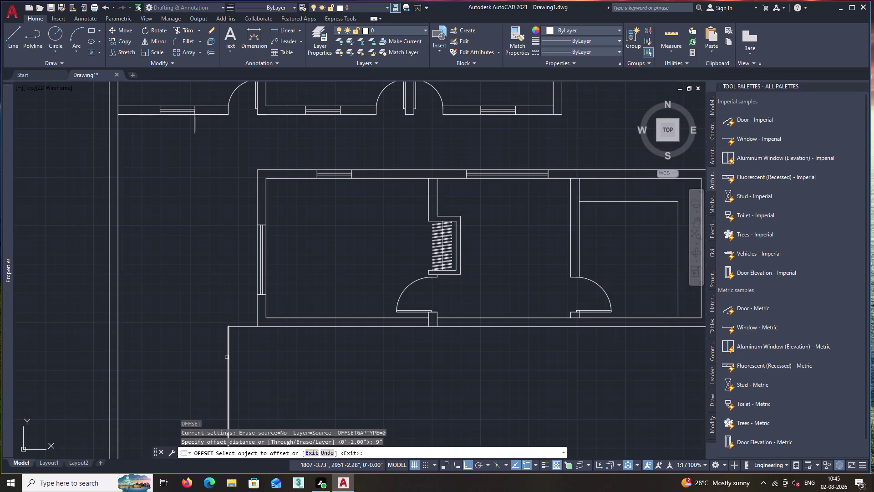
click(227, 357)
click(252, 360)
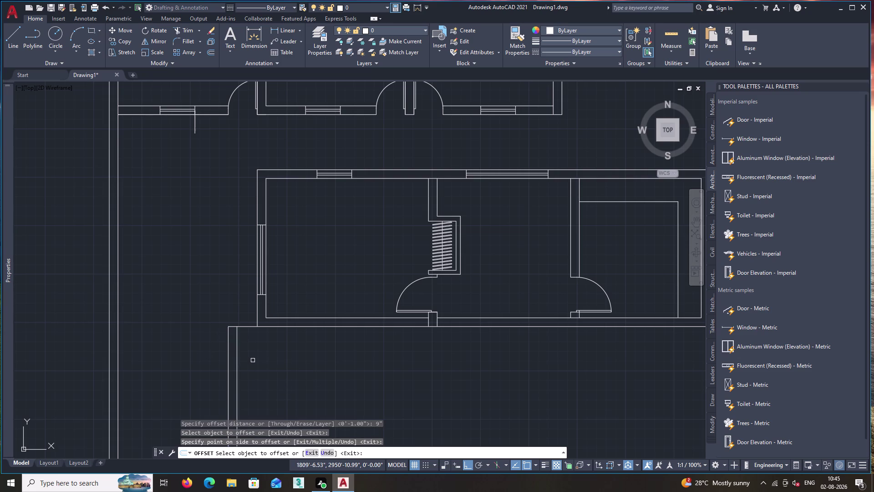
key(space)
Retry the 9-inch offset, cancelling after a mistyped distance.
text(o)
key(Return)
key(9)
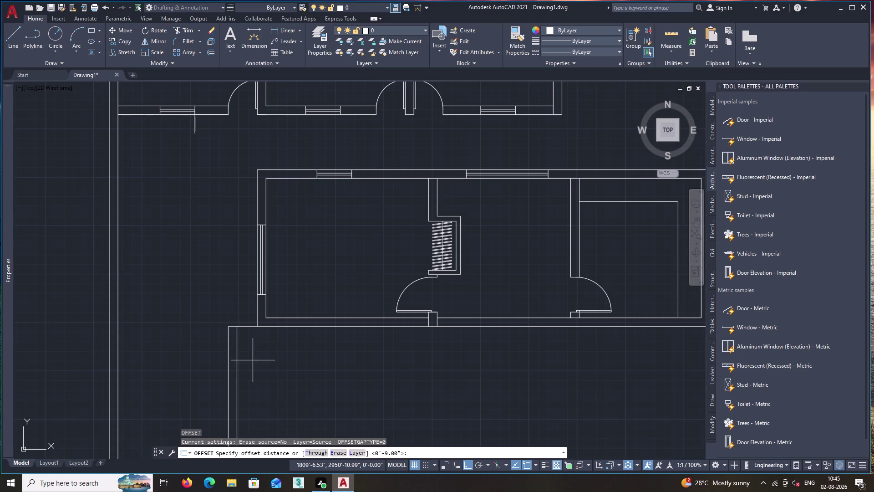
key(shift+colon)
key(Return)
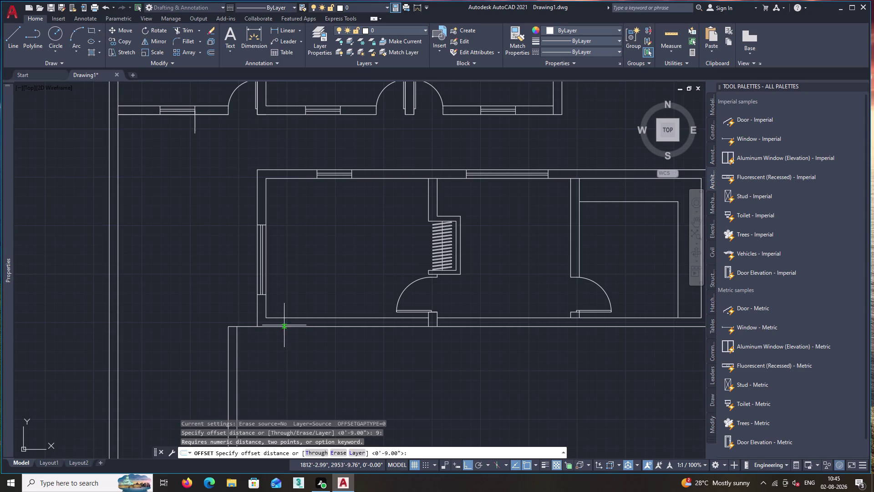
key(Escape)
Offset the extension's top wall line and short corner segment 9" inward.
key(o)
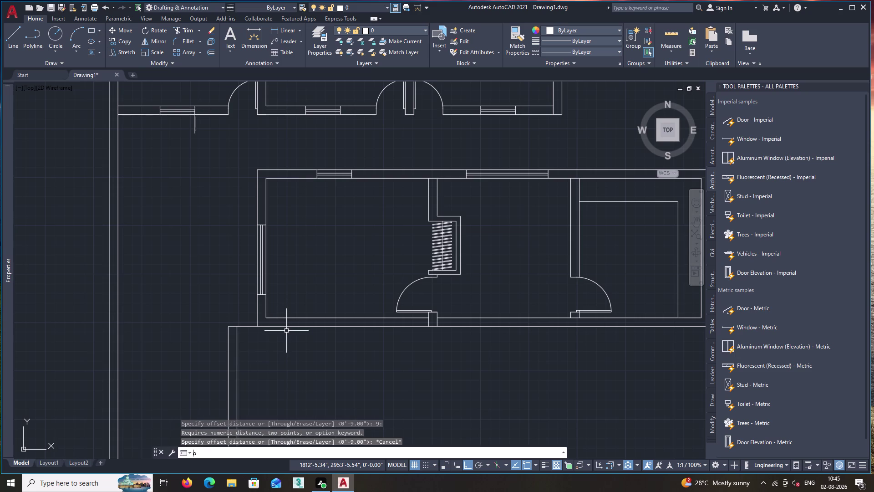
key(Return)
key(9)
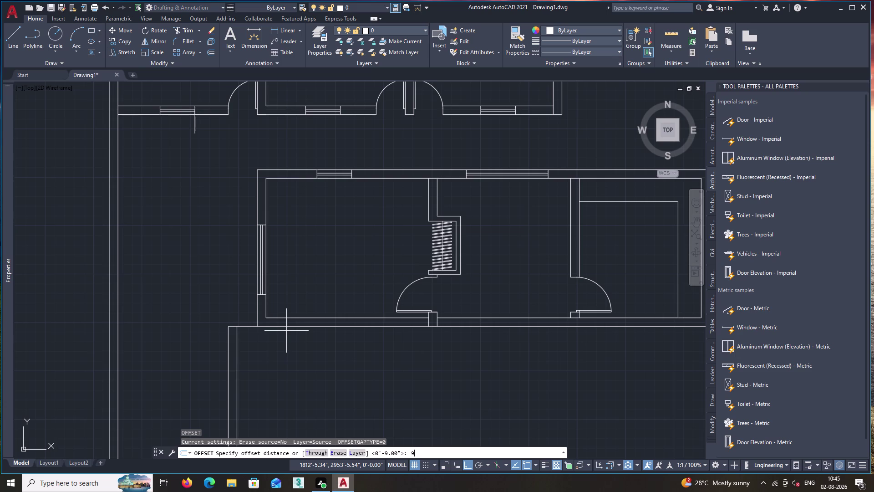
key(shift+quotedbl)
key(Return)
click(296, 325)
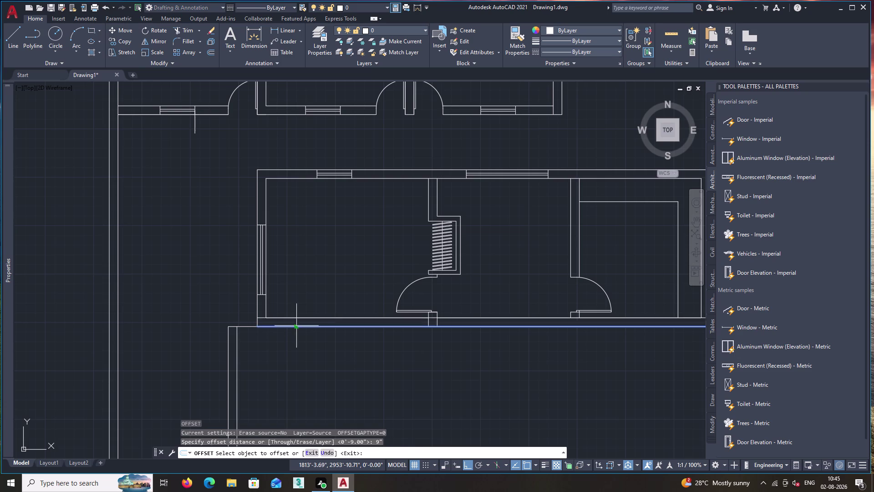
click(282, 378)
click(245, 326)
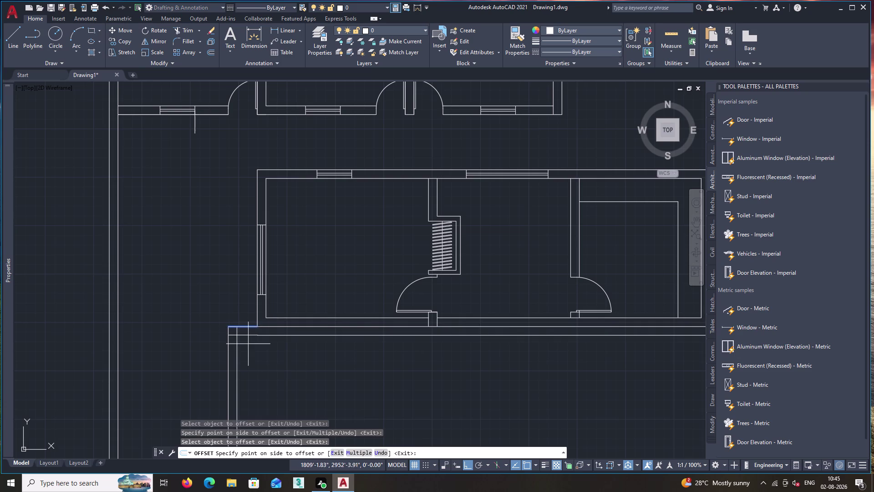
click(249, 348)
key(space)
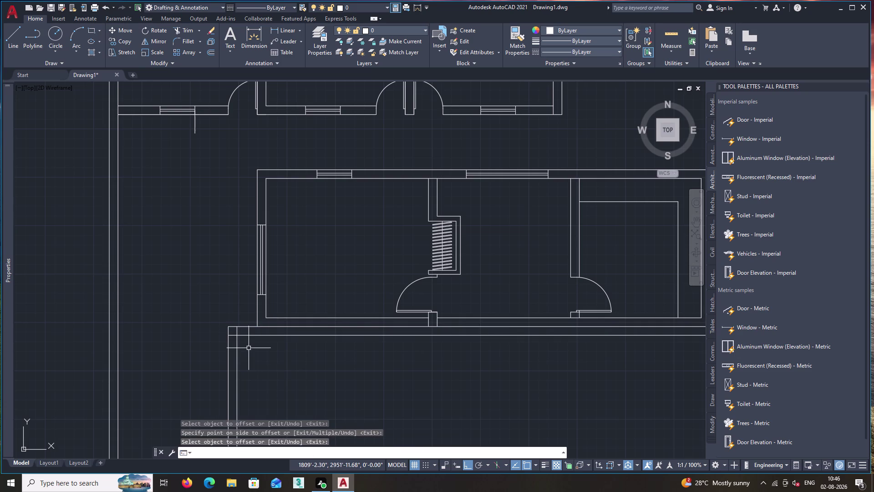
text(tr)
key(space)
Trim the two overhanging line ends at the extension's upper-left corner.
scroll(up, 3)
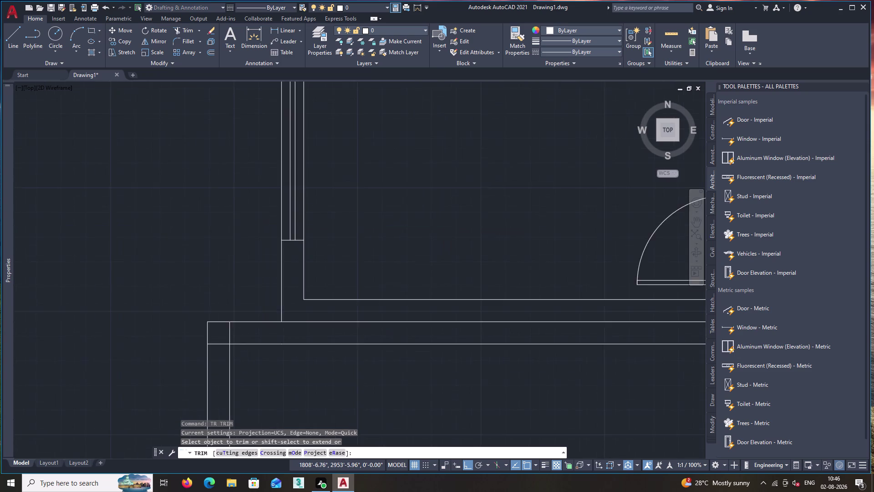
click(221, 337)
click(208, 353)
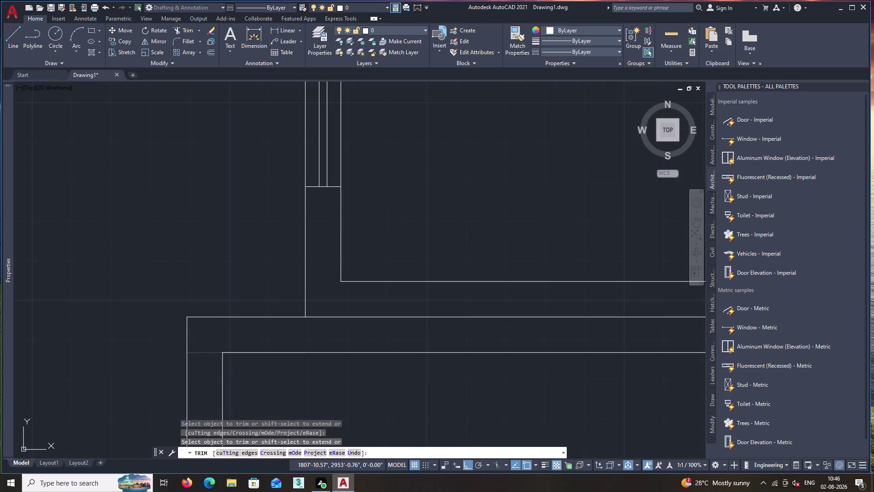
key(space)
scroll(down, 3)
middle_drag(375, 390, 326, 365)
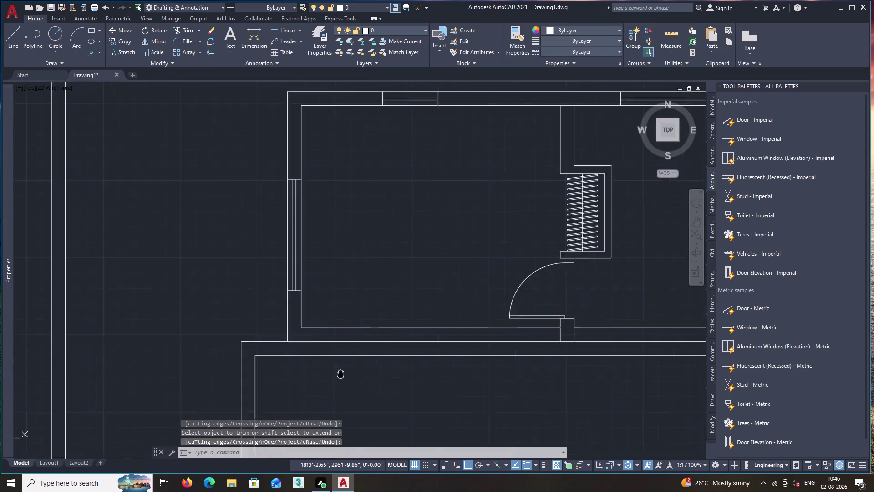
middle_drag(326, 366, 256, 336)
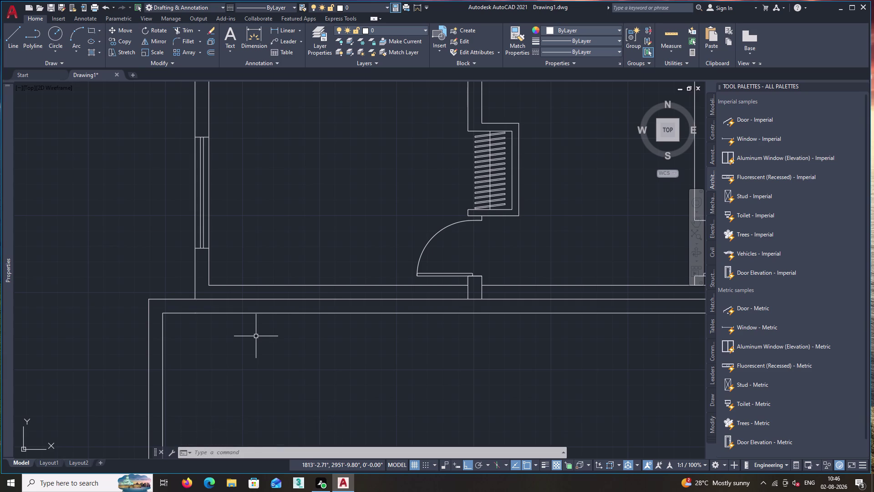
scroll(down, 3)
middle_drag(226, 384, 258, 307)
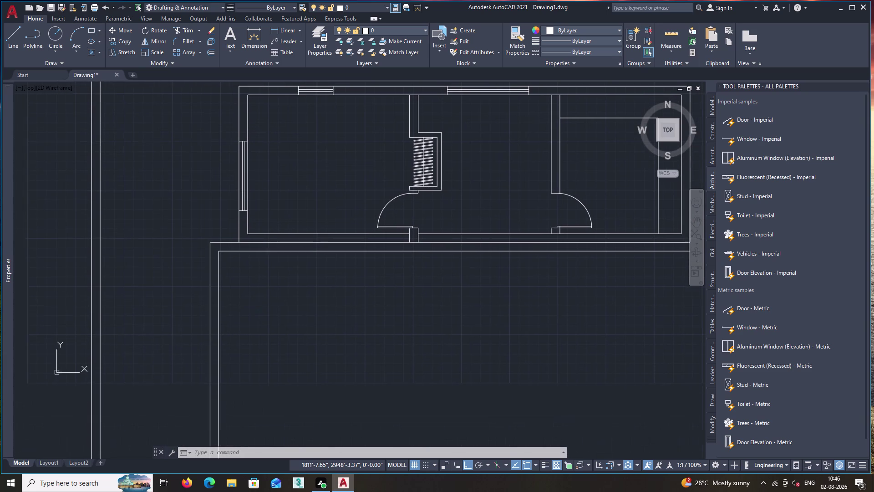
Join the short corner segment and the extension's long top wall line into one line.
key(o)
key(Return)
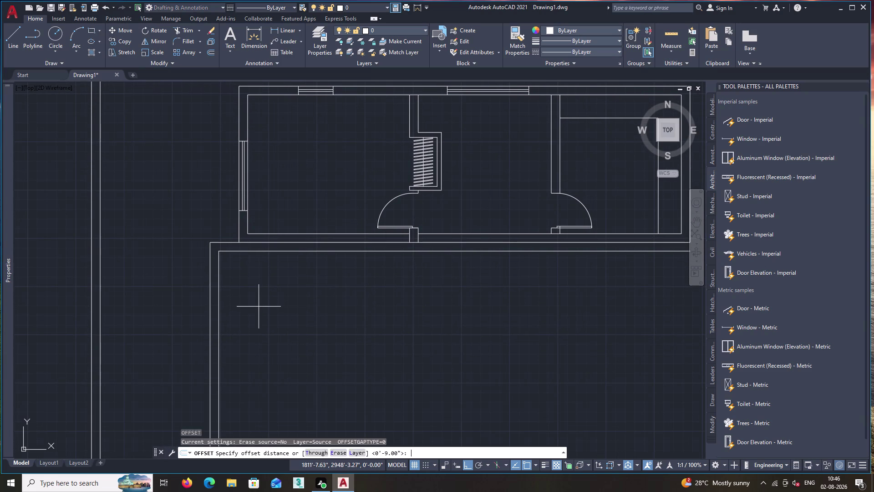
key(Escape)
click(232, 250)
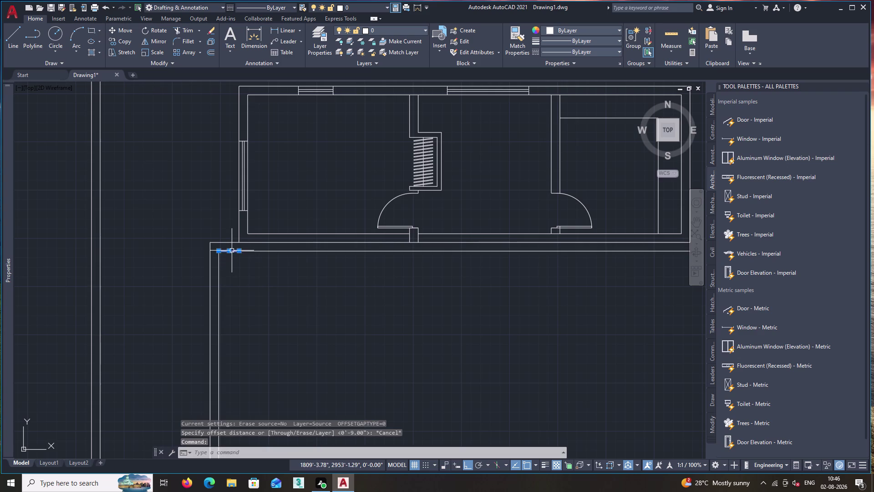
click(248, 250)
key(j)
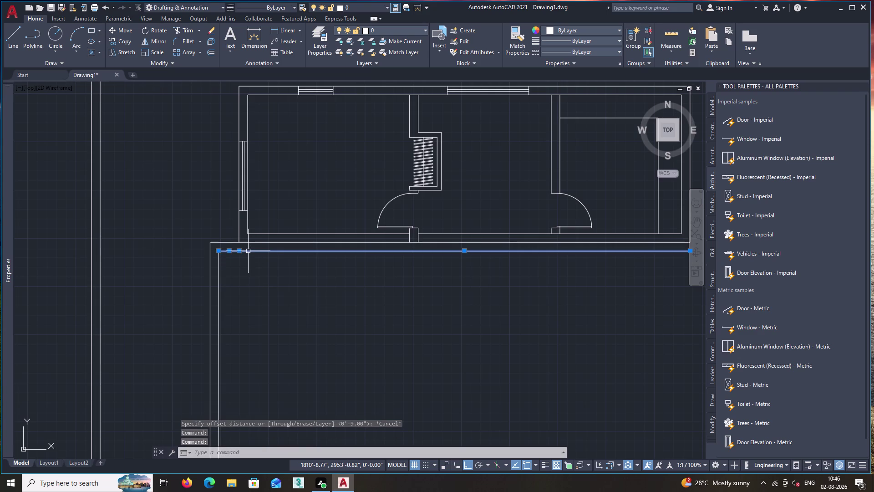
key(Return)
click(244, 252)
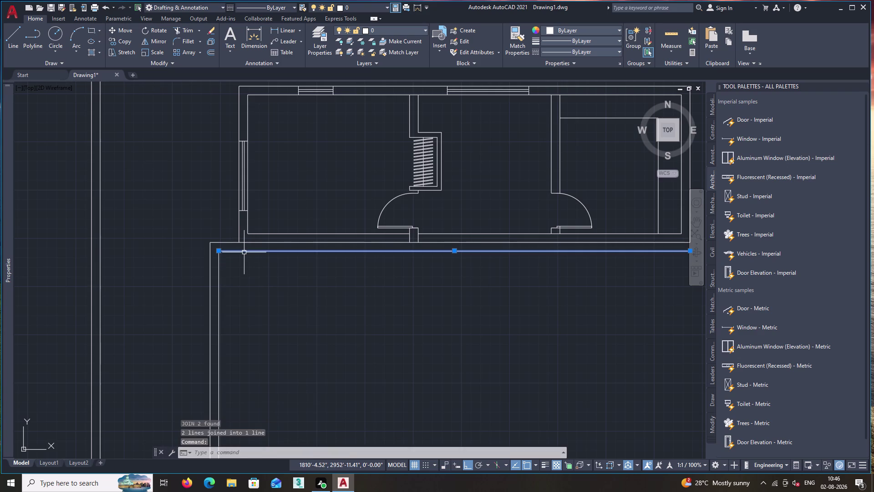
key(Escape)
Join the short outer wall piece with its adjoining long wall line.
click(223, 242)
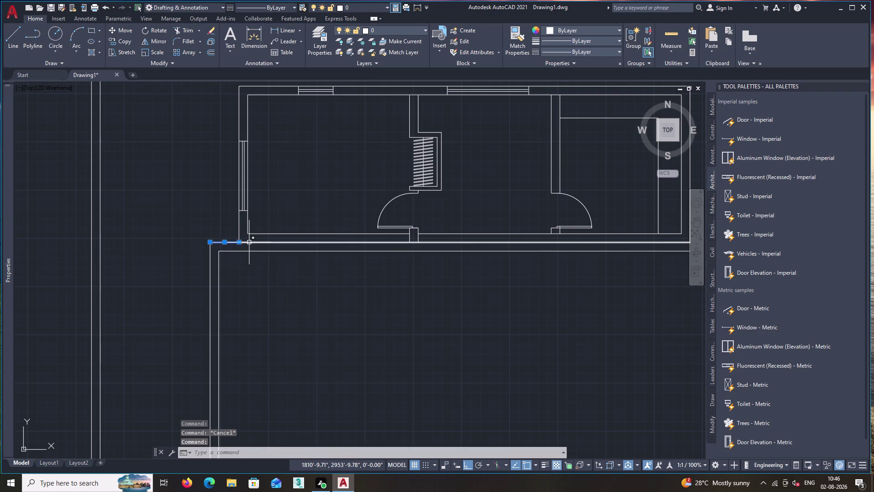
click(249, 243)
key(j)
key(Return)
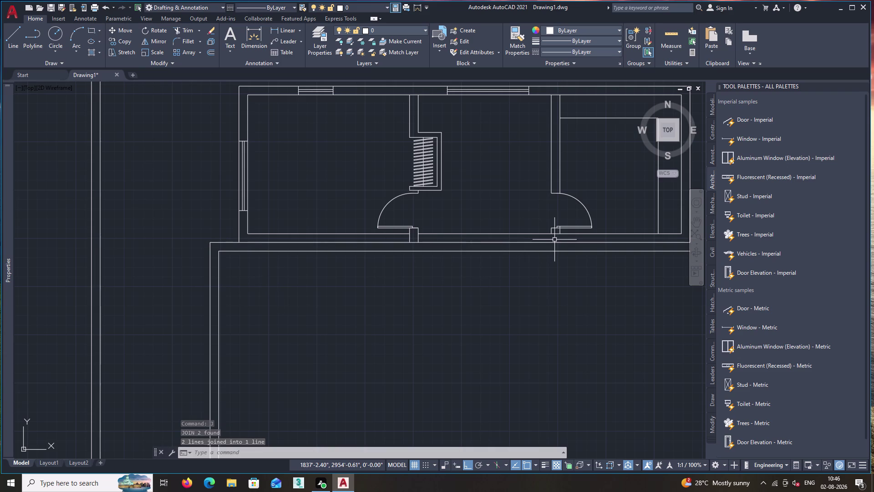
Trim away the stray wall segment below the right doorway.
text(tr)
key(space)
scroll(up, 3)
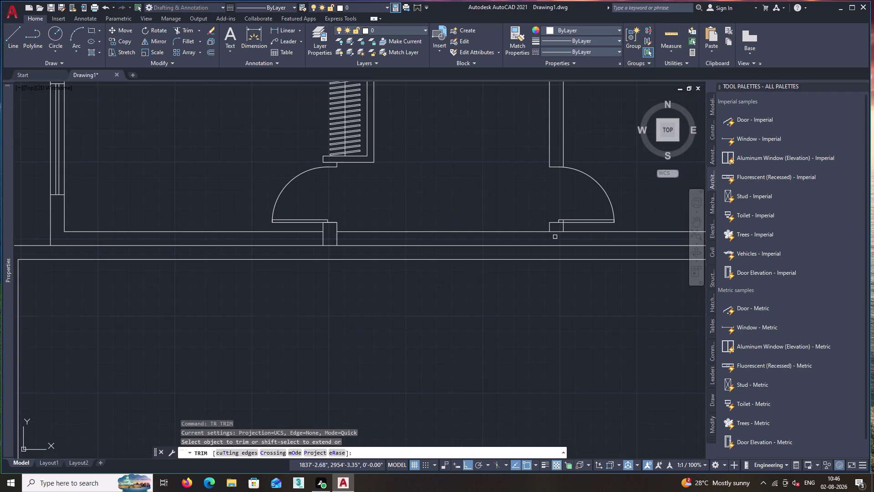
click(556, 233)
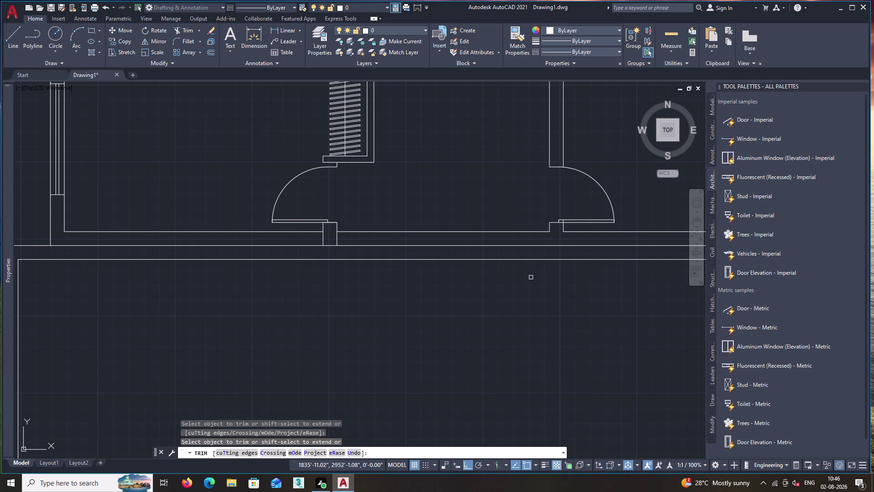
key(Escape)
scroll(down, 3)
middle_drag(352, 302, 397, 278)
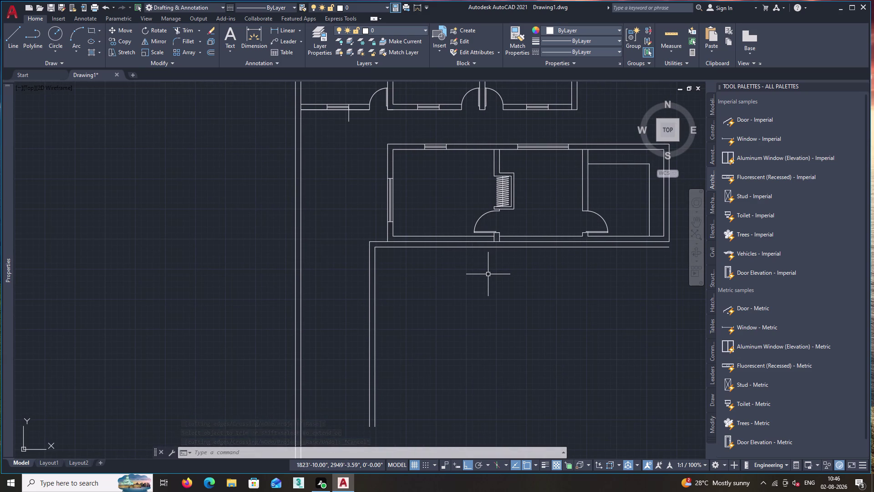
Trim the two stray pieces beneath the left doorway and its jamb.
text(tr)
key(space)
scroll(up, 3)
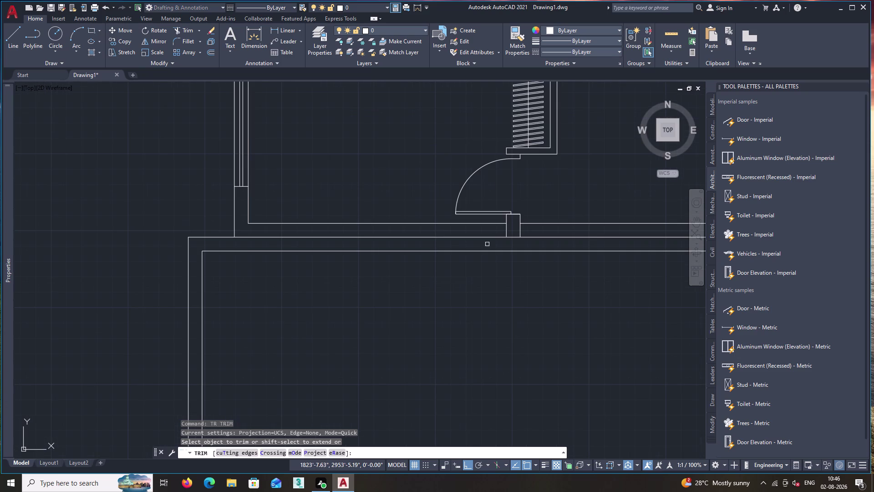
click(505, 229)
click(521, 231)
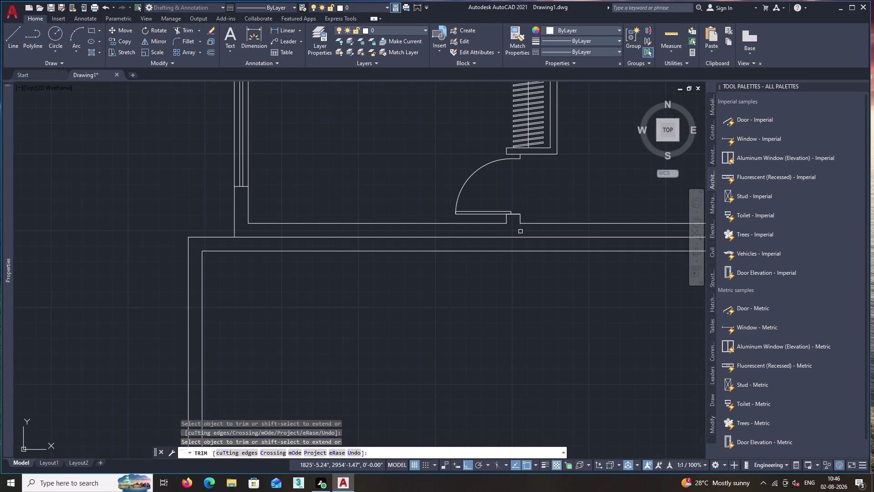
key(space)
scroll(down, 3)
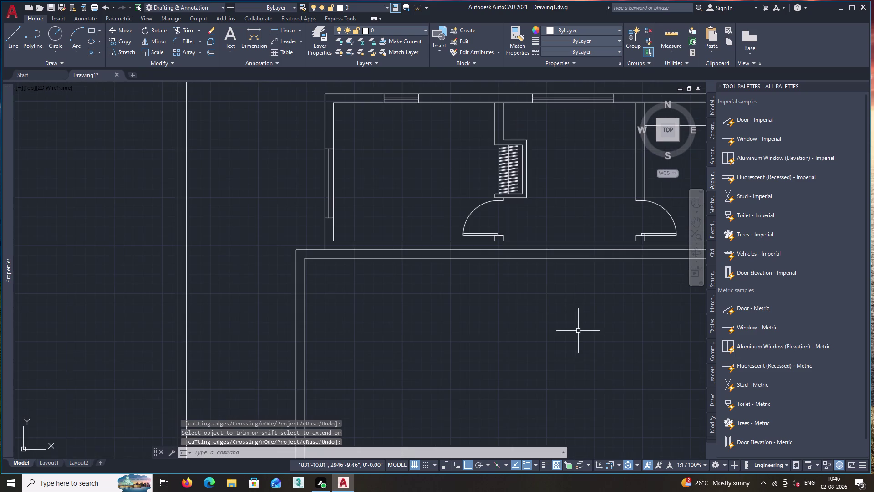
scroll(down, 3)
middle_drag(580, 345, 436, 290)
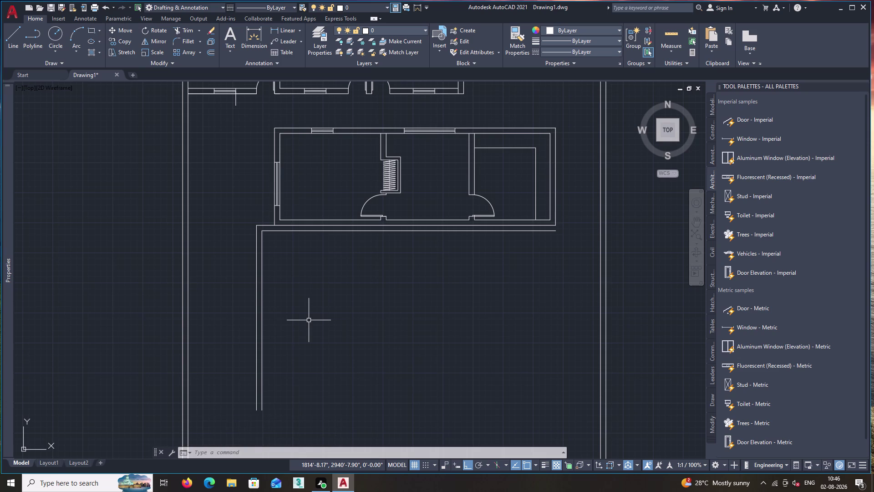
Offset the extension's inner left wall line 12'3" into the extension as a partition line.
key(o)
key(Return)
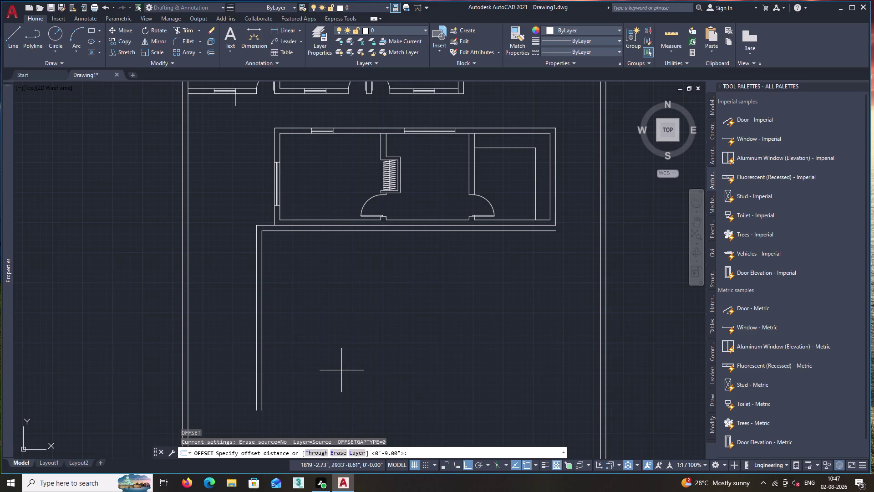
text(12')
text(3)
key(shift+quotedbl)
key(Return)
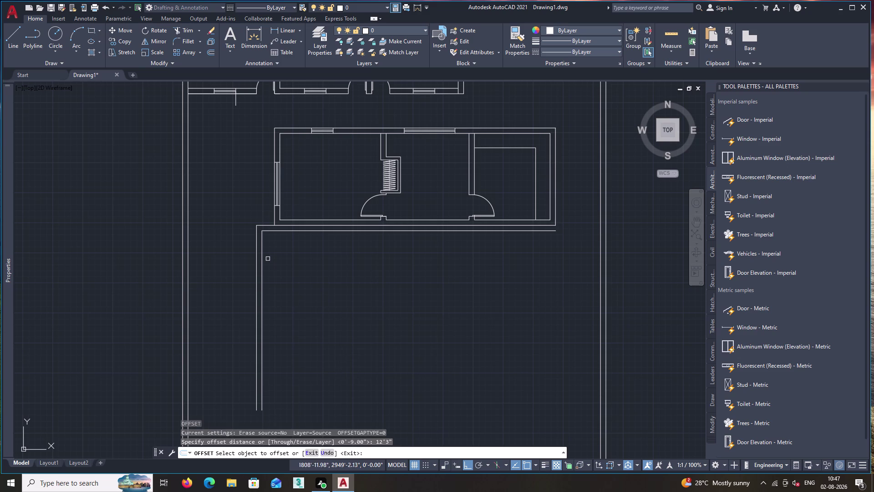
click(262, 256)
click(338, 271)
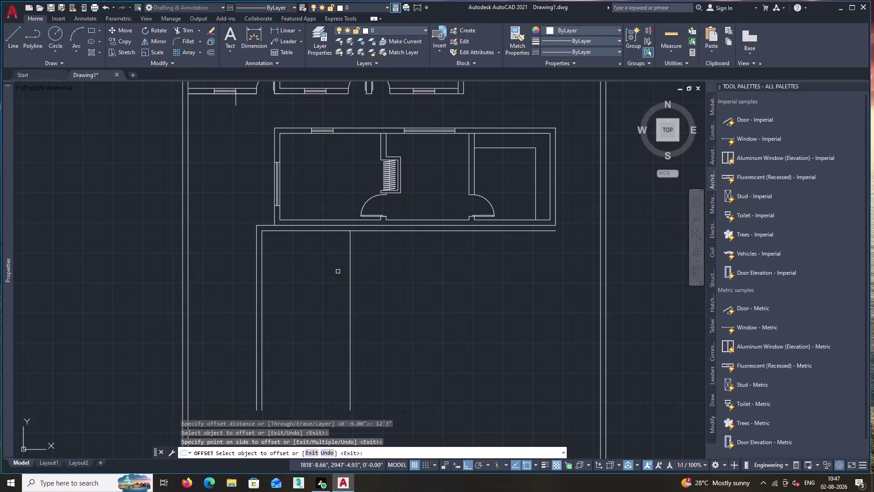
Offset the new partition line 9" to the right to form a doubled wall.
key(o)
key(Return)
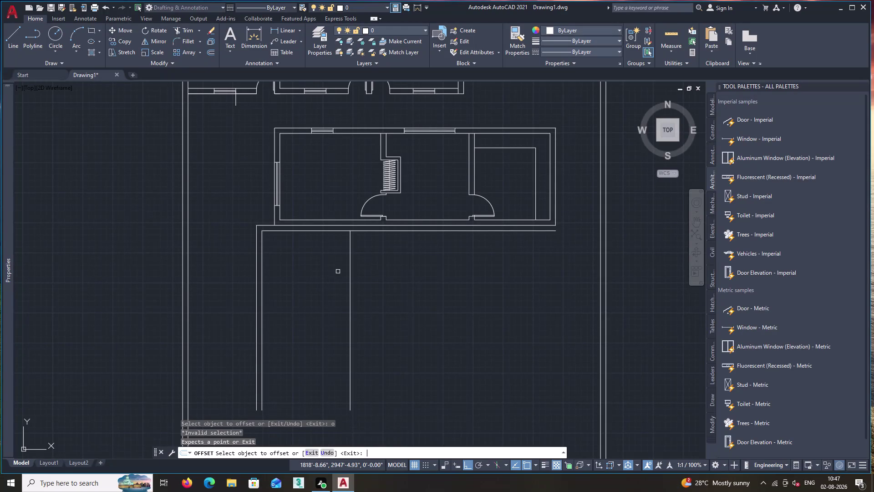
key(9)
key(shift+quotedbl)
key(Return)
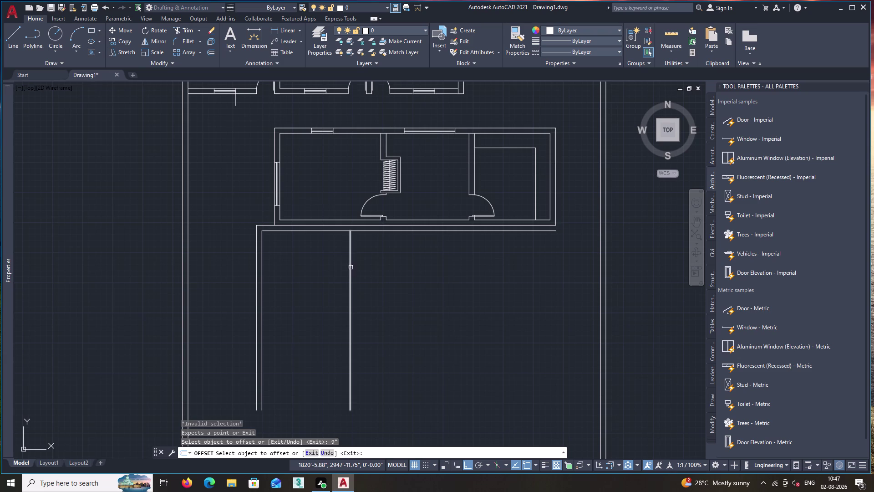
click(350, 268)
key(Escape)
key(o)
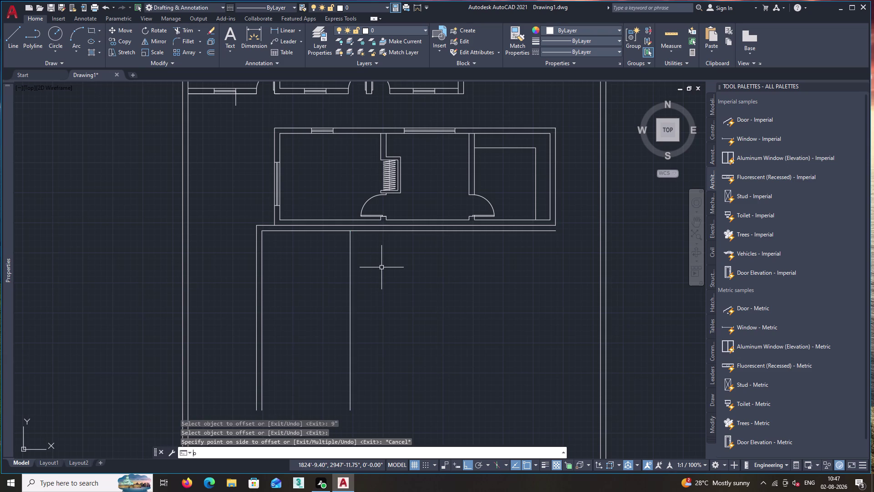
key(Return)
key(9)
key(shift+quotedbl)
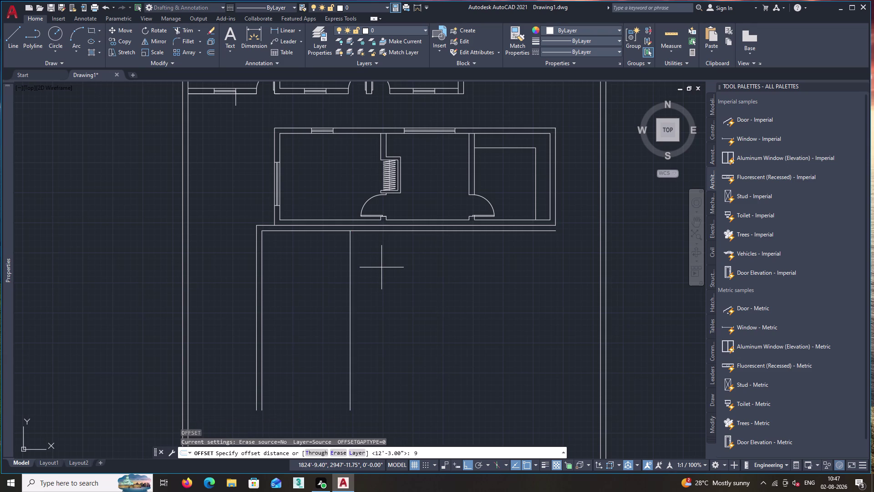
key(Return)
click(350, 273)
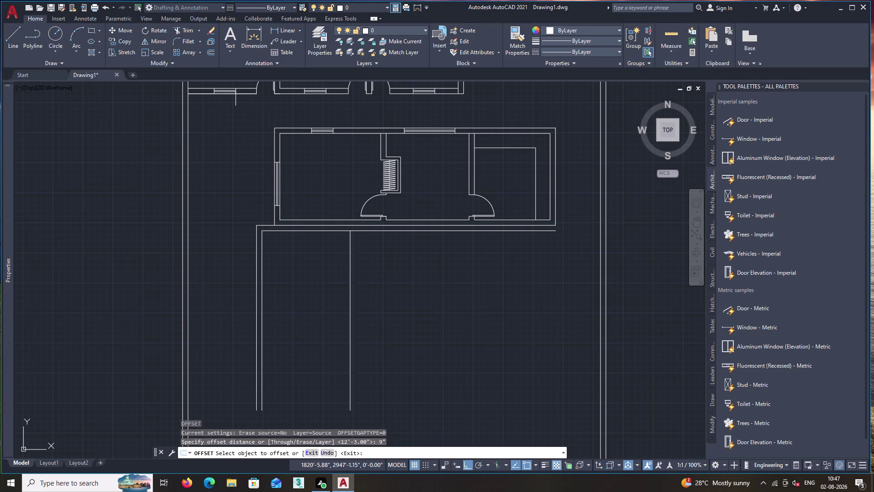
click(376, 276)
key(space)
Offset the top wall line 11'6" downward for a horizontal partition.
text(o)
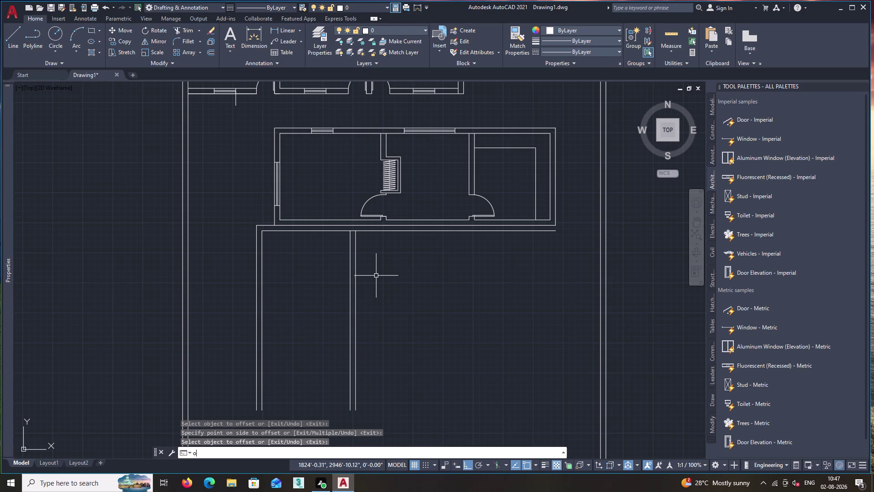
key(Return)
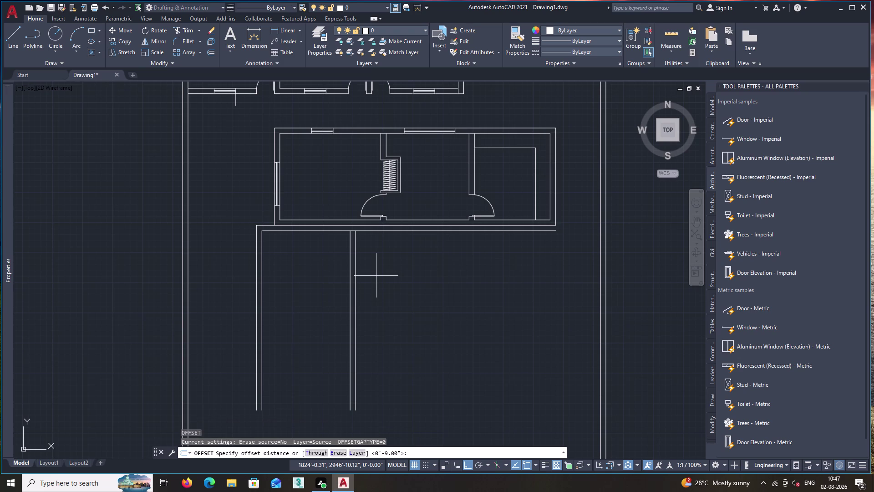
text(11')
text(6)
key(apostrophe)
key(Return)
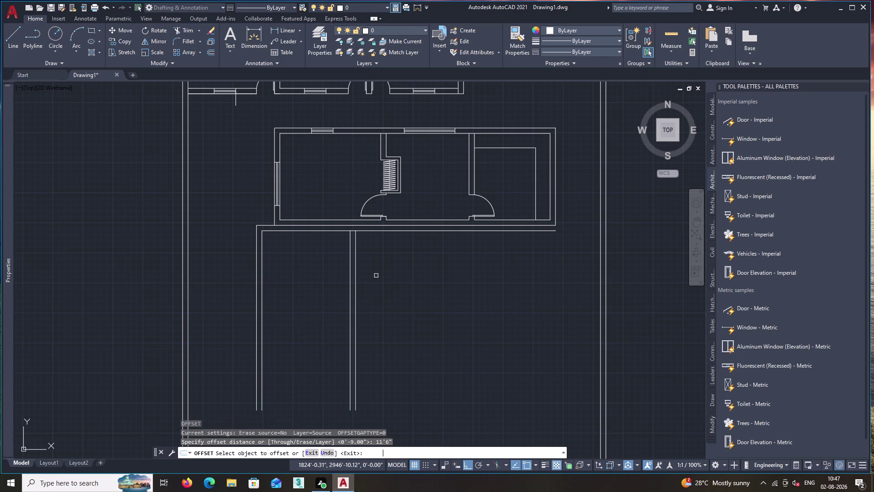
click(372, 232)
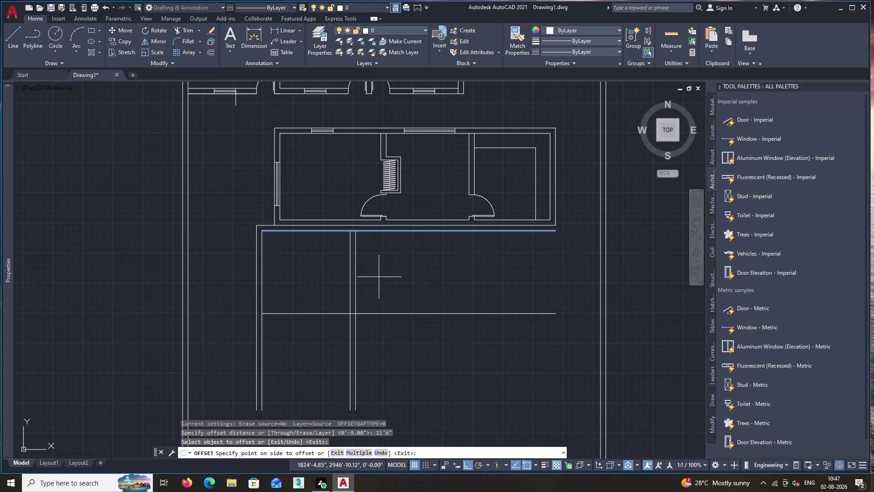
click(379, 279)
key(space)
Double the horizontal partition line with a 9" offset below it.
text(o)
key(Return)
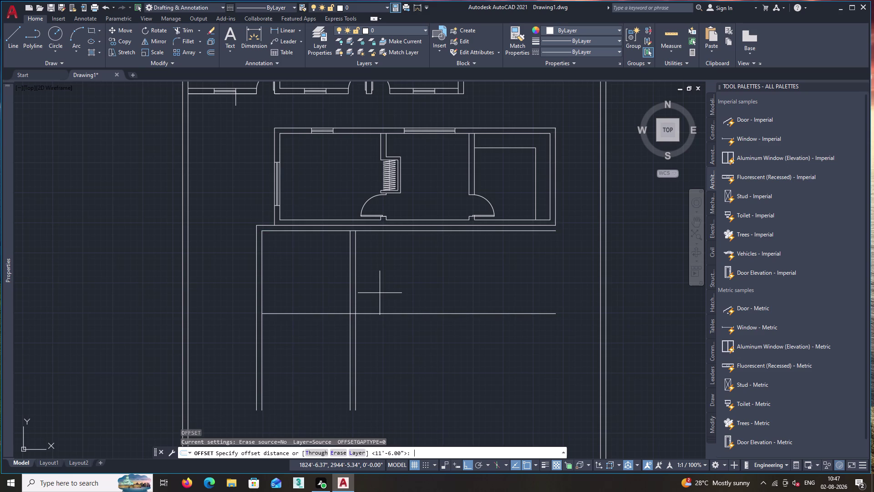
key(9)
key(shift+quotedbl)
key(Return)
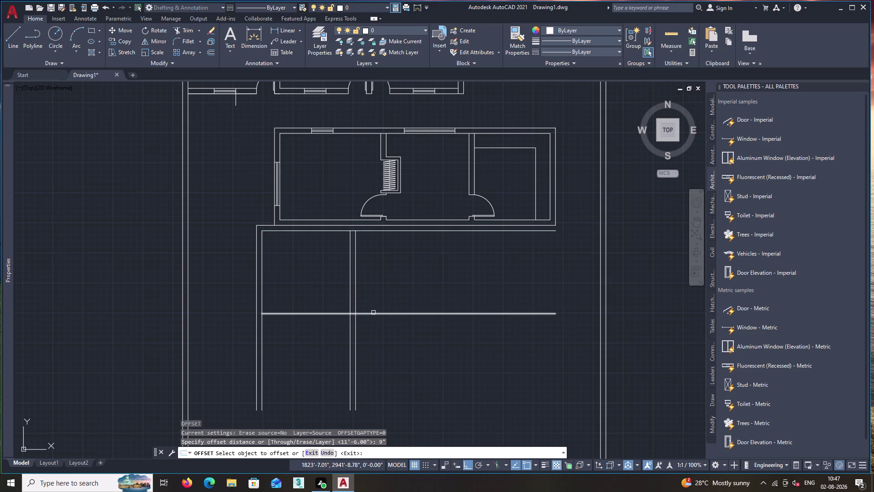
click(376, 313)
click(377, 338)
key(space)
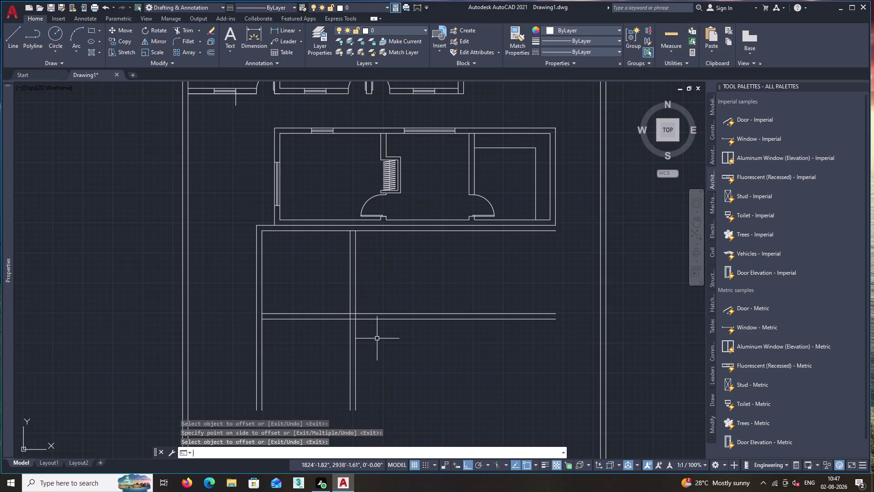
Trim the partition wall ends extending past the vertical wall.
text(tr)
key(space)
click(423, 282)
click(407, 339)
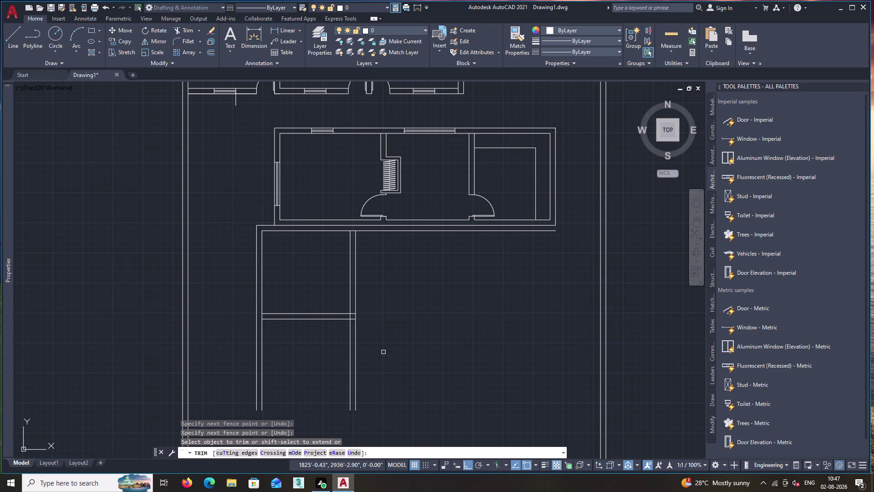
Erase the extension's vertical and horizontal partition wall line pairs.
key(Escape)
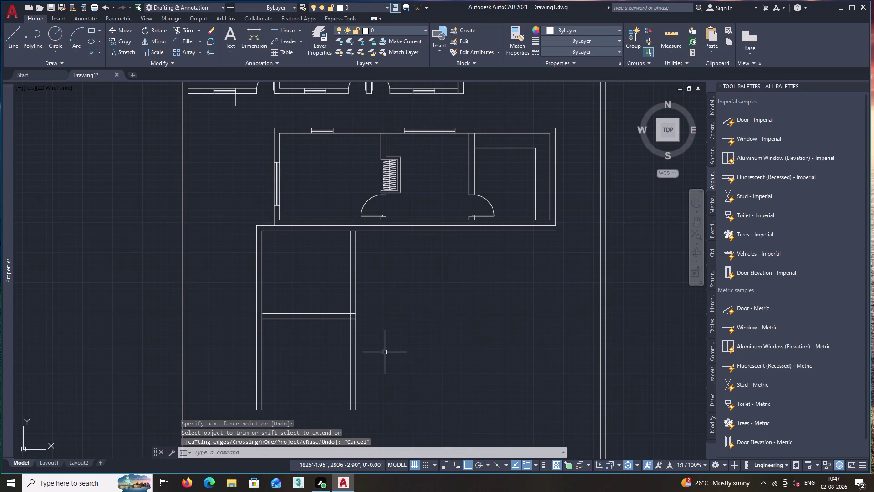
middle_drag(492, 262, 489, 264)
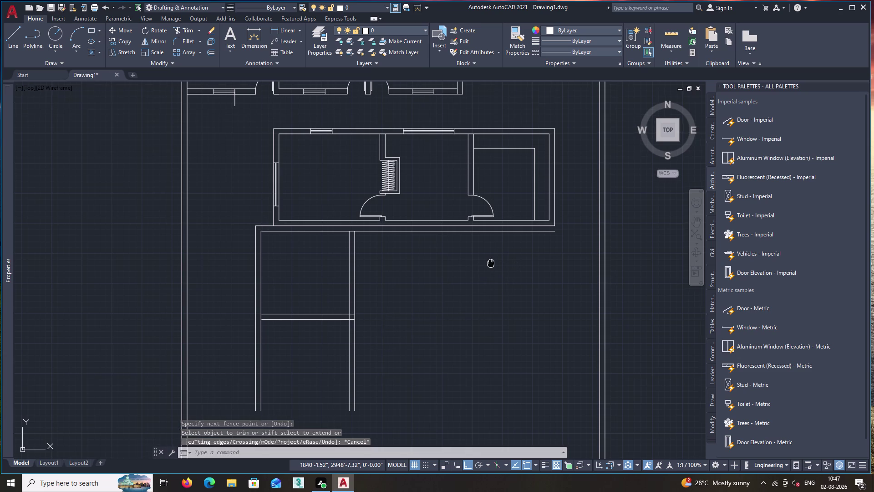
middle_drag(489, 265, 472, 281)
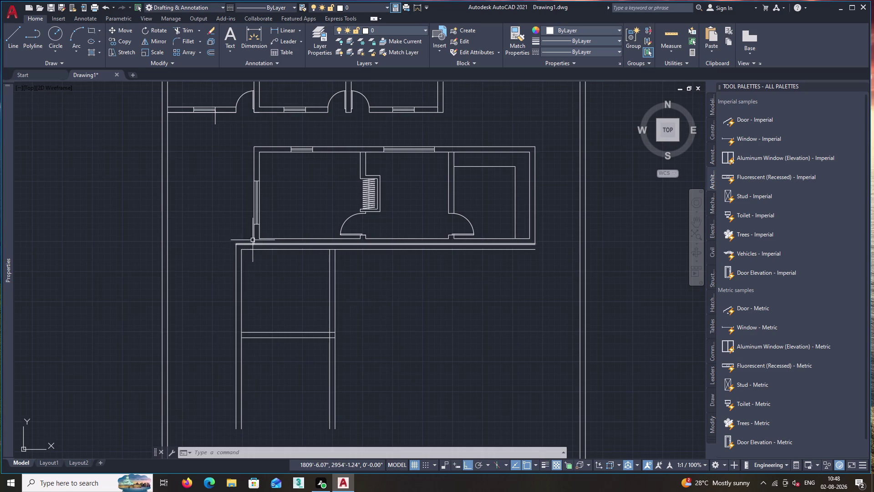
click(359, 309)
click(296, 299)
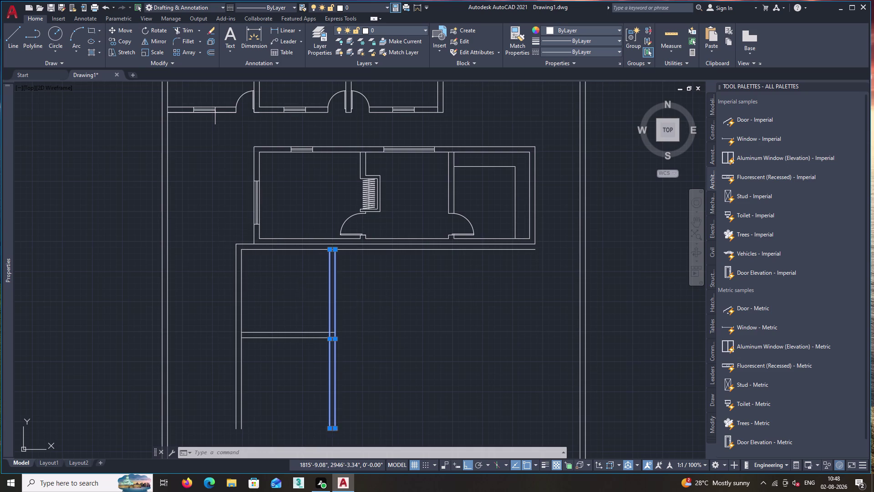
key(Delete)
click(303, 355)
click(280, 309)
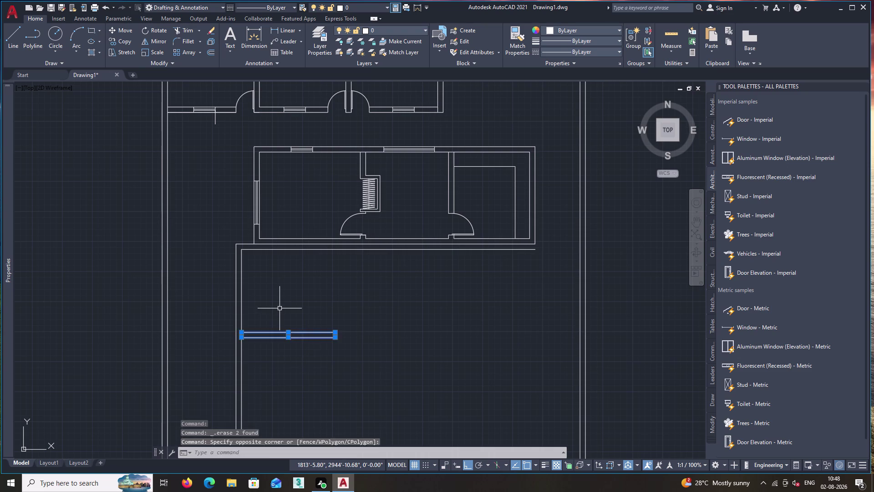
key(Delete)
Erase the extension's left wall lines and one leftover line.
drag(283, 332, 277, 331)
click(193, 316)
key(Delete)
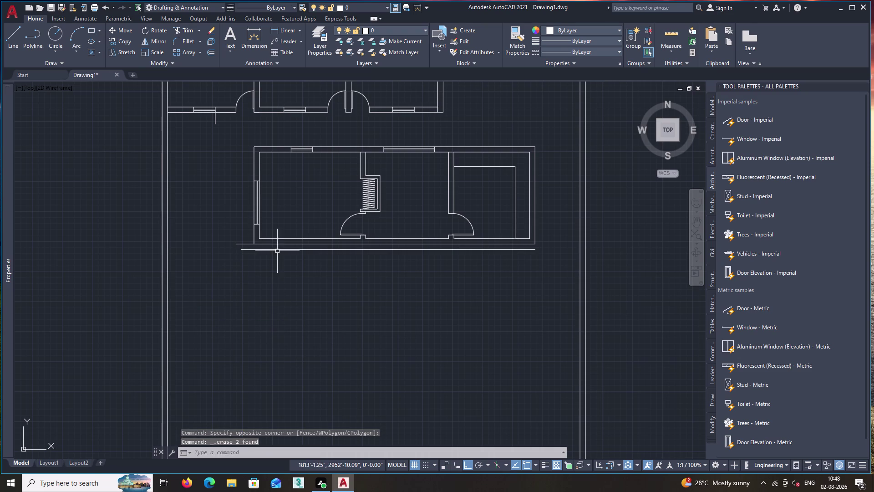
click(279, 249)
key(Delete)
scroll(up, 3)
middle_drag(282, 260, 294, 269)
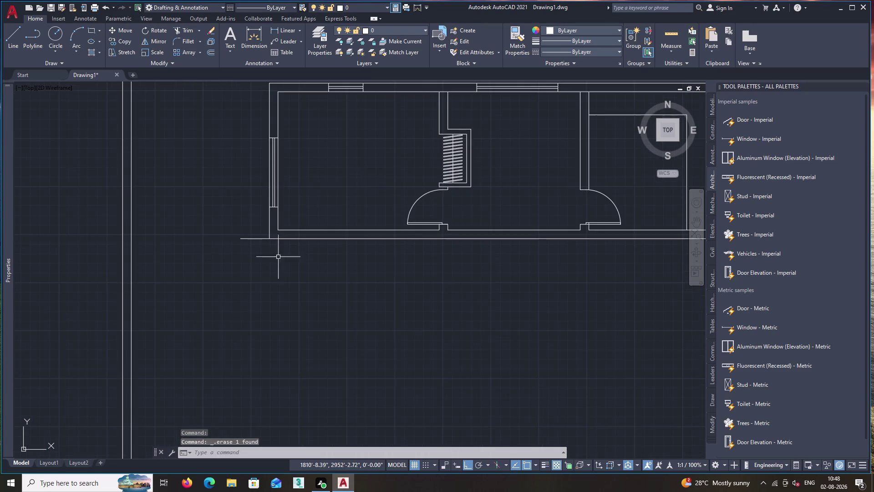
Draw a new left wall line starting from the room's lower corner.
middle_drag(293, 269, 320, 299)
key(l)
key(Return)
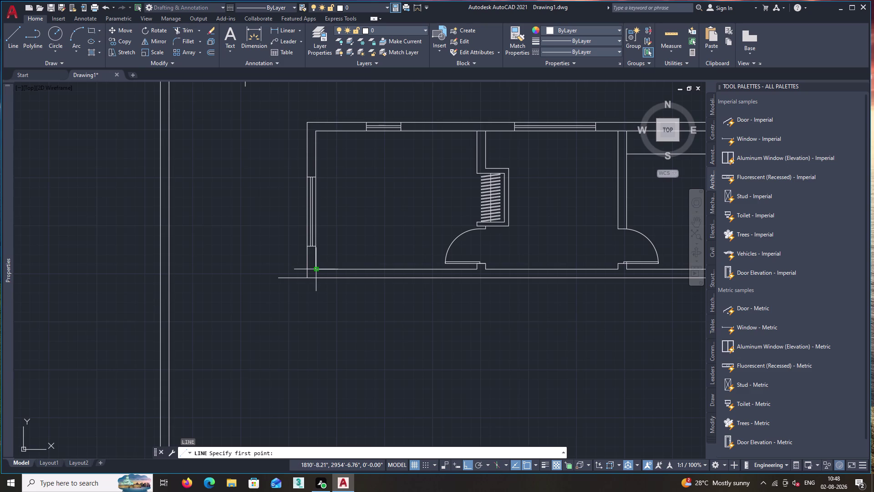
key(space)
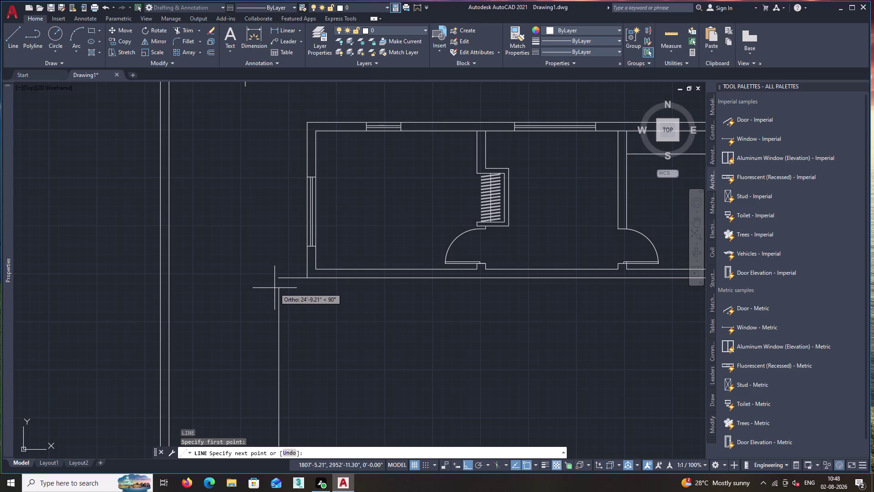
key(Escape)
Offset the horizontal edge under the room by 9" to double it.
key(o)
key(Return)
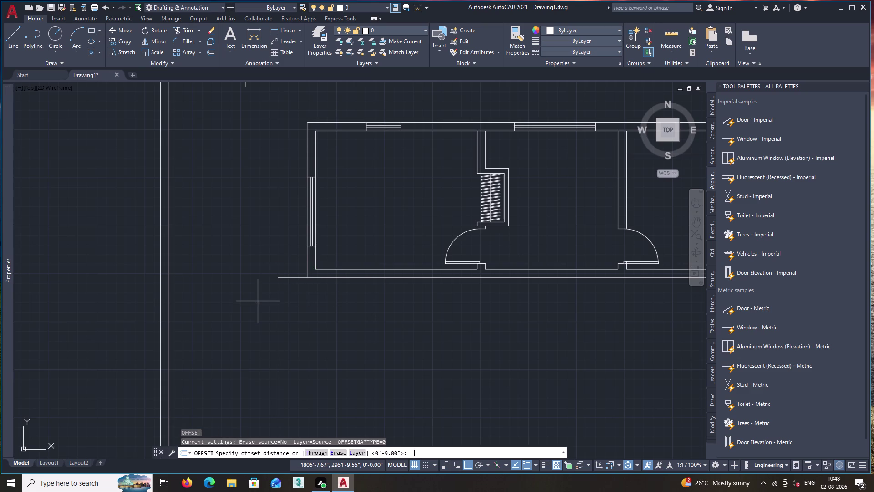
key(9)
key(shift+quotedbl)
key(Return)
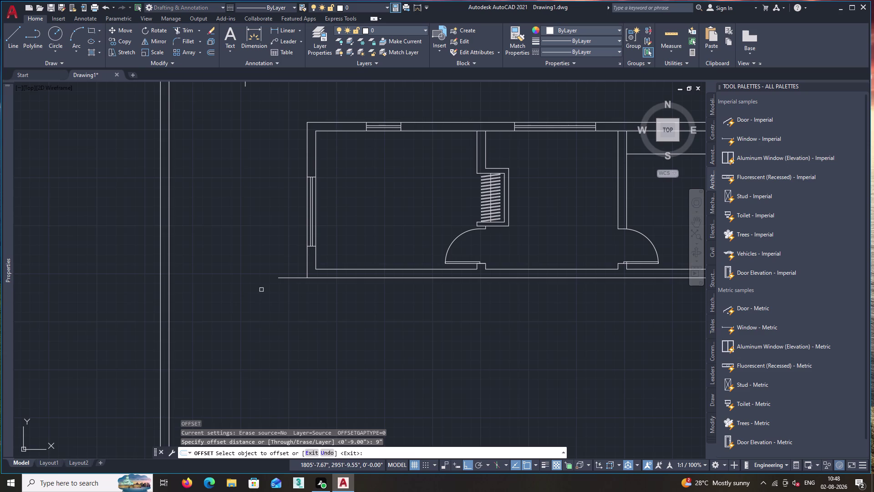
click(291, 278)
click(292, 262)
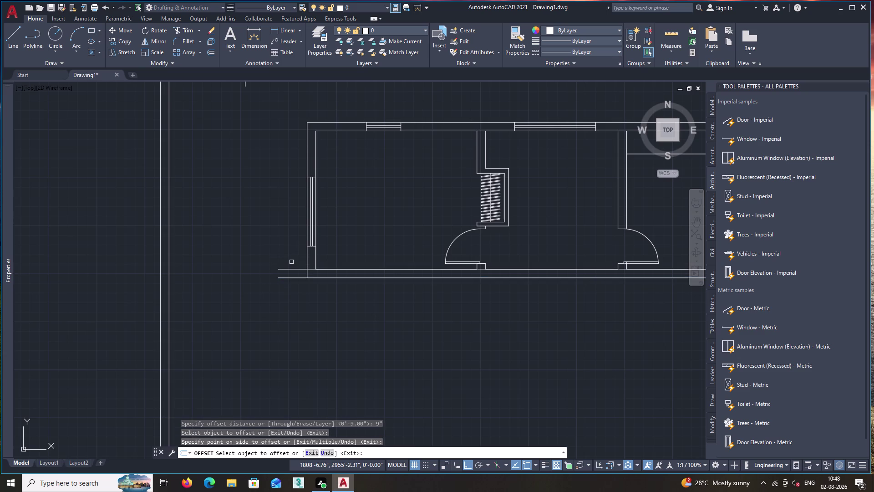
key(space)
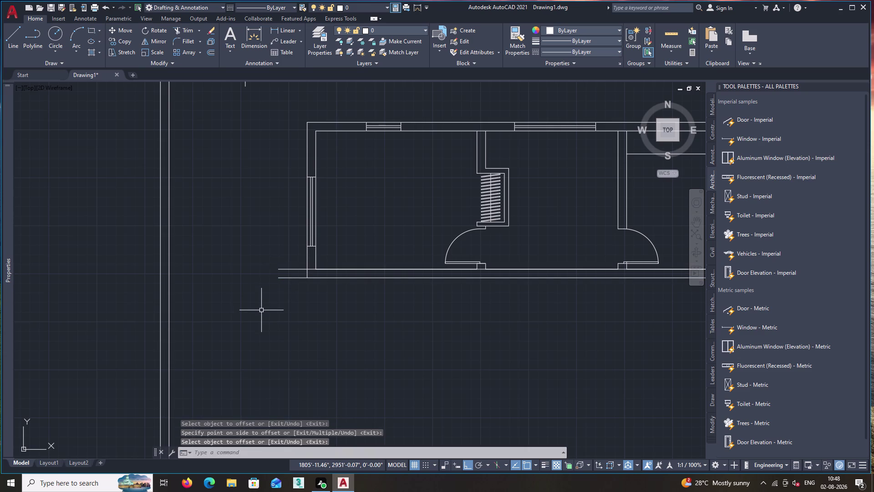
Trim the overlap at the room's corner and delete the room's extra bottom line.
text(tr)
key(space)
click(310, 268)
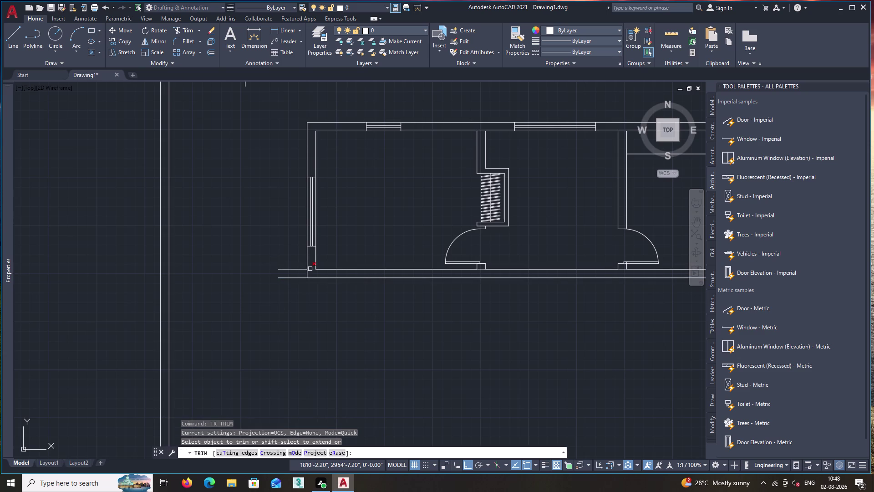
key(space)
click(332, 269)
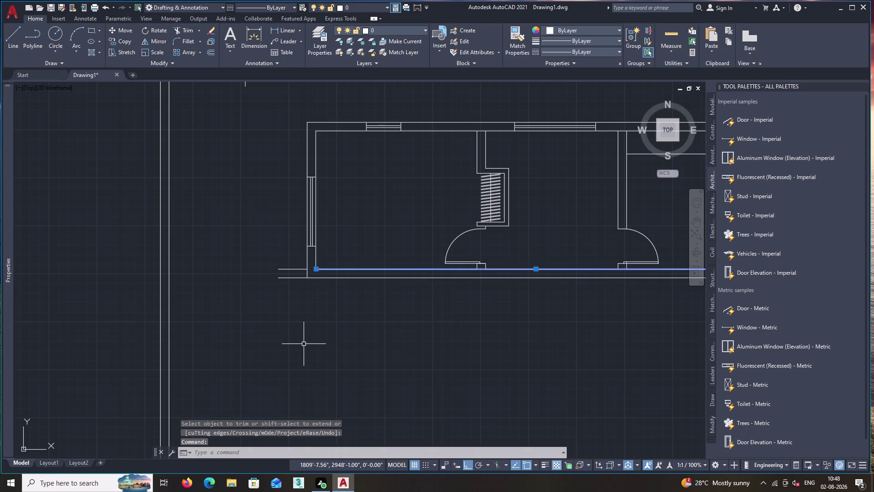
key(Delete)
scroll(up, 3)
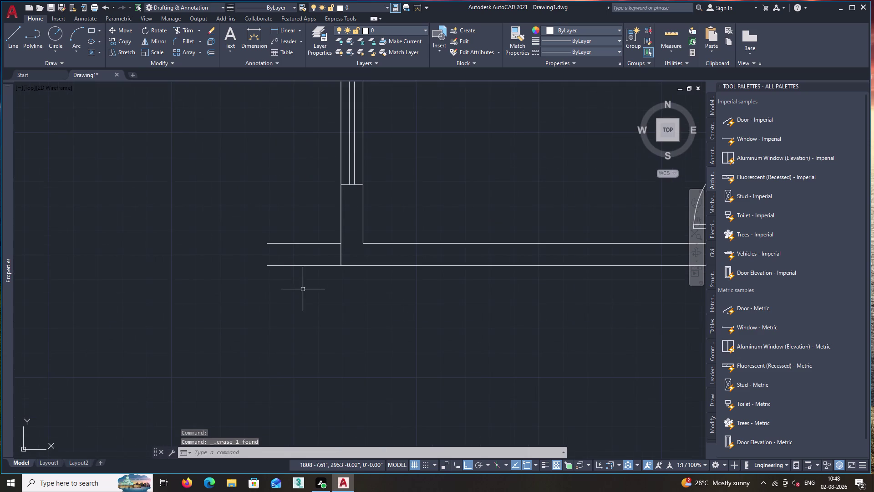
Place a vertical construction line at the end of the wall.
middle_drag(321, 292, 342, 292)
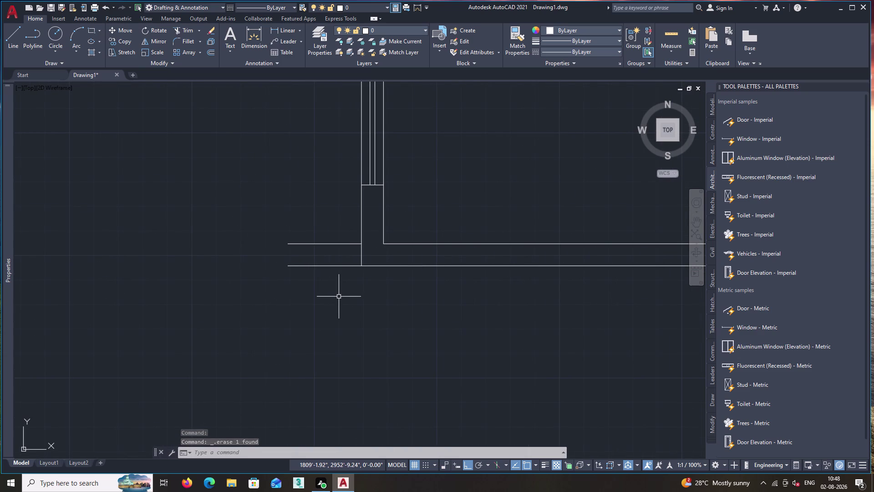
text(xl)
key(Return)
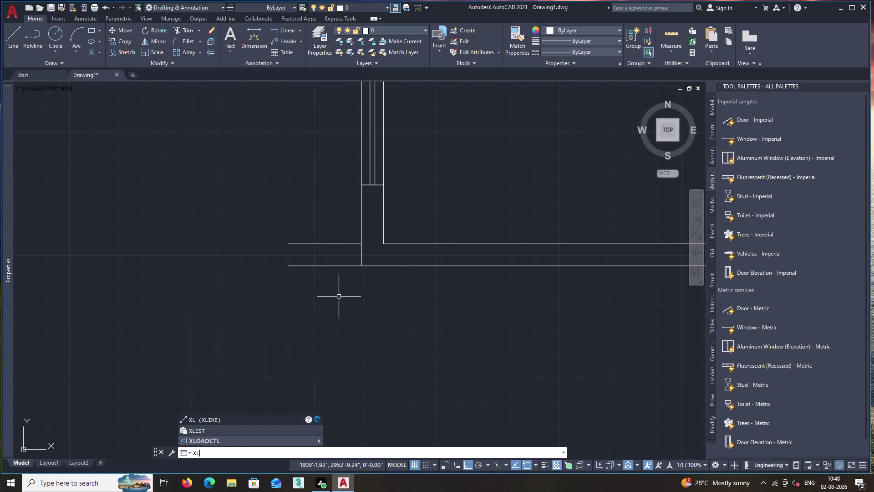
text(v)
key(space)
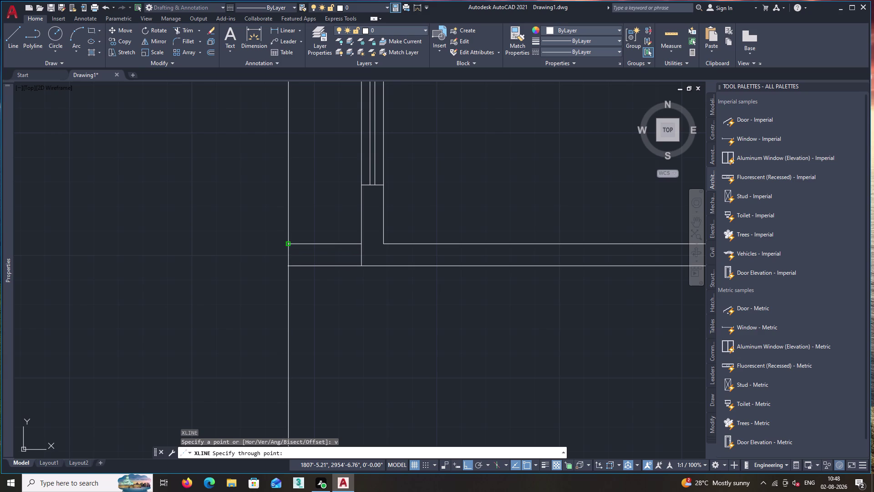
click(287, 244)
key(space)
Trim the construction line's extra length and delete a short stray line.
text(t)
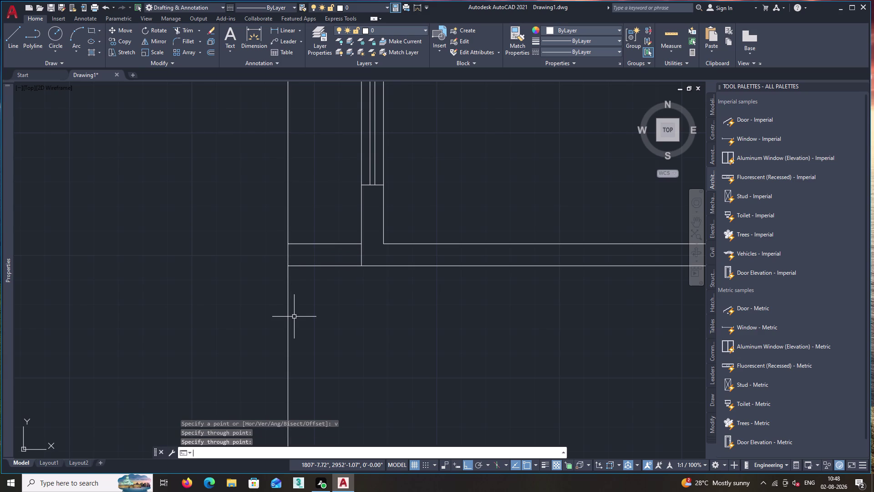
text(r)
key(space)
click(307, 225)
click(272, 217)
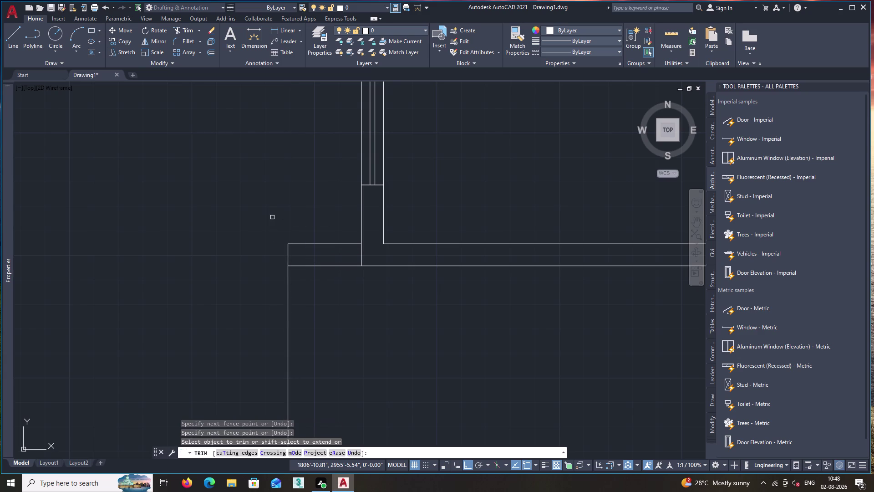
scroll(down, 3)
scroll(down, 3)
key(Escape)
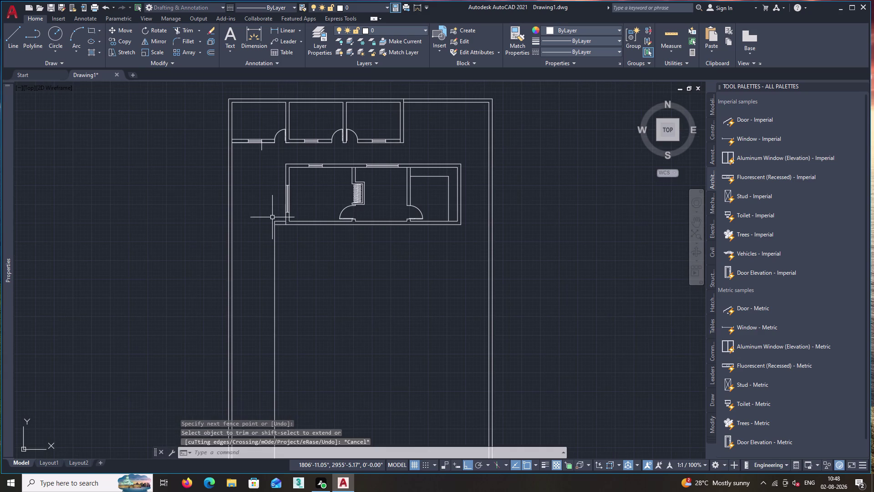
scroll(up, 3)
click(244, 128)
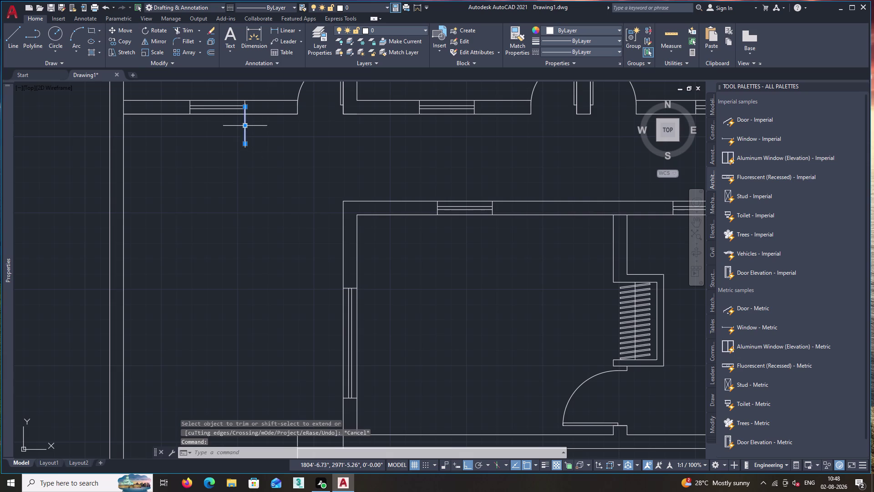
key(Delete)
Offset the new vertical wall line 9" to double the wall.
scroll(down, 3)
middle_drag(302, 259, 354, 172)
key(o)
key(Return)
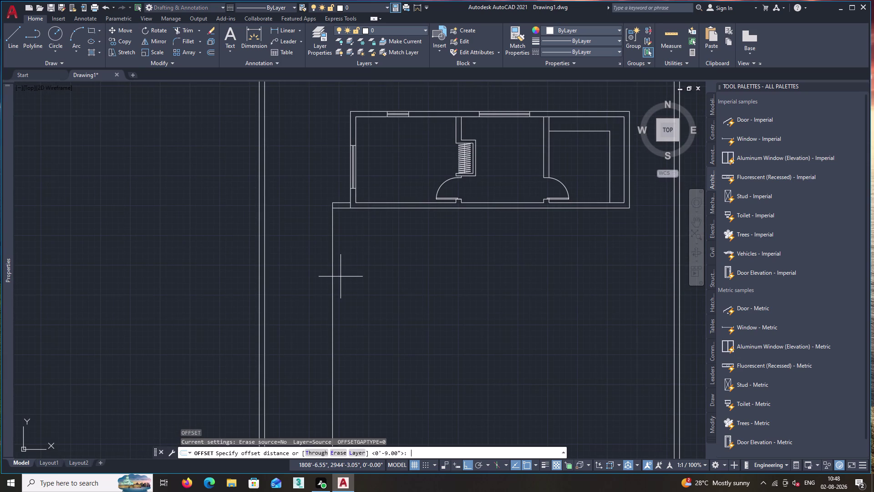
key(9)
key(shift+quotedbl)
key(Return)
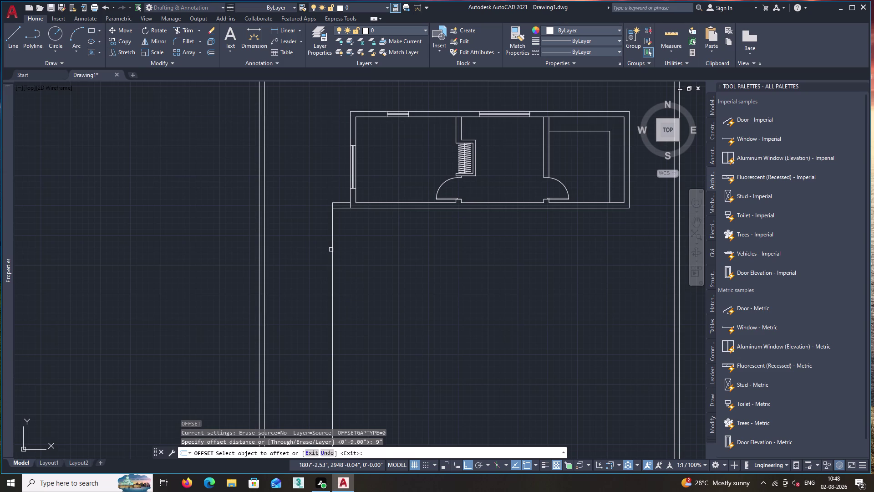
click(332, 250)
click(358, 259)
key(space)
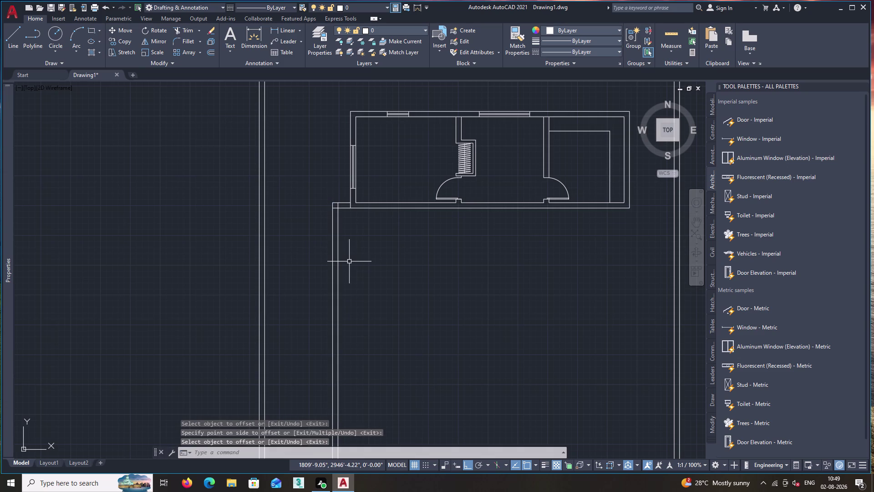
Trim the excess wall lines at the extension junction.
text(tr)
key(space)
scroll(up, 3)
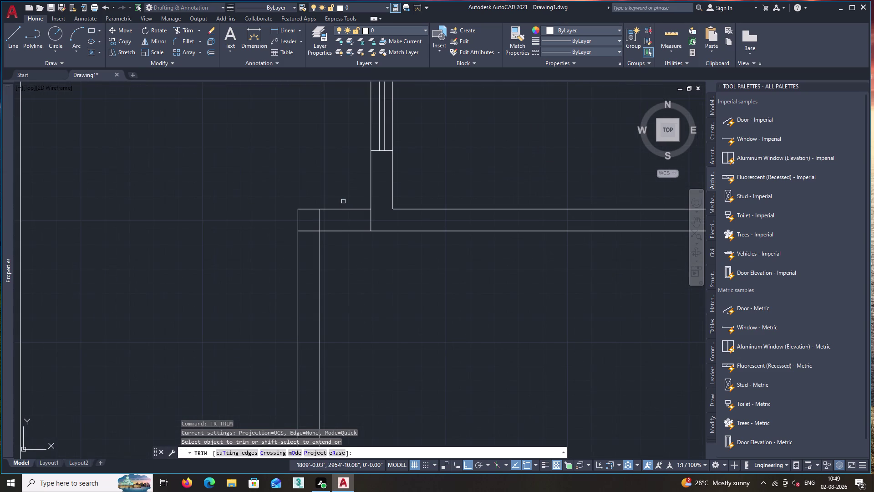
click(318, 221)
click(309, 231)
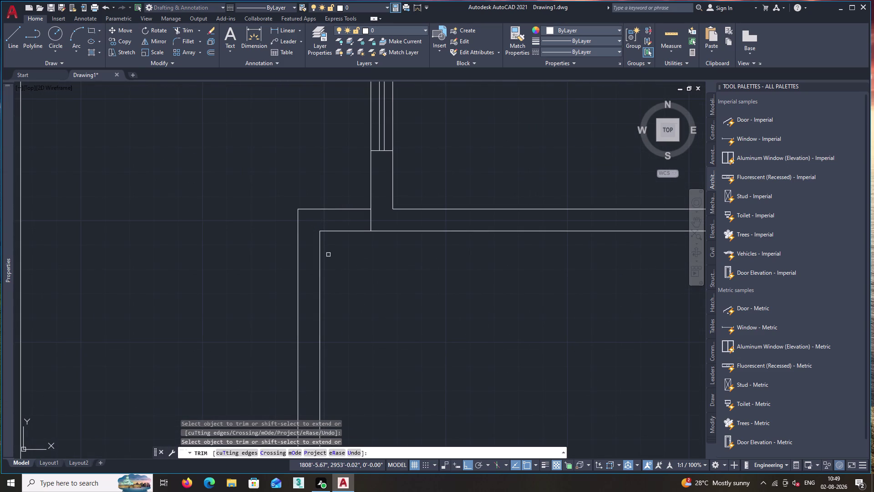
key(space)
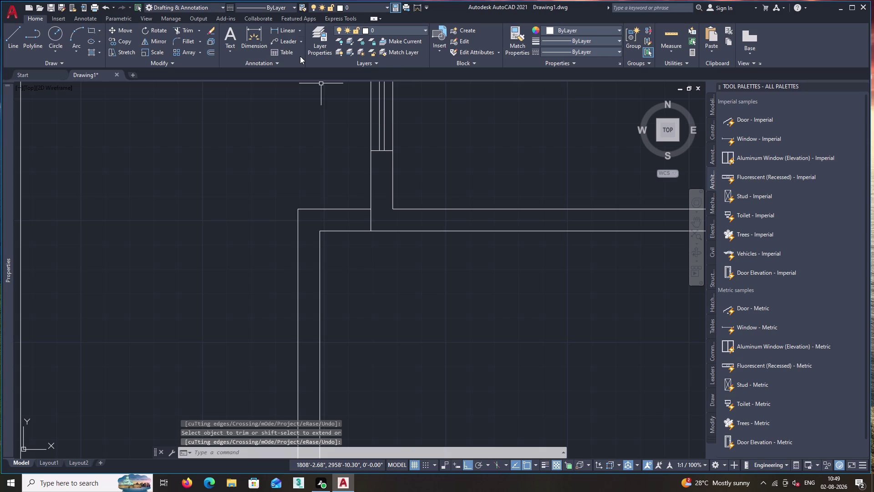
Measure the 2'-6" jog with a trial linear dimension, then undo it.
click(282, 34)
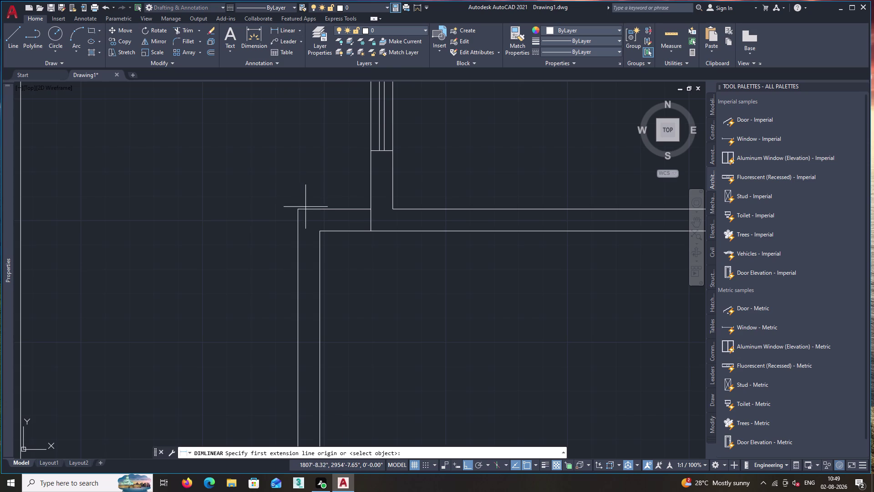
click(298, 210)
click(372, 208)
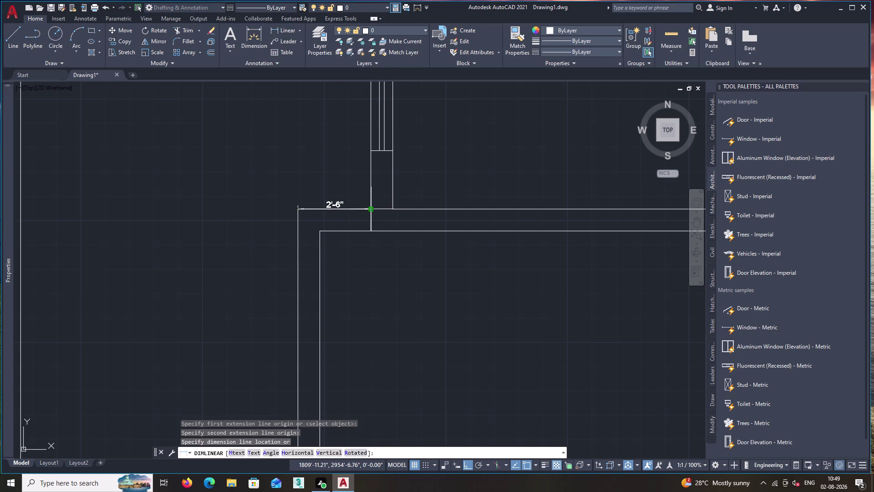
click(372, 189)
key(Escape)
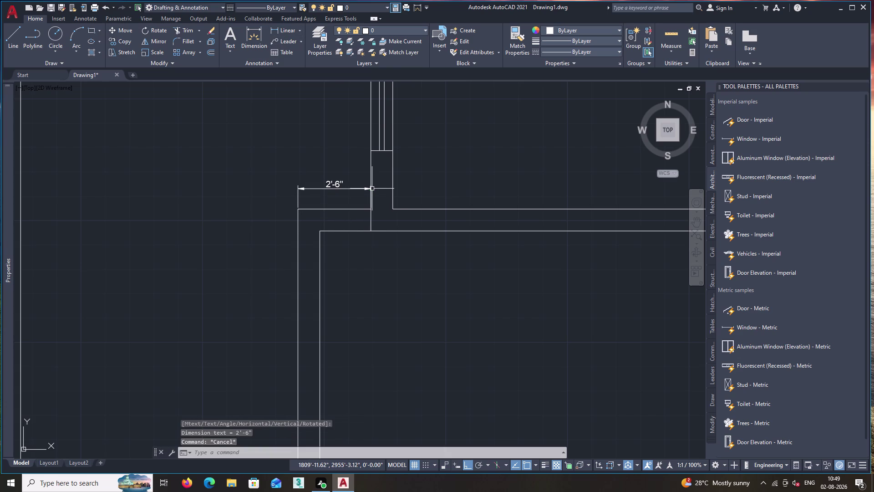
key(ctrl+z)
scroll(down, 3)
middle_drag(412, 280, 324, 294)
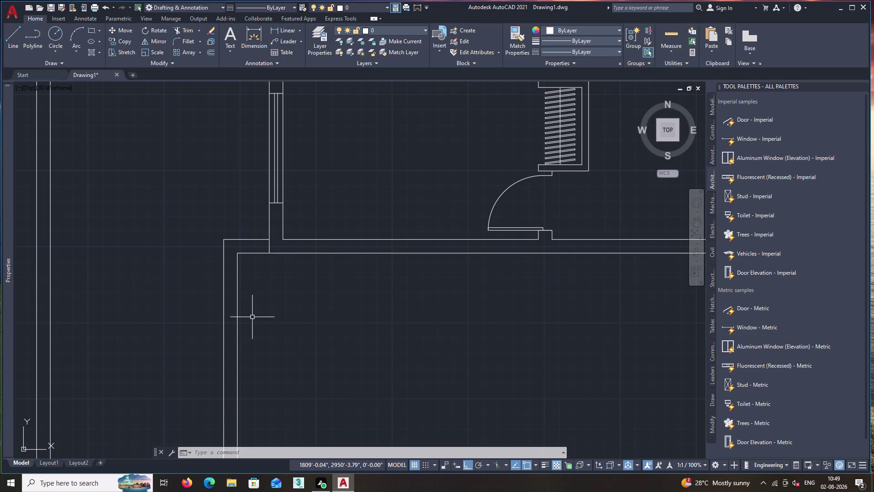
Offset the left inner extension wall 12'3" to the right as a partition.
key(o)
key(Return)
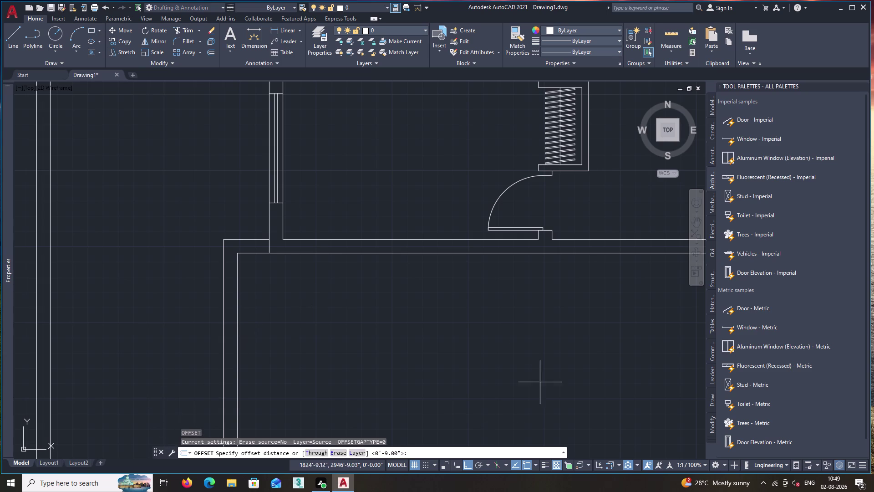
text(12)
text('3)
key(shift+quotedbl)
key(Return)
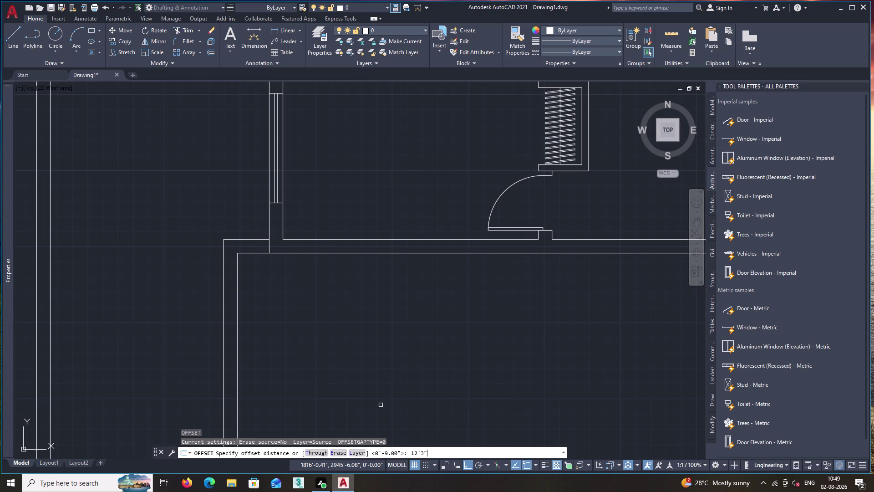
click(236, 317)
click(406, 341)
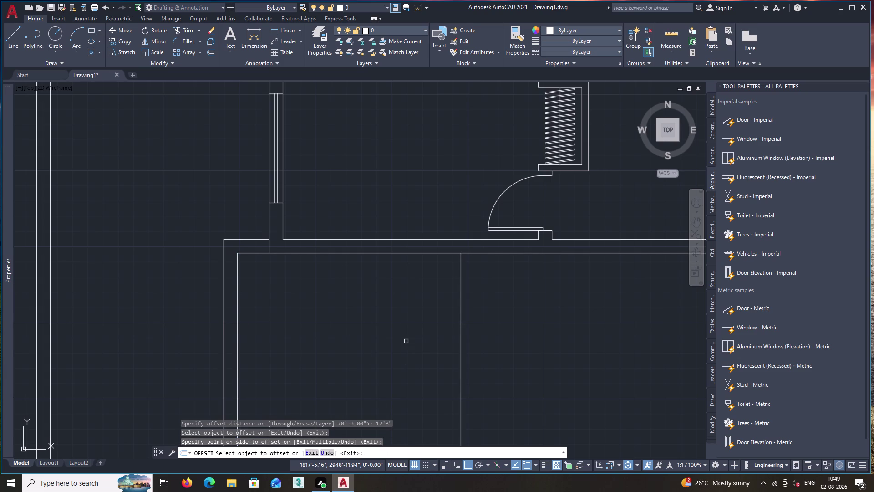
key(space)
Offset the vertical partition 9" to the right for wall thickness.
text(o)
key(Return)
key(9)
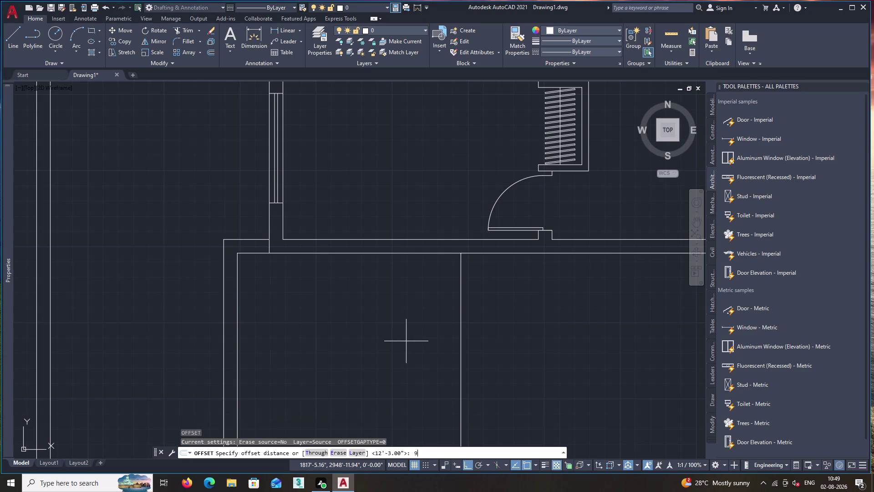
key(shift+quotedbl)
key(Return)
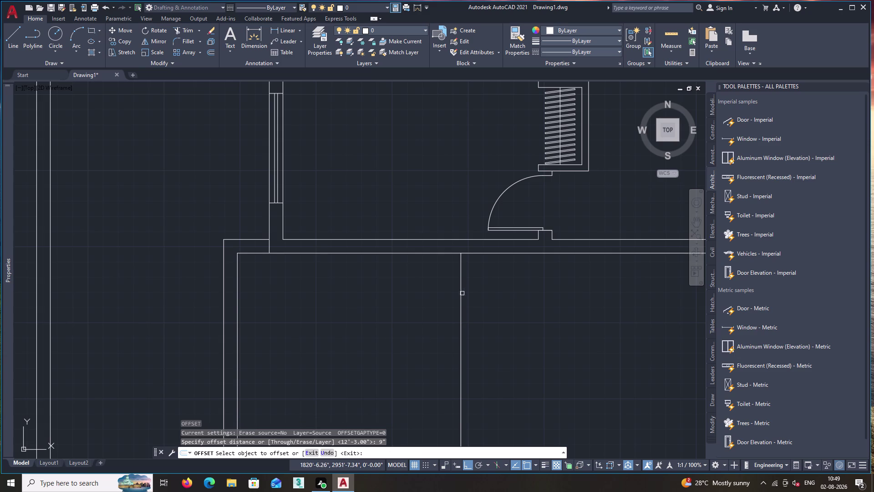
click(459, 294)
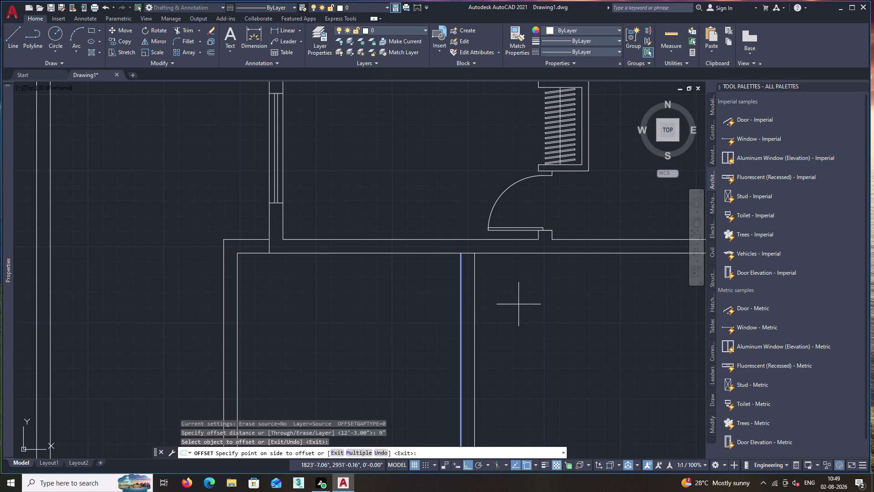
click(519, 305)
key(space)
Offset the extension's inner top wall 11'6" downward as a partition.
text(o)
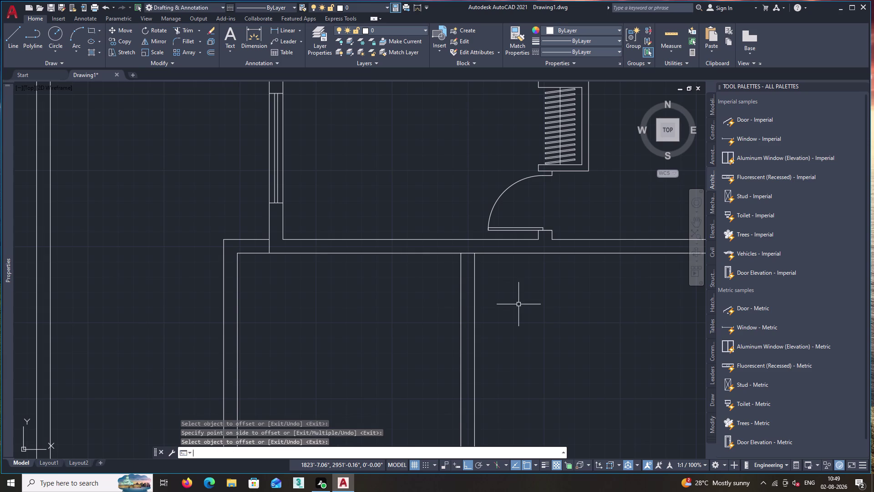
key(Return)
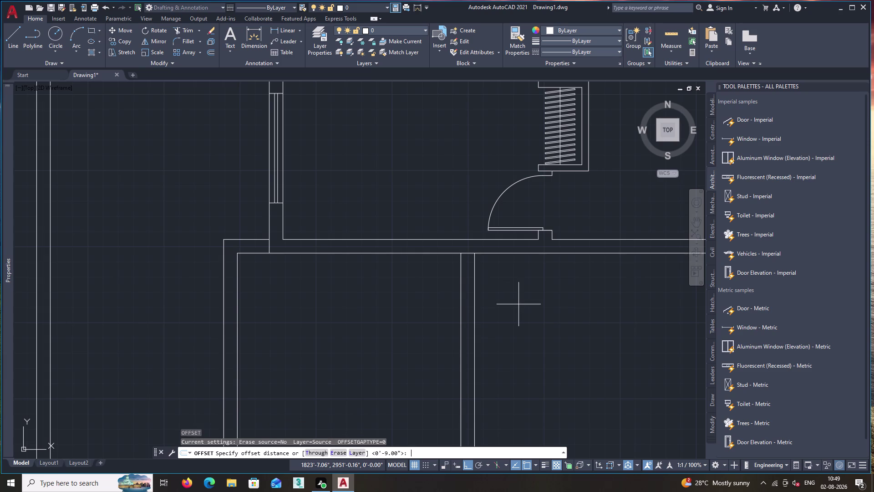
text(11')
text(6)
key(shift+quotedbl)
key(Return)
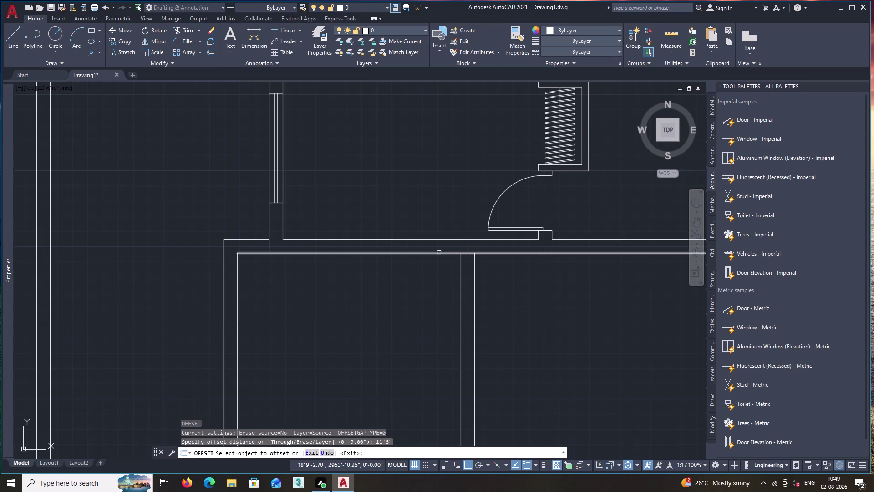
click(437, 253)
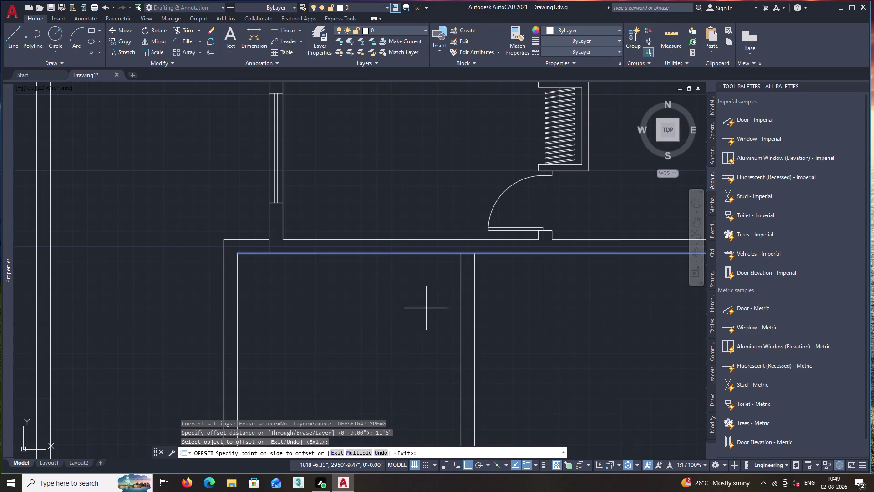
click(425, 312)
scroll(down, 3)
middle_drag(414, 343, 368, 277)
key(space)
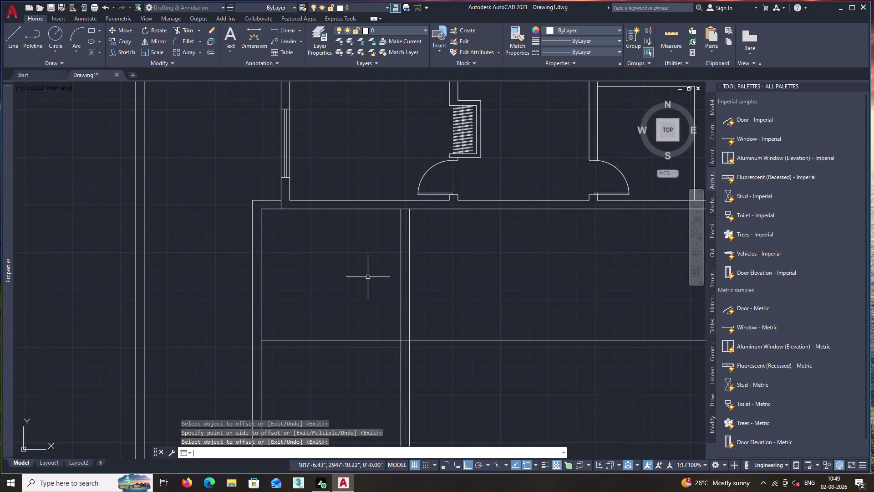
Offset the horizontal partition 9" downward for wall thickness.
text(o)
key(Return)
key(9)
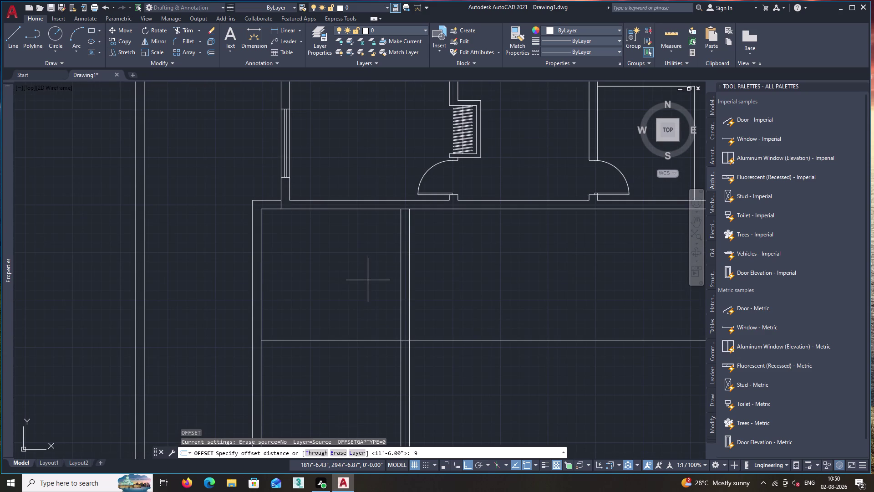
key(shift+quotedbl)
key(Return)
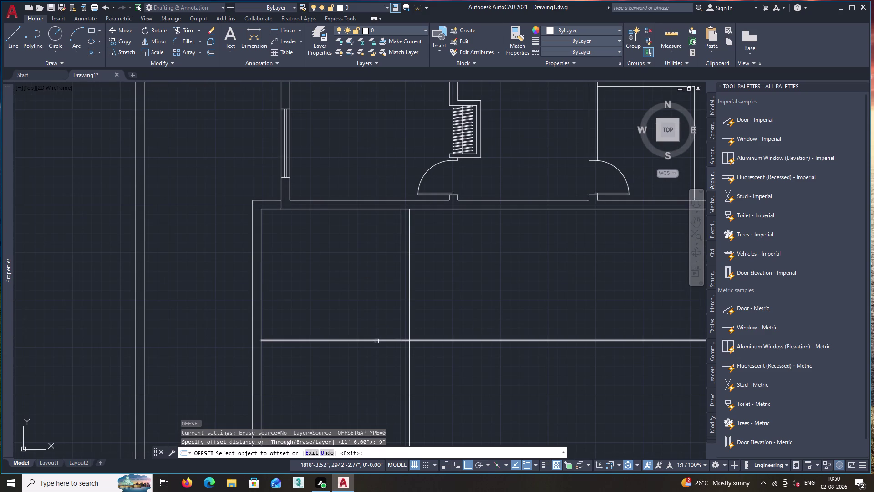
click(377, 342)
click(371, 373)
key(space)
Fence-trim the partition lines to enclose the corner room.
text(tr)
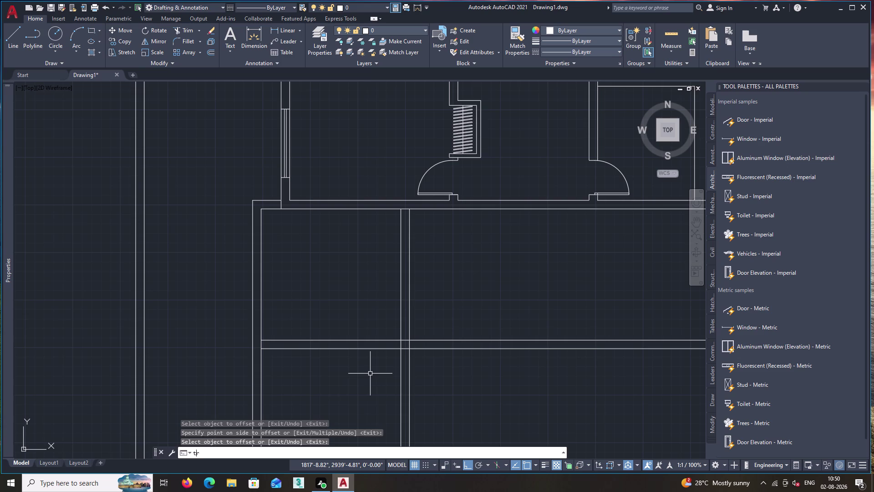
key(space)
click(385, 403)
click(505, 300)
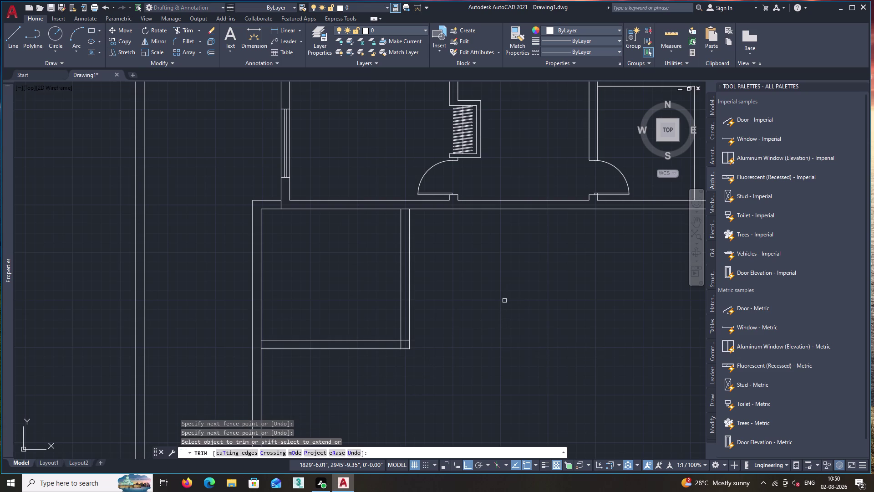
Undo the partition trim and measure distances across the room with MEASUREGEOM.
key(ctrl+z)
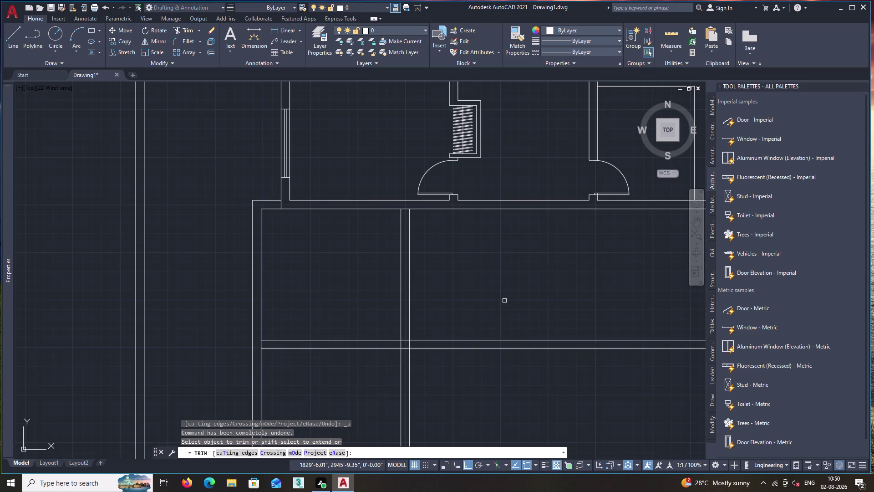
key(space)
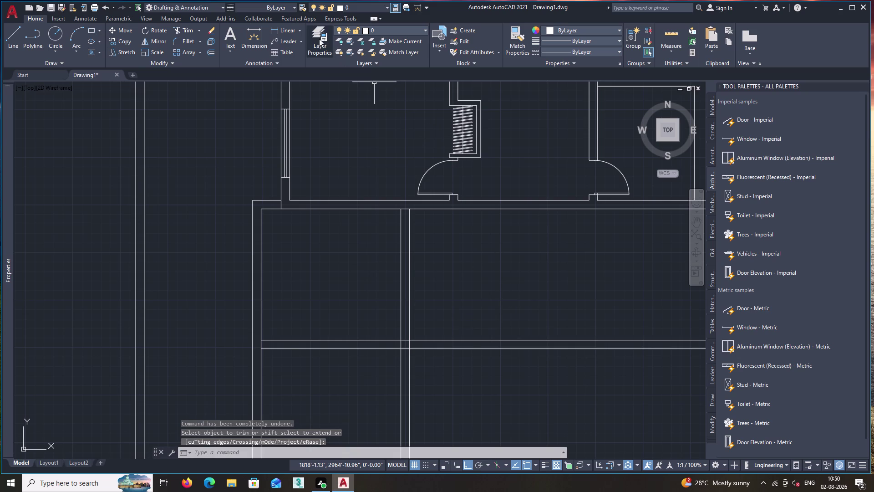
key(m)
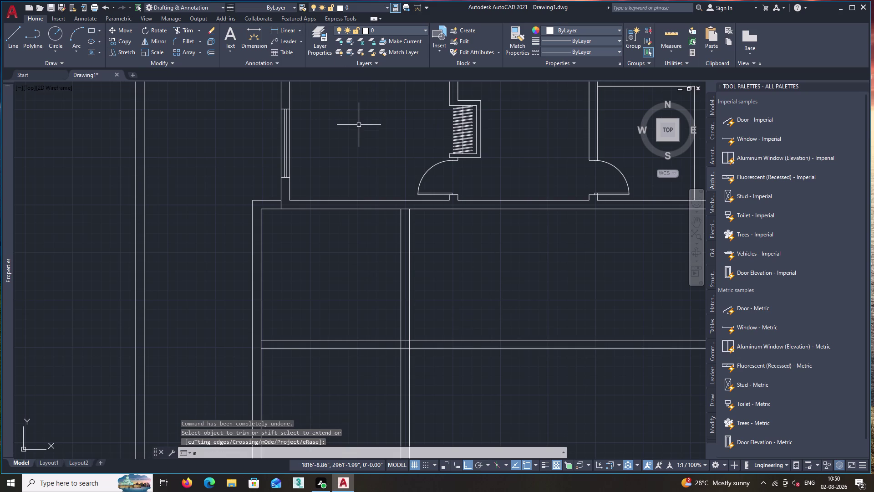
text(ea)
key(Return)
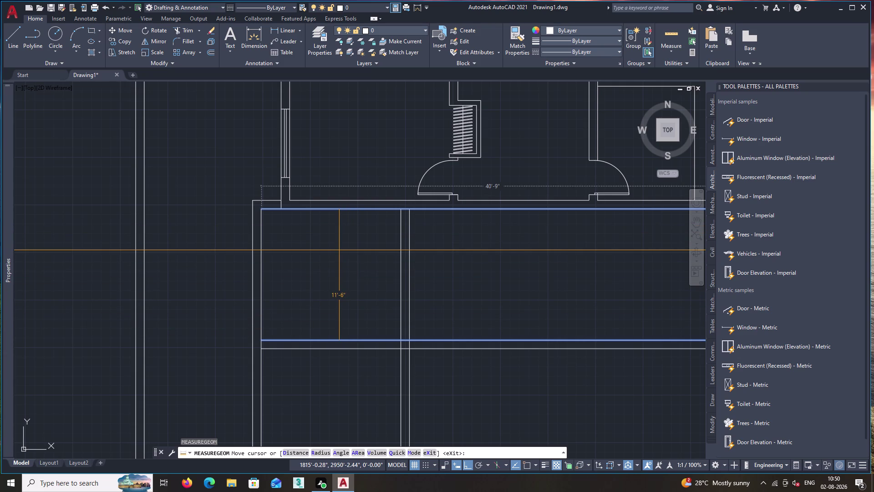
key(Escape)
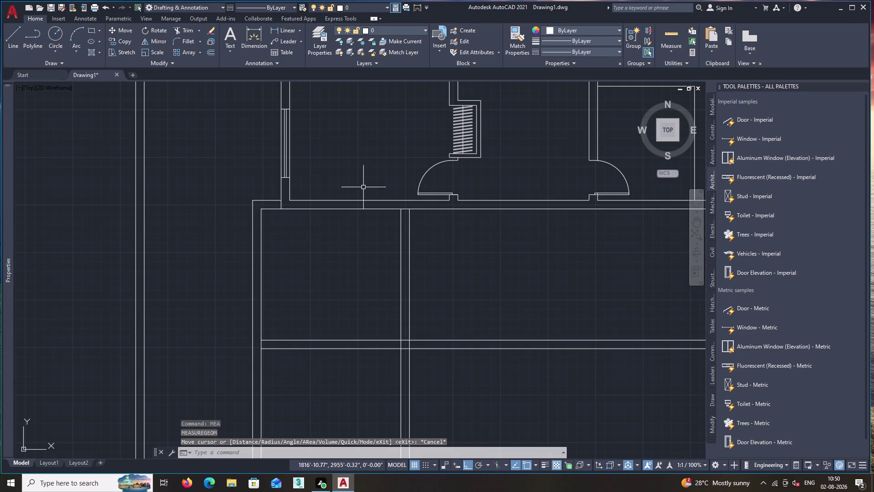
Check the 12'-3" room width with a trial linear dimension, then undo it.
click(288, 27)
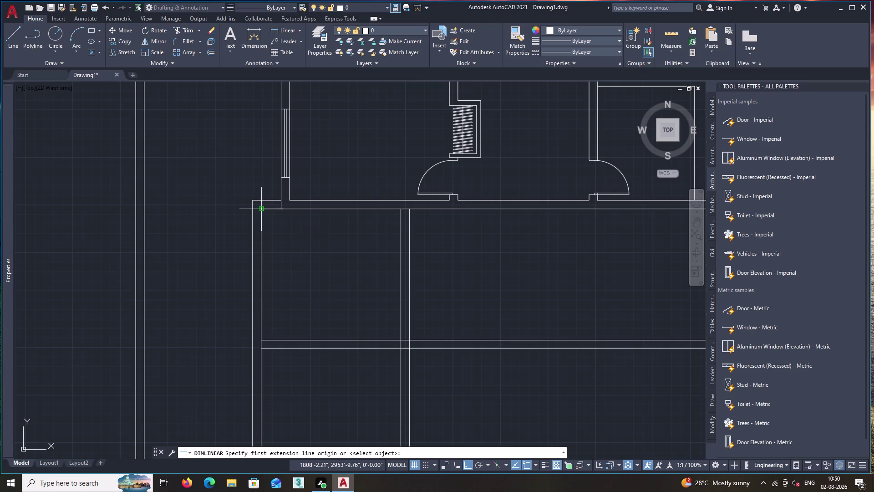
click(262, 209)
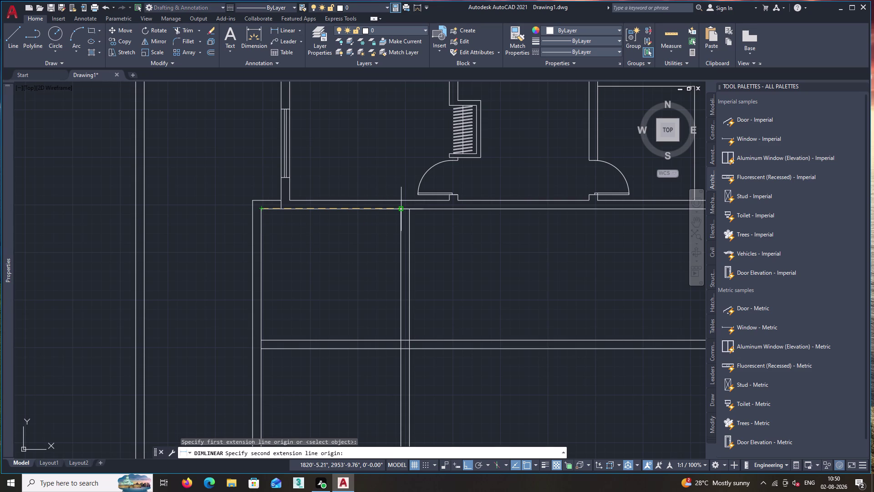
click(403, 209)
click(401, 246)
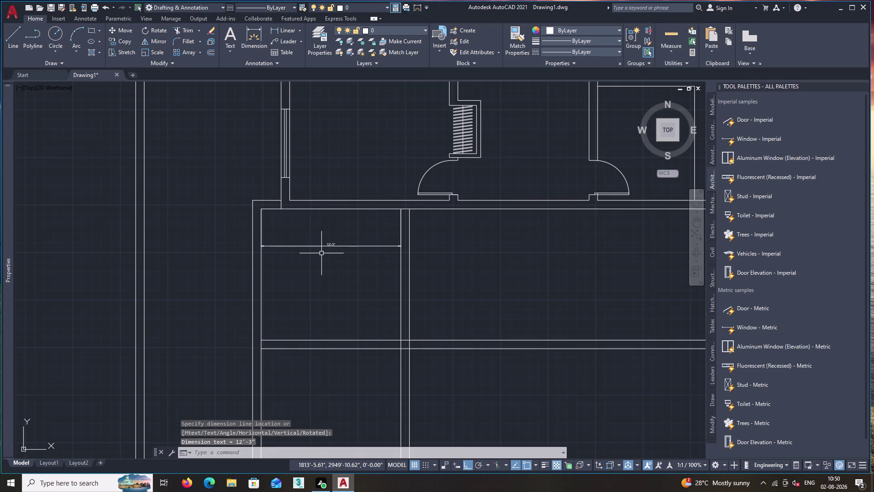
key(ctrl+z)
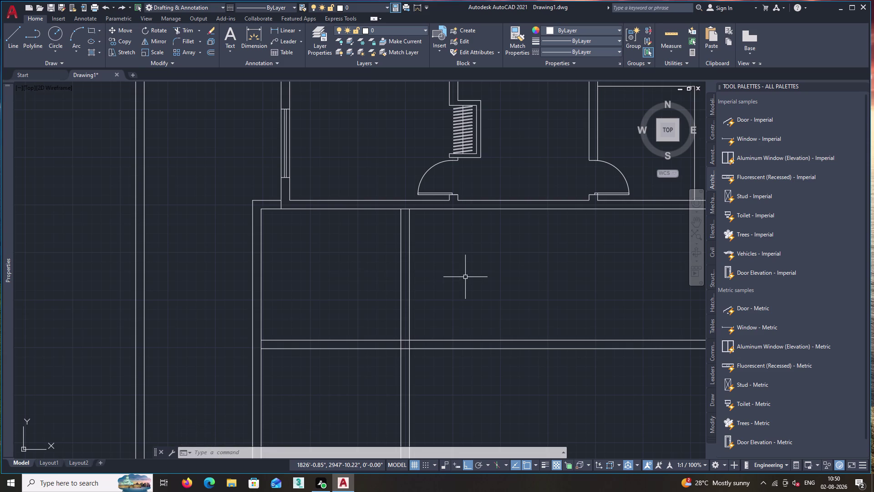
middle_drag(476, 268, 347, 287)
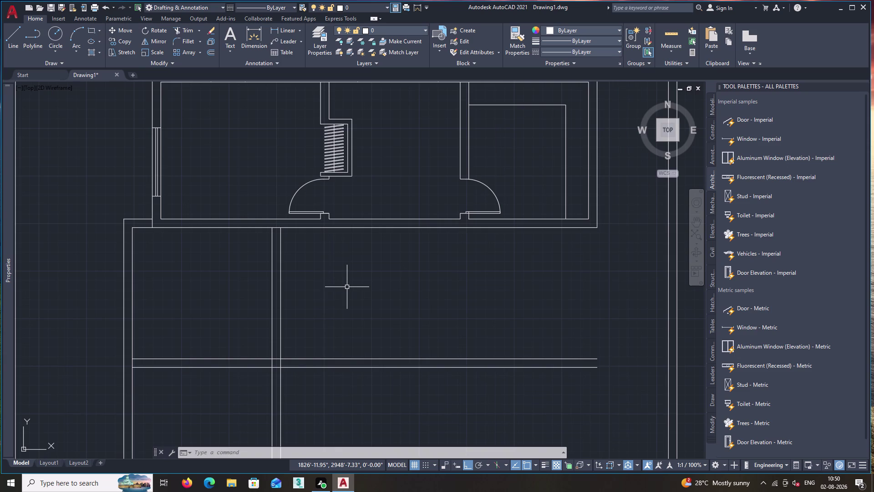
Fence-trim the overlapping horizontal partition lines beyond the corner room.
text(t)
text(r)
key(Return)
click(383, 305)
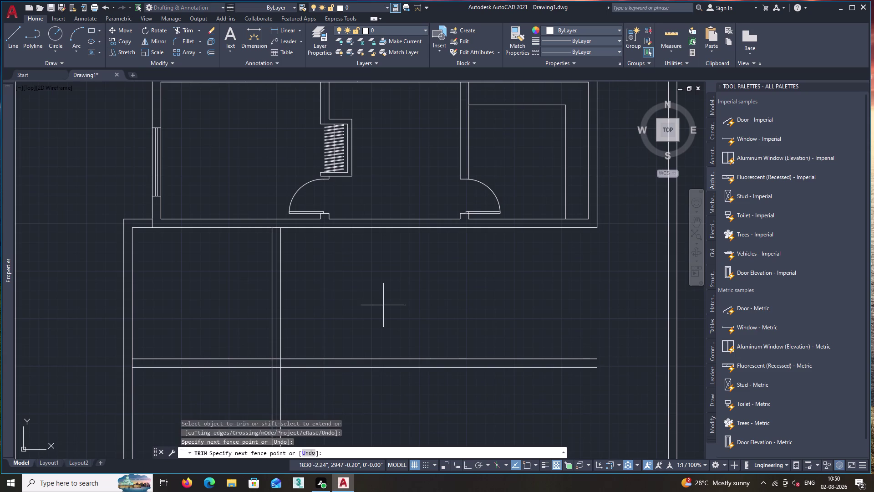
click(389, 392)
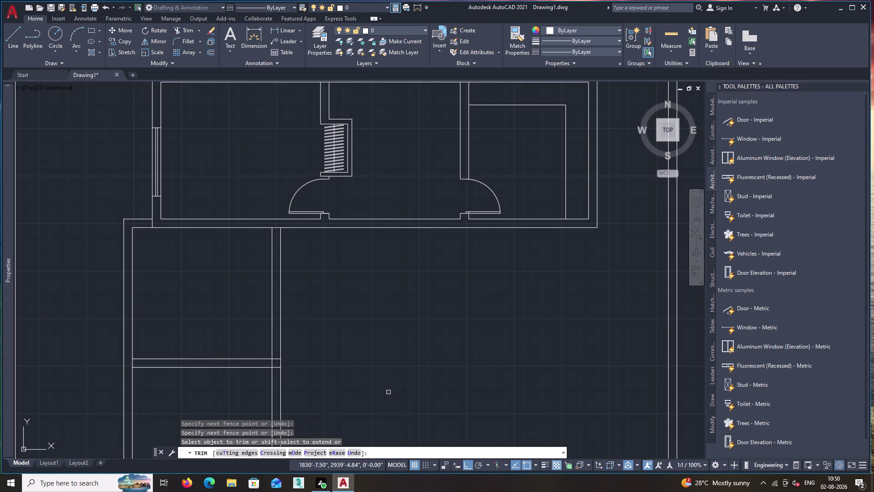
key(space)
text(o)
key(Return)
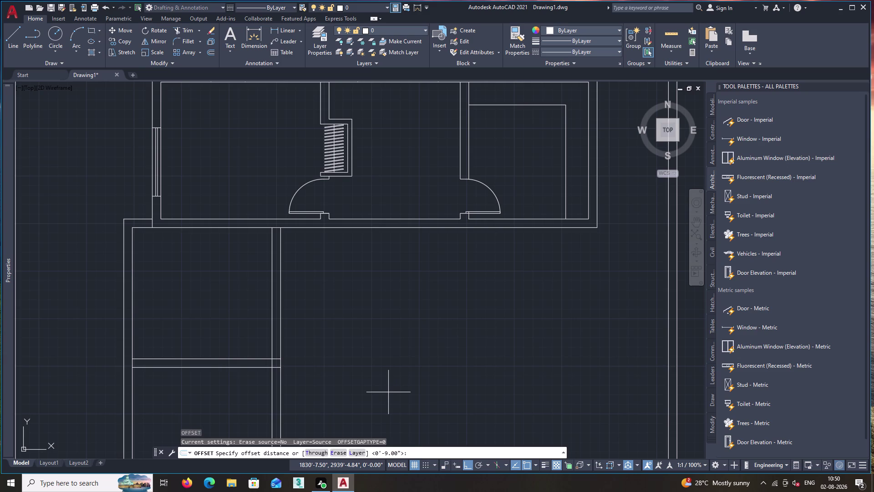
Offset the existing vertical partition wall line 15'9" to the right.
text(15')
text(9)
key(apostrophe)
key(Return)
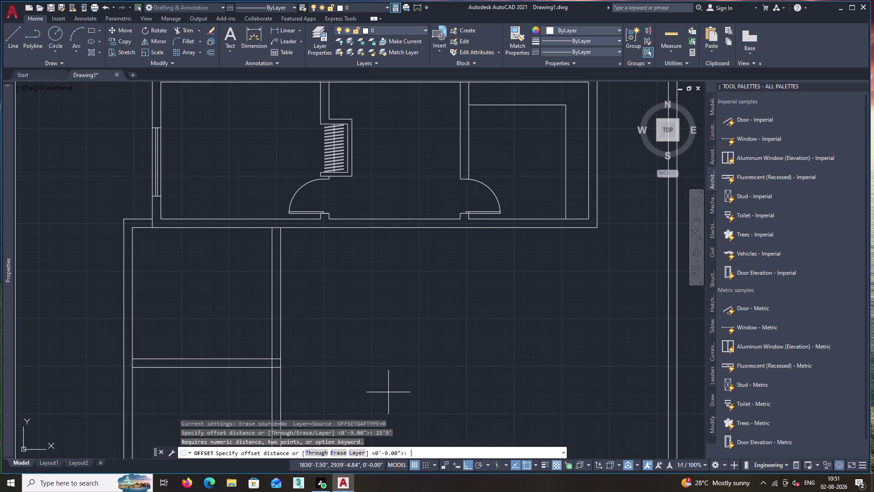
key(Escape)
key(o)
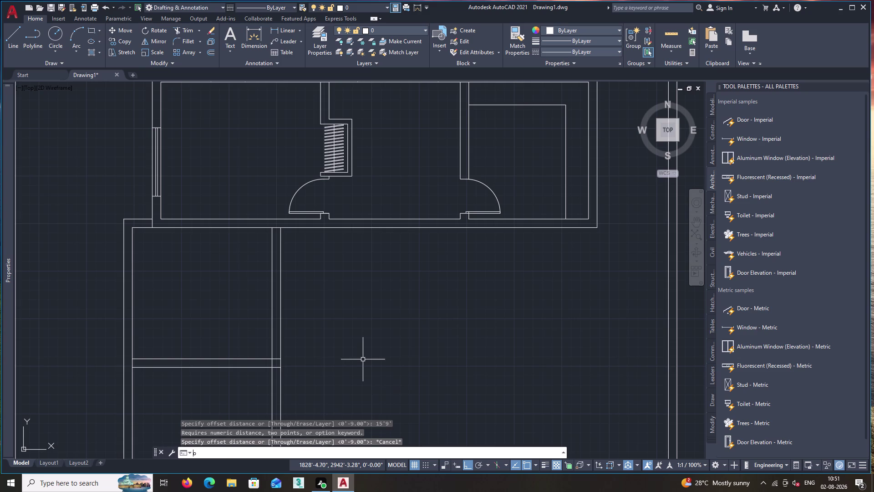
key(Return)
text(15'9)
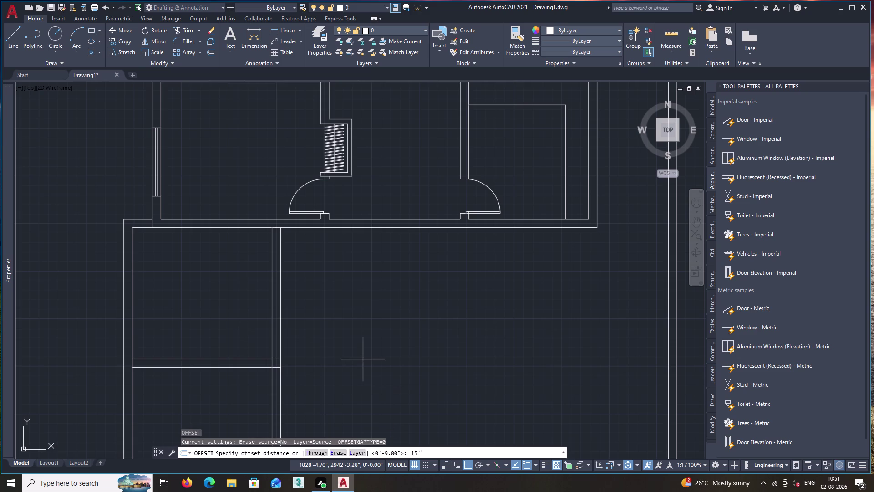
key(shift+quotedbl)
key(Return)
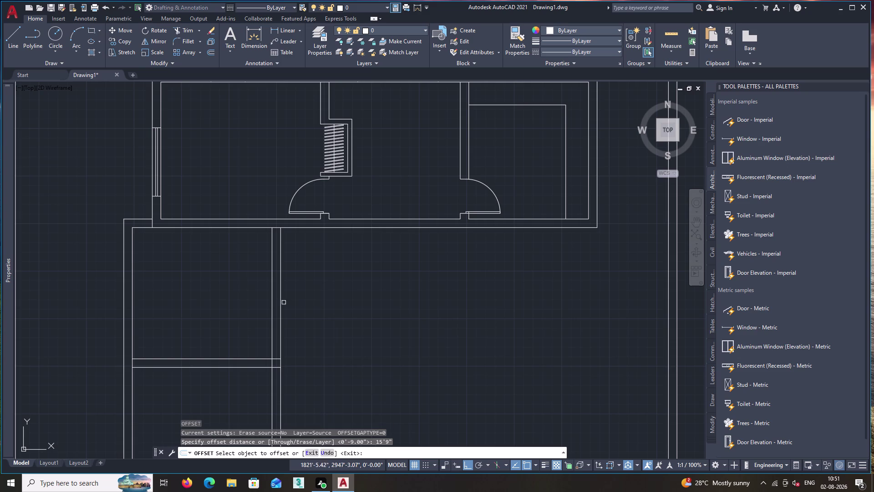
click(281, 302)
click(374, 307)
key(space)
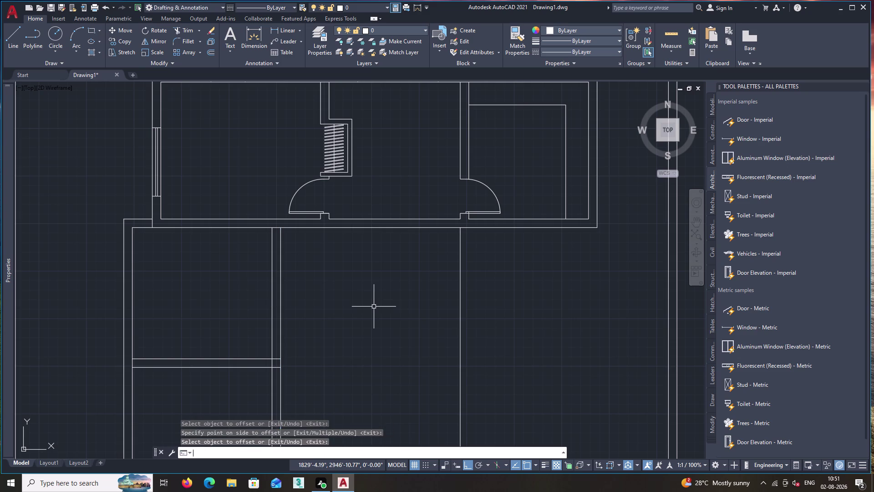
Offset that new line 9" to the right to make a 9-inch wall.
key(o)
key(Return)
key(9)
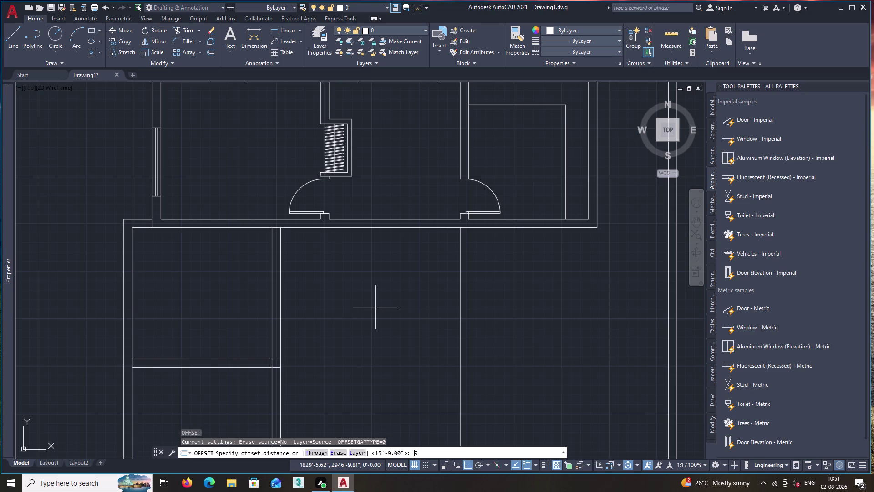
key(shift+quotedbl)
key(Return)
click(460, 298)
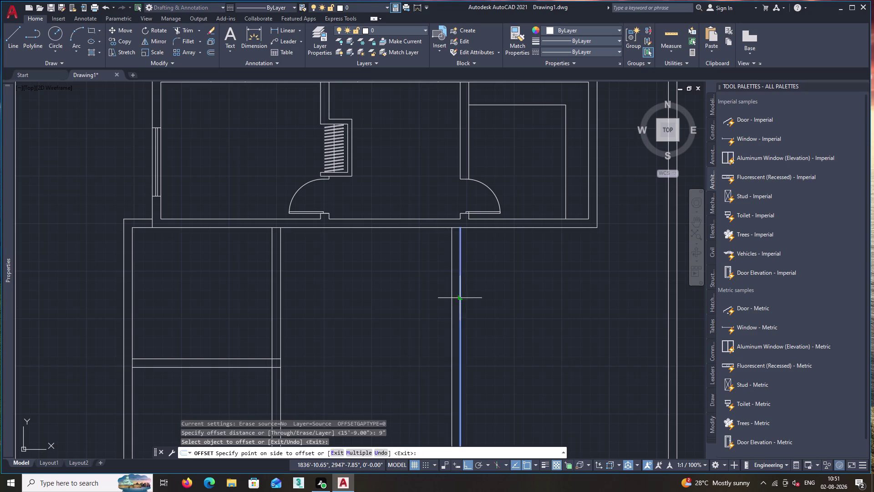
click(517, 302)
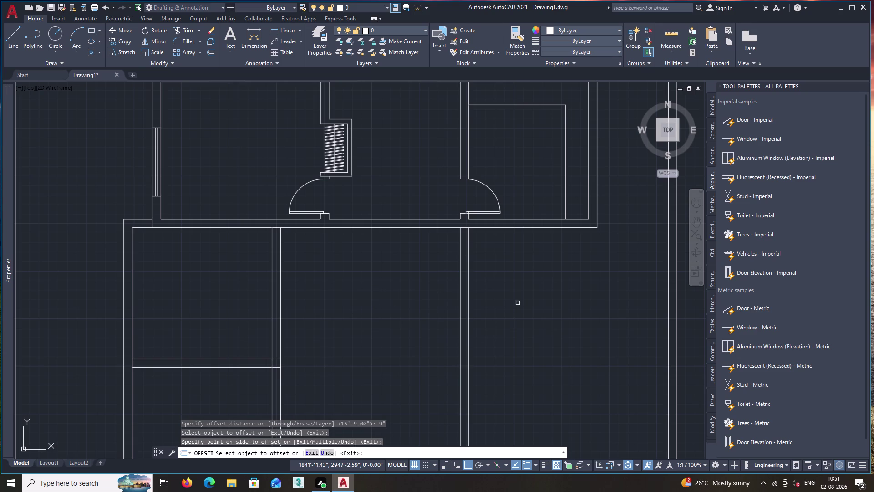
key(space)
Offset the new wall's line 13' further to the right.
key(o)
key(Return)
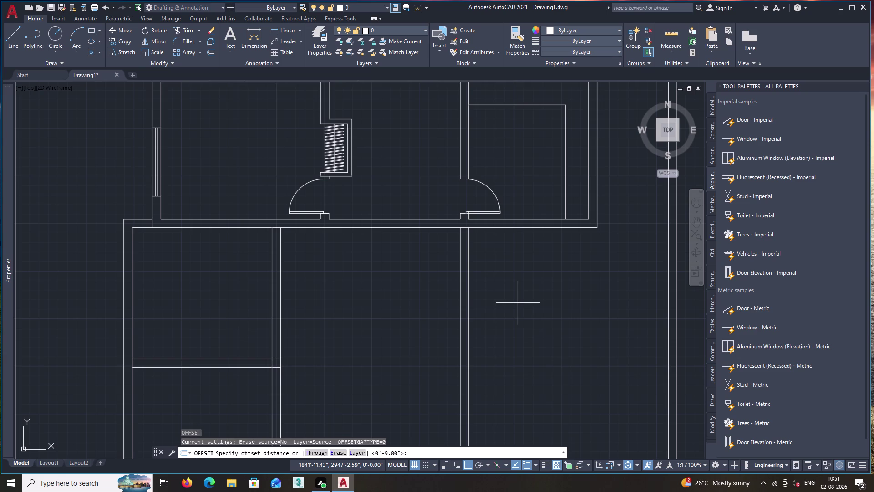
text(13')
key(Return)
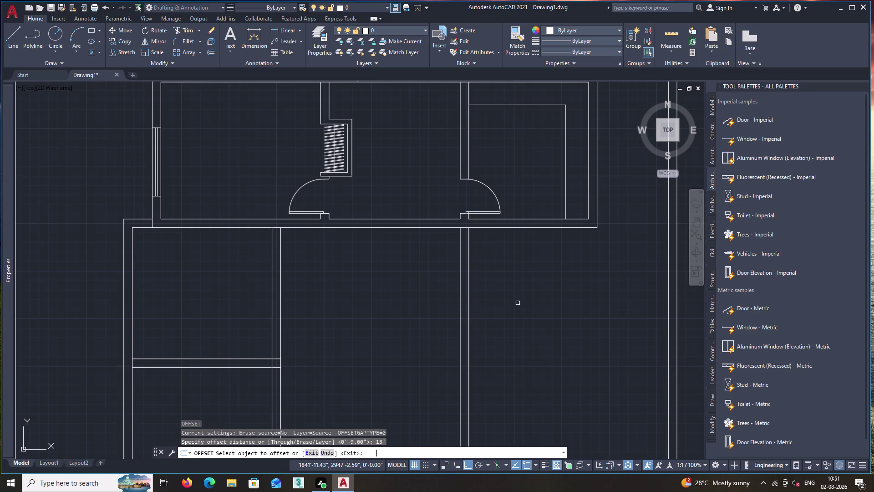
click(470, 286)
click(544, 289)
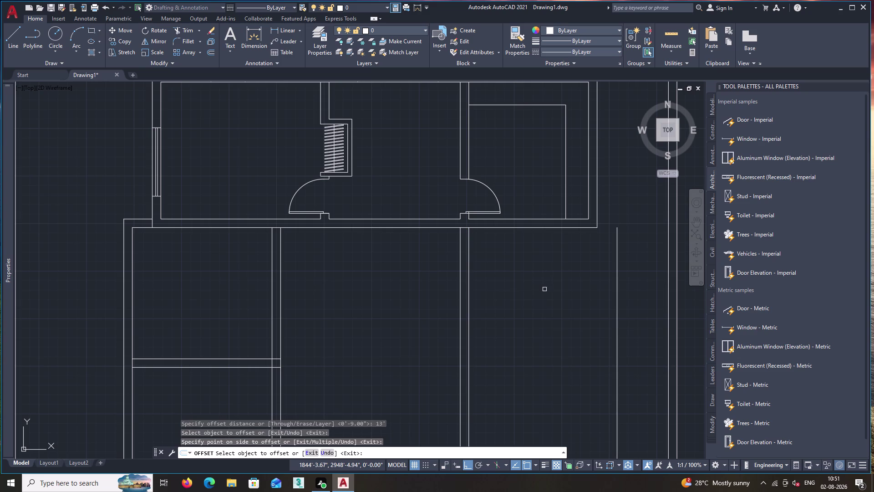
key(space)
Offset the 13' line 9" to the right for the second wall's thickness.
key(o)
key(Return)
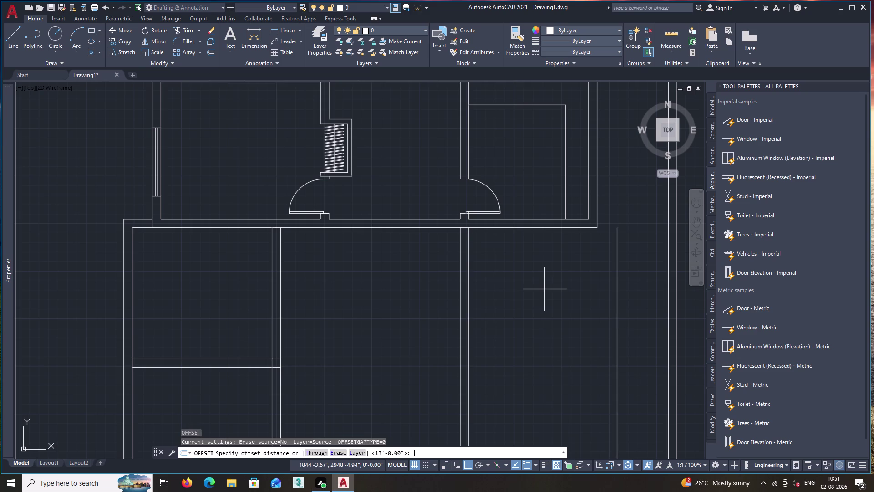
key(9)
key(shift+quotedbl)
key(Return)
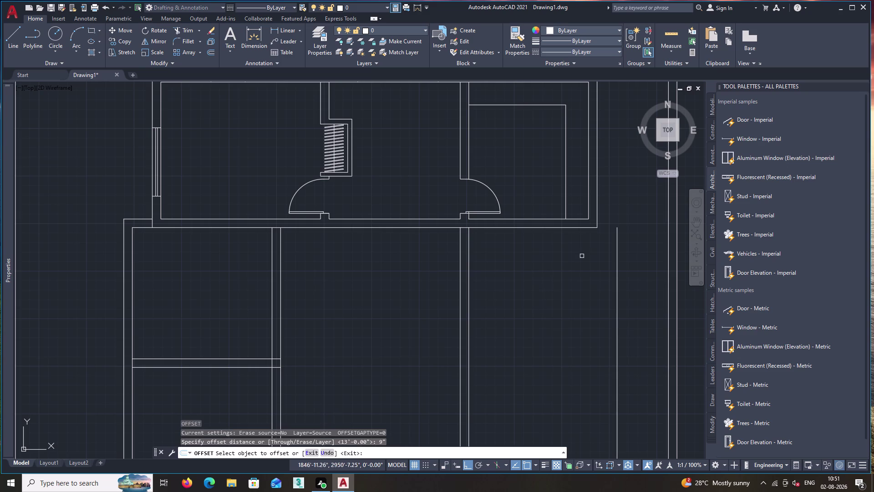
click(617, 267)
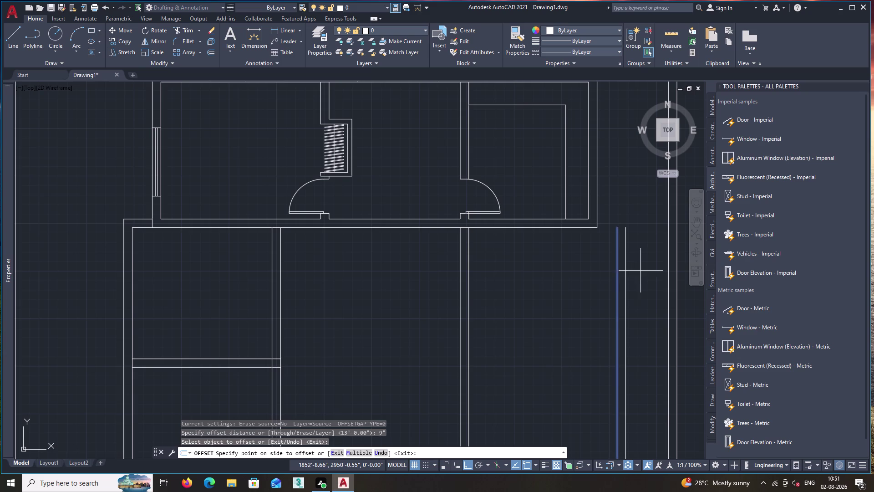
click(640, 271)
key(space)
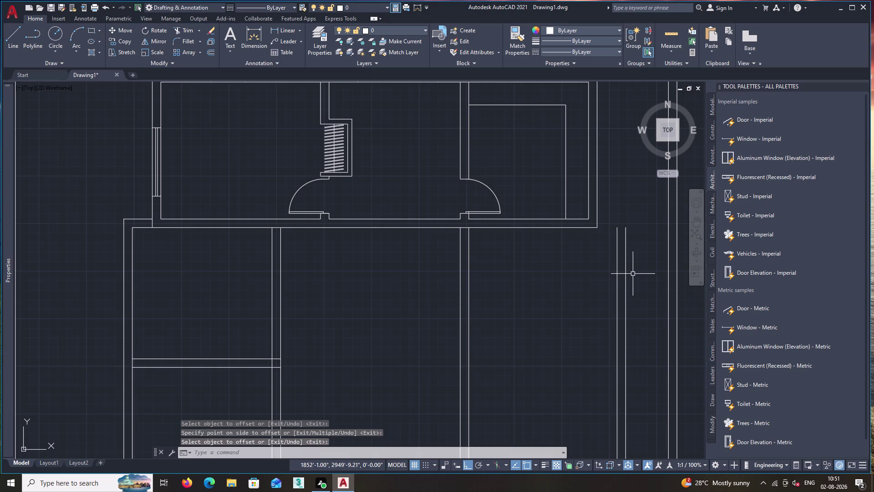
Extend the new wall lines up to the top wall.
key(e)
text(x)
key(space)
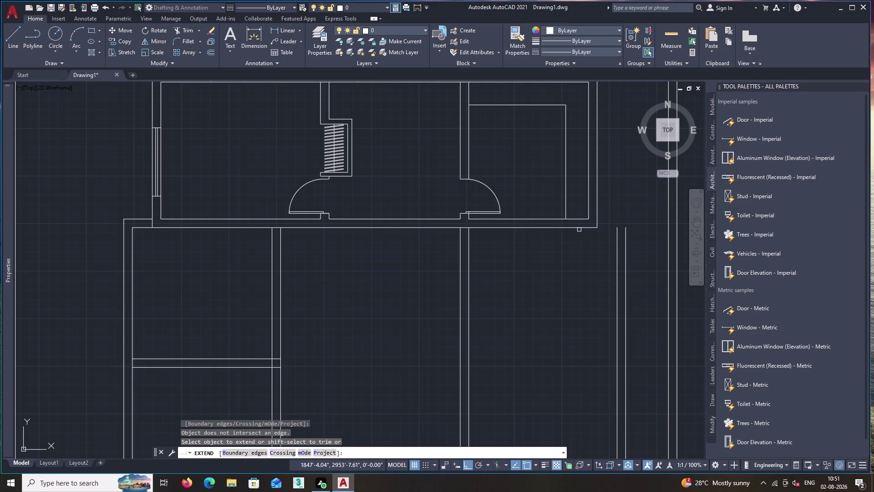
click(576, 229)
click(572, 228)
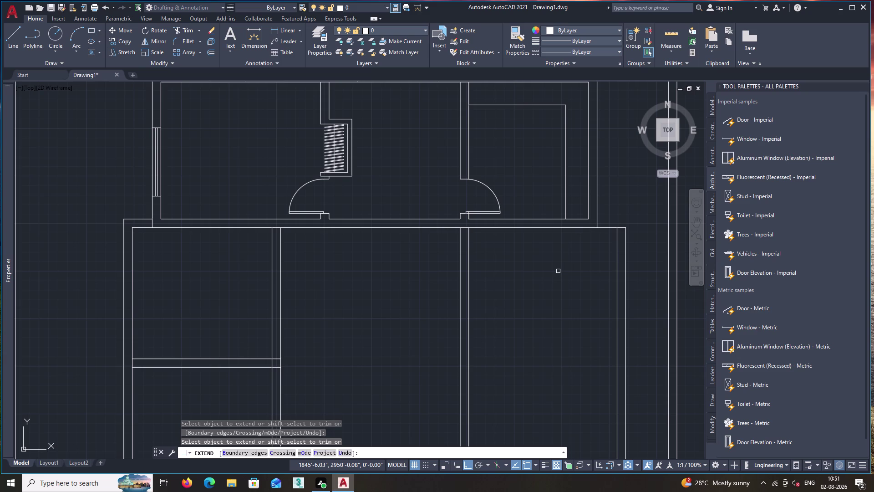
key(space)
click(289, 30)
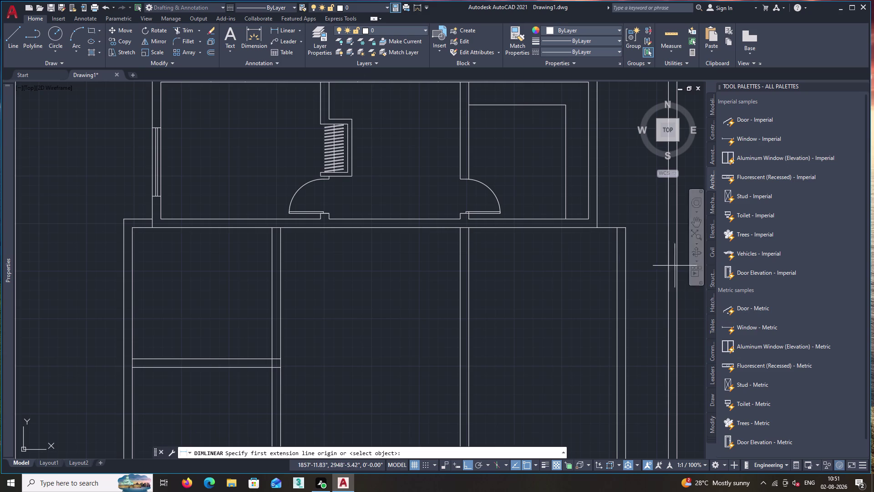
click(625, 227)
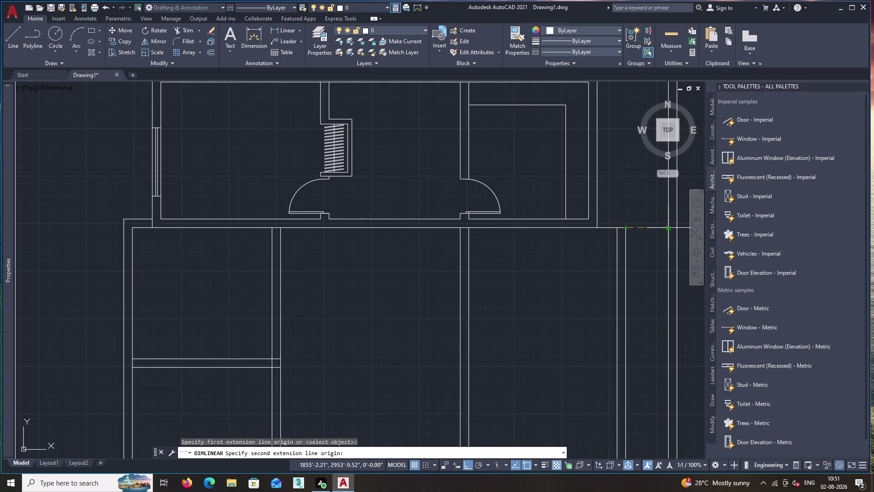
click(668, 227)
click(666, 234)
scroll(up, 3)
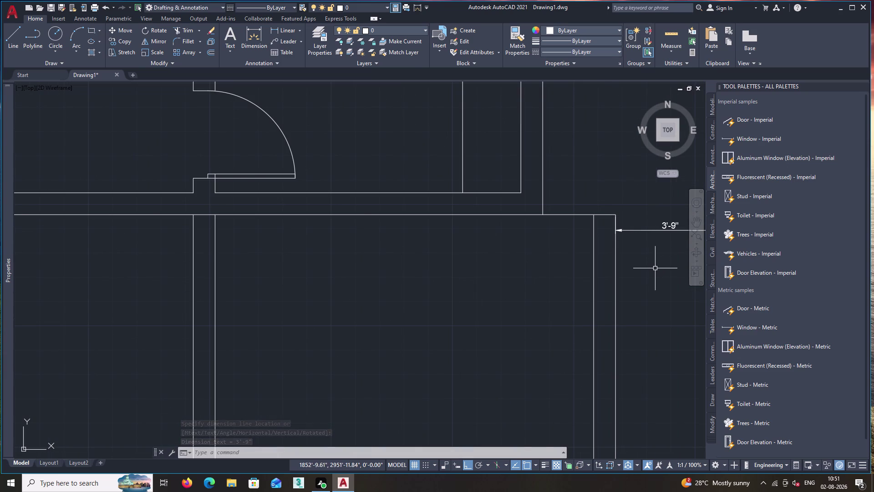
scroll(down, 3)
middle_drag(653, 269, 559, 285)
click(566, 258)
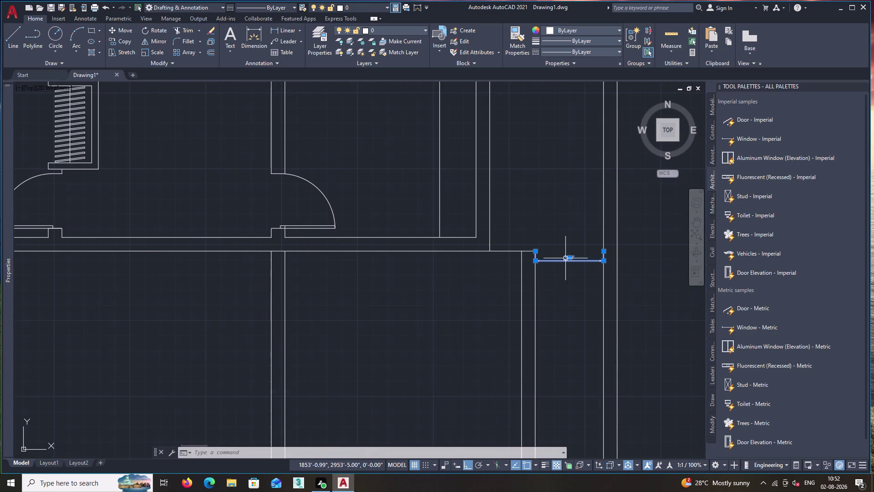
key(Delete)
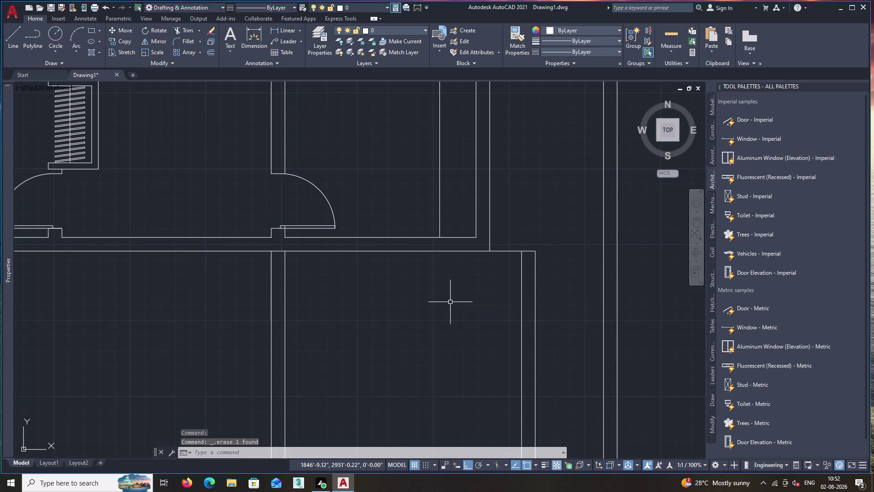
Extend the horizontal wall lines to the new doubled partition wall.
text(ex)
key(space)
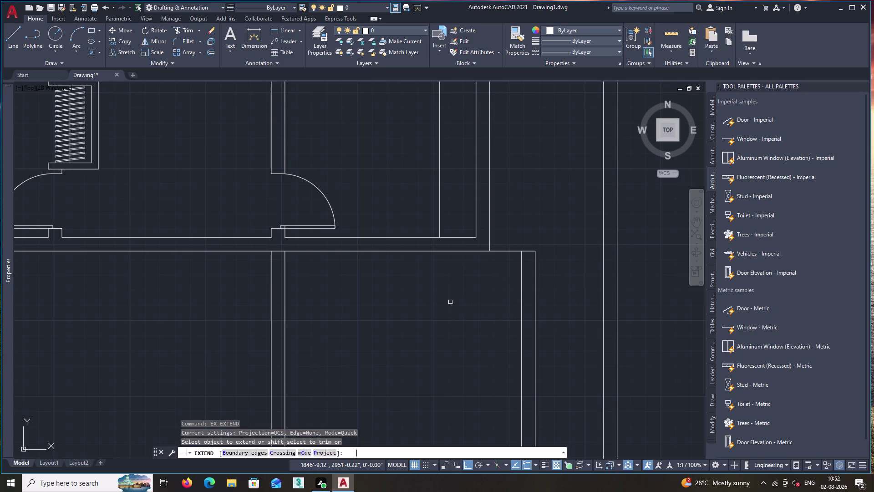
click(465, 237)
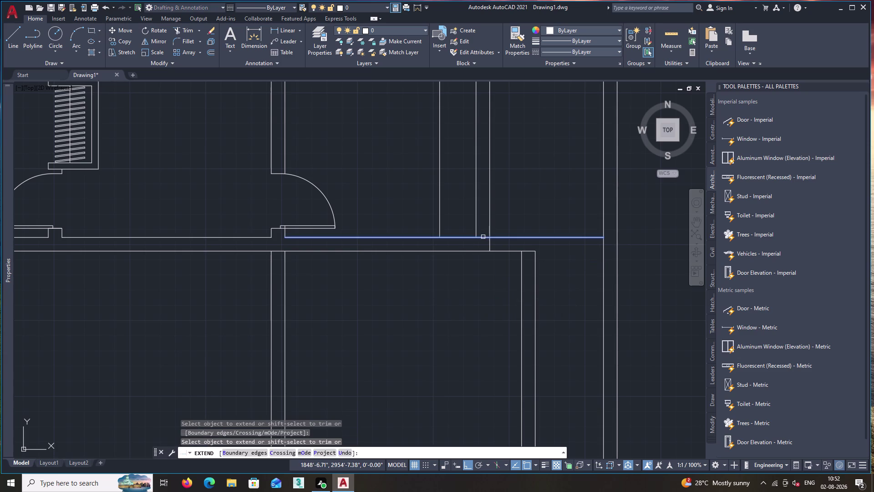
click(483, 237)
key(space)
text(ex)
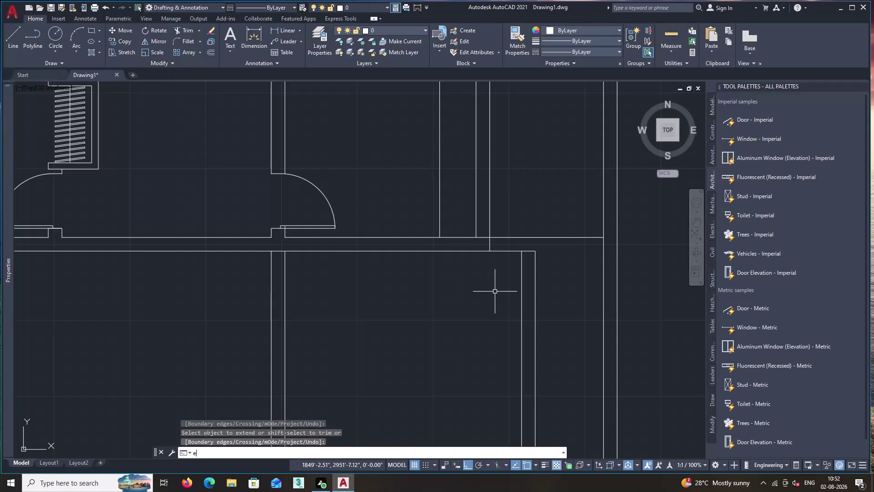
key(space)
click(536, 272)
key(space)
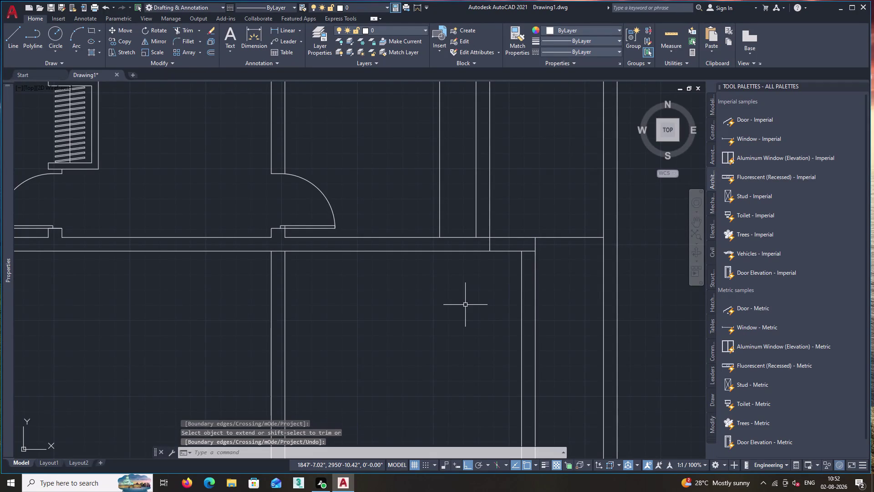
Fence-trim the overlapping wall segments at the new wall junction.
text(tr)
key(space)
click(574, 251)
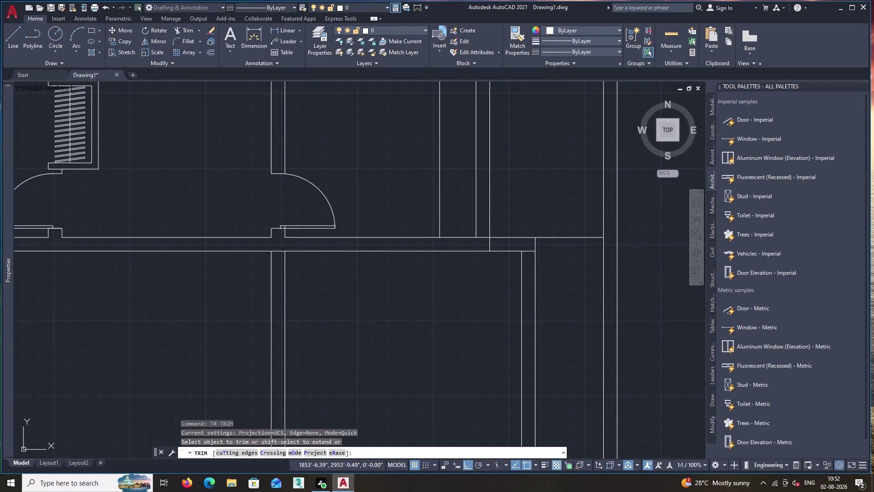
click(575, 200)
click(497, 243)
click(485, 245)
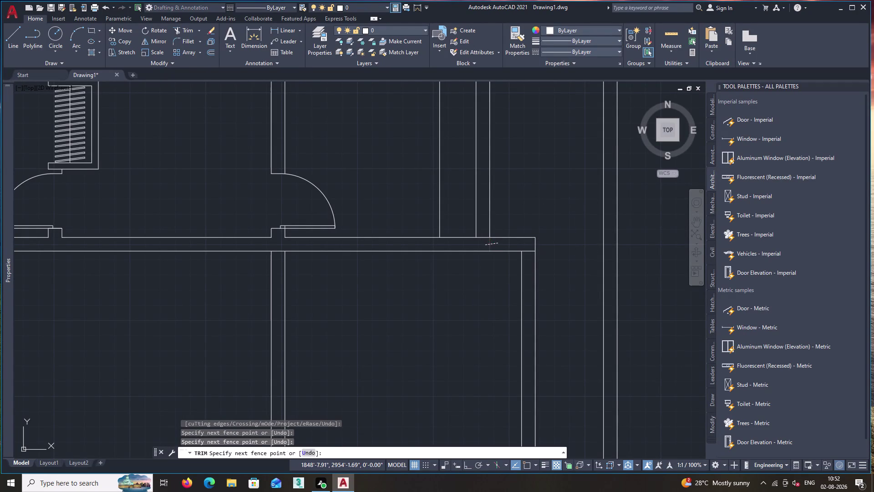
key(space)
scroll(down, 3)
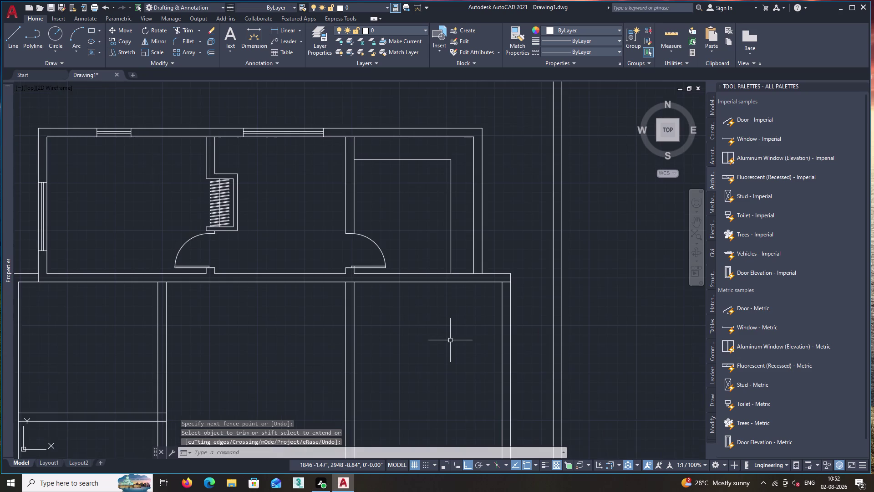
middle_drag(450, 340, 549, 278)
key(o)
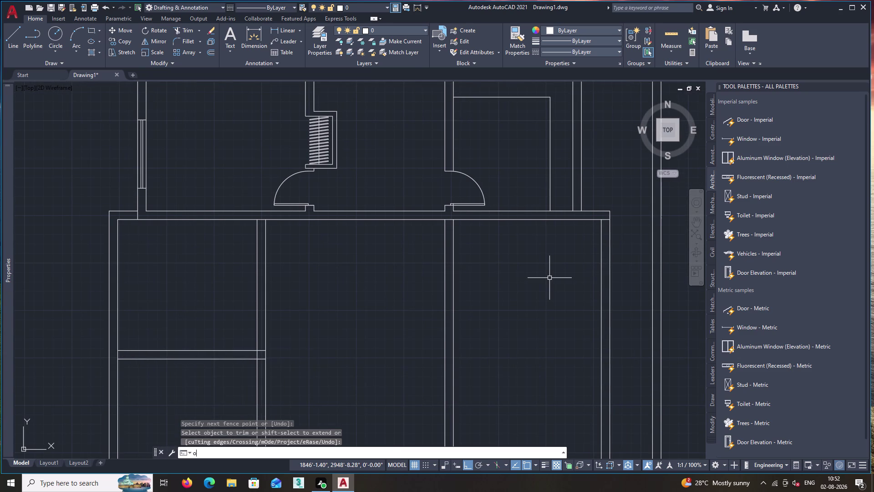
key(Return)
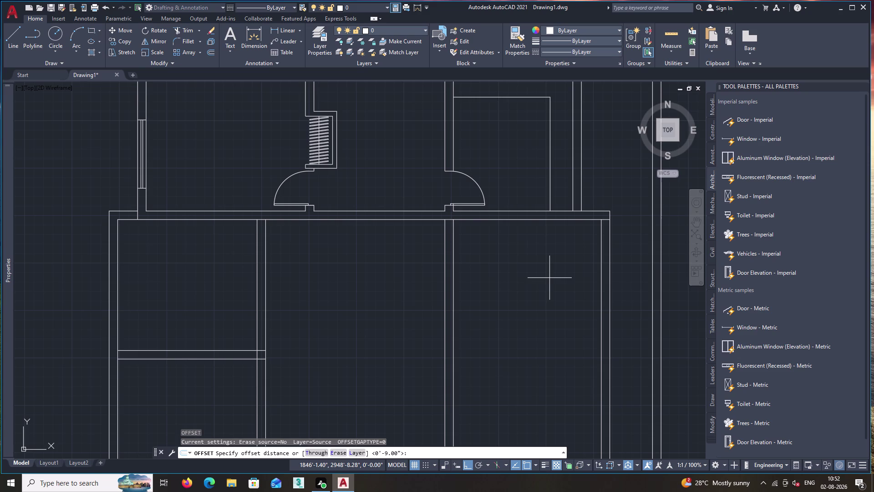
Offset the front wall line 11'6" downward.
text(1)
text(1)
text('6)
text(")
key(Return)
click(538, 220)
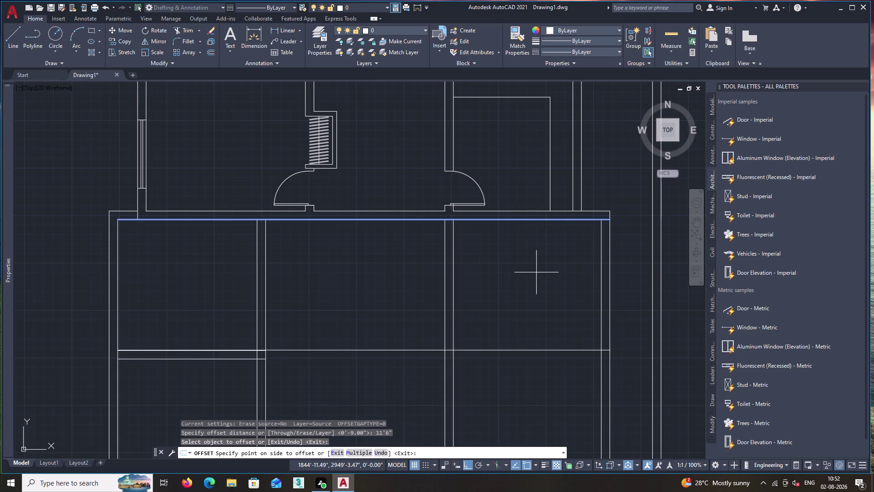
click(537, 281)
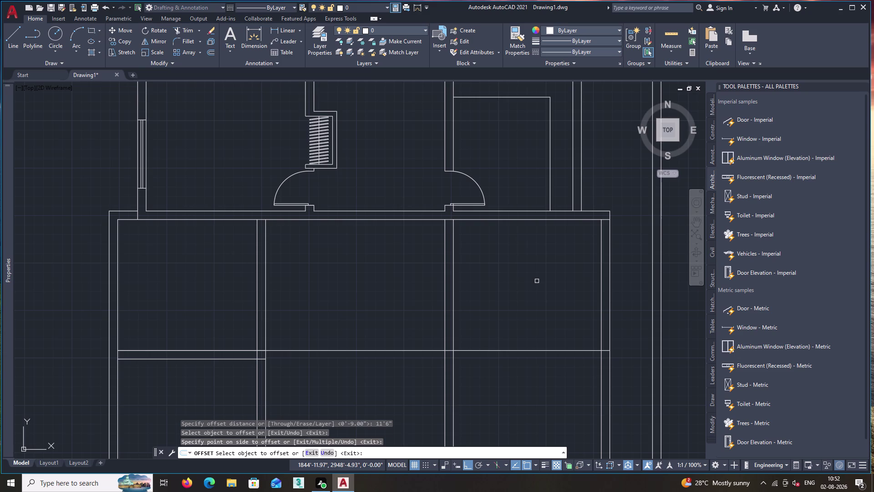
key(space)
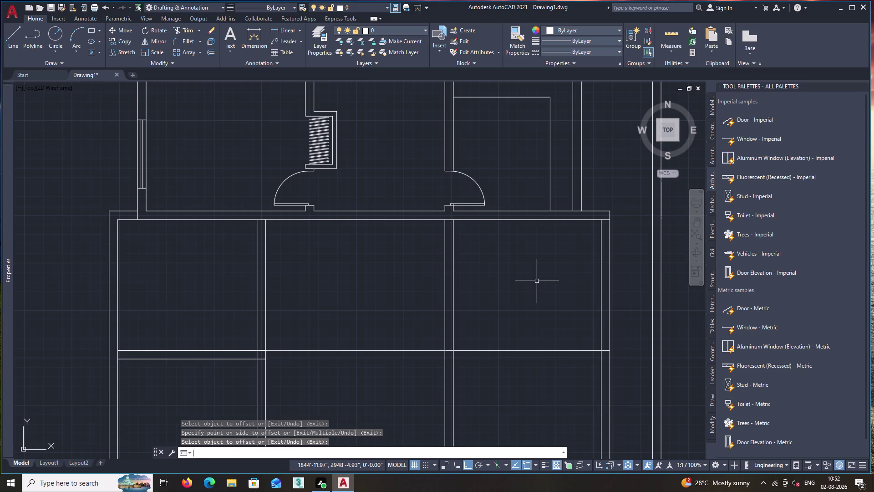
Offset the new partition line 9" below it to form the wall thickness.
key(o)
key(Return)
key(9)
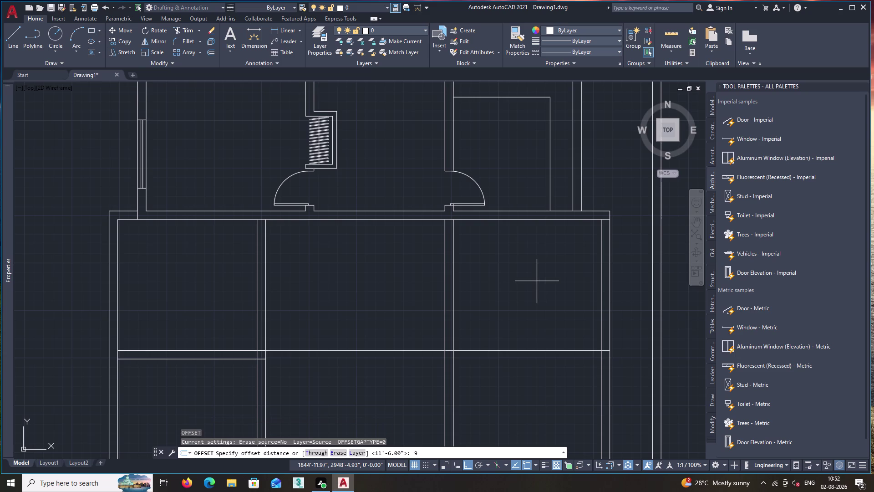
key(shift+quotedbl)
key(Return)
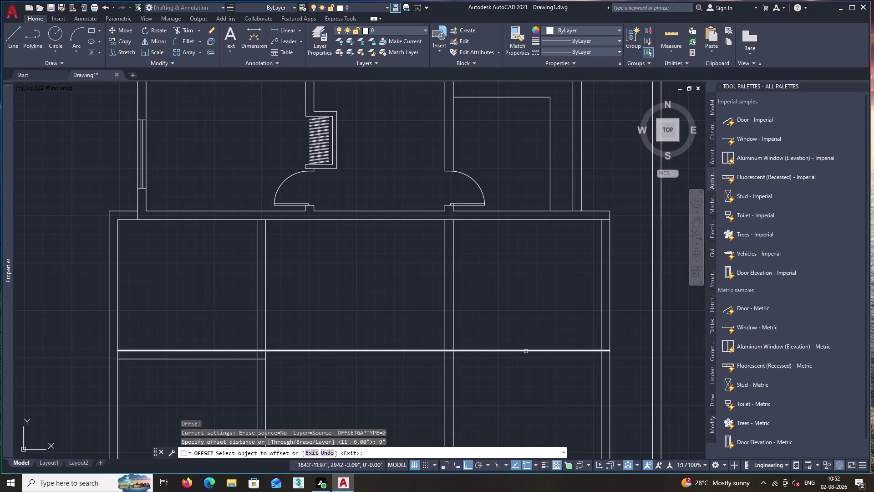
click(526, 351)
click(523, 372)
key(space)
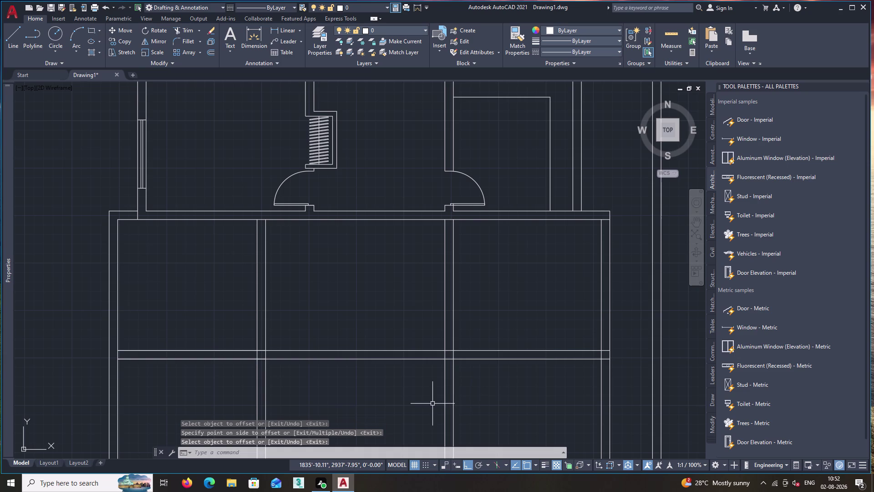
Fence-trim the new wall lines out of the central room.
text(tr)
key(space)
click(402, 333)
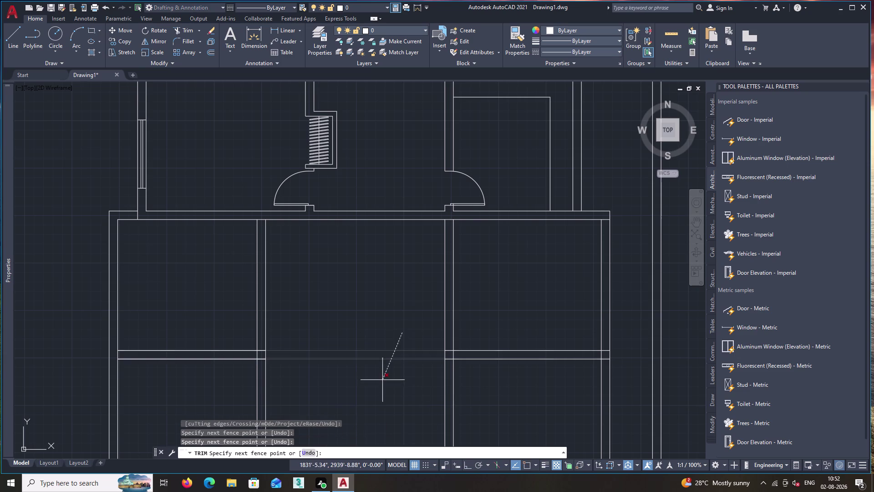
click(380, 386)
click(232, 328)
click(212, 397)
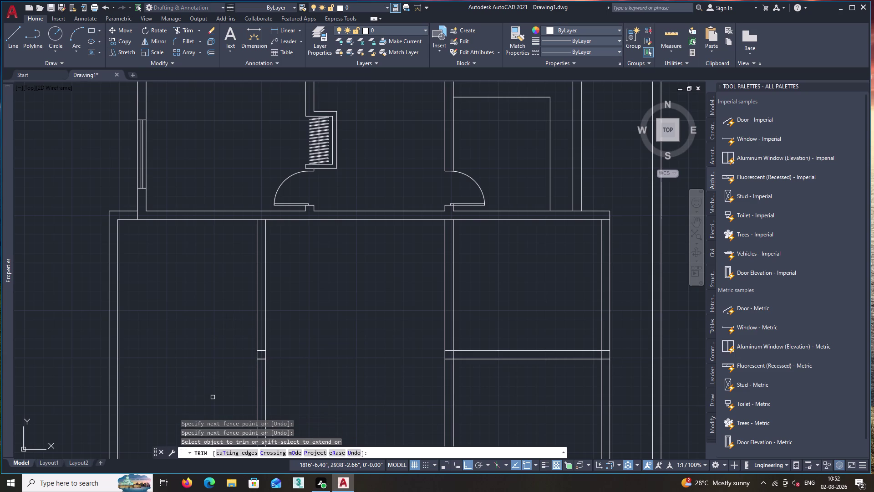
key(ctrl+z)
key(space)
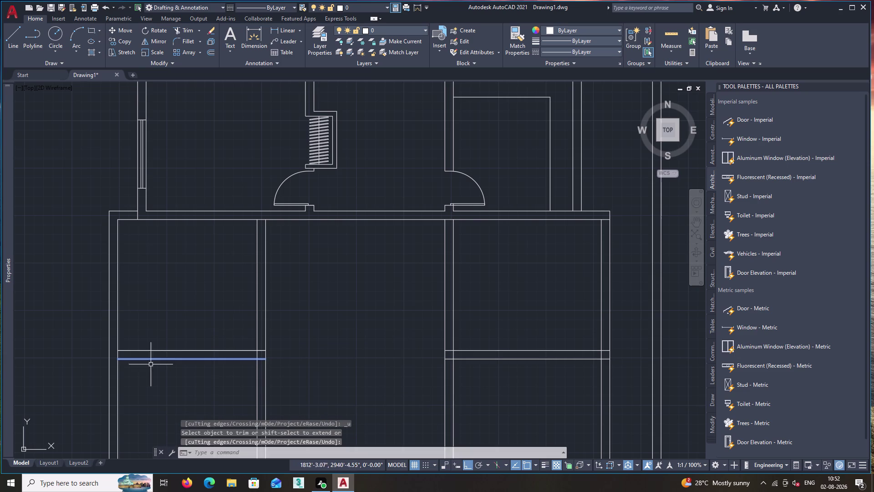
key(Escape)
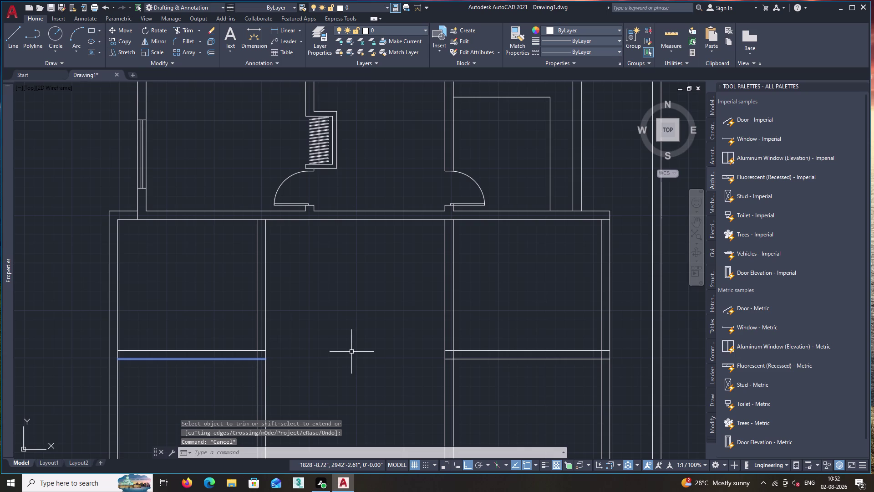
key(o)
key(Return)
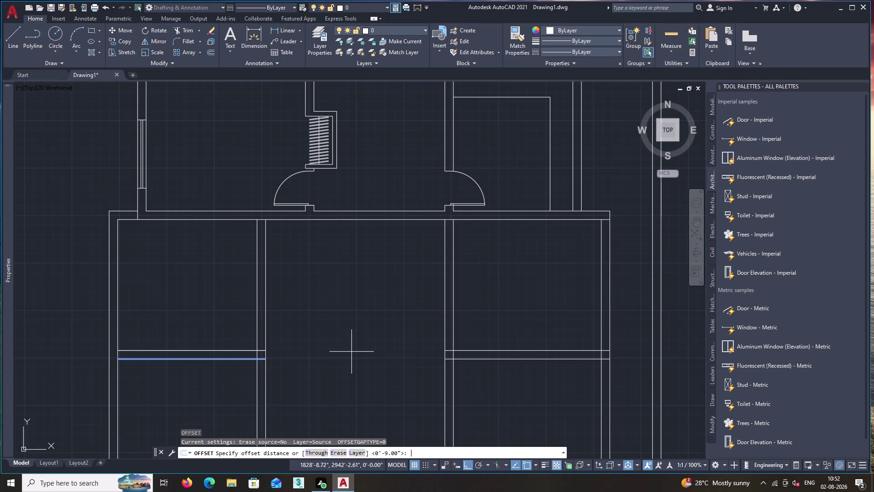
Offset the wall line 21'7.5" down across the extension.
text(21)
key(apostrophe)
text(7.5)
key(shift+quotedbl)
key(Return)
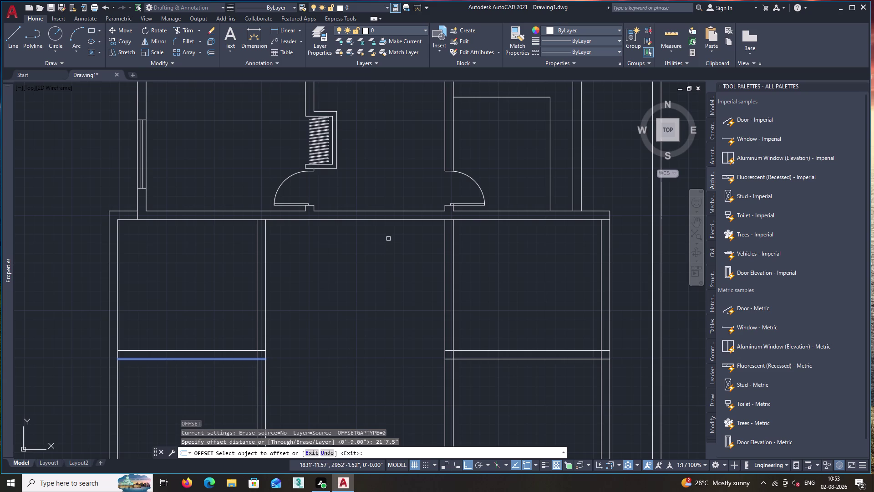
click(404, 219)
click(399, 314)
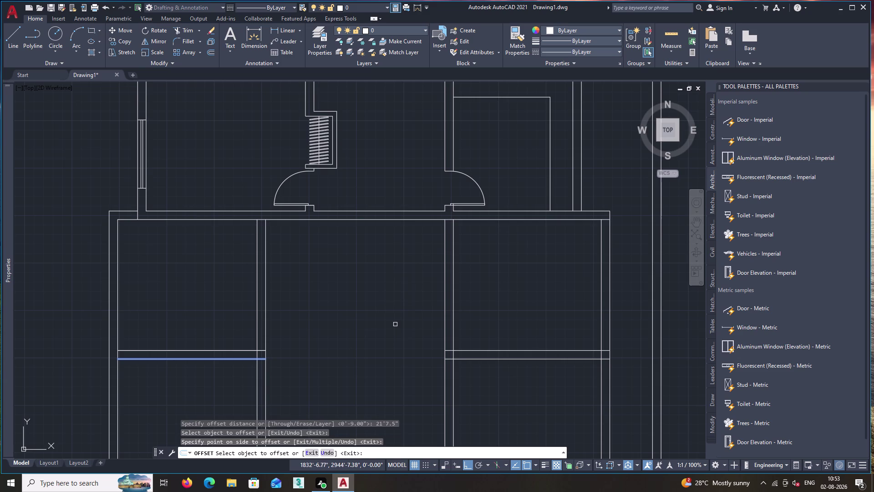
scroll(down, 3)
middle_drag(388, 355, 405, 272)
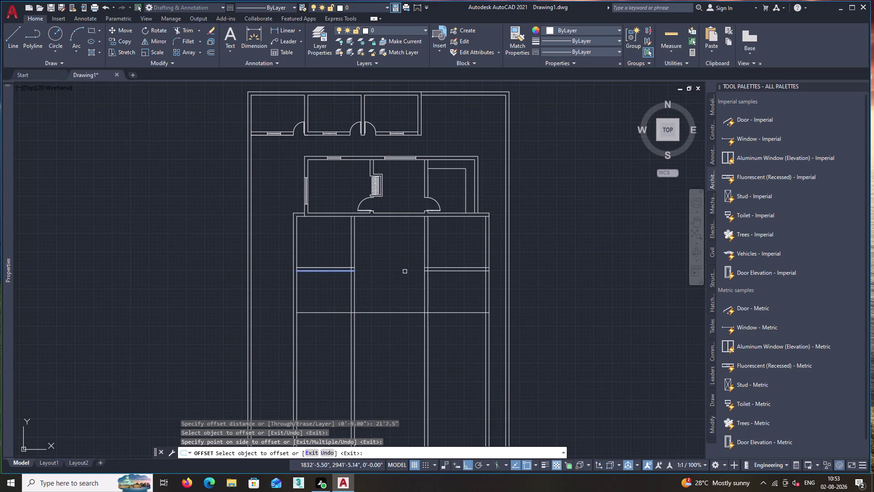
key(space)
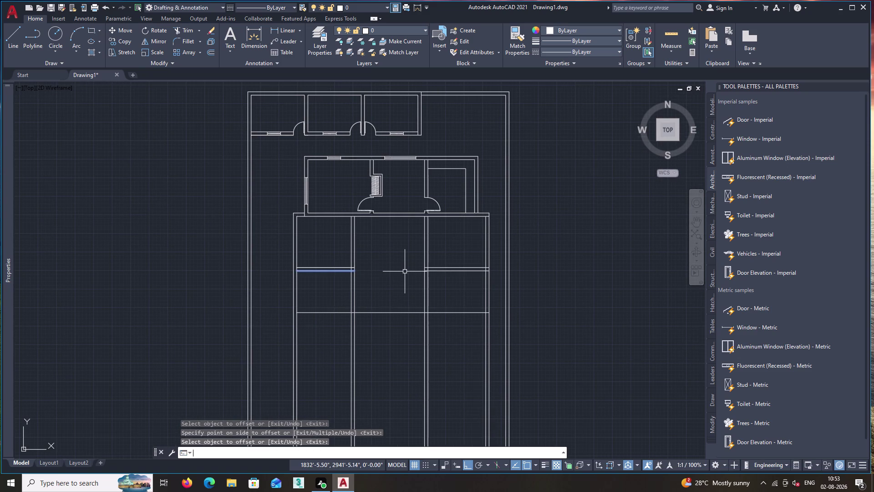
Fence-trim the side portions so the new line spans only the middle bay.
text(tr)
key(space)
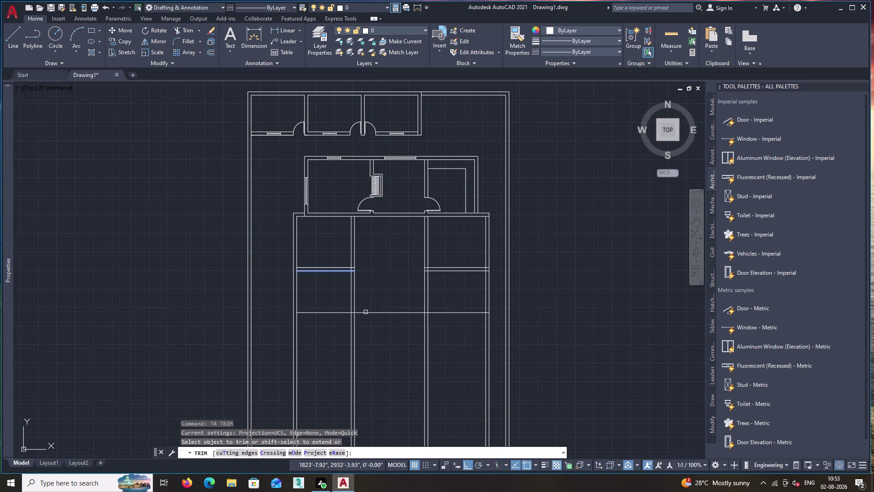
click(331, 304)
click(329, 333)
click(460, 296)
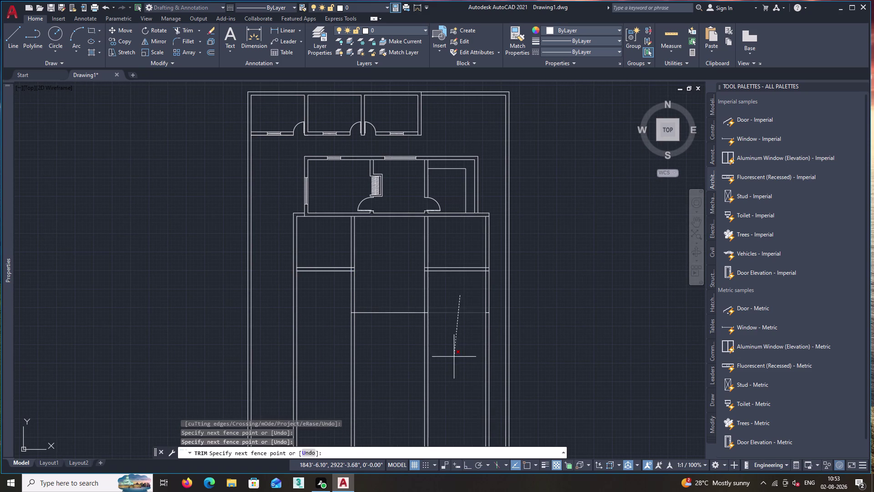
click(454, 357)
key(space)
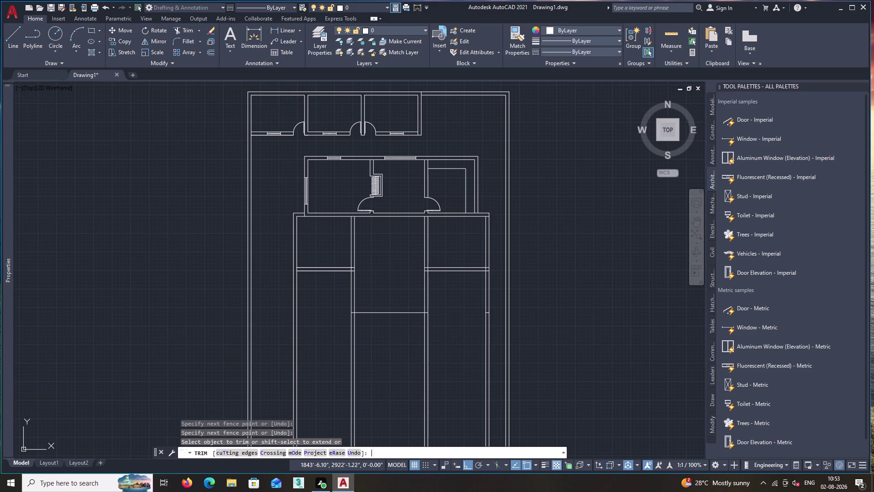
key(o)
key(Return)
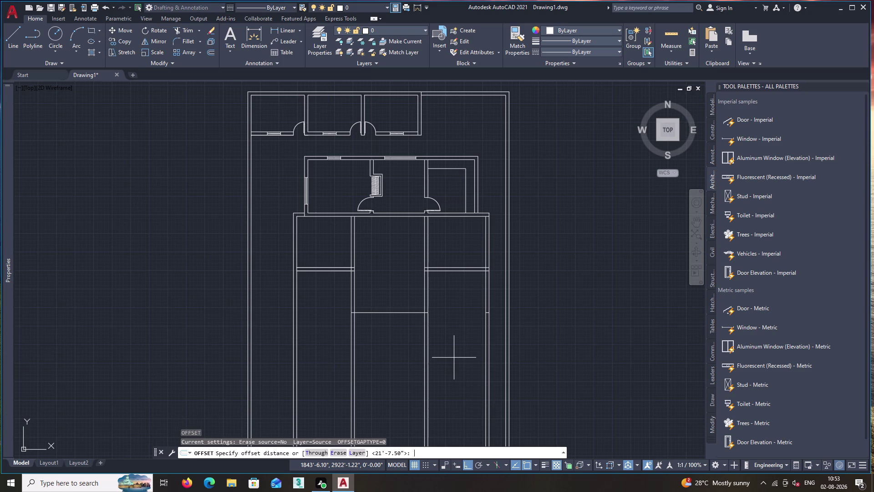
Offset the new central wall line 9" downward to double it.
key(9)
key(shift+quotedbl)
key(Return)
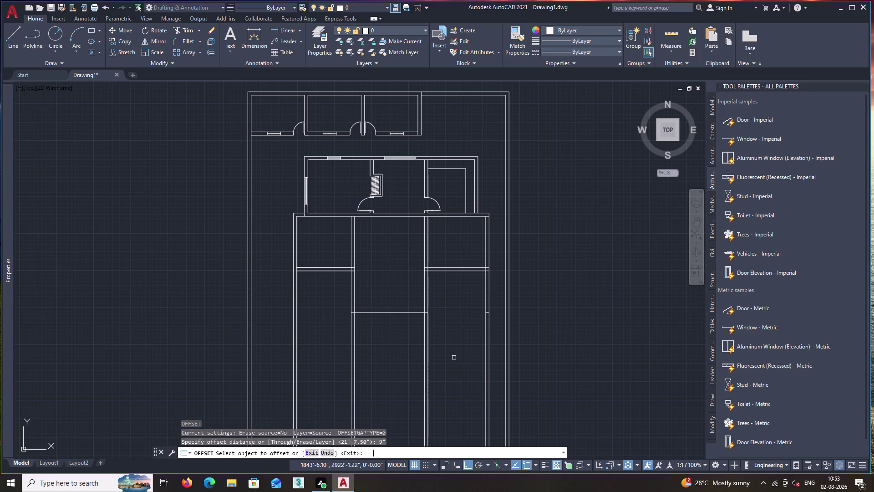
click(408, 313)
click(403, 336)
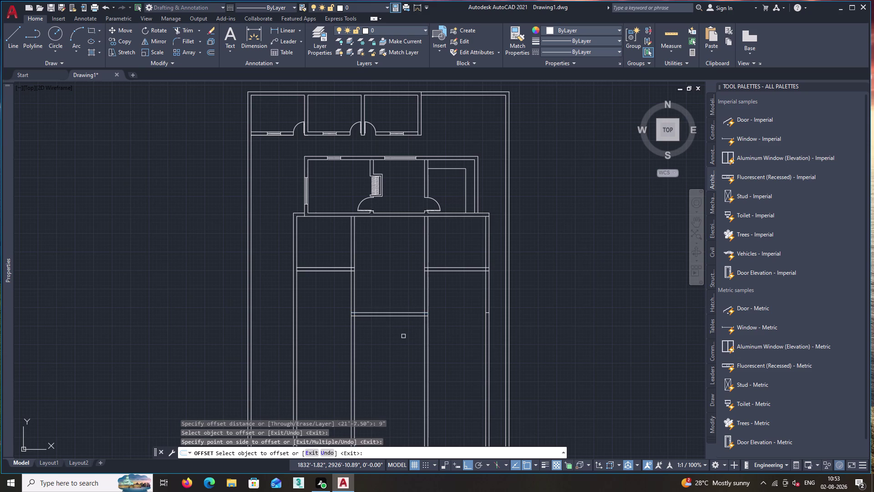
key(space)
Trim the overlapping line ends where the cross wall meets each side wall.
text(tr)
key(space)
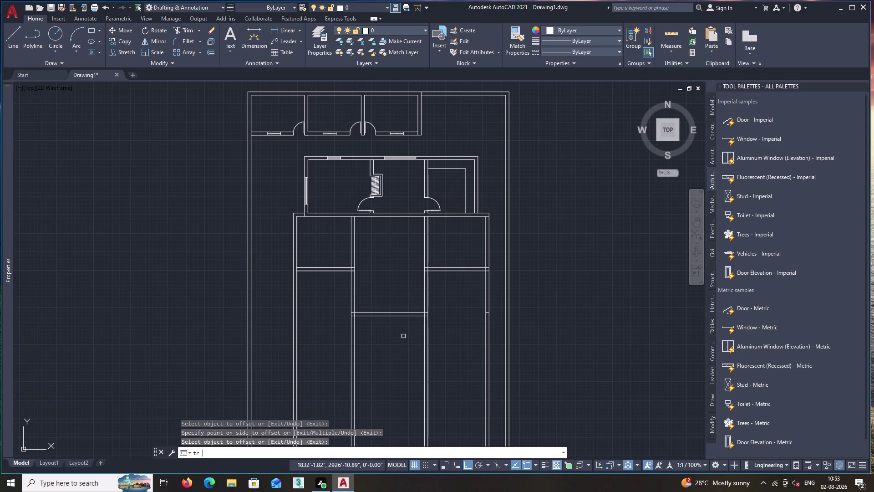
scroll(up, 3)
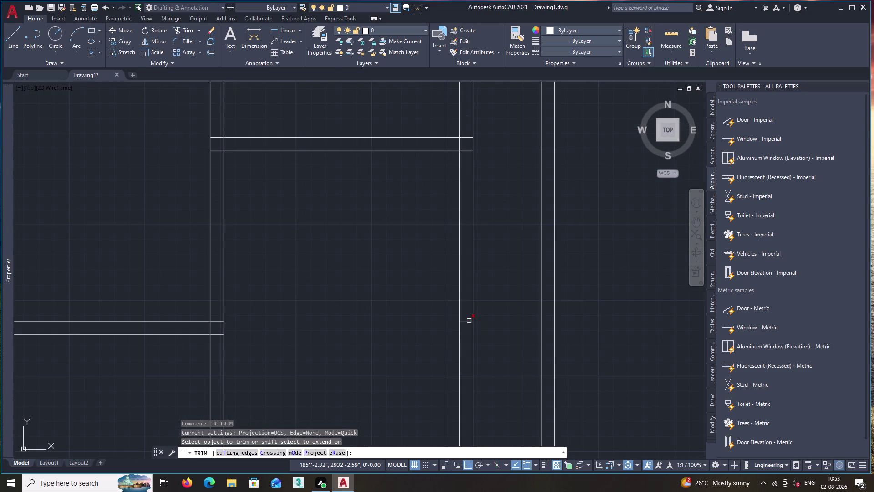
click(468, 321)
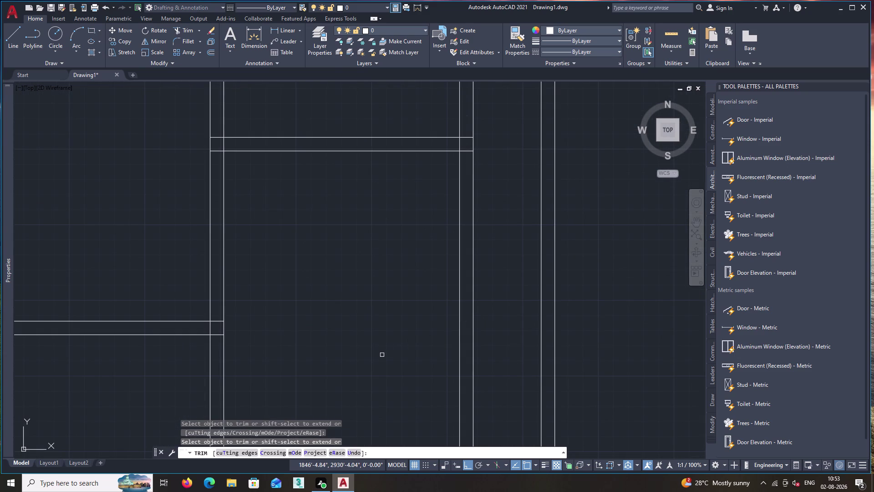
middle_drag(356, 361, 371, 352)
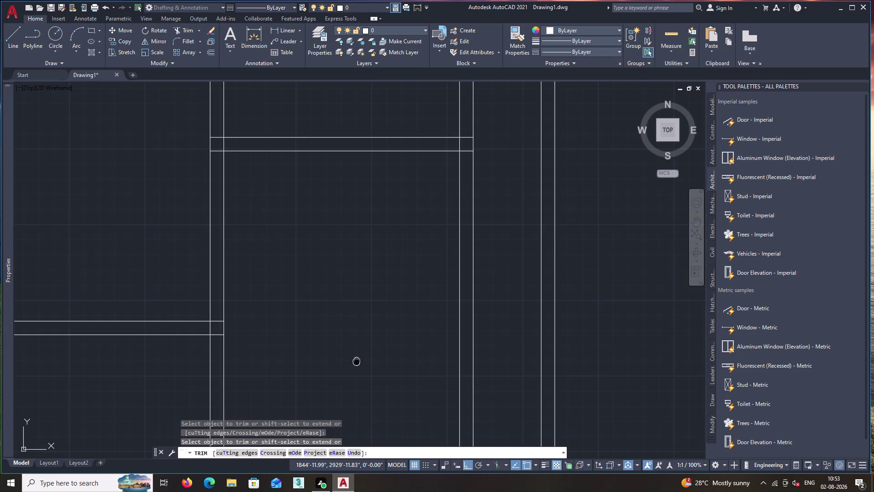
middle_drag(371, 351, 611, 319)
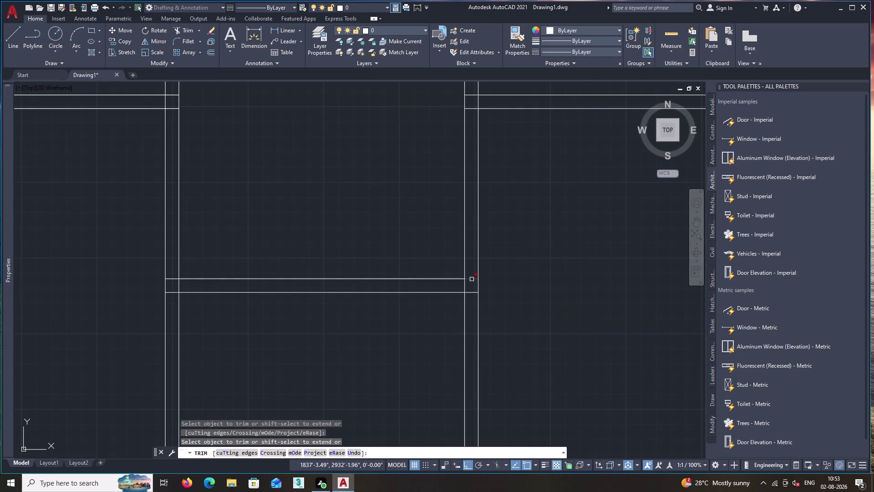
click(472, 279)
click(471, 292)
middle_drag(330, 334, 525, 327)
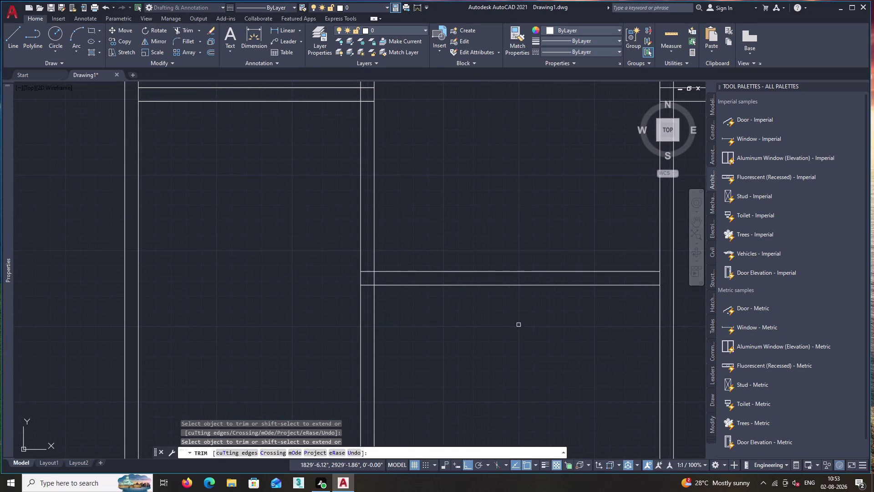
click(368, 272)
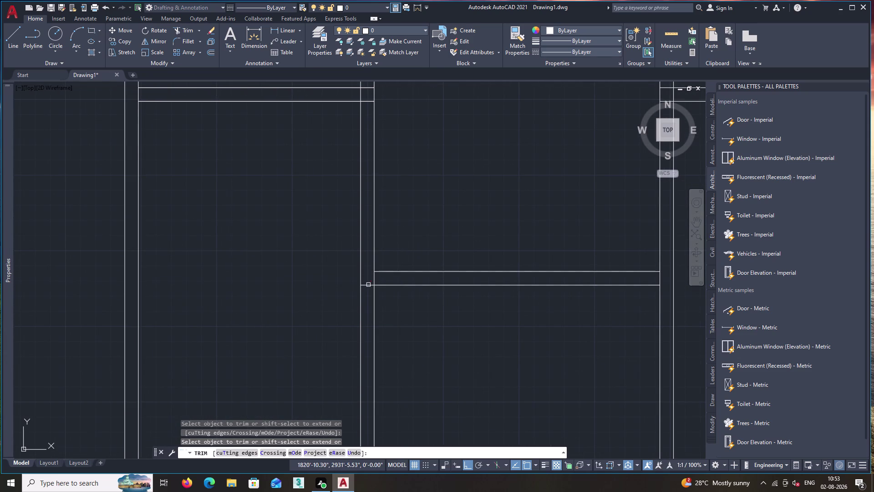
click(368, 285)
key(space)
scroll(down, 3)
scroll(down, 3)
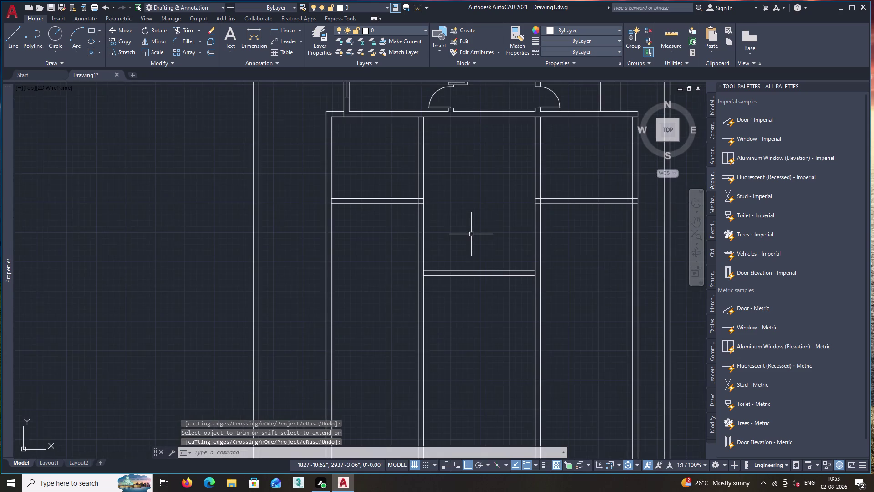